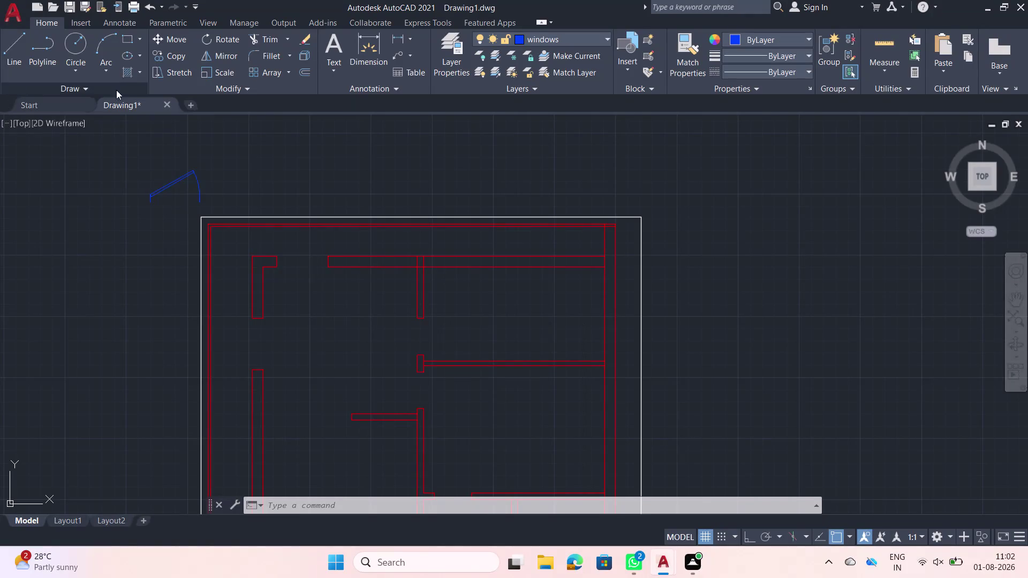
Put the door symbol on the Doors layer so it turns green.
click(229, 193)
click(133, 175)
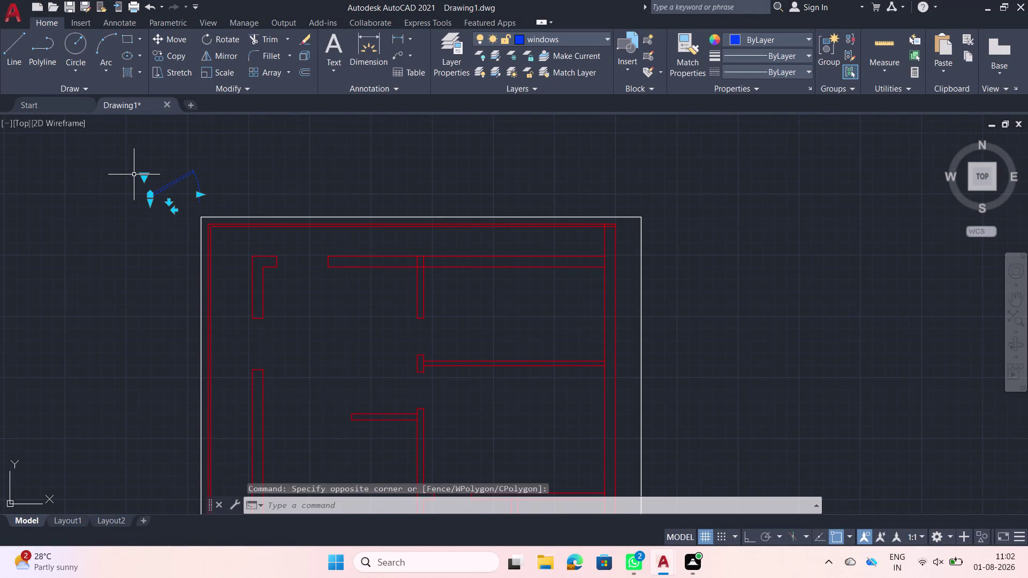
click(605, 40)
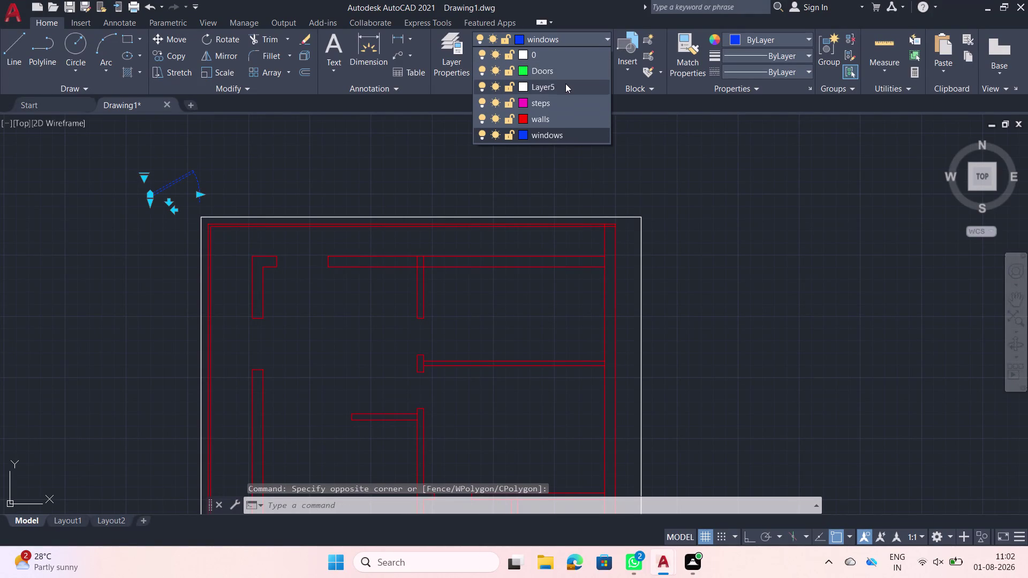
click(560, 74)
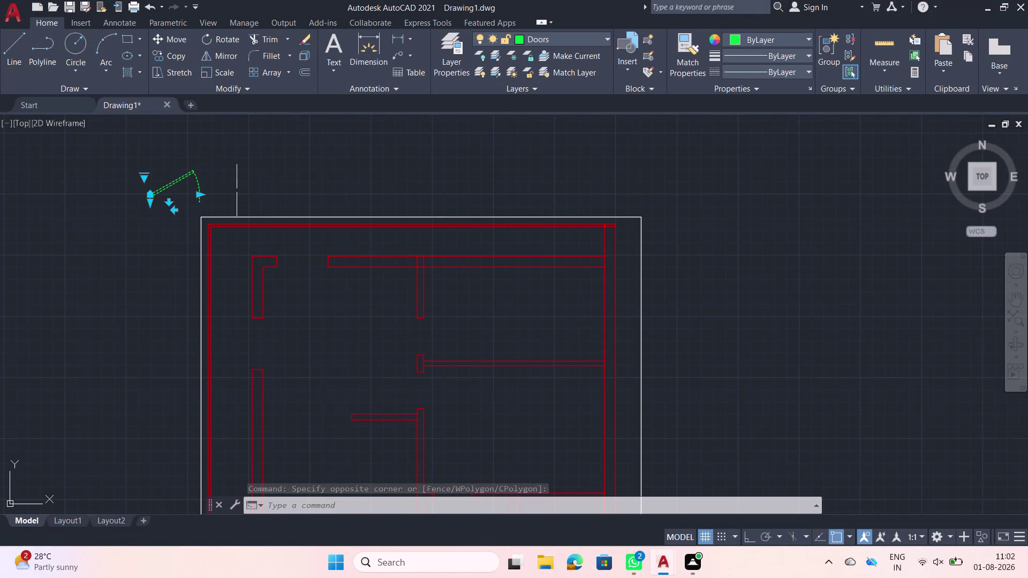
Pan toward the floor plan and cancel a stray edit on the door.
middle_drag(236, 190, 370, 180)
scroll(up, 3)
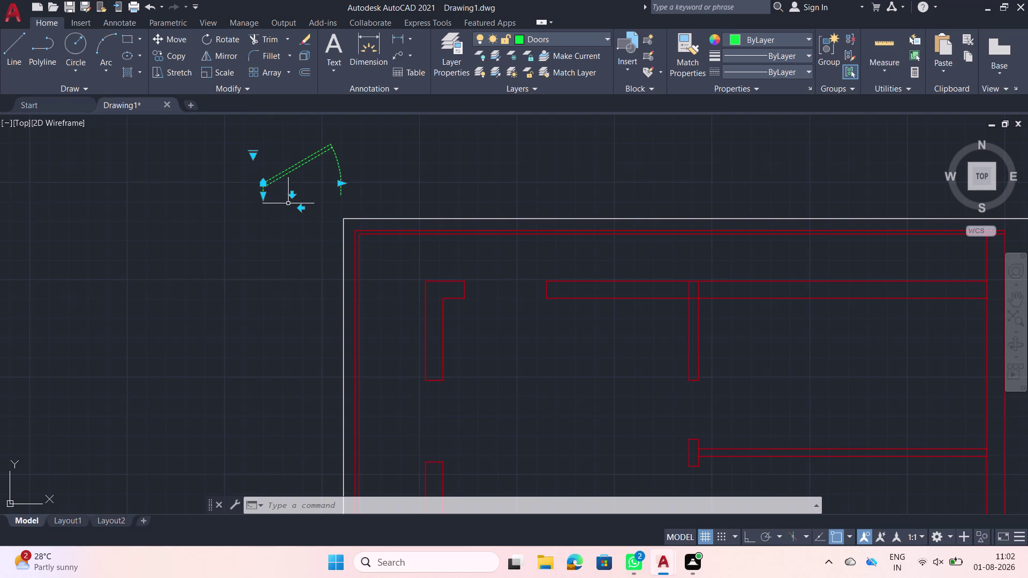
scroll(up, 3)
scroll(down, 3)
click(279, 167)
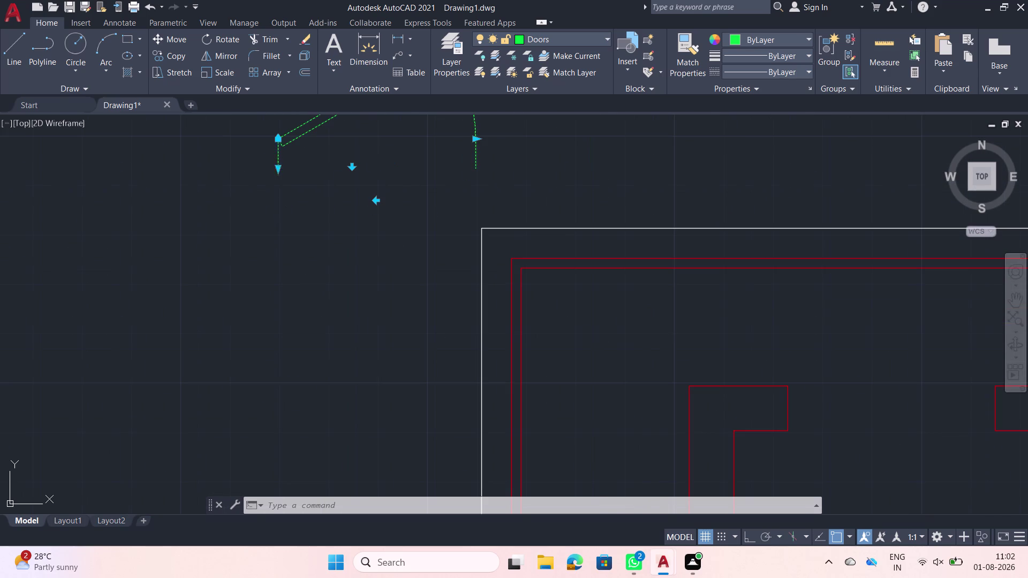
key(Escape)
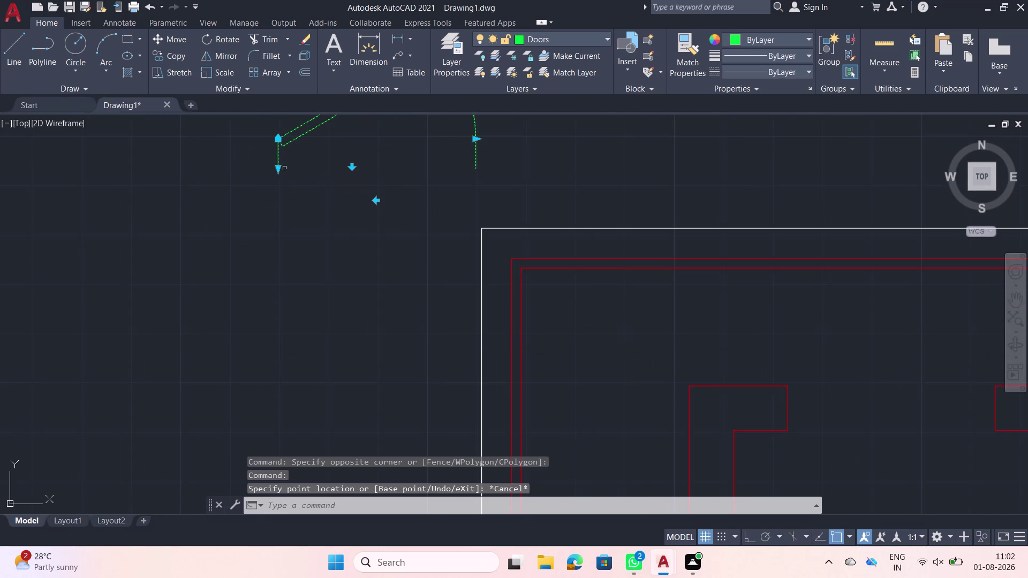
Move the door symbol with M to a spot beside the floor plan.
text(m)
key(space)
click(278, 170)
scroll(down, 3)
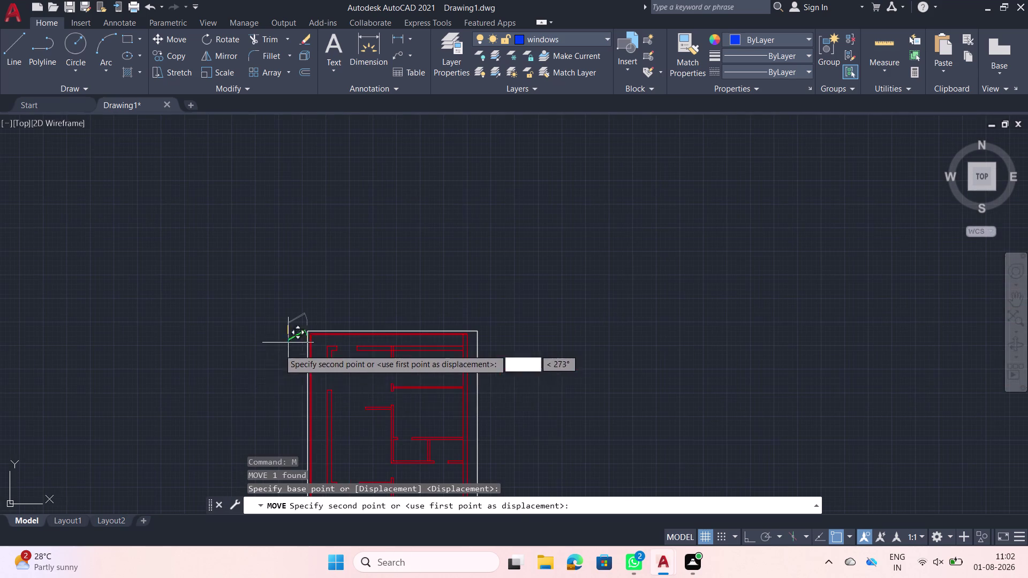
middle_drag(259, 417, 269, 326)
scroll(up, 3)
click(276, 396)
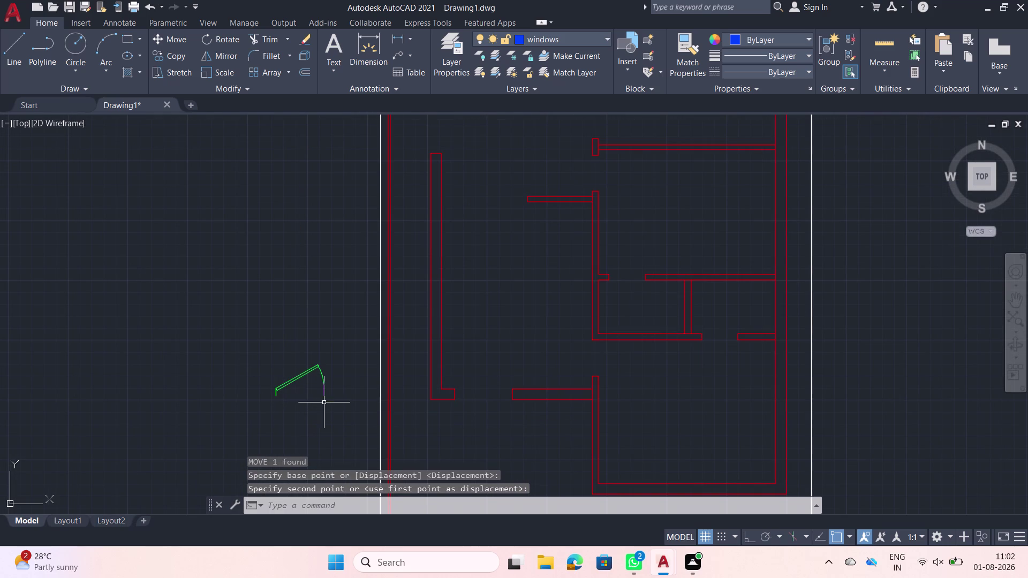
Reselect the door and begin copying it with CO.
click(331, 404)
click(258, 345)
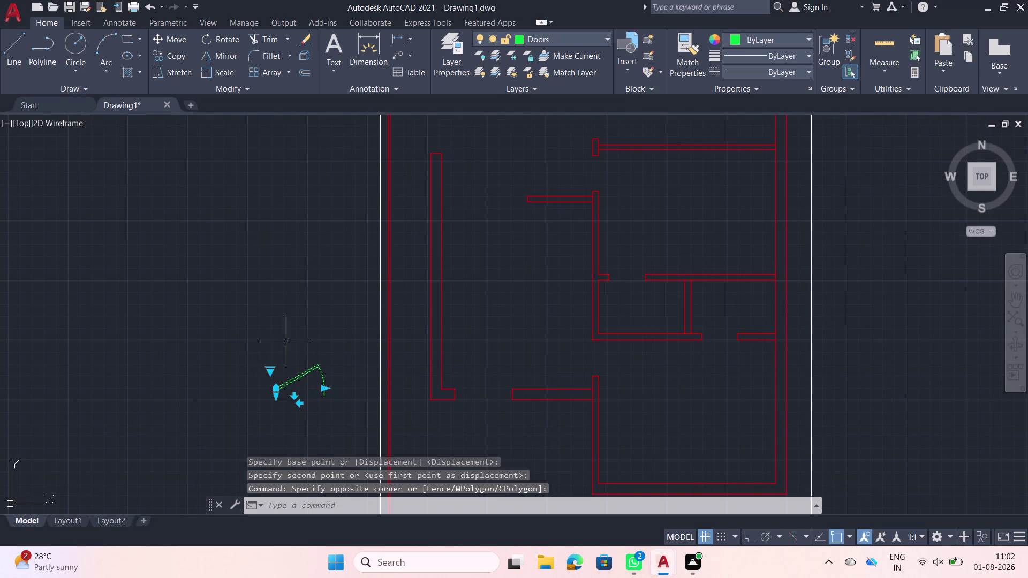
key(c)
key(o)
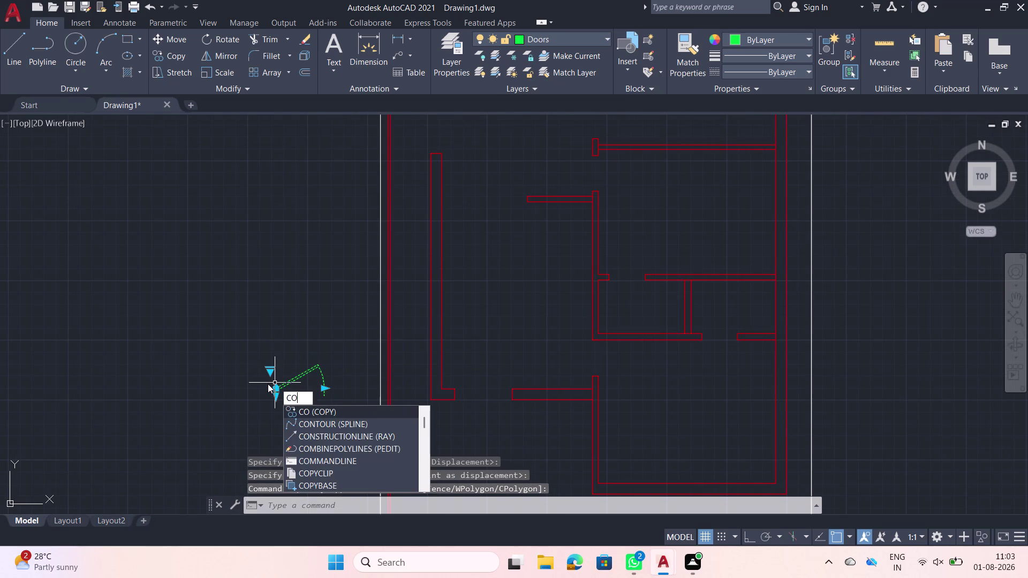
scroll(up, 3)
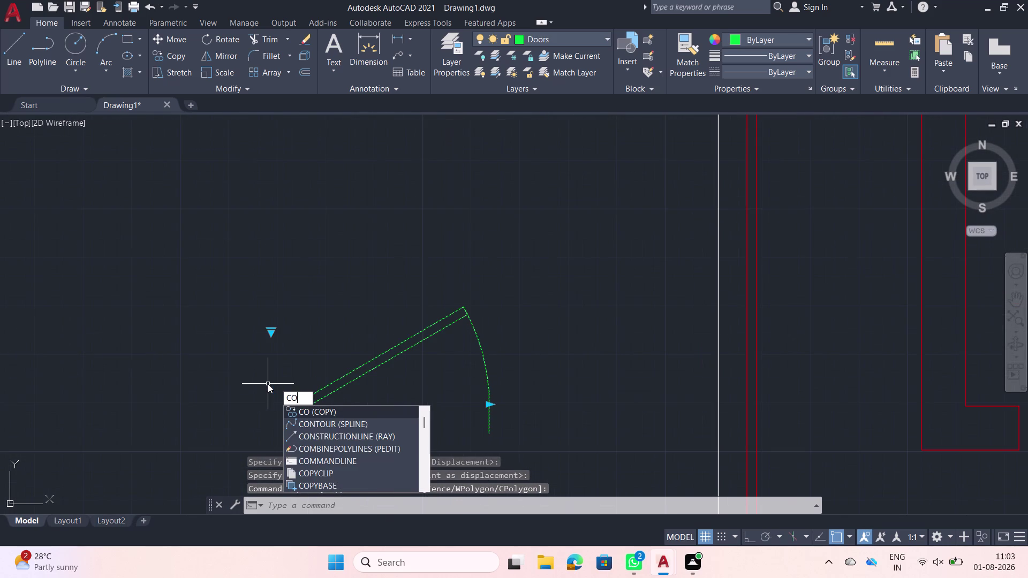
key(space)
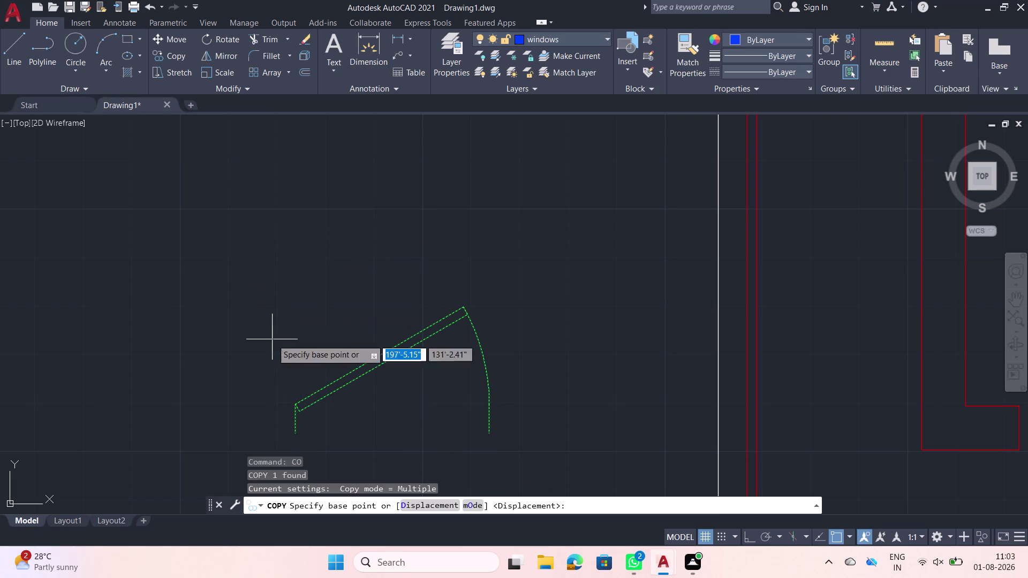
Copy the door from its hinge into the wall opening.
click(295, 432)
middle_drag(418, 417, 369, 401)
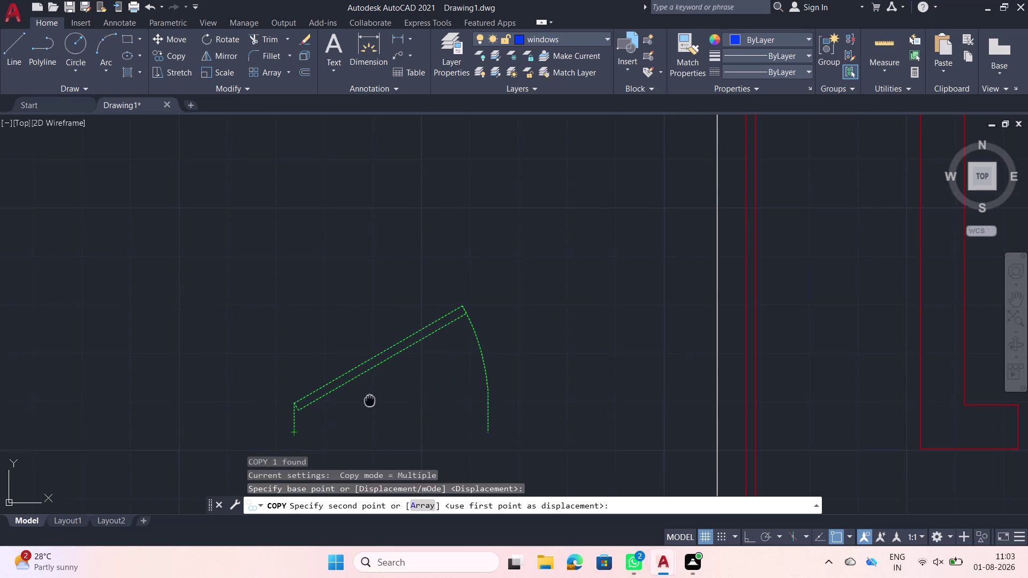
middle_drag(369, 400, 183, 344)
middle_drag(660, 377, 370, 352)
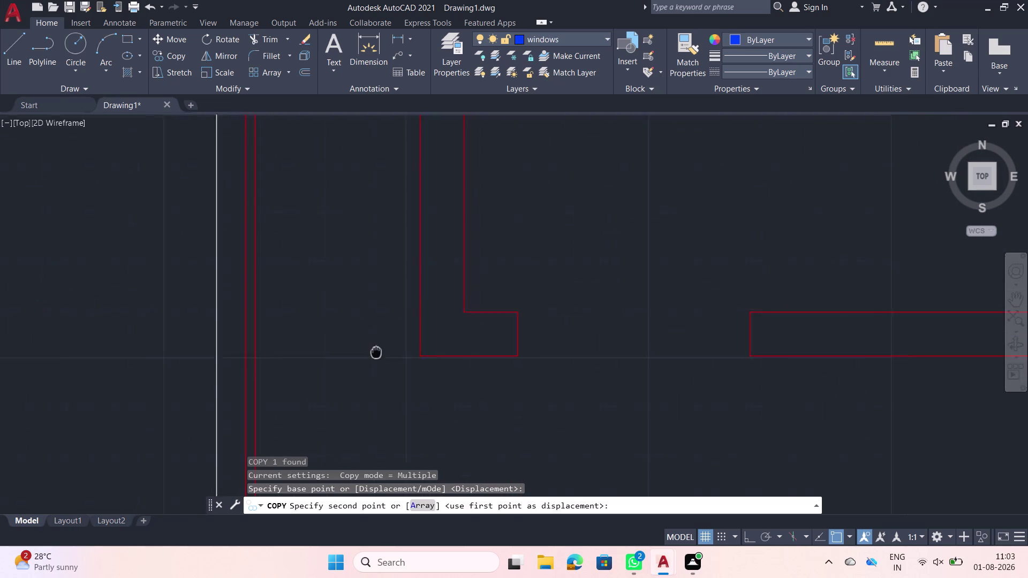
middle_drag(371, 351, 363, 349)
click(486, 346)
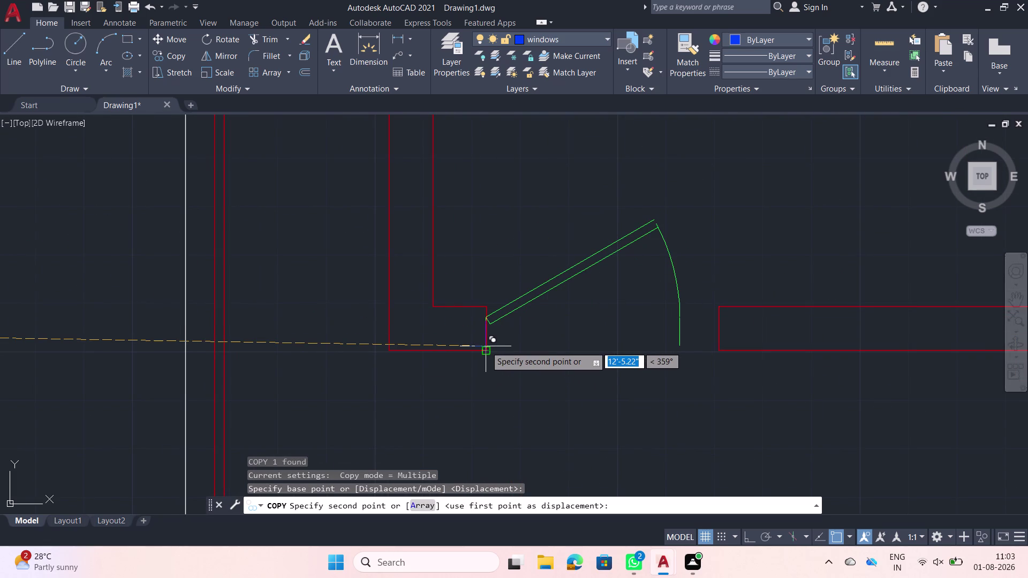
key(Escape)
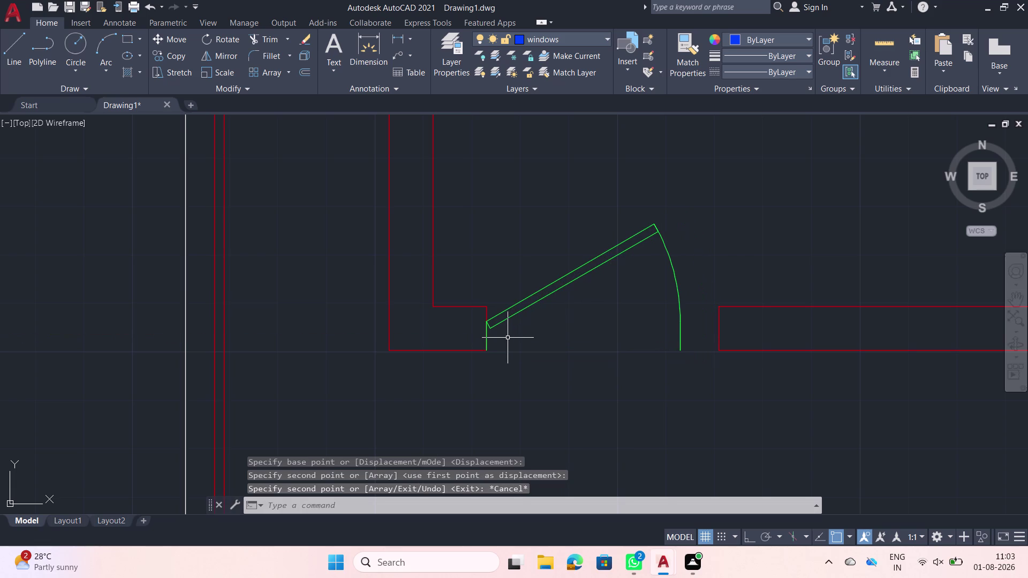
Start scaling the copied door, then abandon the attempt.
text(sc)
key(space)
click(514, 337)
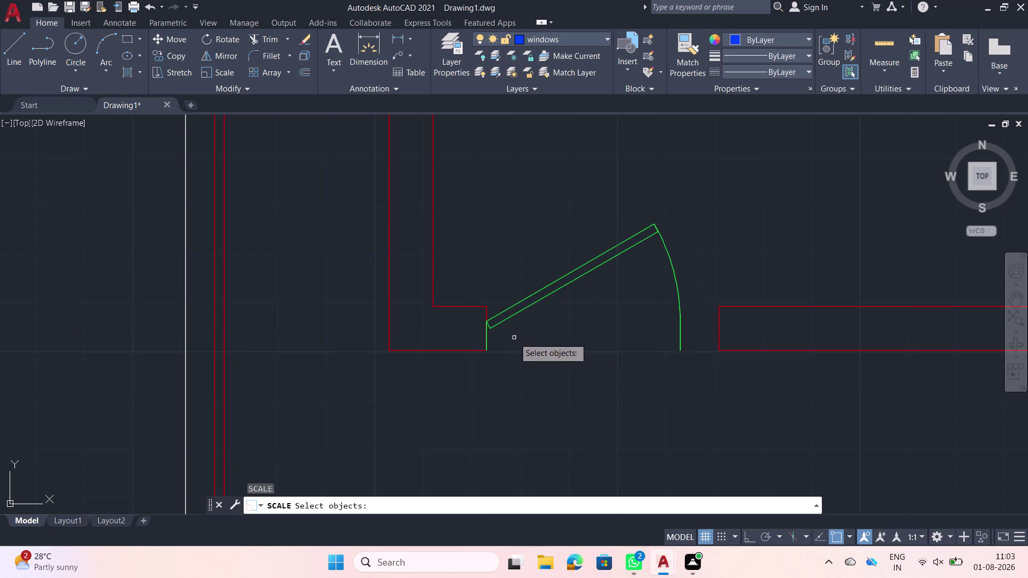
click(510, 310)
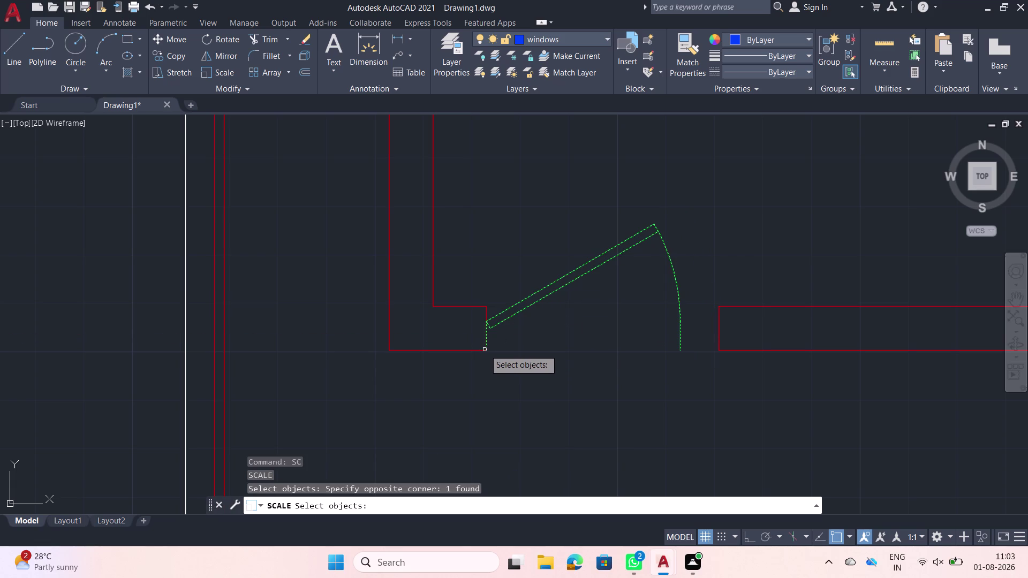
click(486, 348)
key(Escape)
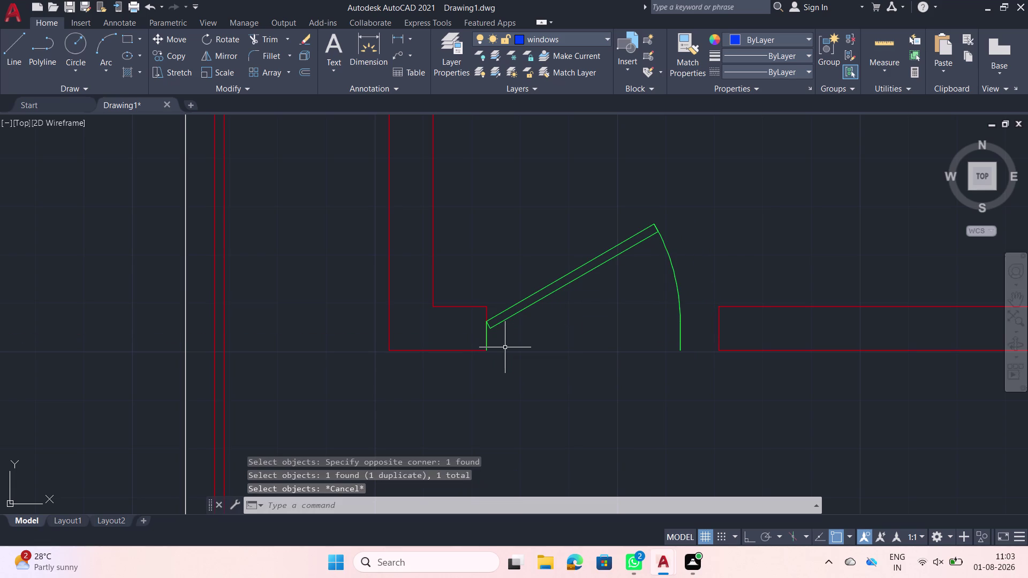
key(s)
key(Escape)
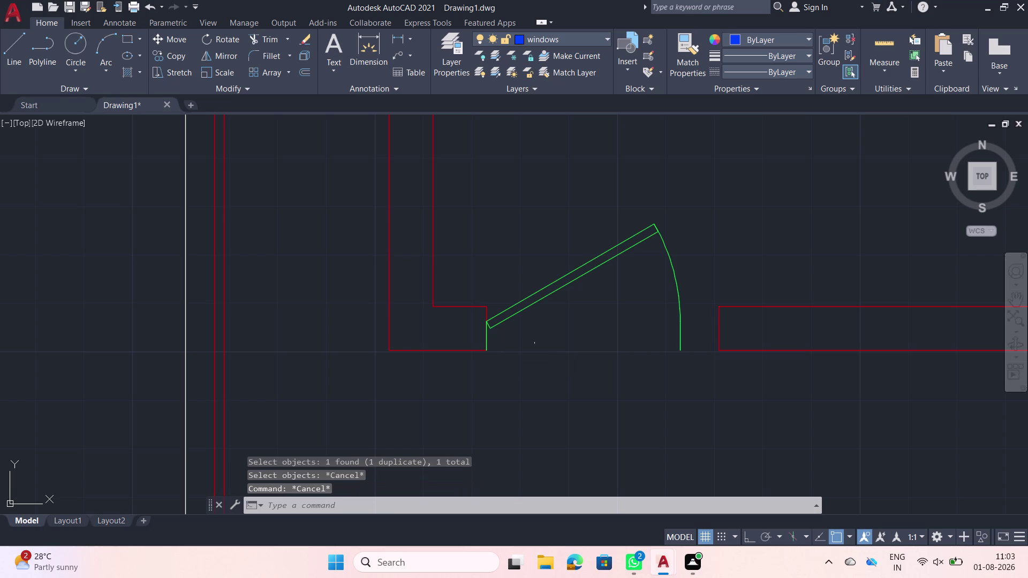
Scale the copied door by reference from its hinge to the opening's far side.
click(561, 334)
click(516, 276)
text(sc)
key(space)
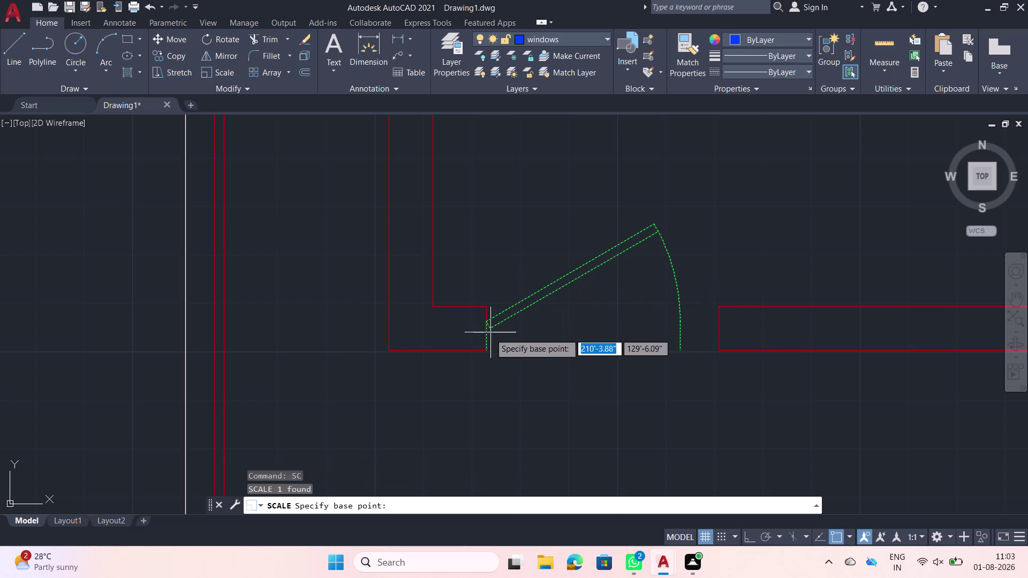
click(487, 347)
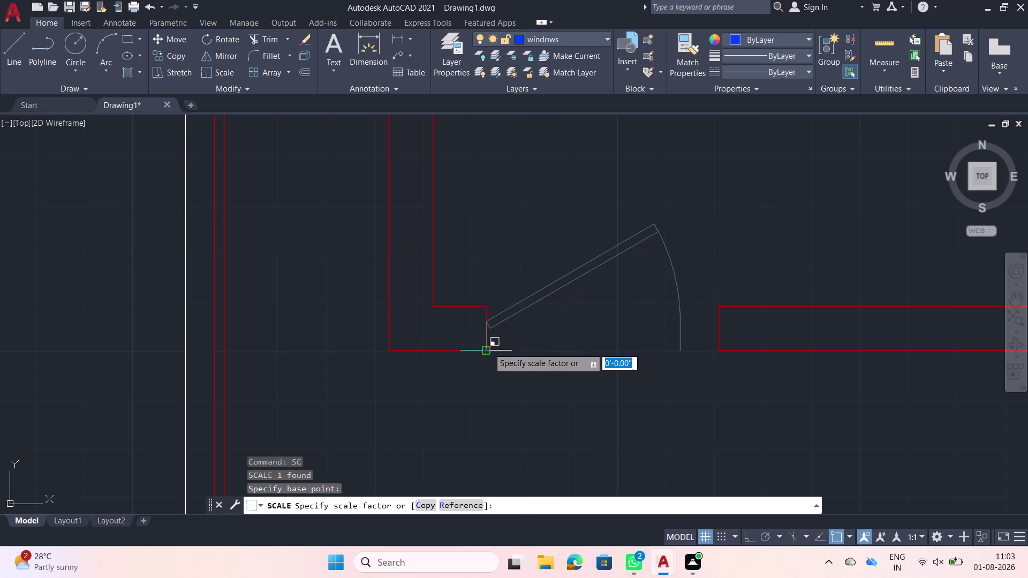
text(r)
key(space)
click(487, 349)
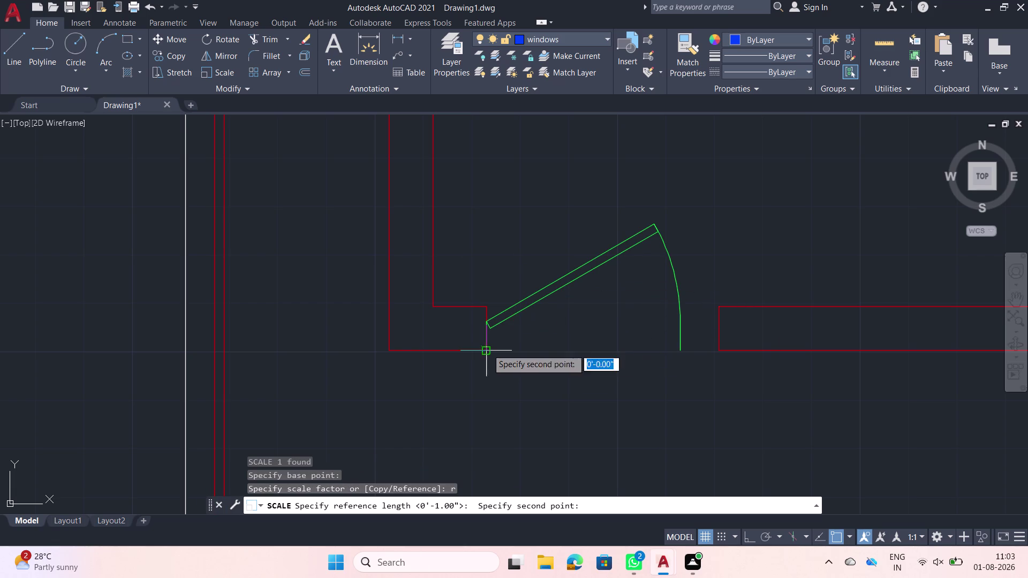
click(677, 350)
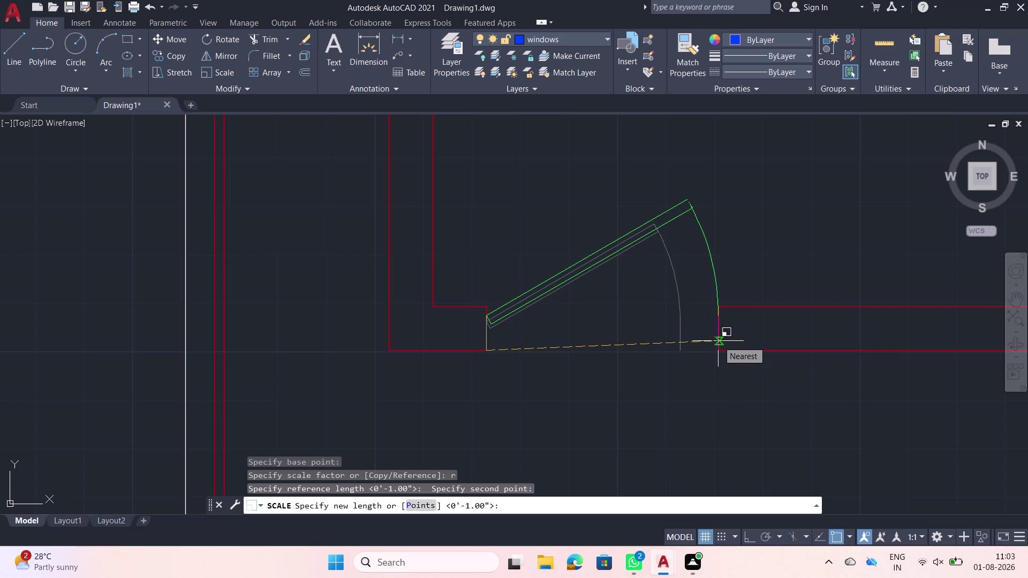
click(718, 341)
scroll(up, 3)
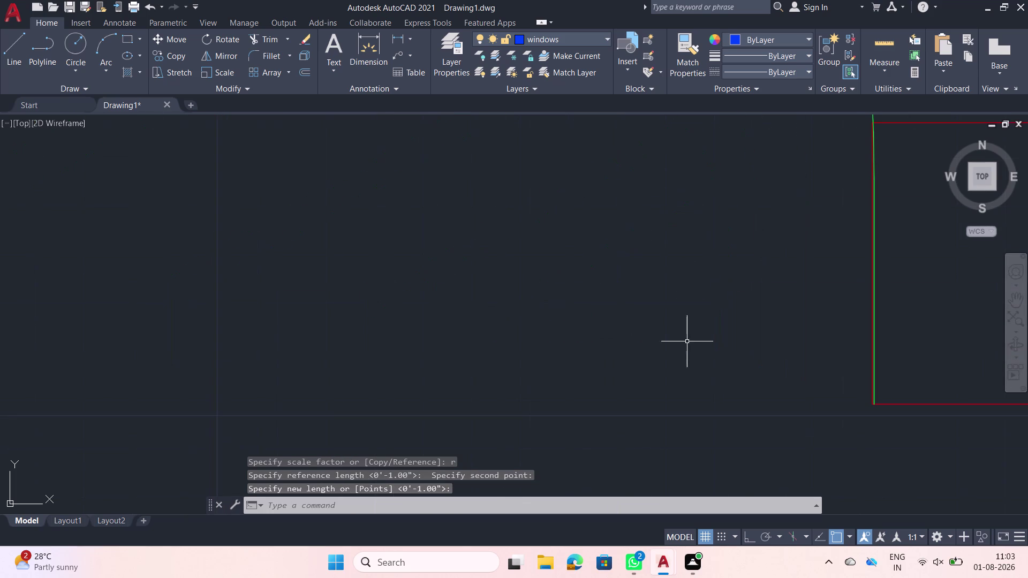
scroll(down, 3)
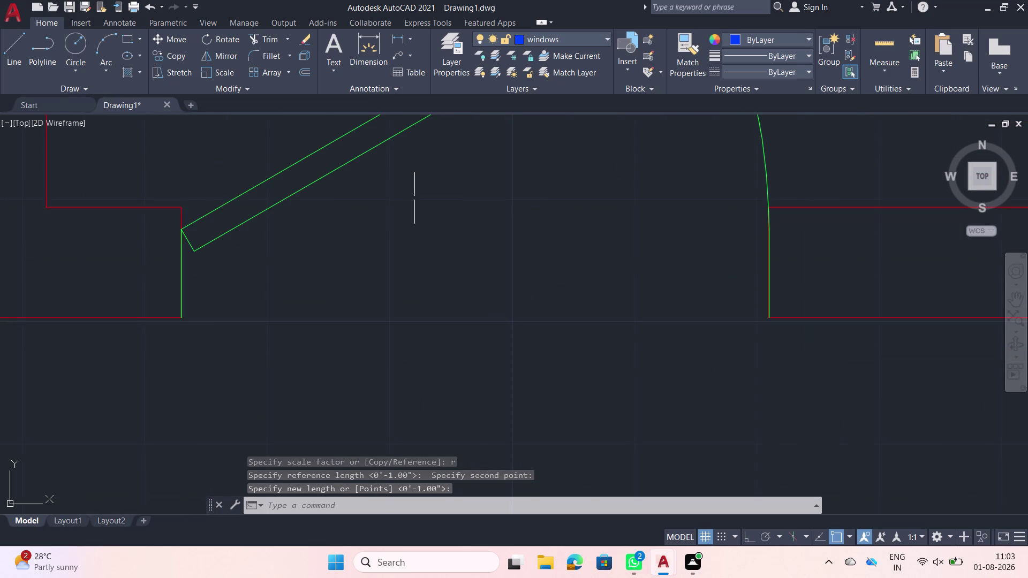
scroll(down, 3)
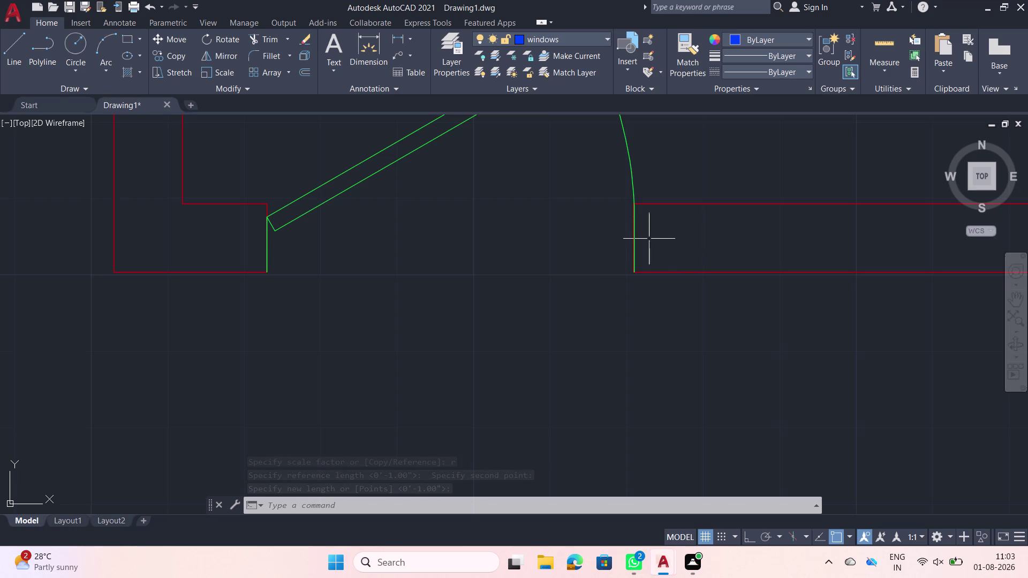
scroll(up, 3)
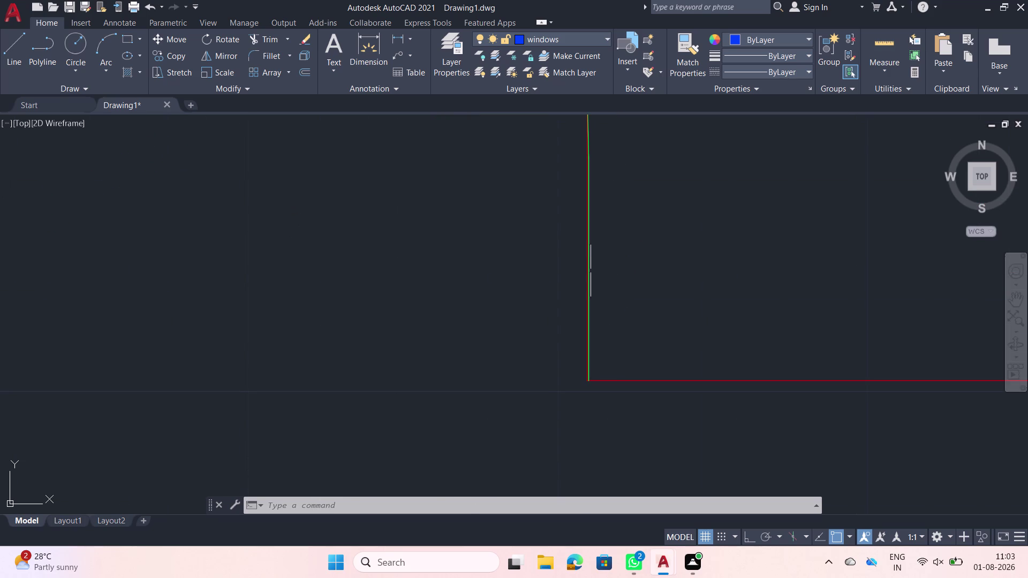
scroll(up, 3)
click(578, 267)
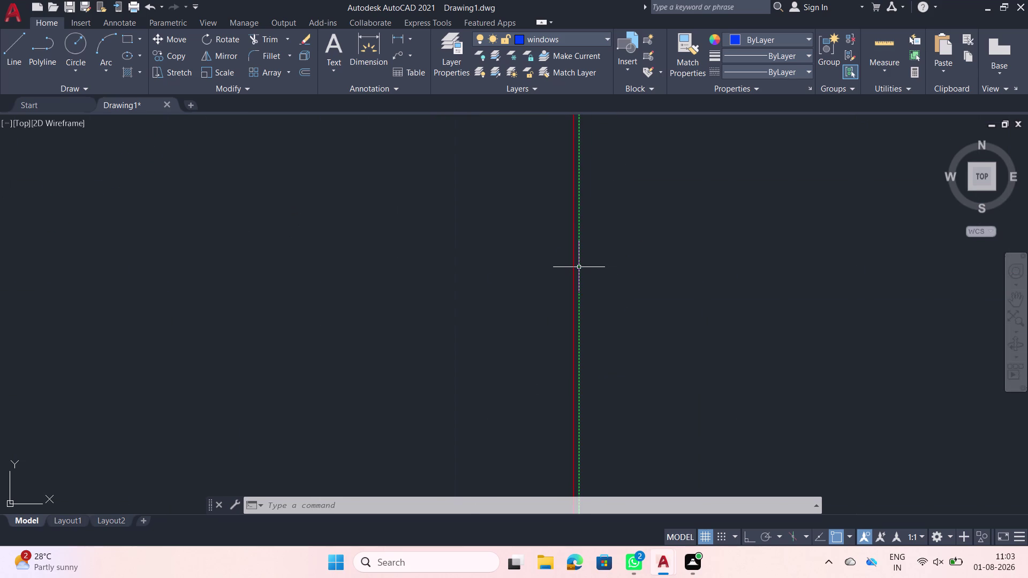
middle_drag(511, 266, 429, 137)
scroll(down, 3)
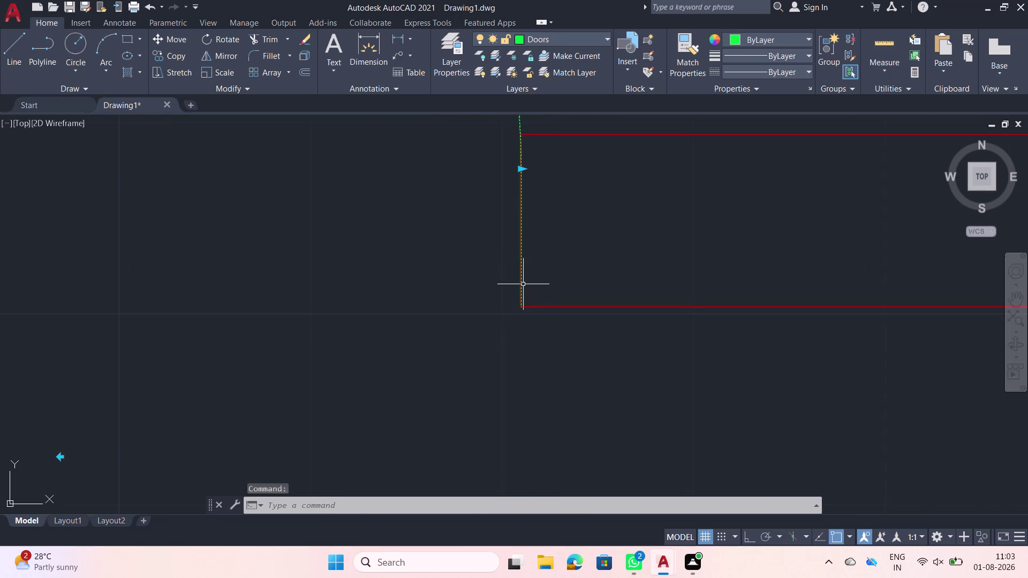
scroll(up, 3)
scroll(up, 3)
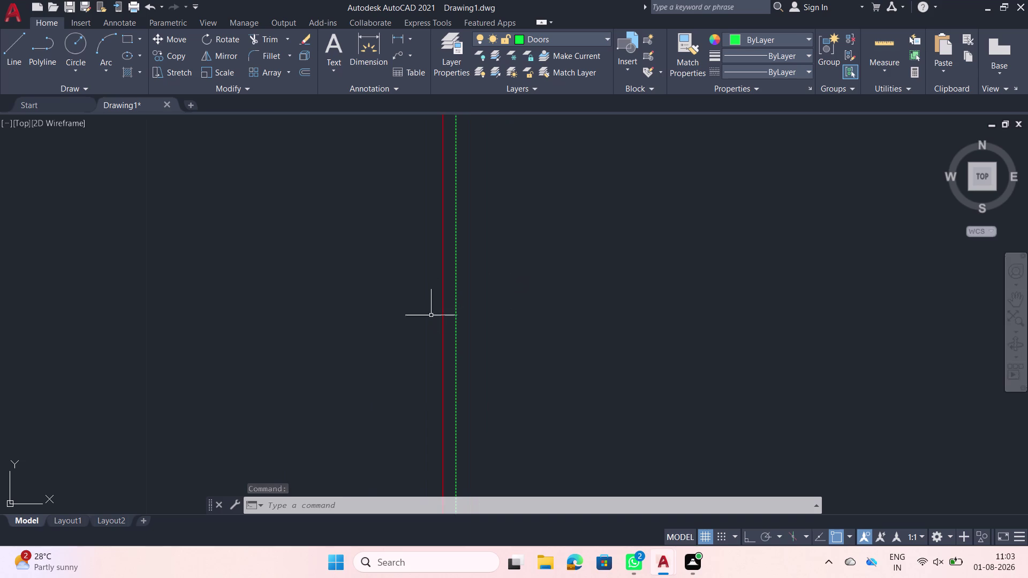
scroll(down, 3)
middle_drag(443, 352, 400, 270)
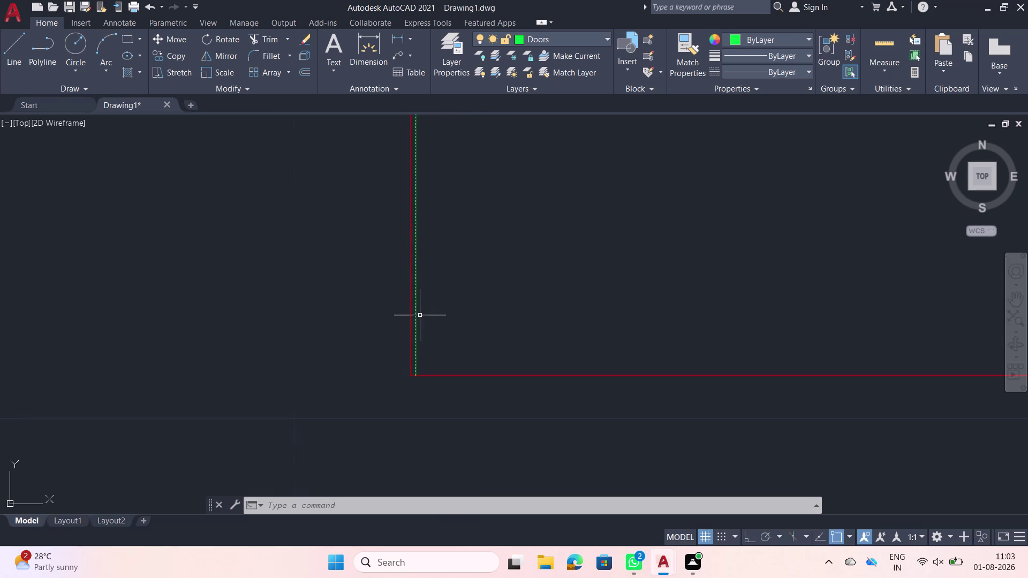
scroll(up, 3)
click(401, 337)
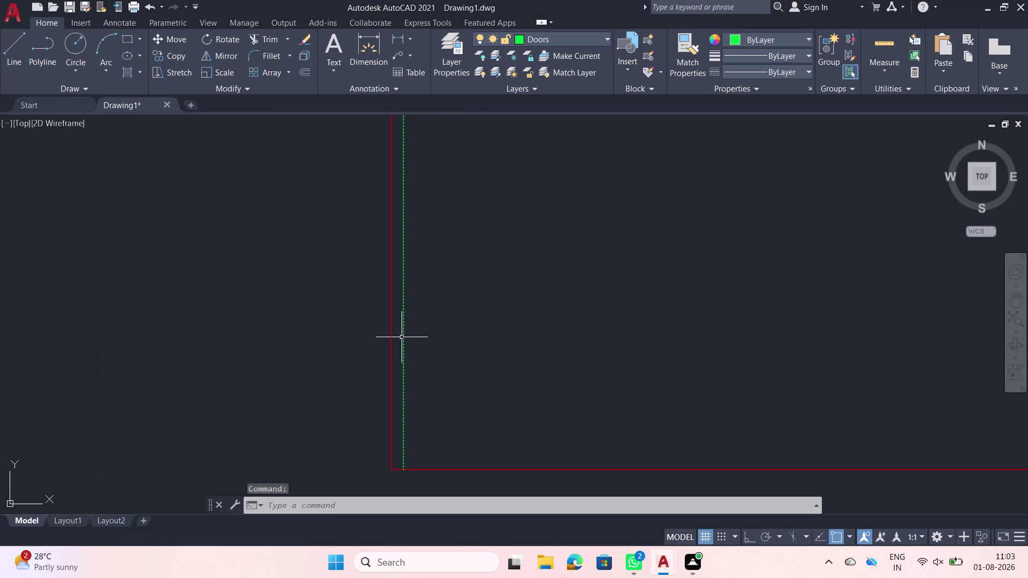
click(403, 338)
drag(402, 294, 402, 295)
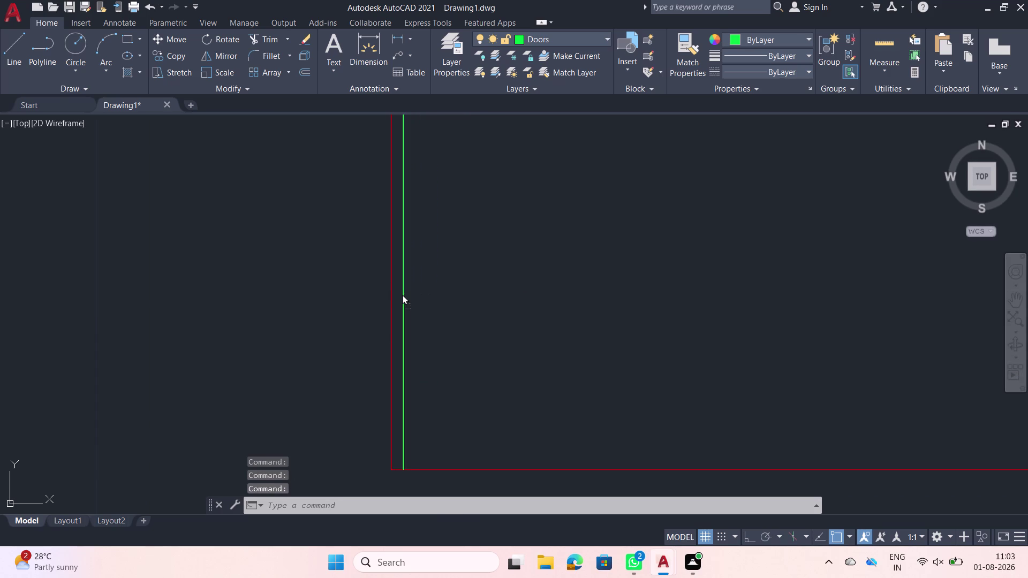
drag(402, 294, 391, 301)
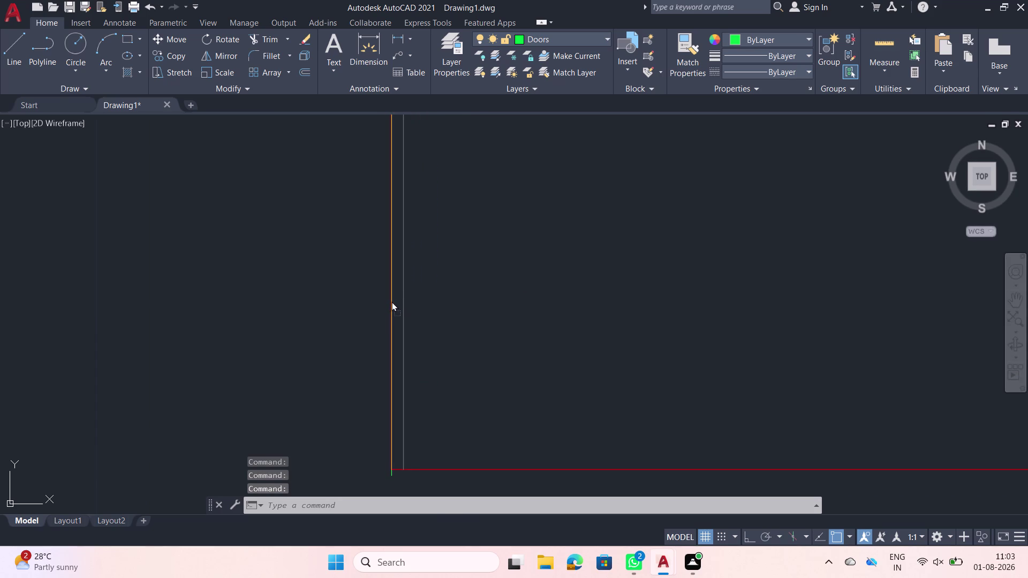
drag(391, 302, 390, 302)
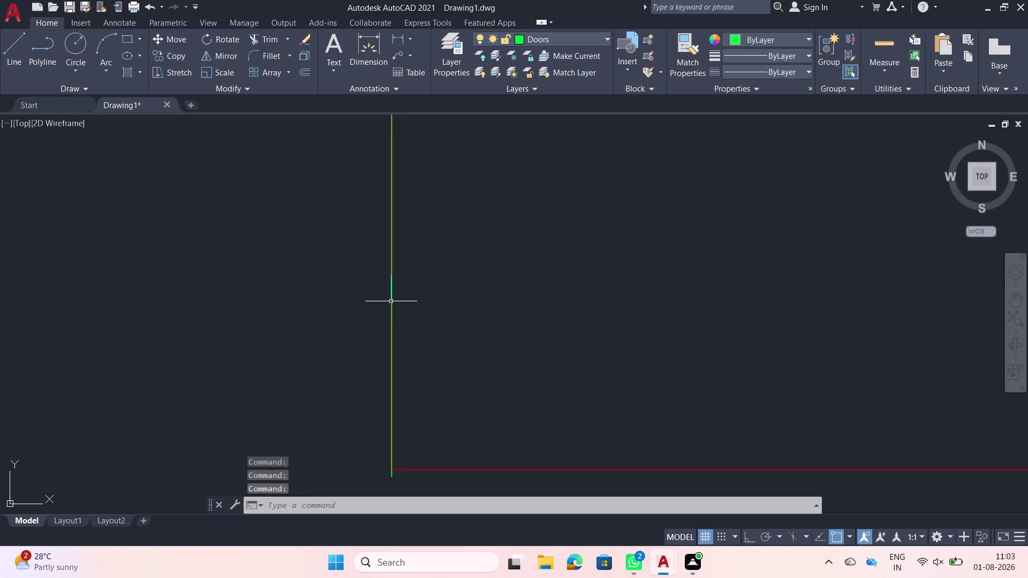
key(Escape)
scroll(up, 3)
scroll(up, 3)
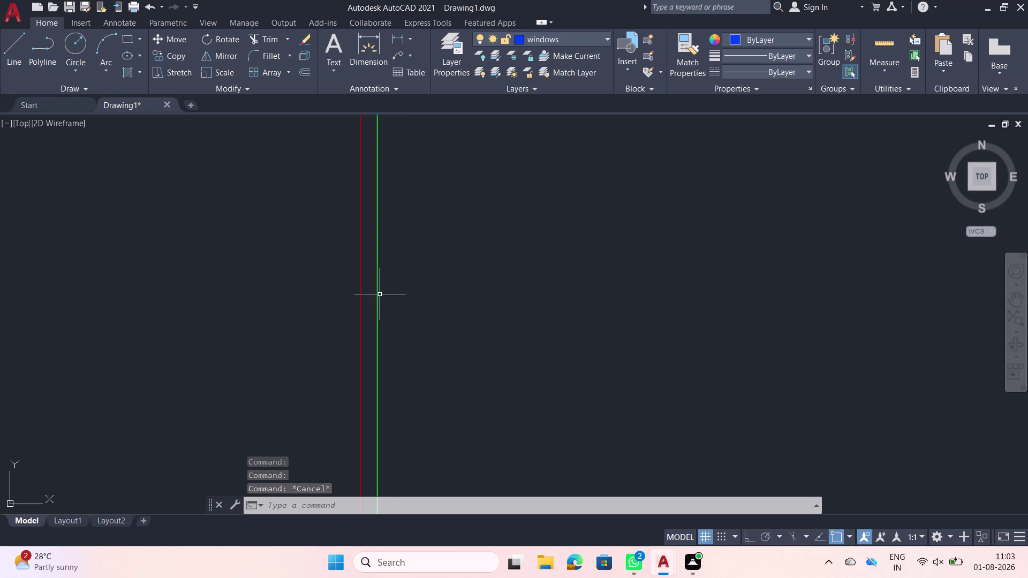
drag(376, 295, 247, 294)
scroll(down, 3)
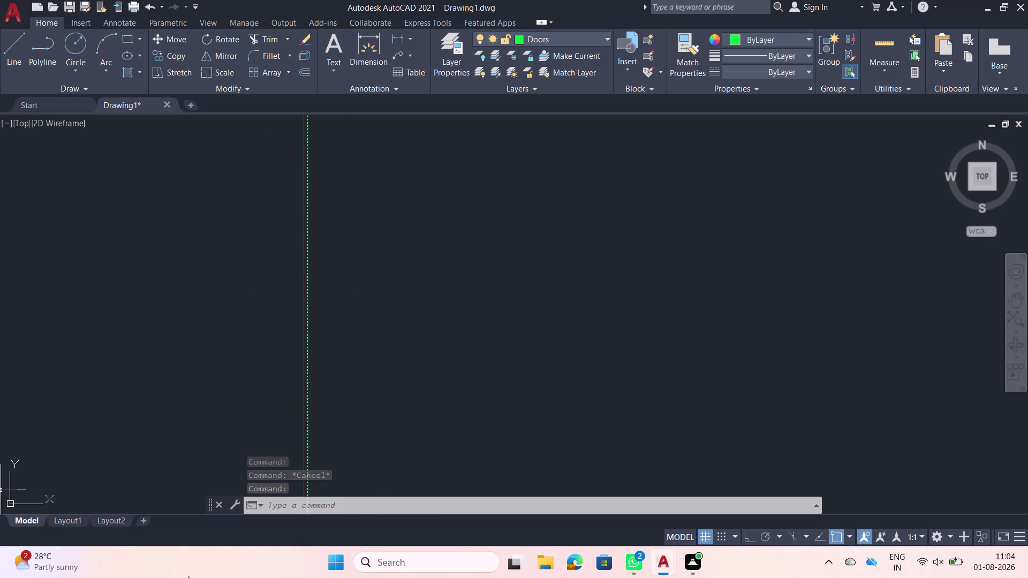
key(Escape)
scroll(down, 3)
scroll(down, 3)
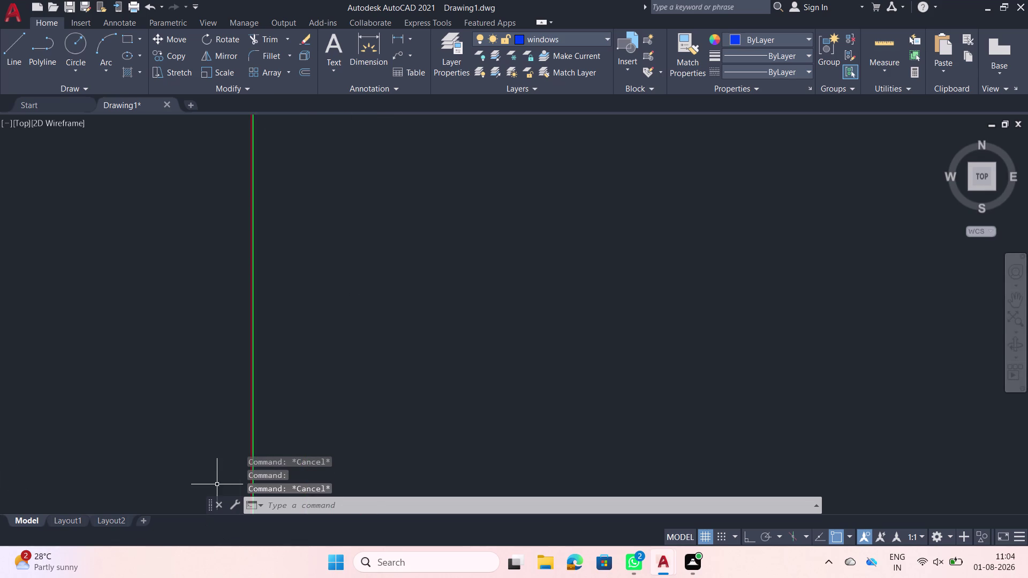
middle_drag(203, 454, 477, 431)
scroll(down, 3)
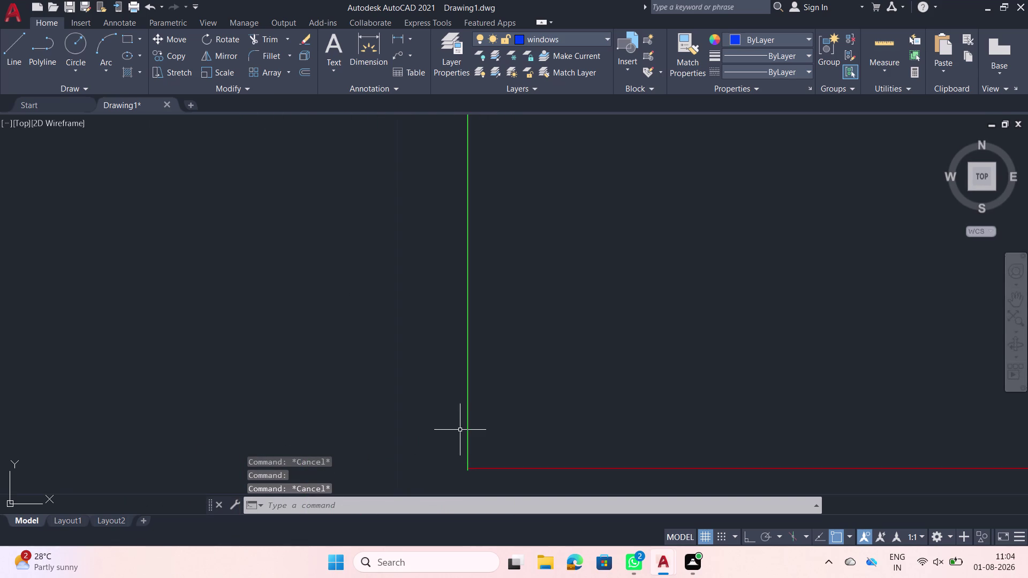
scroll(down, 3)
middle_drag(418, 424, 504, 429)
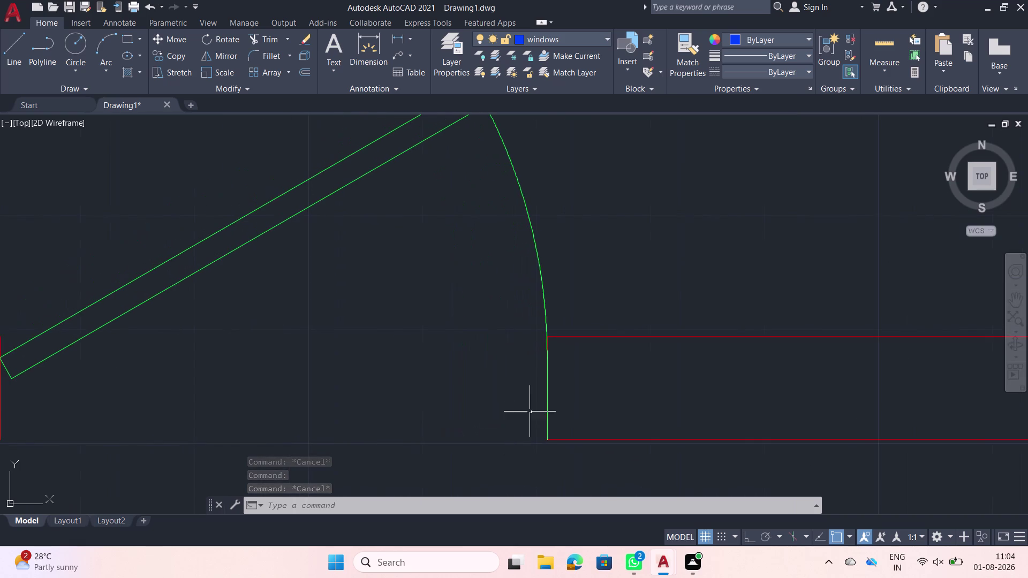
scroll(up, 3)
scroll(up, 3)
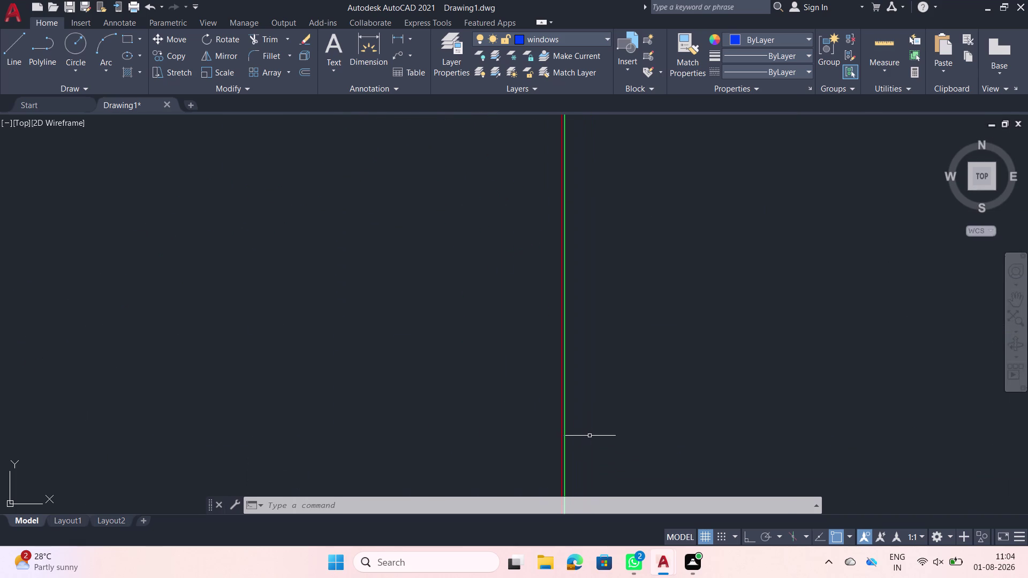
click(564, 426)
drag(564, 426, 472, 427)
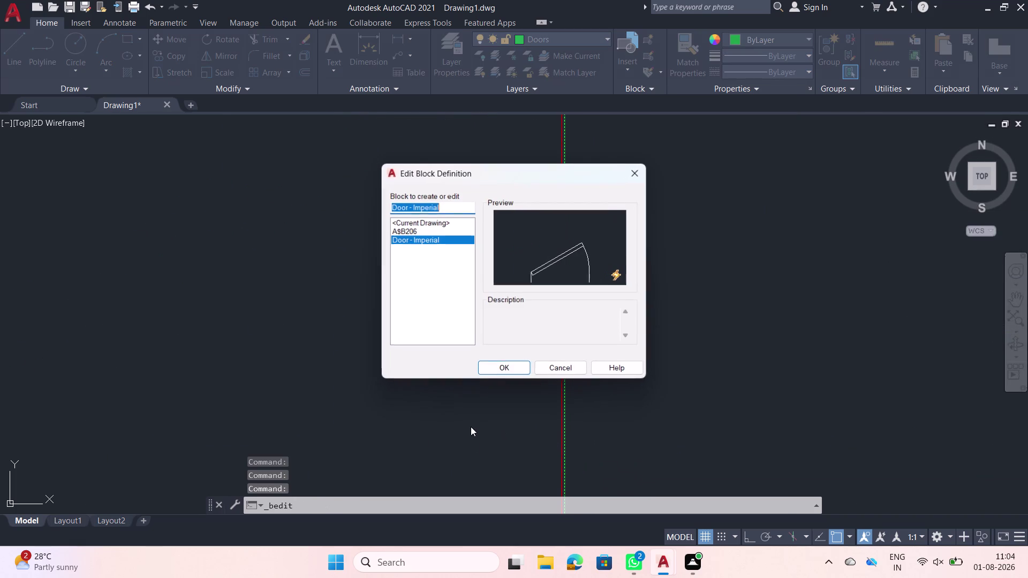
drag(472, 426, 468, 427)
click(552, 376)
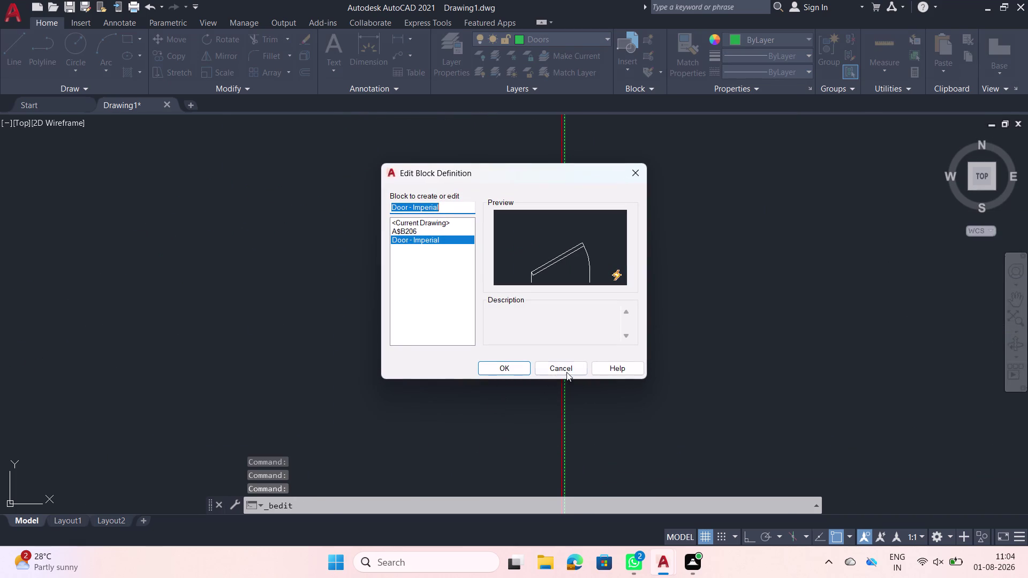
click(566, 372)
drag(565, 383, 517, 382)
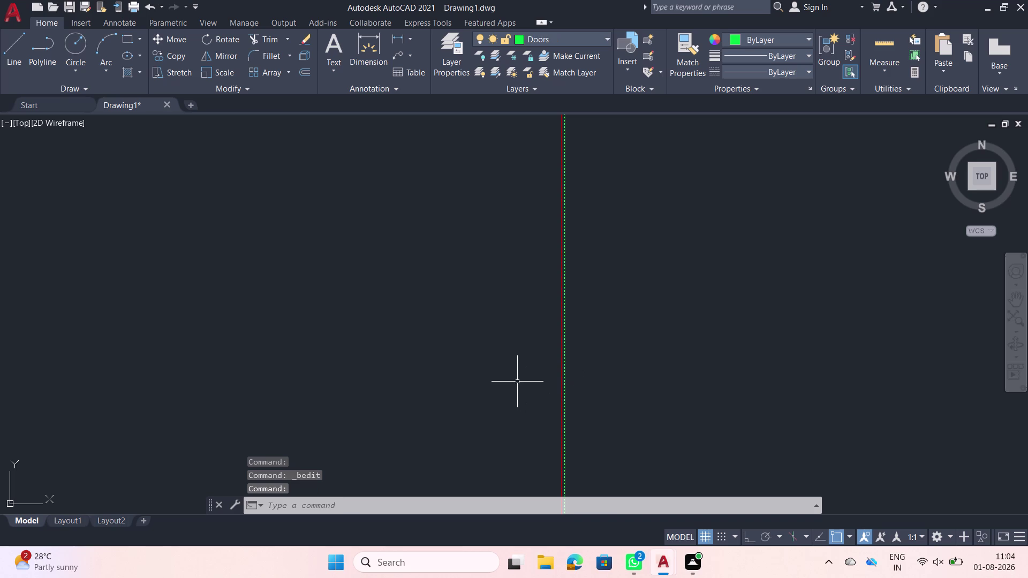
scroll(down, 3)
Pan back to the door swing and clear the door selection.
middle_drag(567, 457, 528, 389)
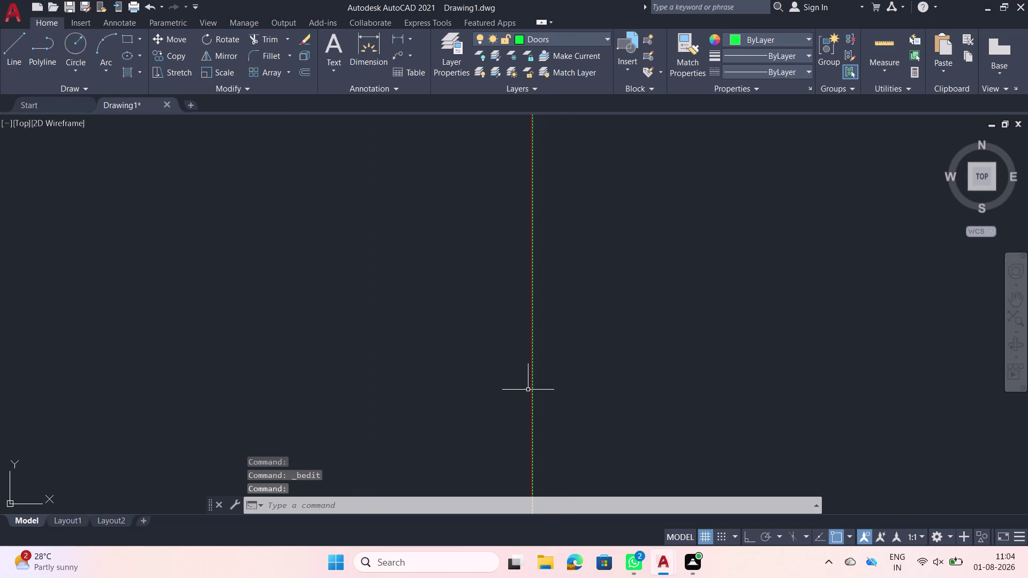
scroll(down, 3)
middle_drag(430, 380, 565, 444)
scroll(down, 3)
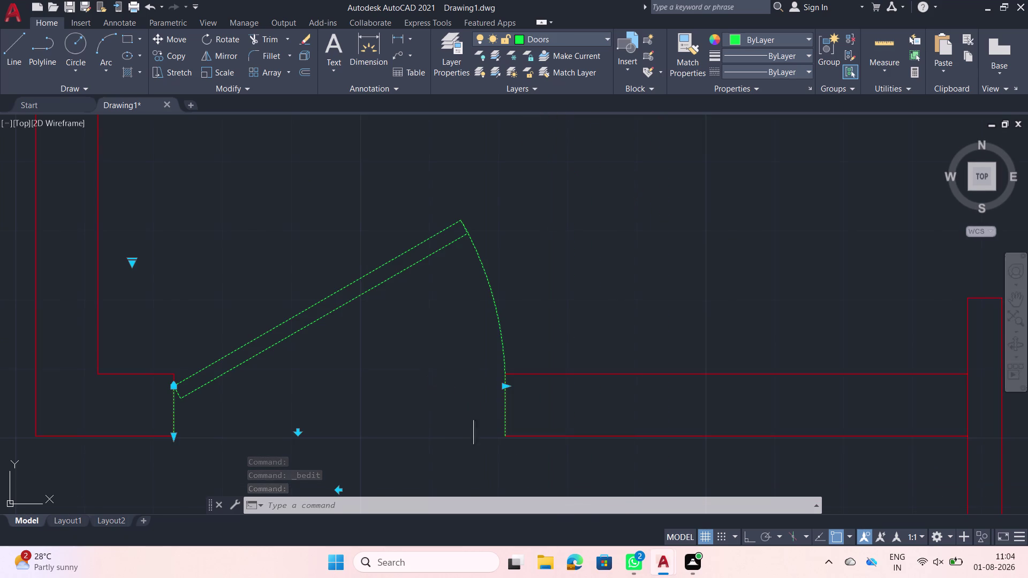
key(Escape)
Frame the door within its wall opening and select the door block.
middle_drag(263, 424, 269, 424)
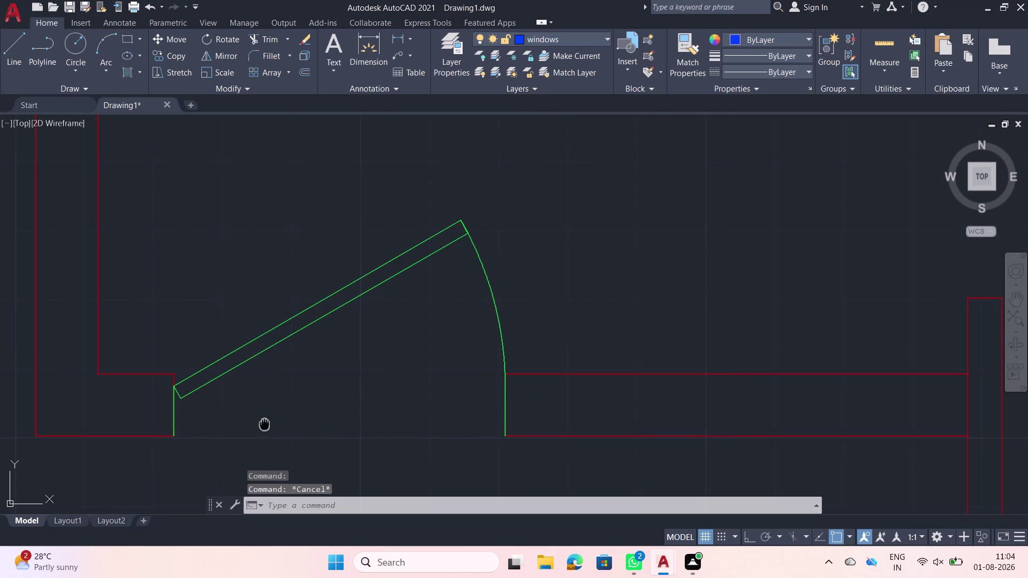
middle_drag(269, 423, 357, 427)
scroll(up, 3)
scroll(down, 3)
scroll(down, 3)
scroll(down, 3)
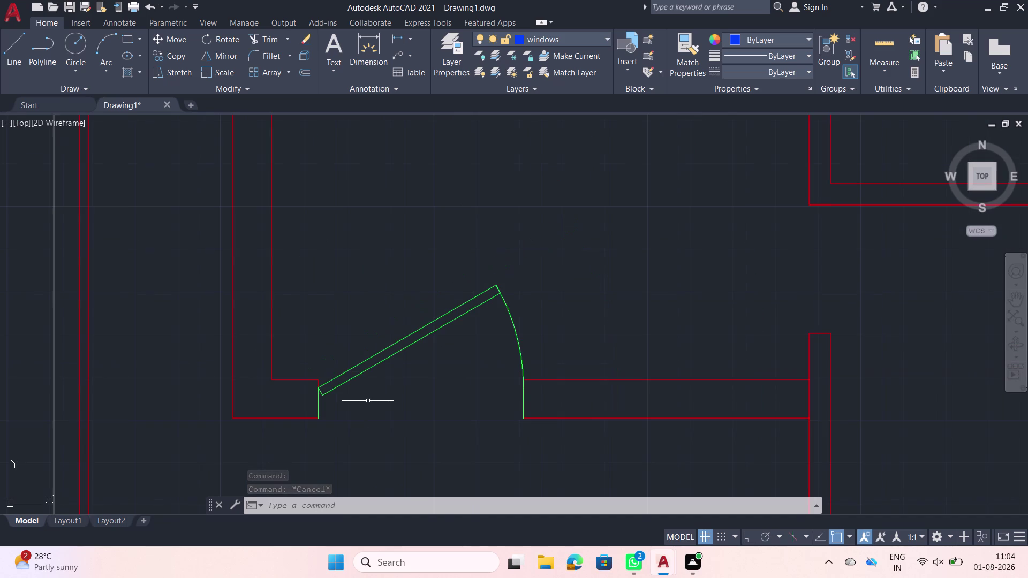
click(376, 400)
click(335, 359)
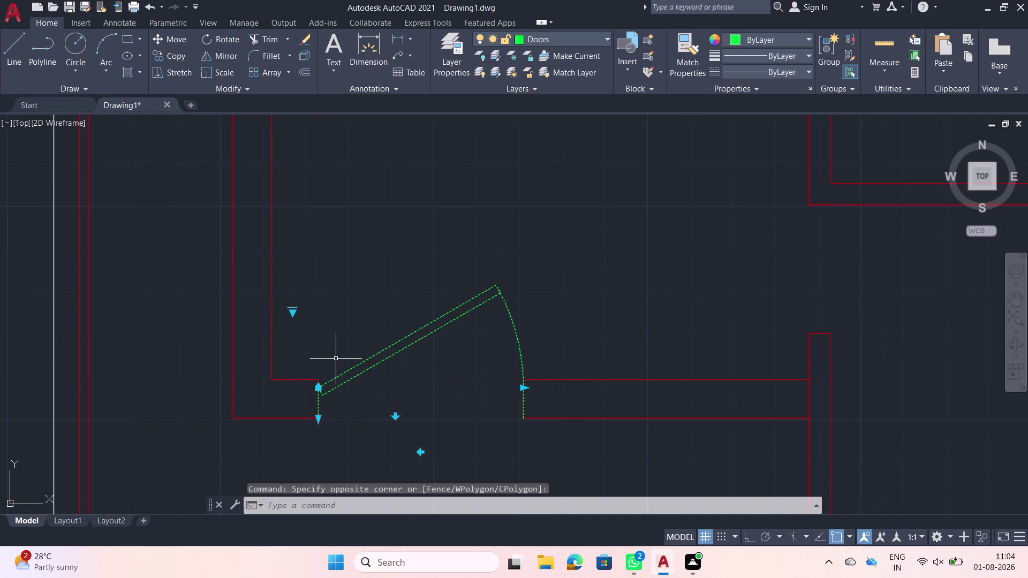
Start a reference scale on the door, based at its hinge corner.
text(sc)
key(space)
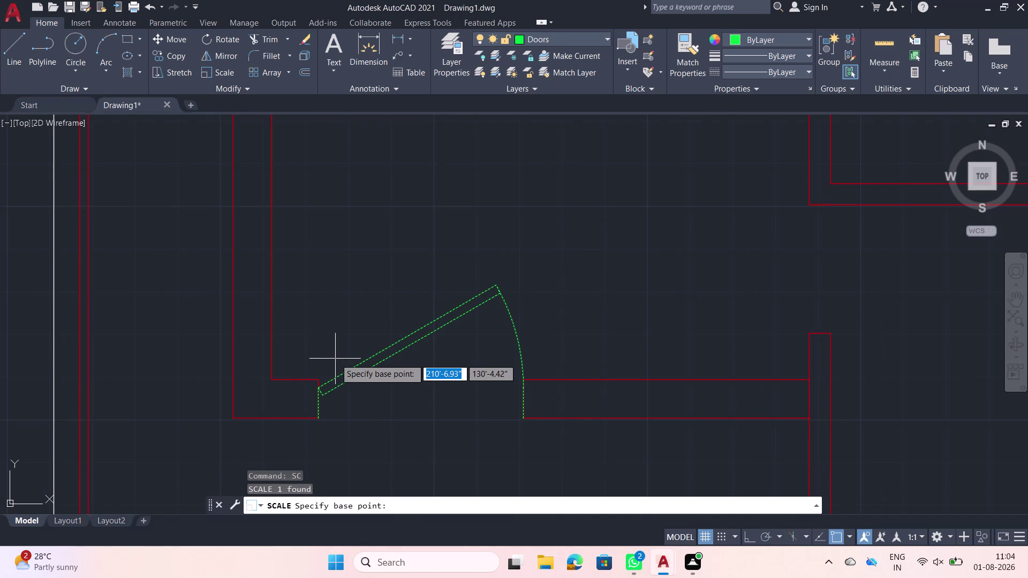
click(318, 412)
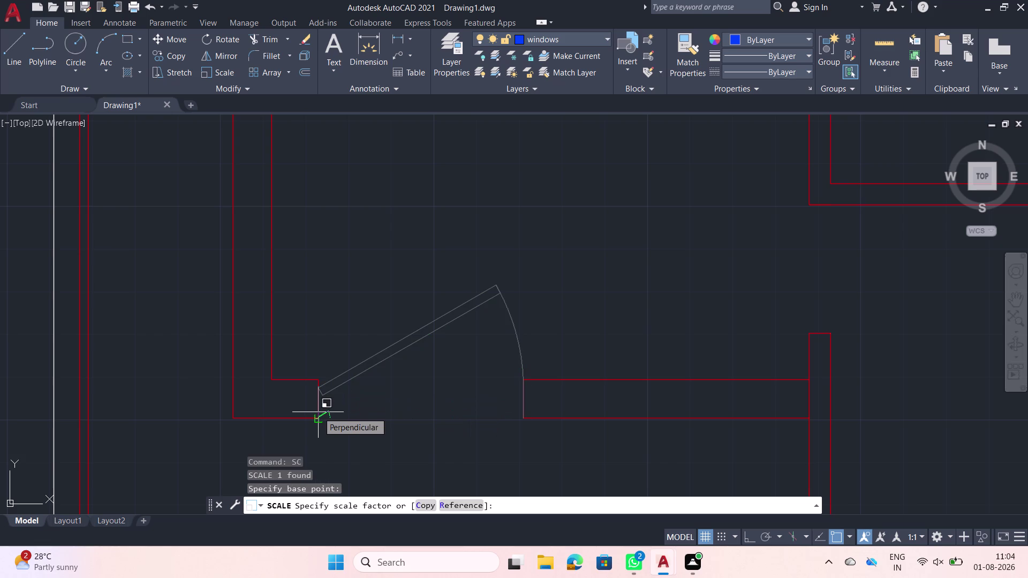
text(r)
key(space)
scroll(up, 3)
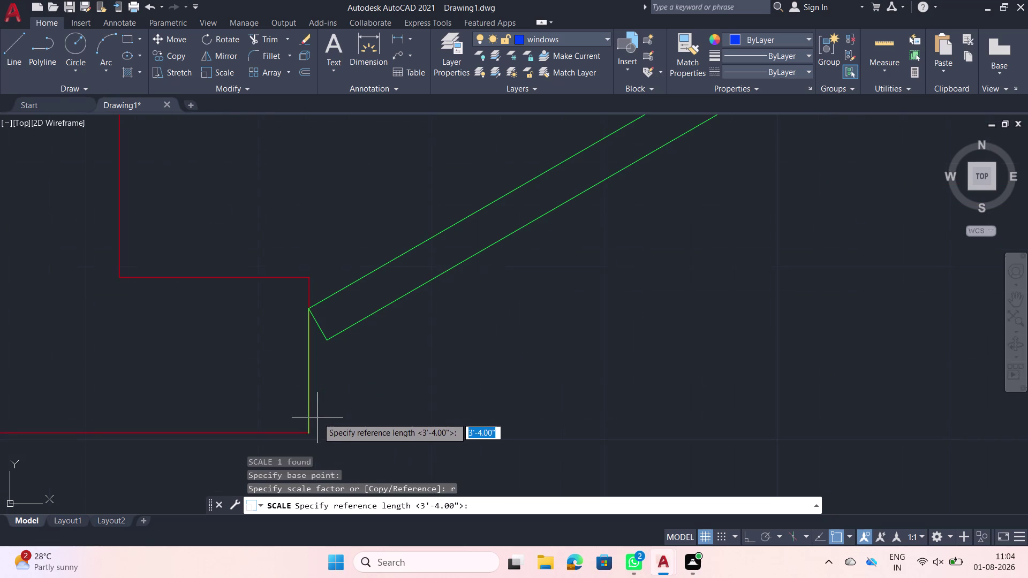
click(305, 434)
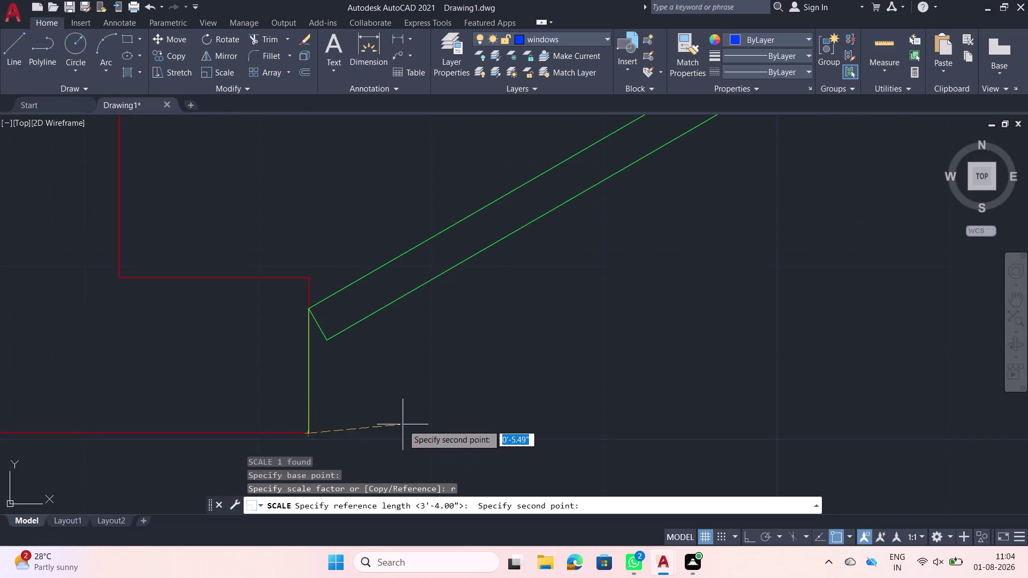
Set the reference end at the far jamb and the new length at the opening's far edge.
scroll(down, 3)
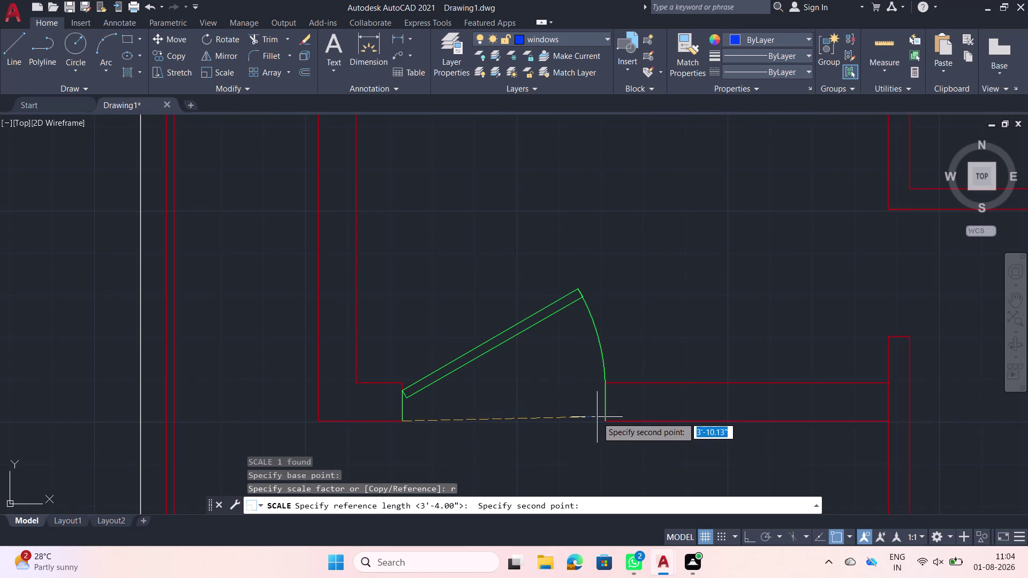
scroll(up, 3)
middle_drag(730, 437, 372, 414)
middle_drag(405, 458, 392, 393)
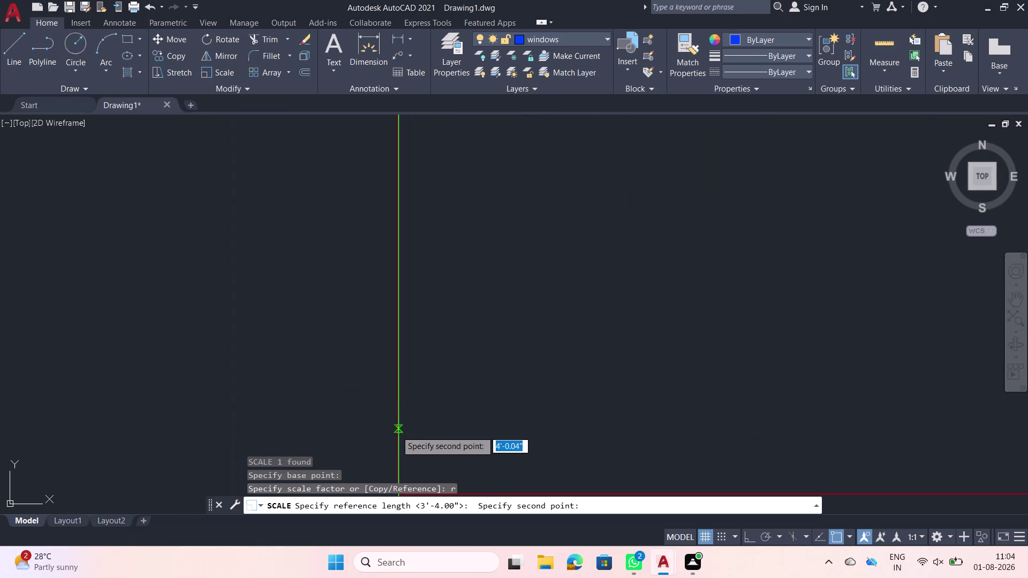
scroll(up, 3)
middle_drag(346, 447, 359, 362)
scroll(down, 3)
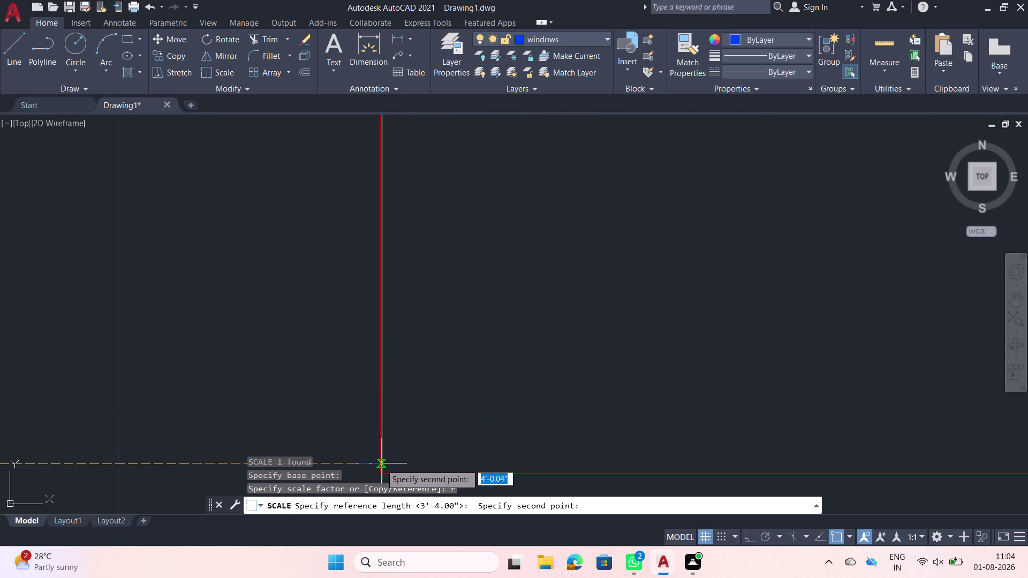
middle_drag(370, 469, 371, 410)
scroll(up, 3)
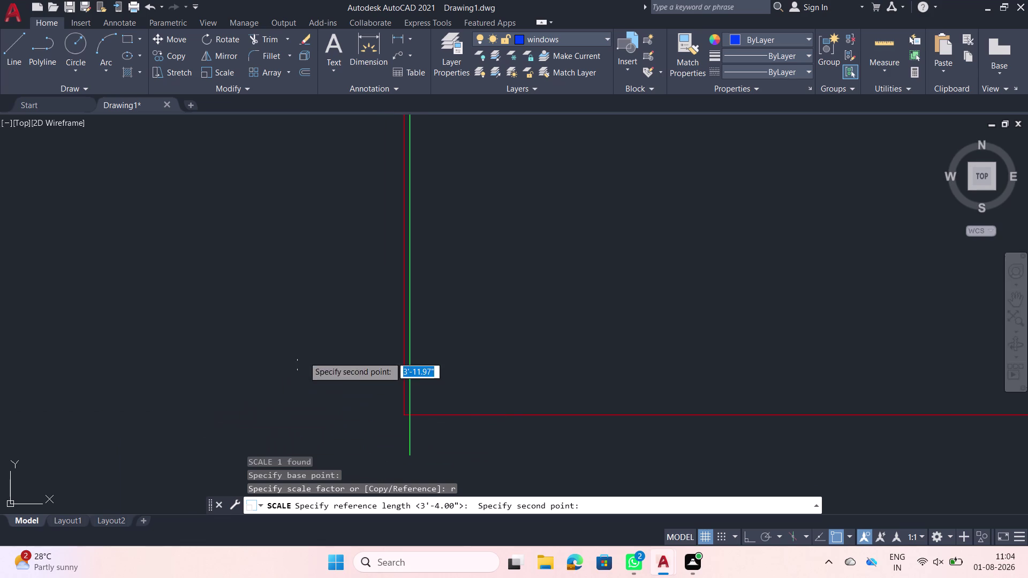
click(408, 455)
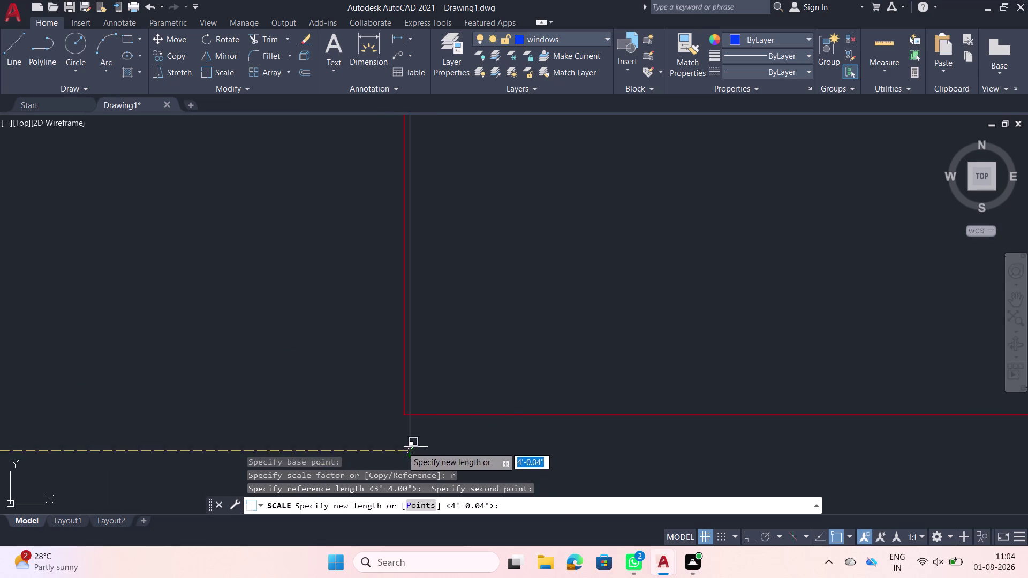
click(403, 419)
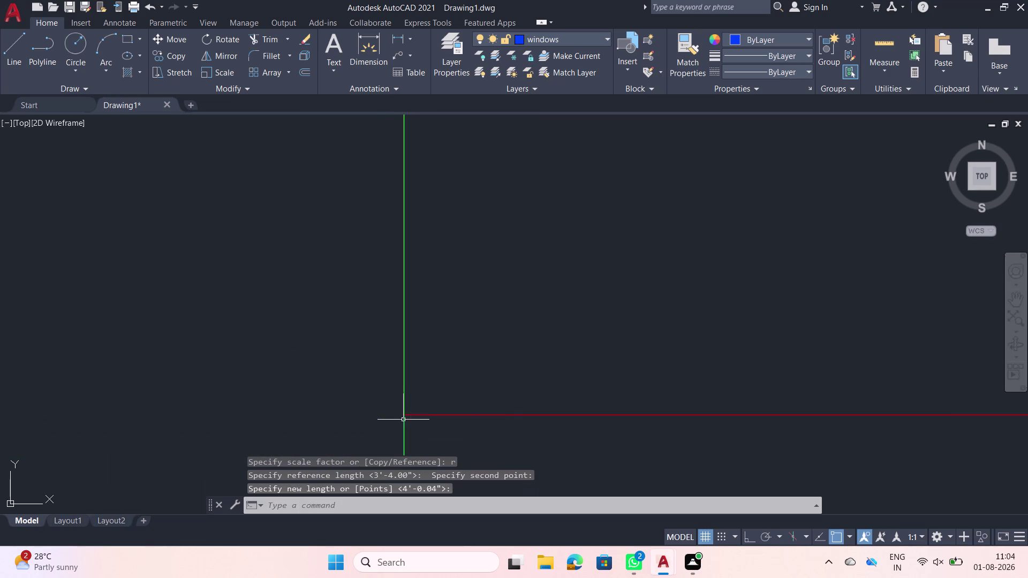
Zoom out to view the resized door and the nearby walls.
scroll(down, 3)
scroll(down, 3)
scroll(down, 3)
scroll(down, 3)
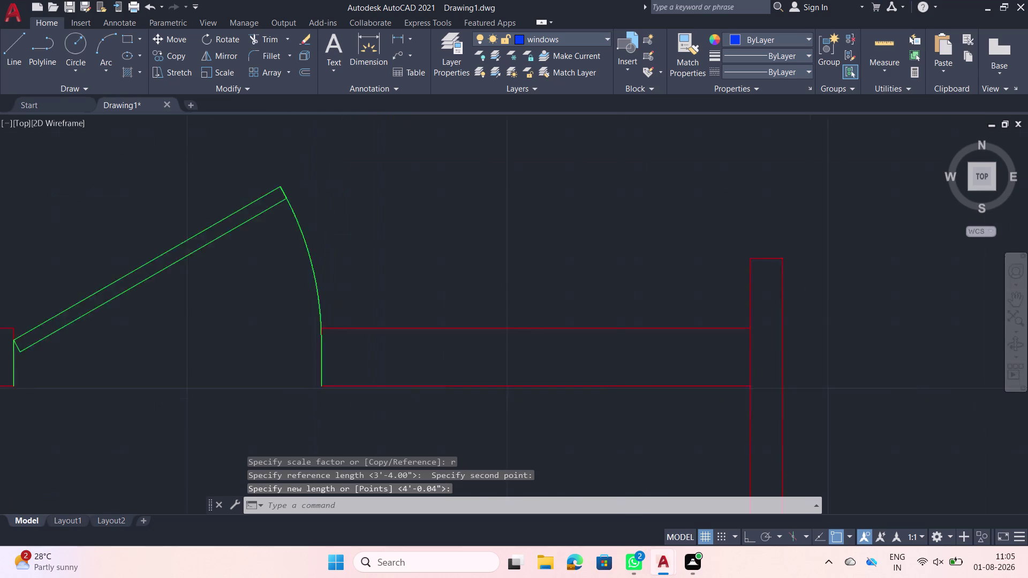
scroll(down, 3)
middle_drag(285, 374, 421, 381)
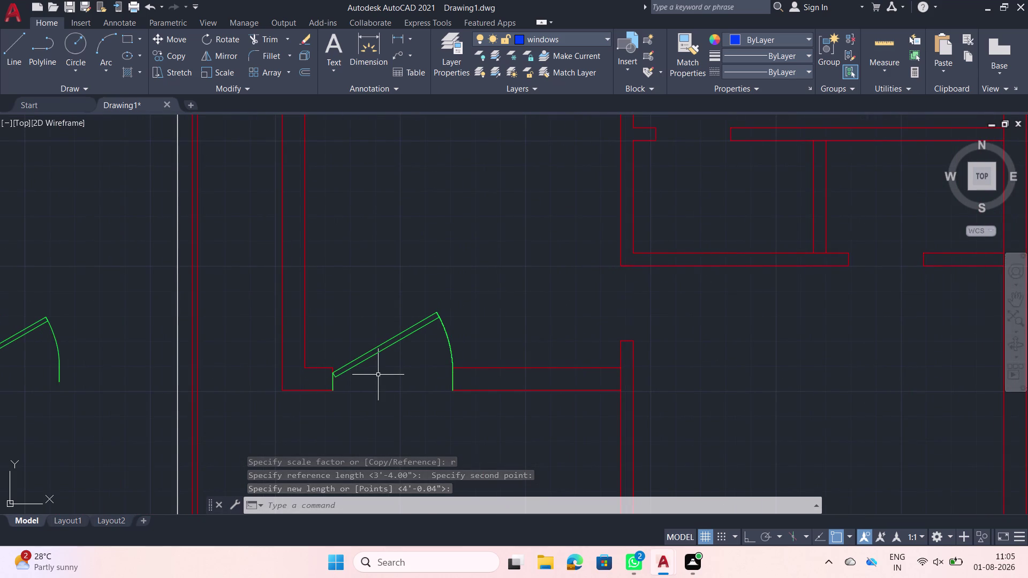
Open the resized door leaf wider, to about 60 degrees.
click(408, 358)
click(375, 329)
right_click(385, 333)
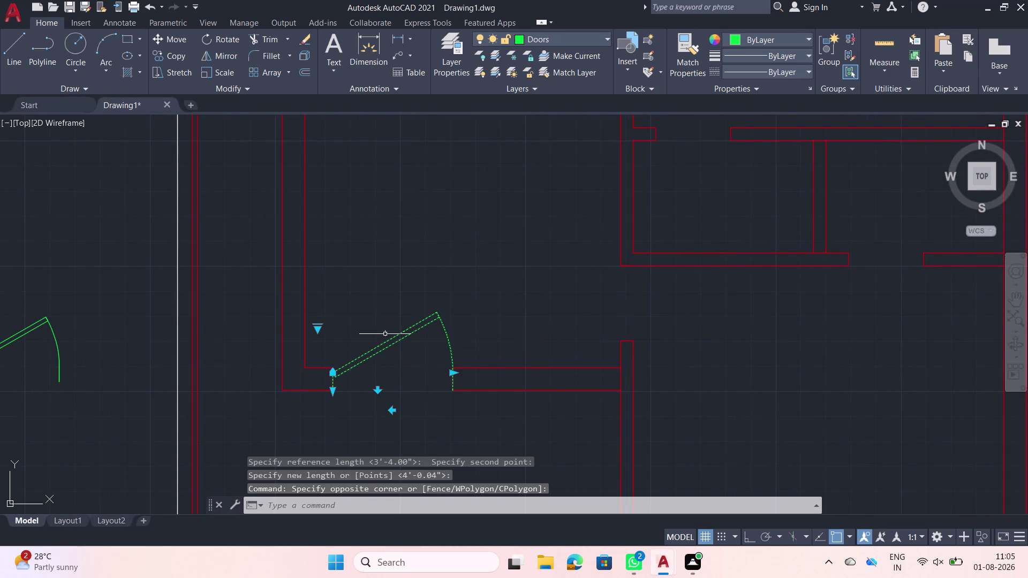
click(319, 328)
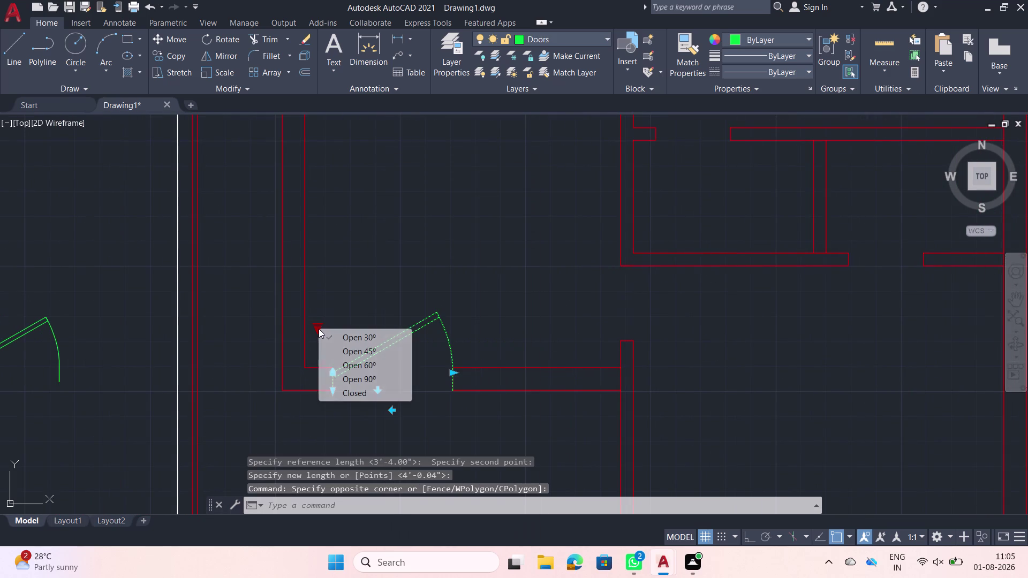
click(350, 361)
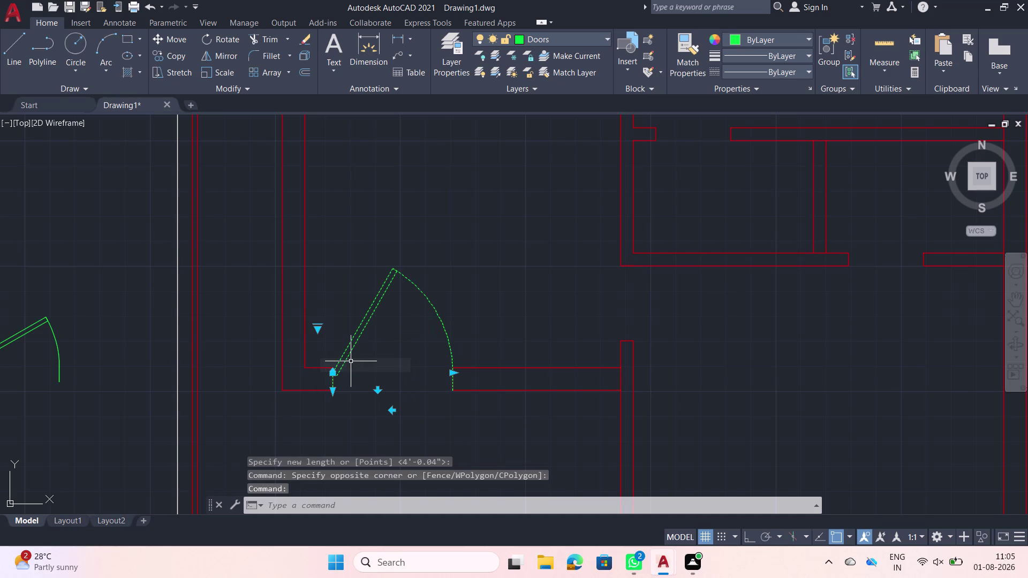
Clear the selection and begin a window selection around the door.
key(Escape)
scroll(down, 3)
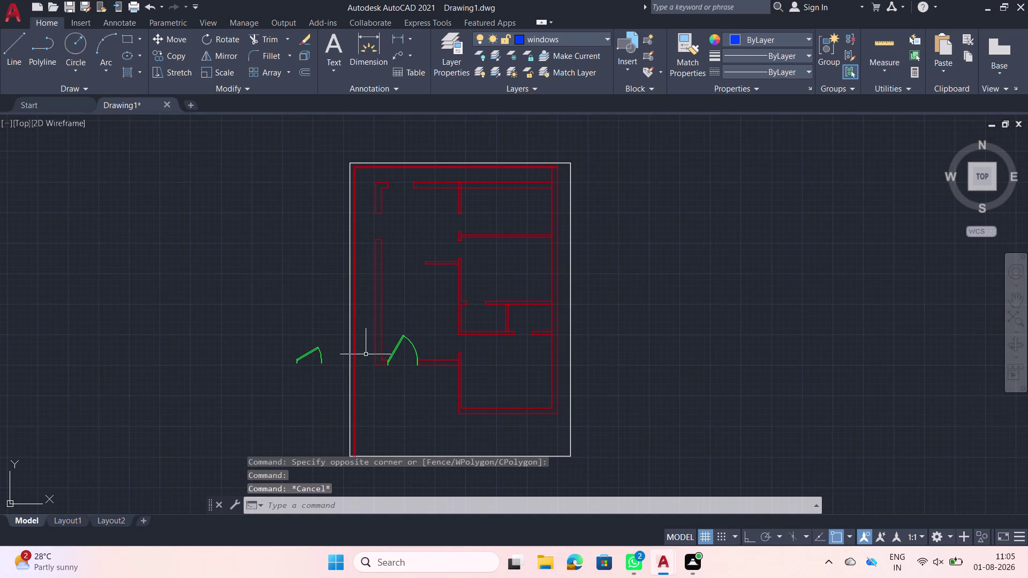
click(411, 352)
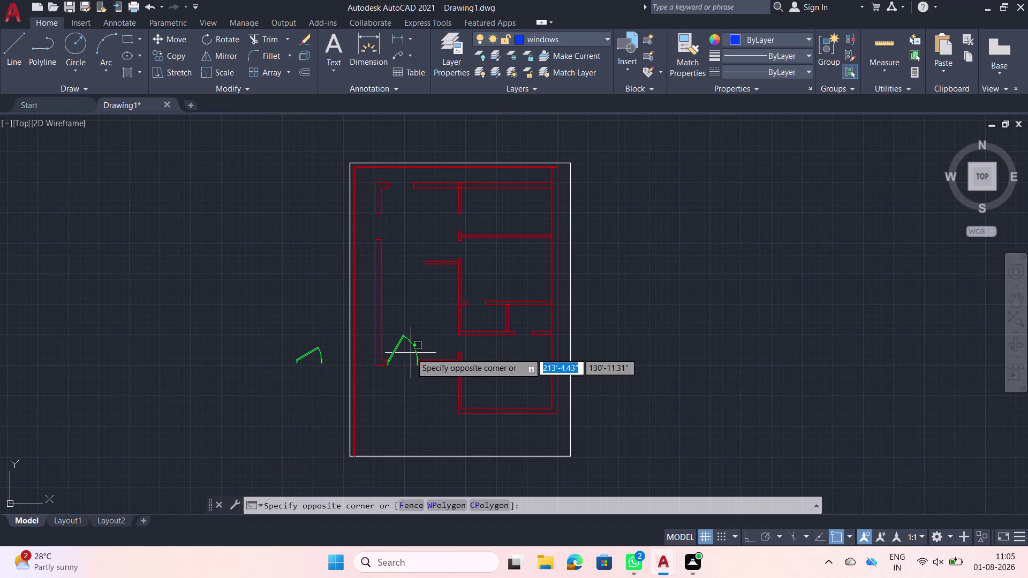
Copy the door from its hinge into the next wall opening to the right.
click(400, 335)
text(co)
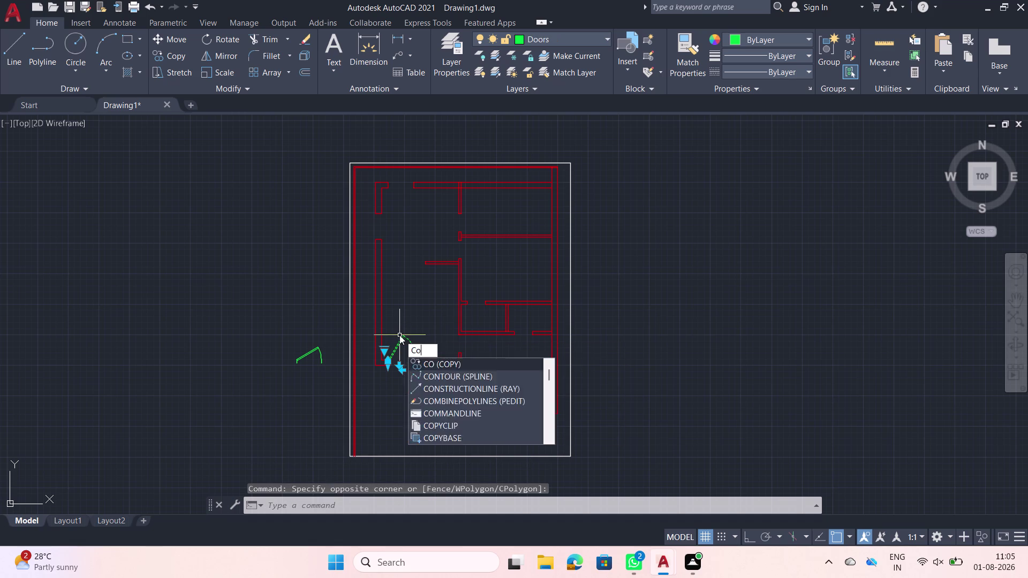
key(space)
click(386, 366)
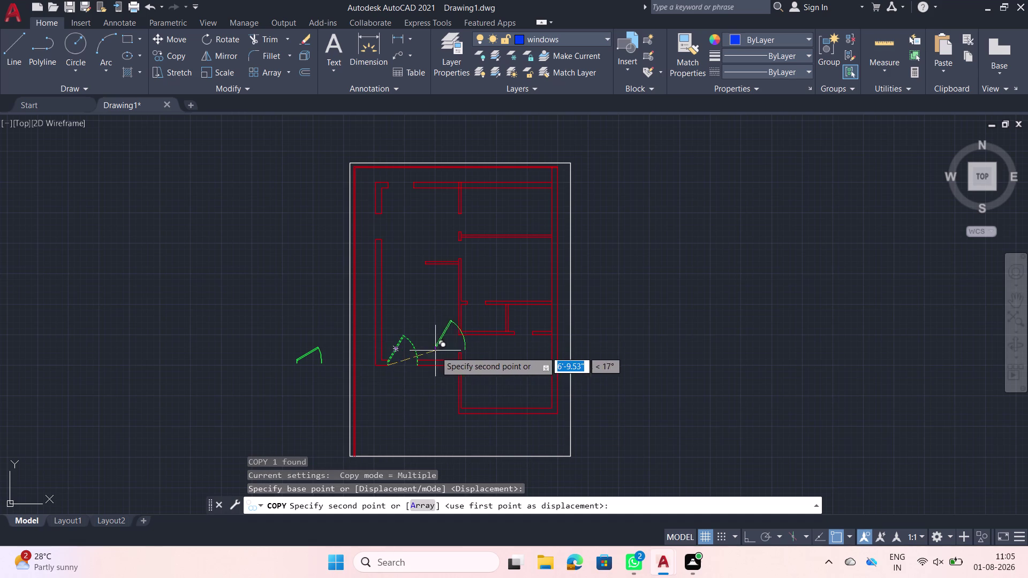
middle_drag(435, 360, 378, 340)
scroll(up, 3)
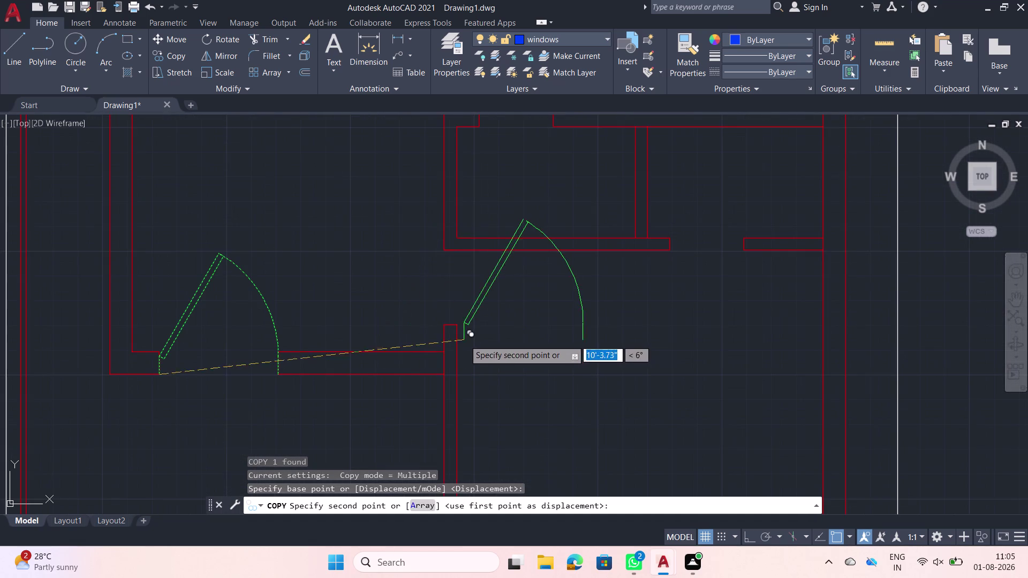
scroll(up, 3)
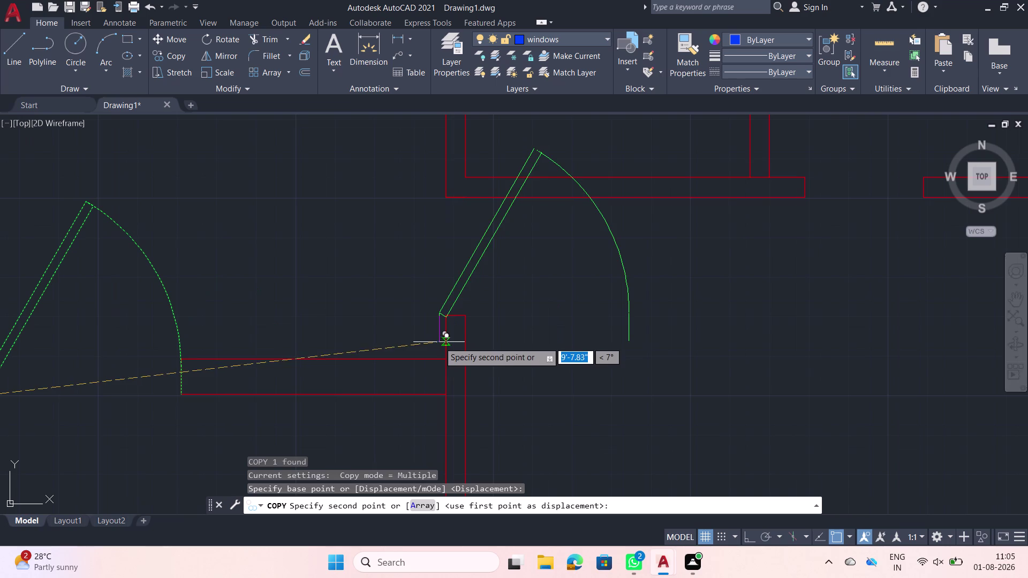
click(487, 405)
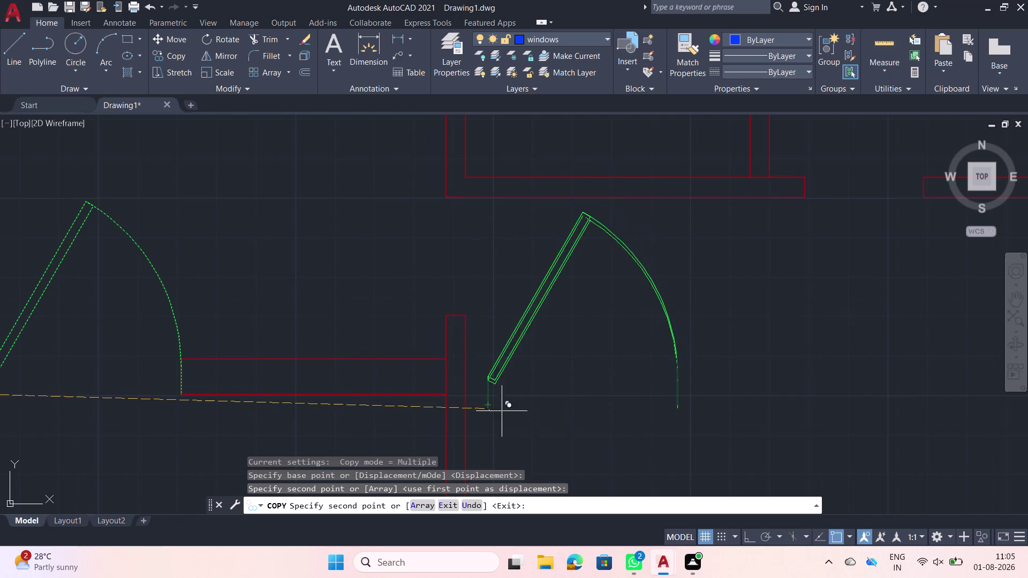
key(Escape)
Flip the copied door to swing downward and centre both doors in view.
click(487, 392)
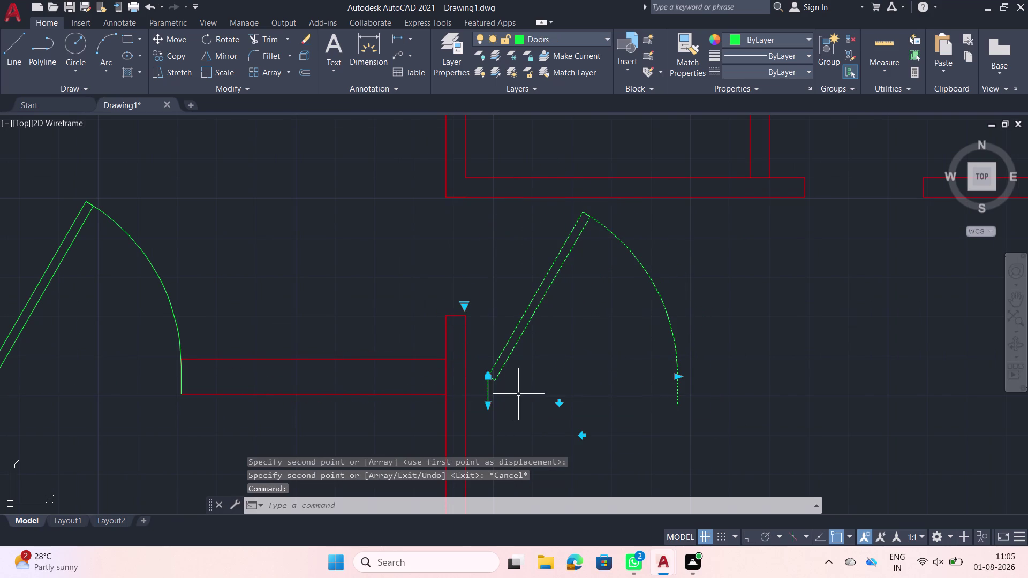
click(562, 403)
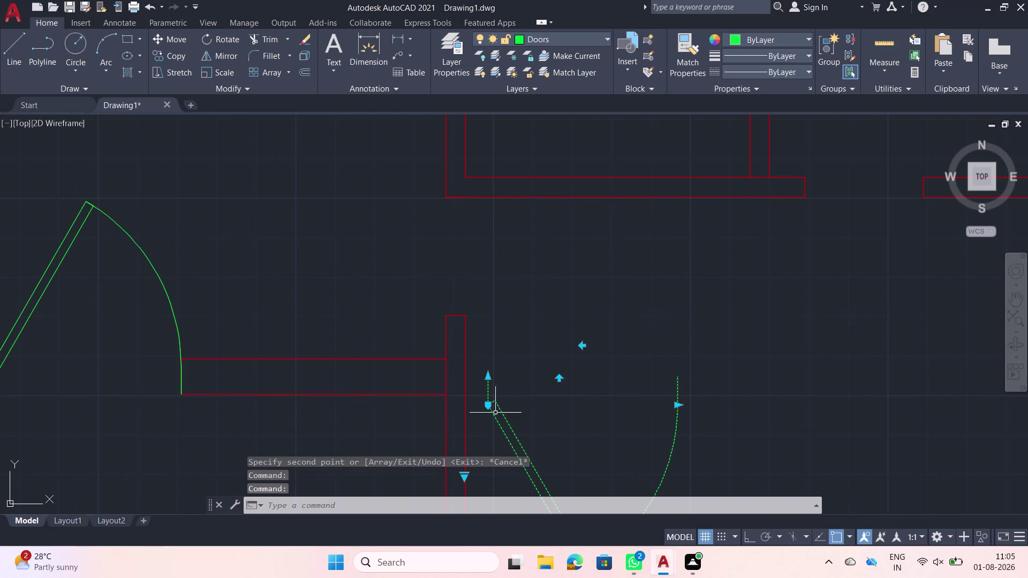
key(Escape)
scroll(down, 3)
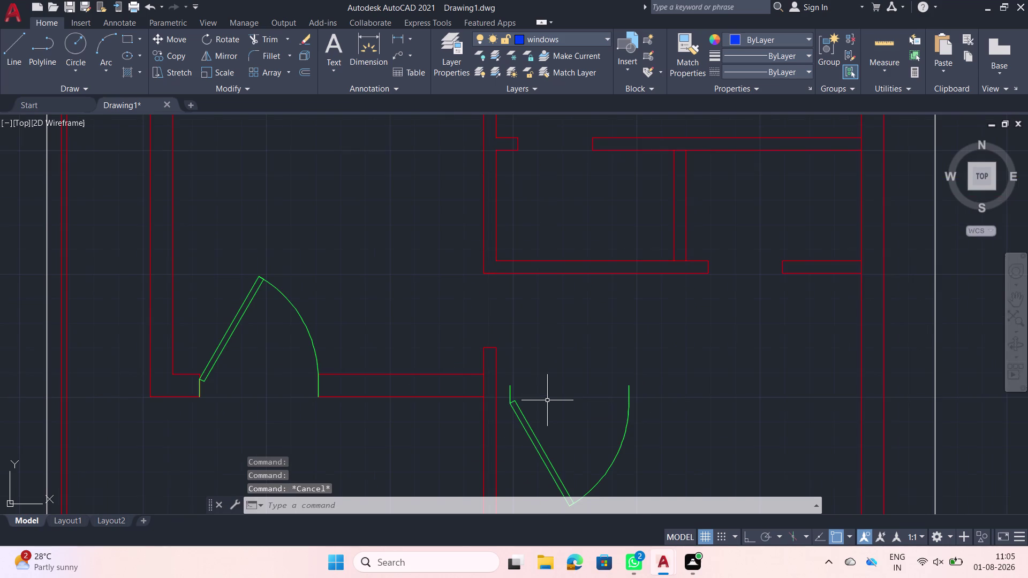
middle_drag(534, 406, 532, 339)
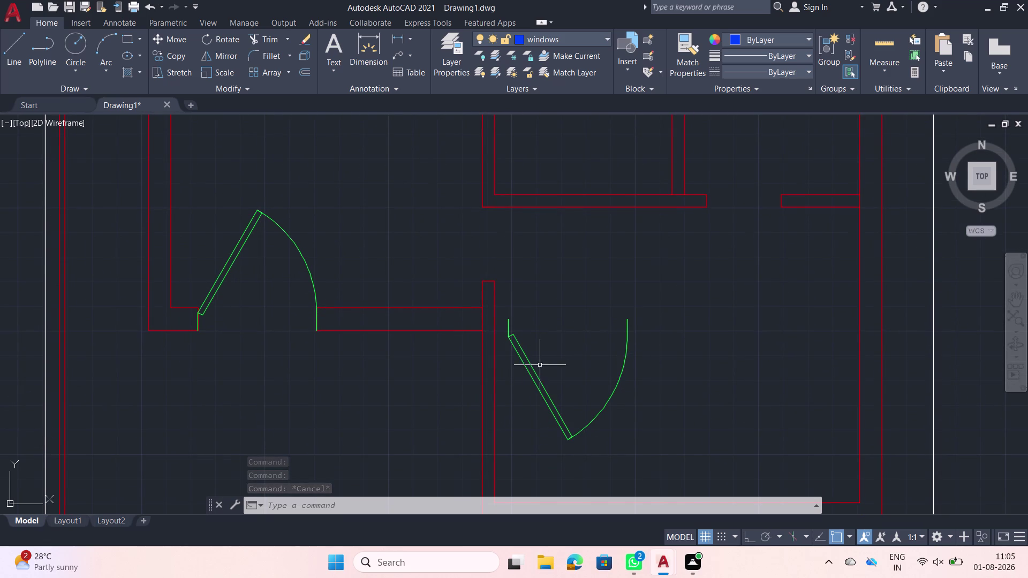
Flip the copied door so it hinges on the right and swings downward.
click(525, 359)
click(551, 321)
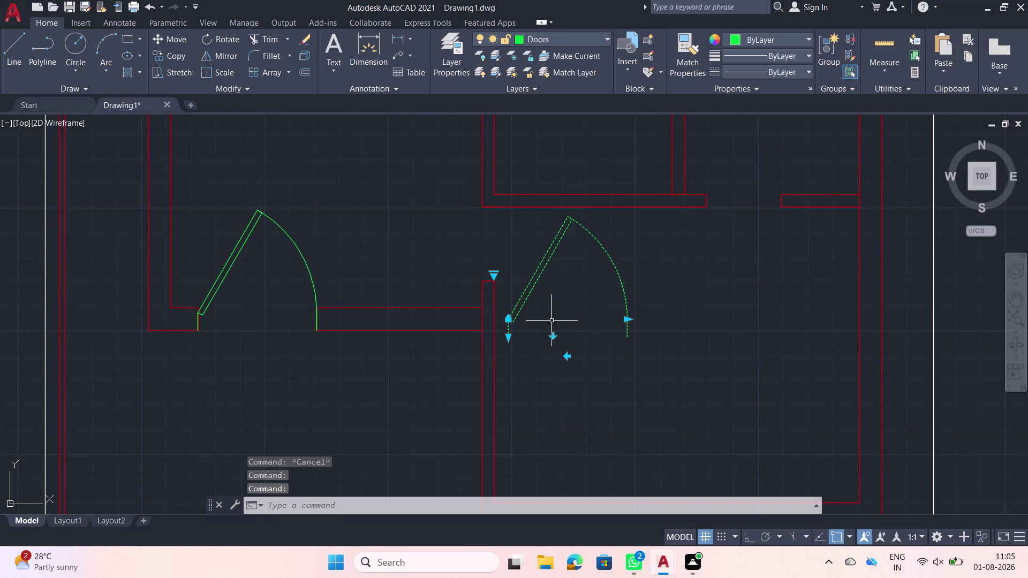
click(569, 354)
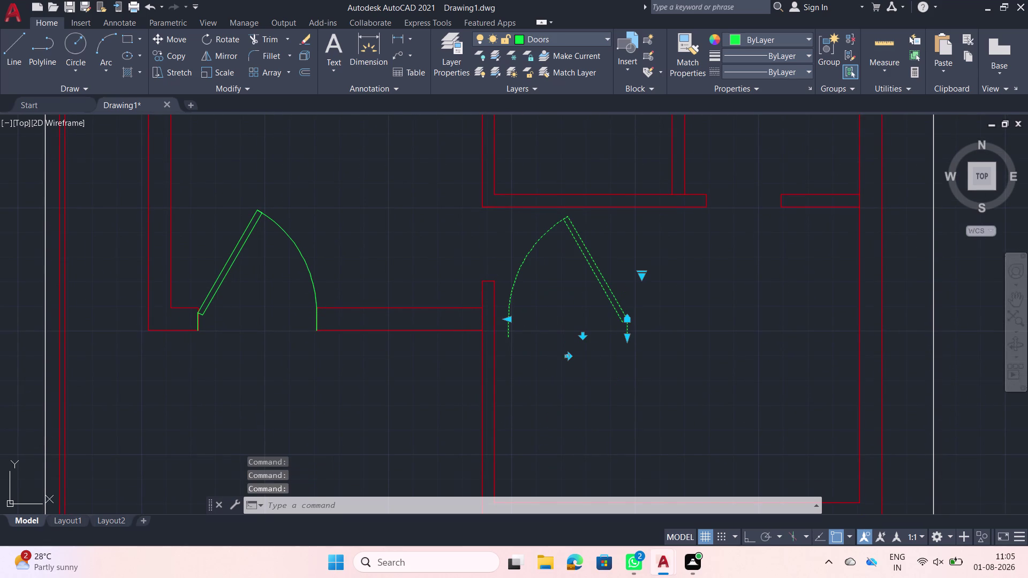
click(565, 356)
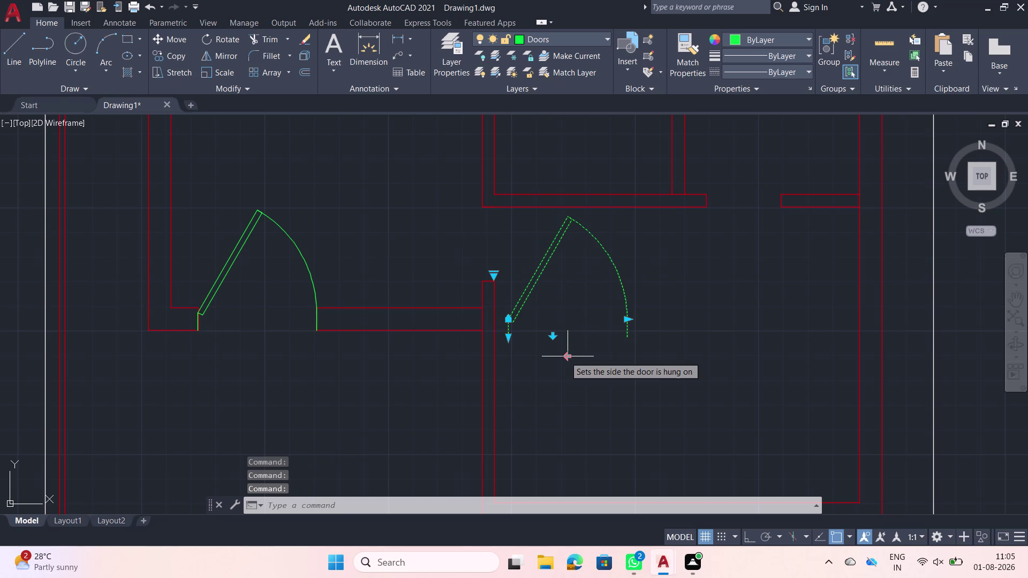
click(551, 334)
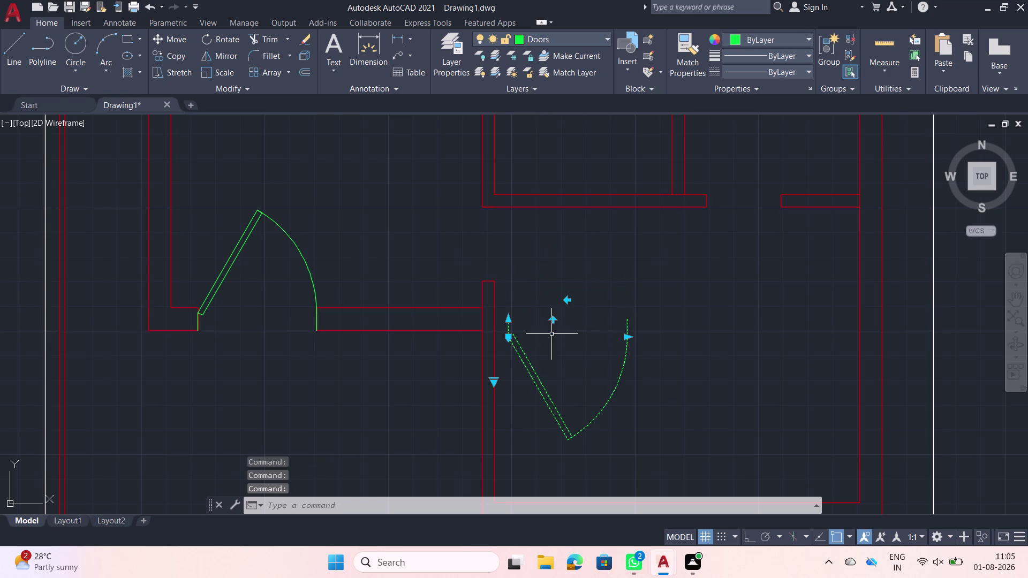
click(567, 303)
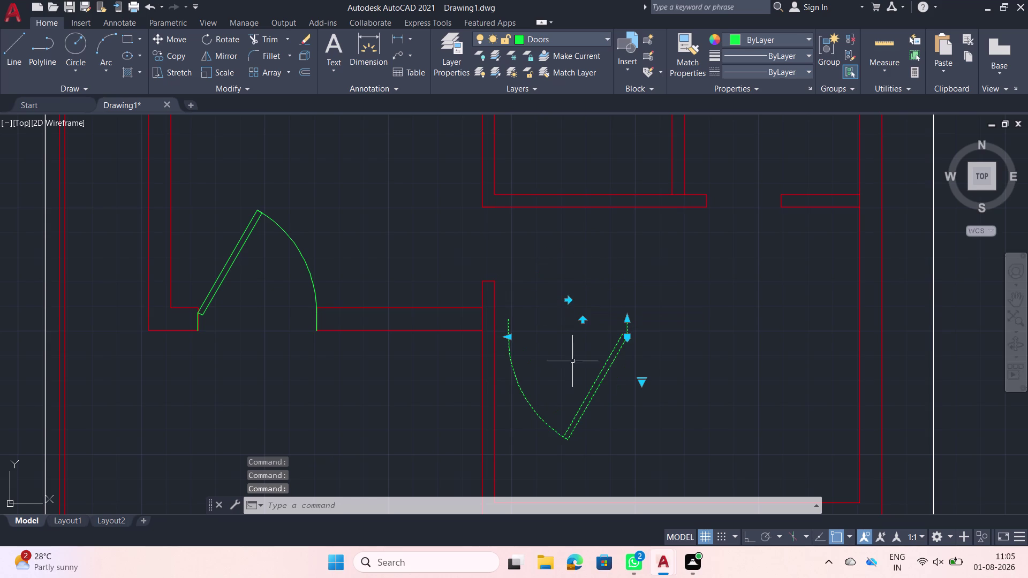
key(Escape)
Select the copied door and begin rotating it with RO.
click(666, 366)
click(608, 337)
text(r)
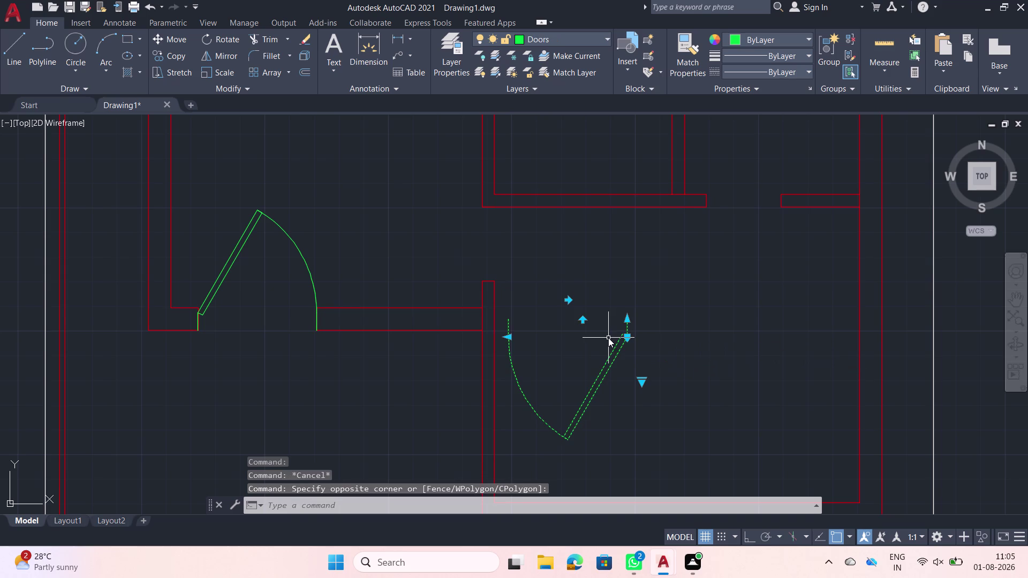
text(o)
key(space)
click(608, 338)
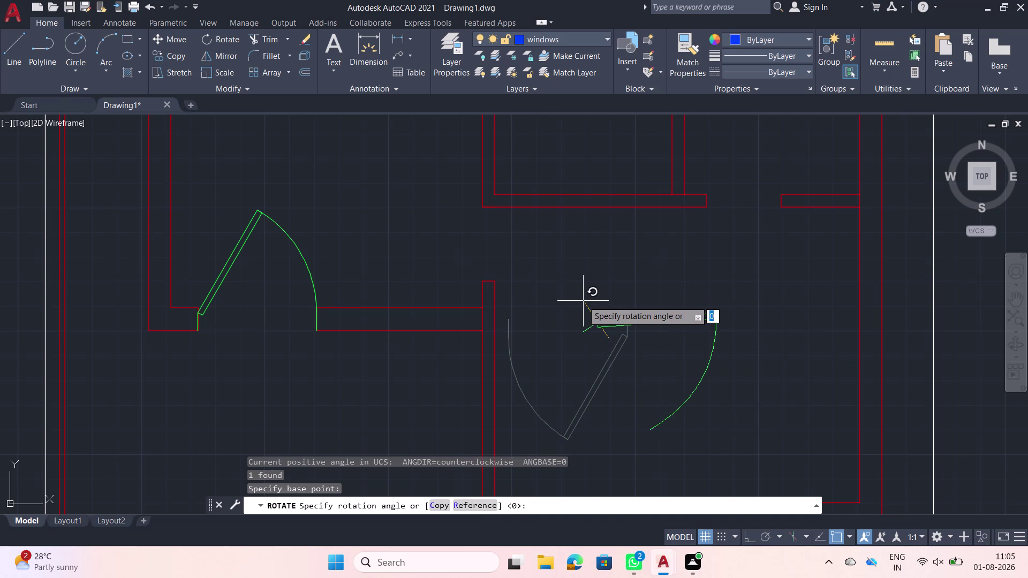
Rotate the copied door 90 degrees about its hinge corner.
key(Escape)
click(653, 359)
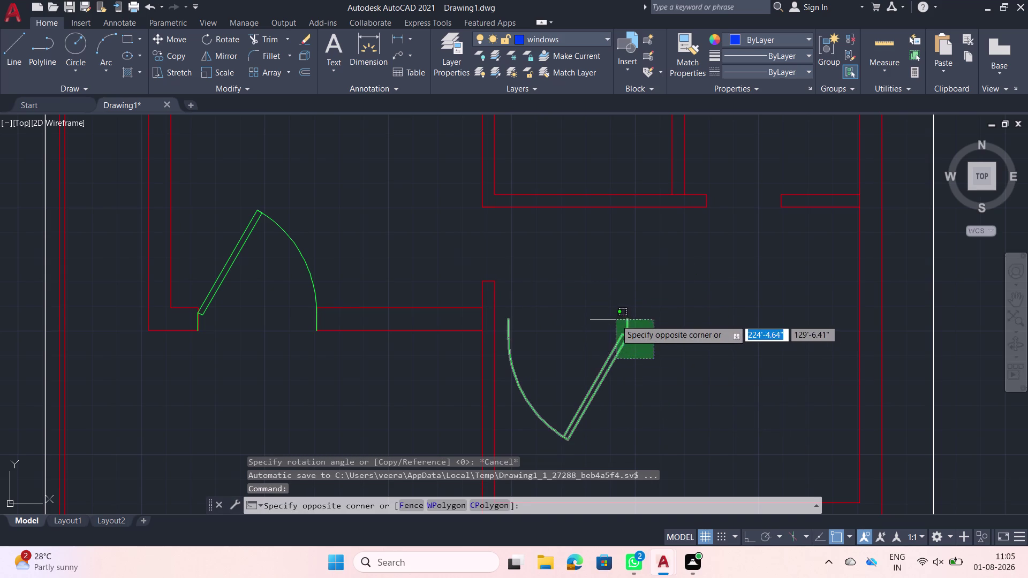
click(606, 314)
key(r)
text(o)
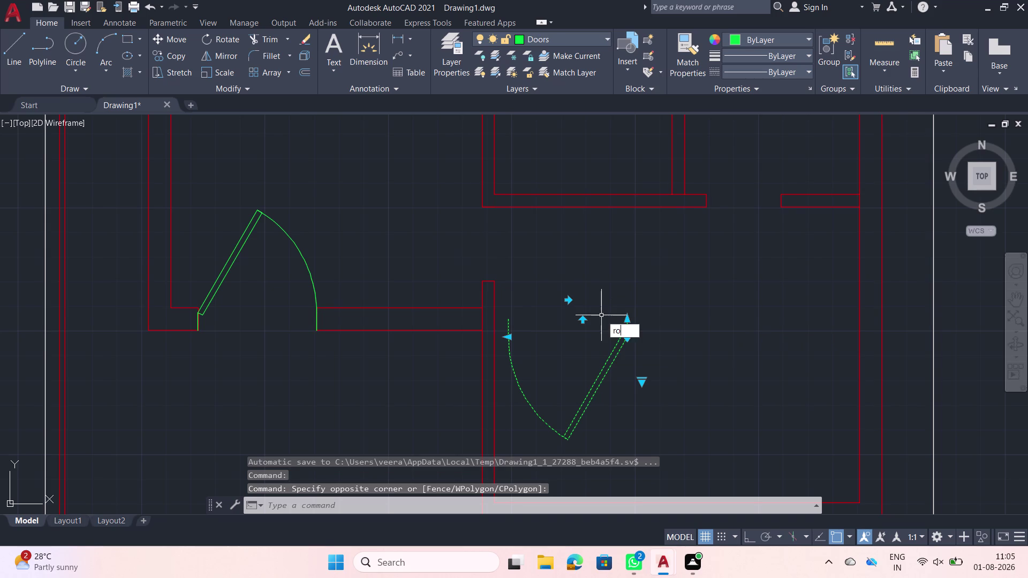
key(space)
click(629, 320)
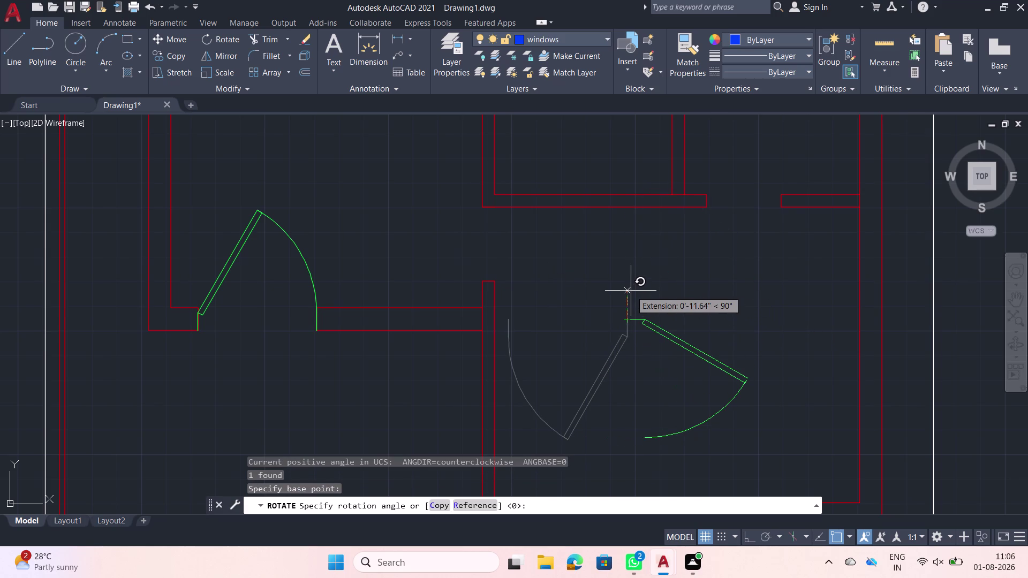
text(90)
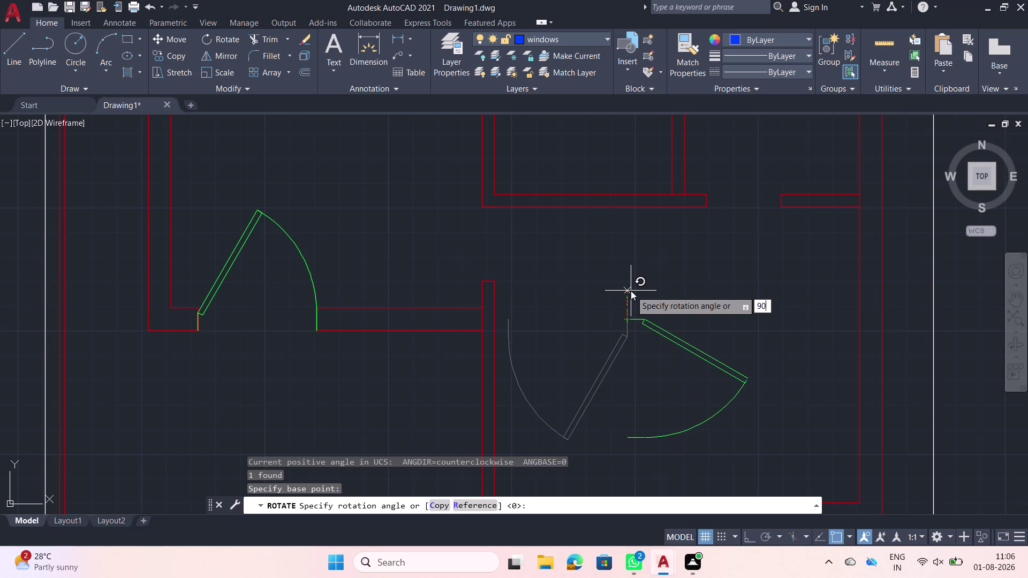
key(Return)
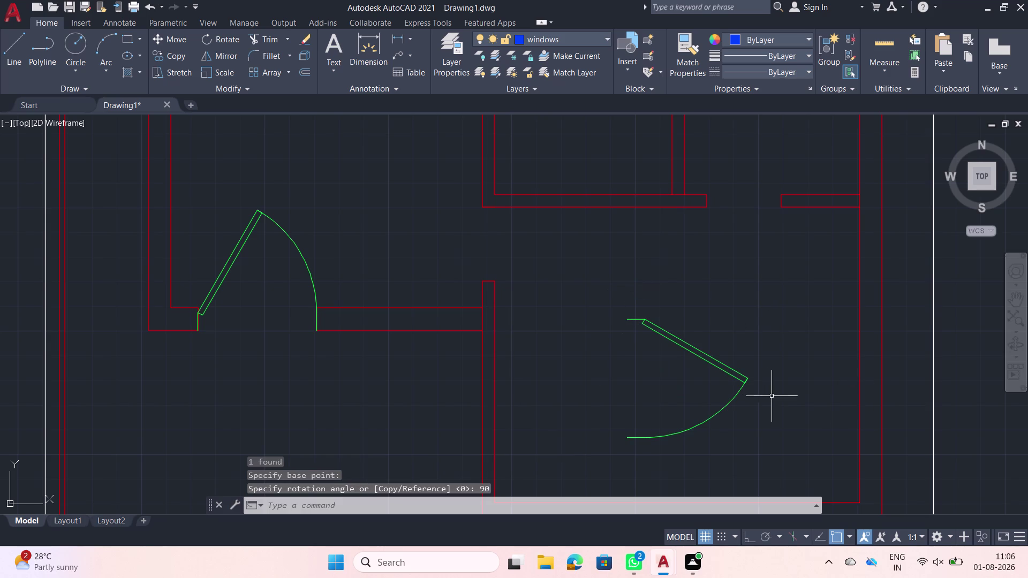
Select the rotated door and begin moving it from its hinge end.
drag(780, 401, 777, 395)
click(635, 302)
text(m)
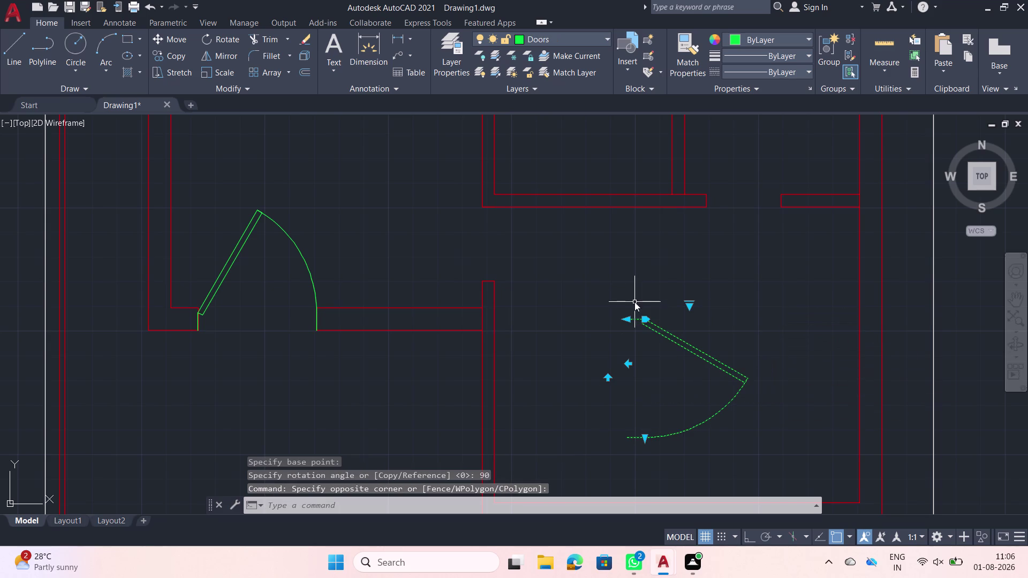
key(space)
click(625, 319)
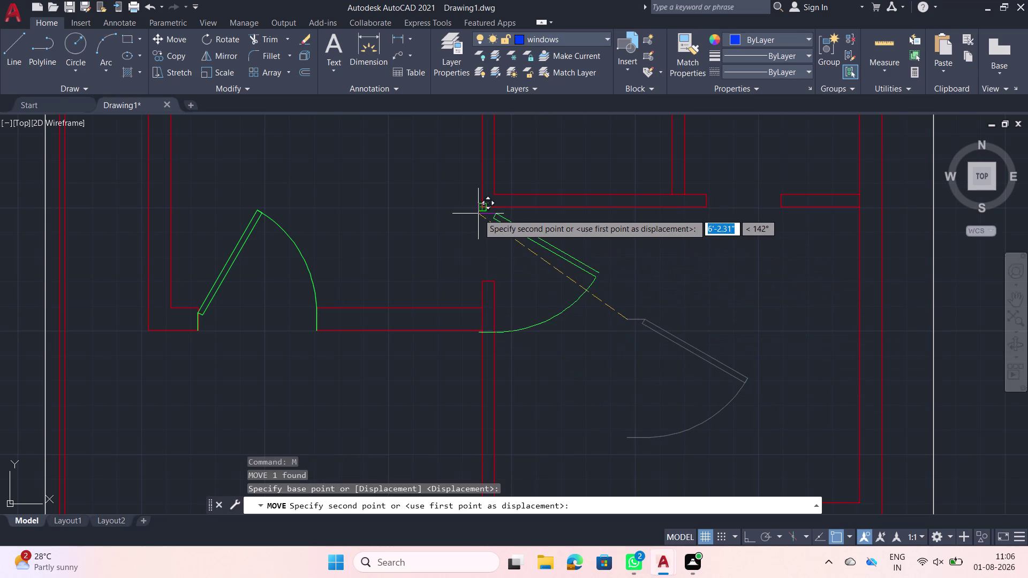
Place the rotated door's hinge on the upper horizontal wall.
scroll(up, 3)
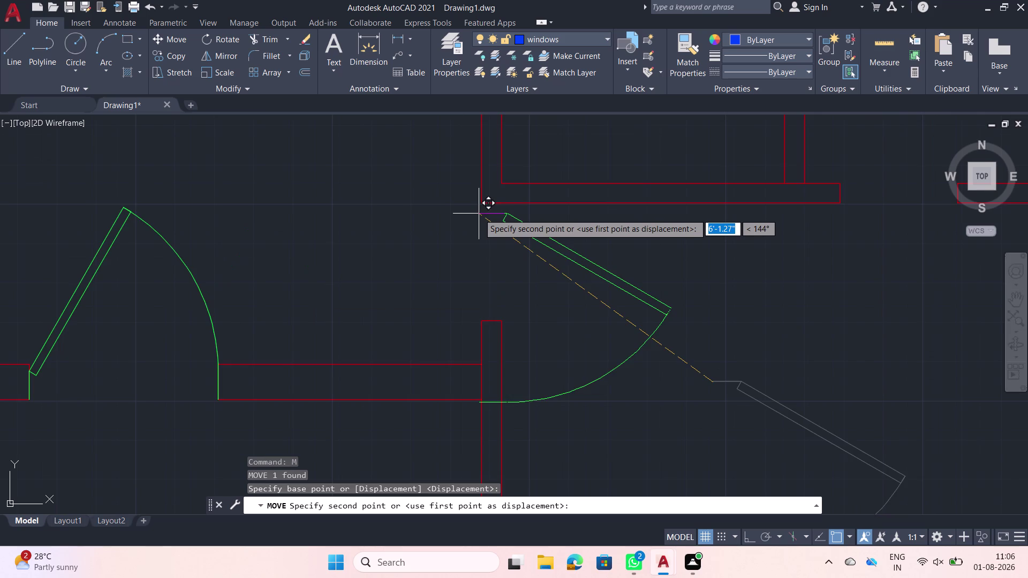
scroll(up, 3)
scroll(down, 3)
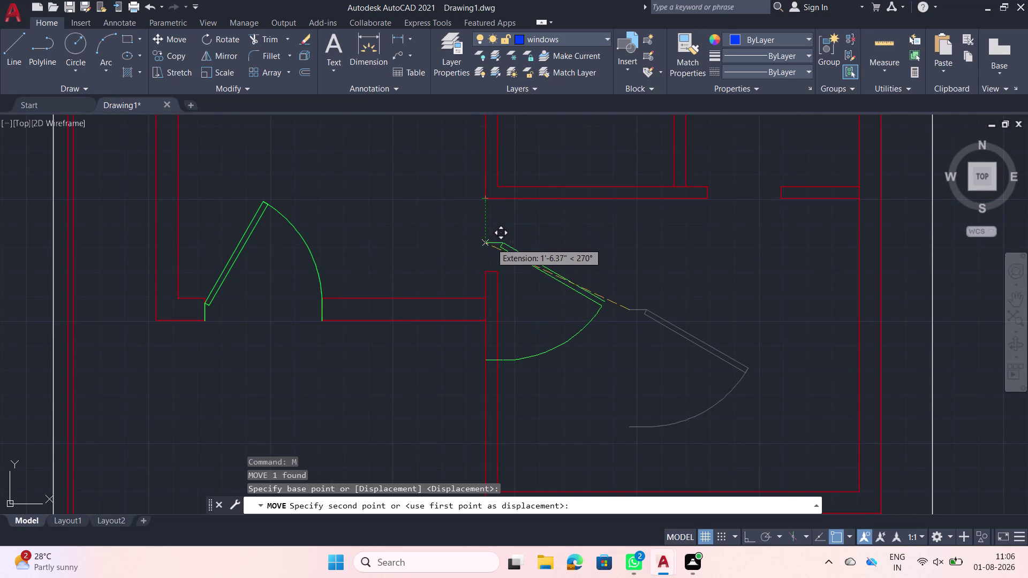
scroll(up, 3)
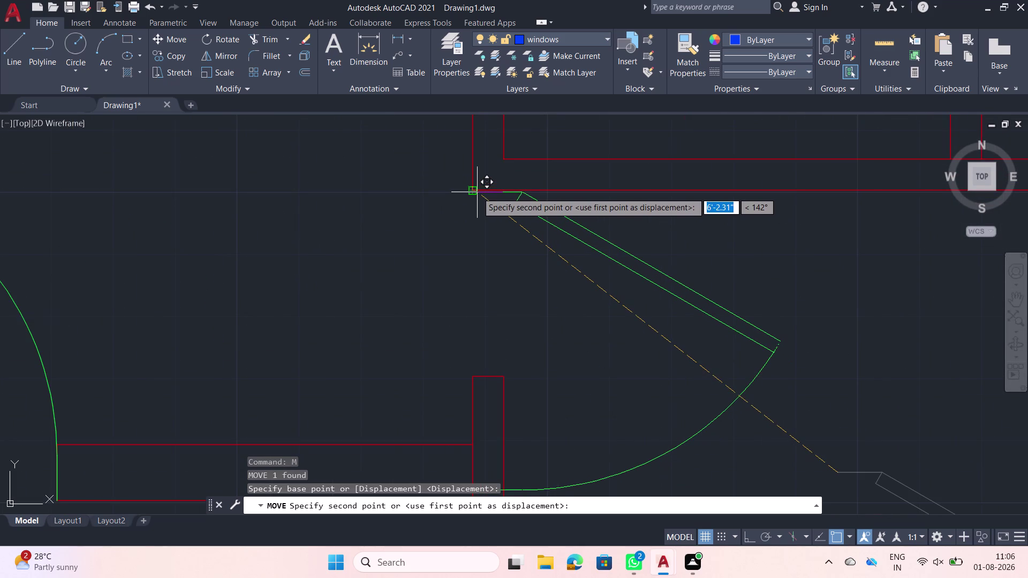
click(479, 221)
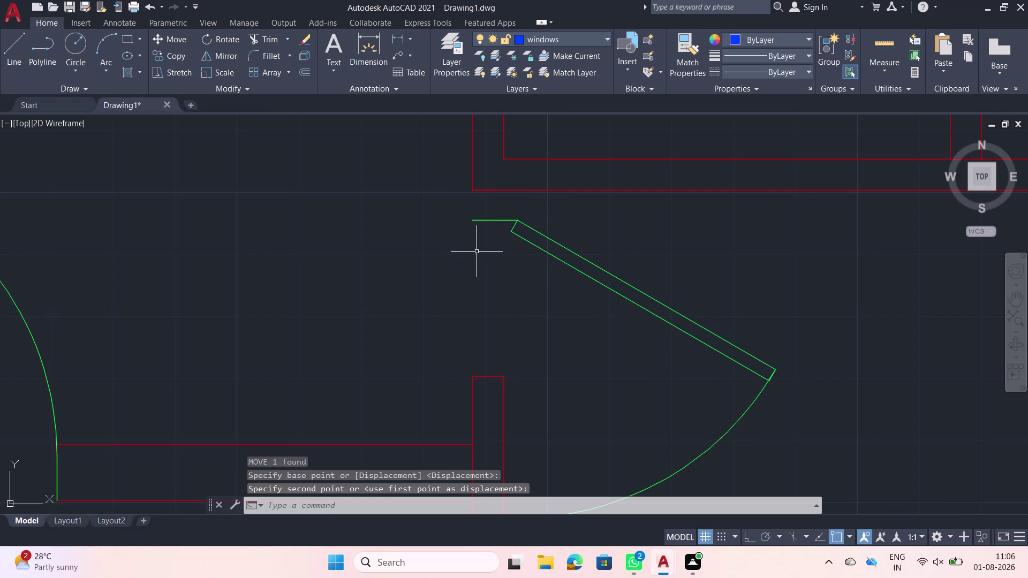
Draw a 2, 5, 2 outline at the wall end, then undo it.
key(l)
key(space)
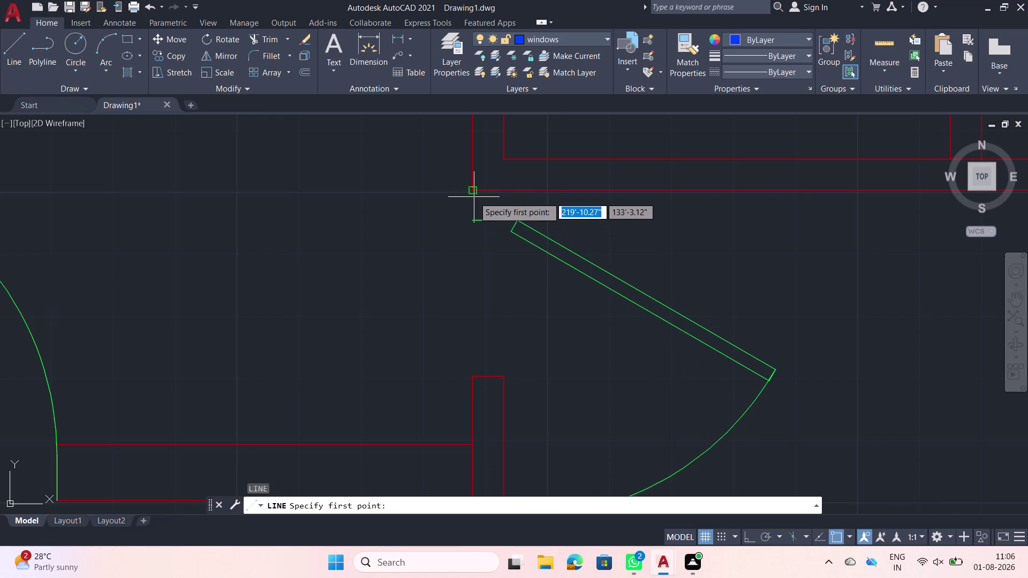
click(474, 197)
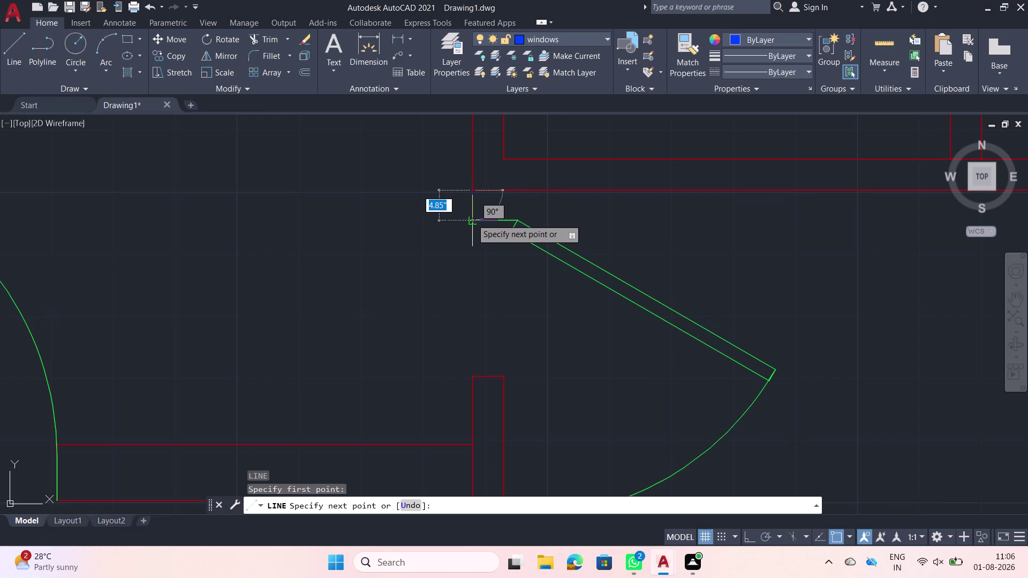
key(2)
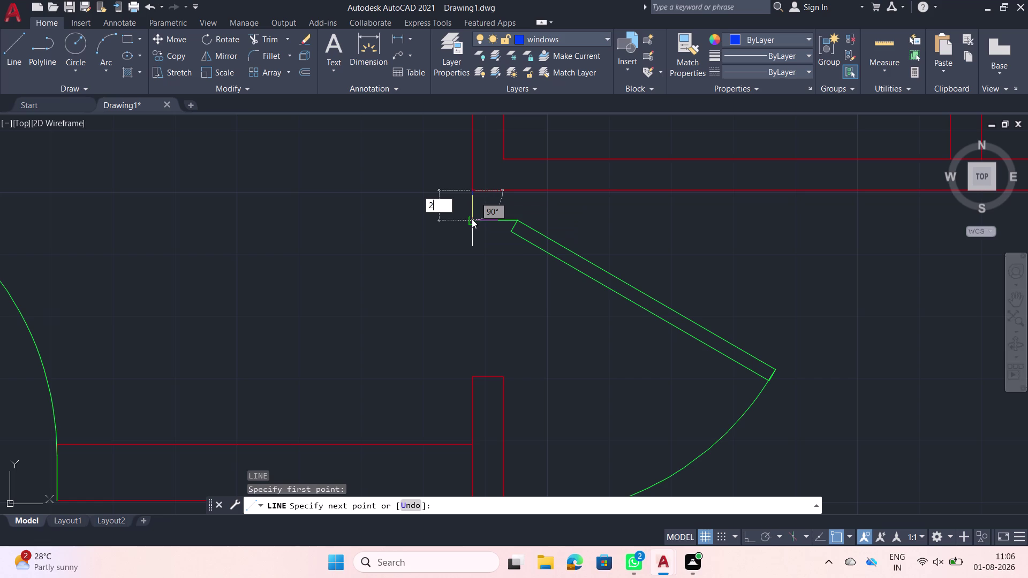
key(Return)
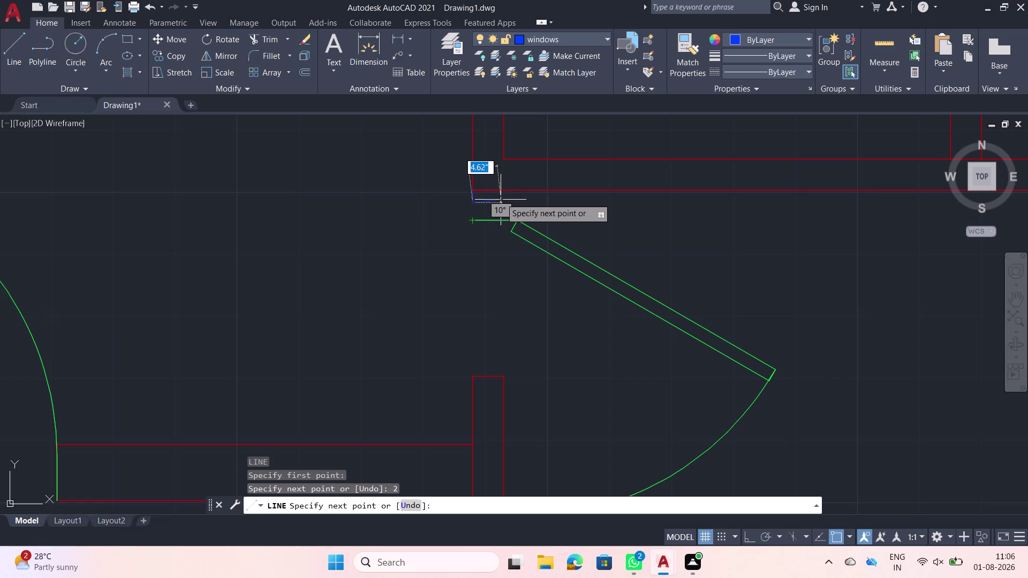
key(5)
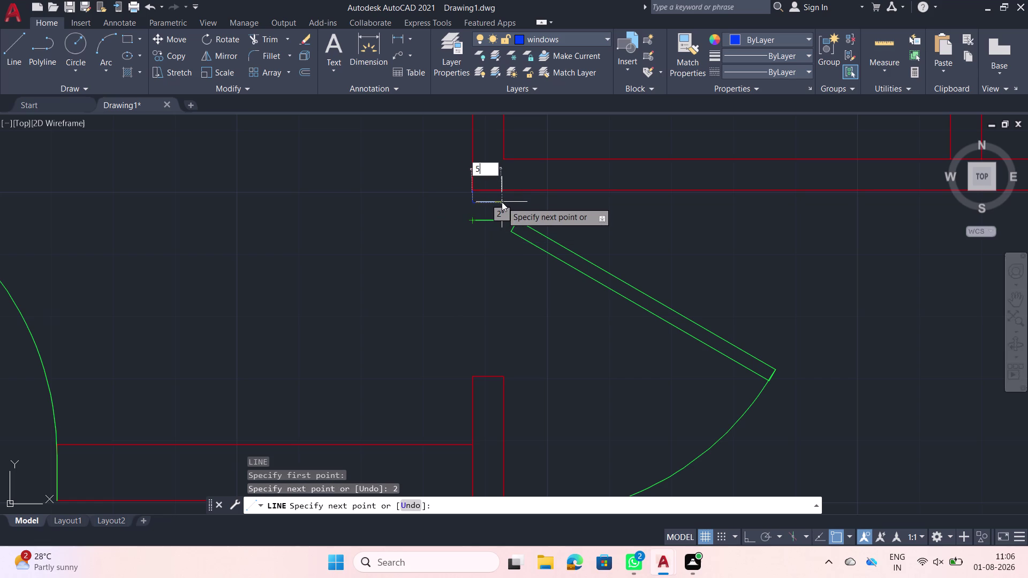
key(Return)
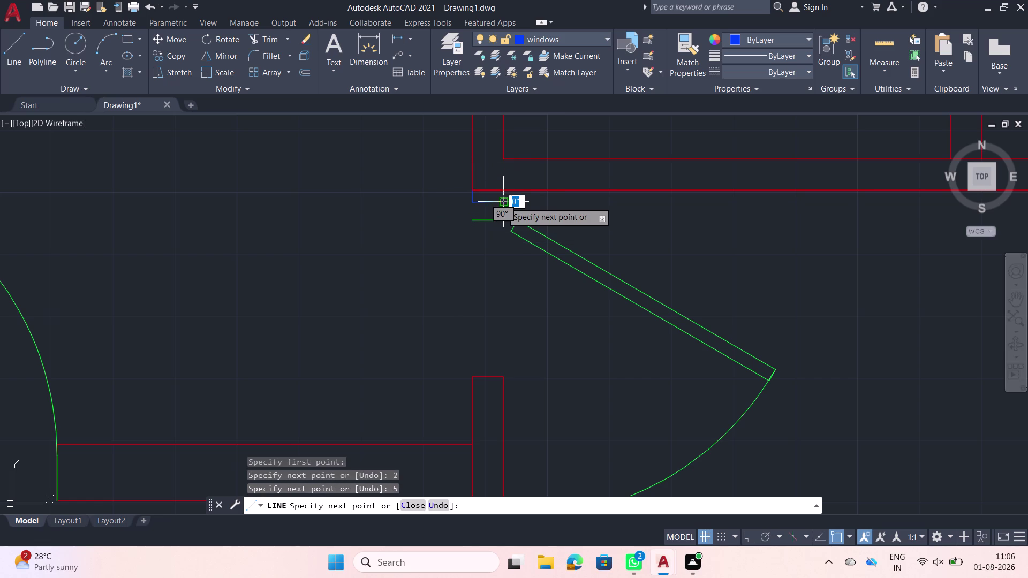
key(2)
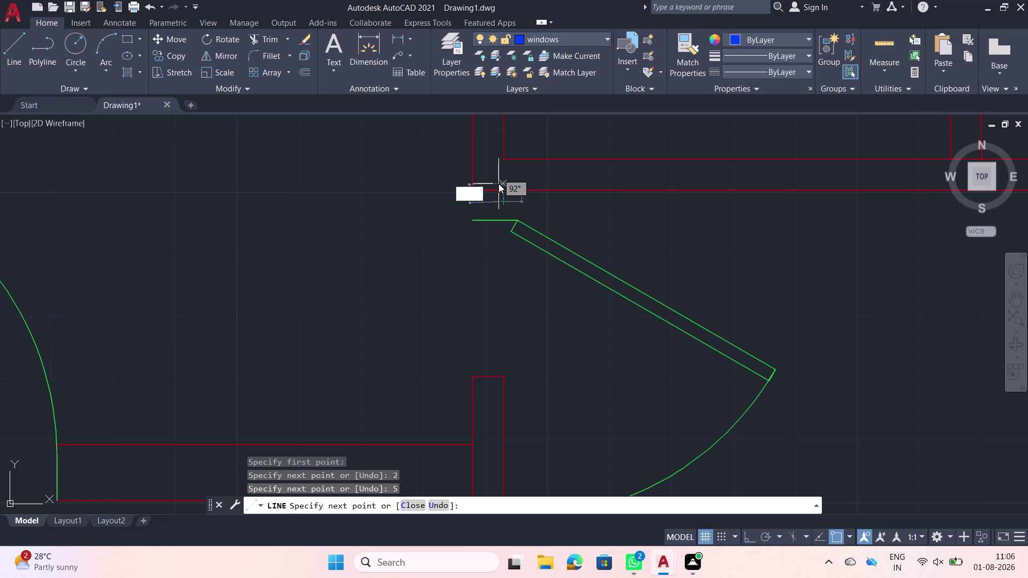
key(Return)
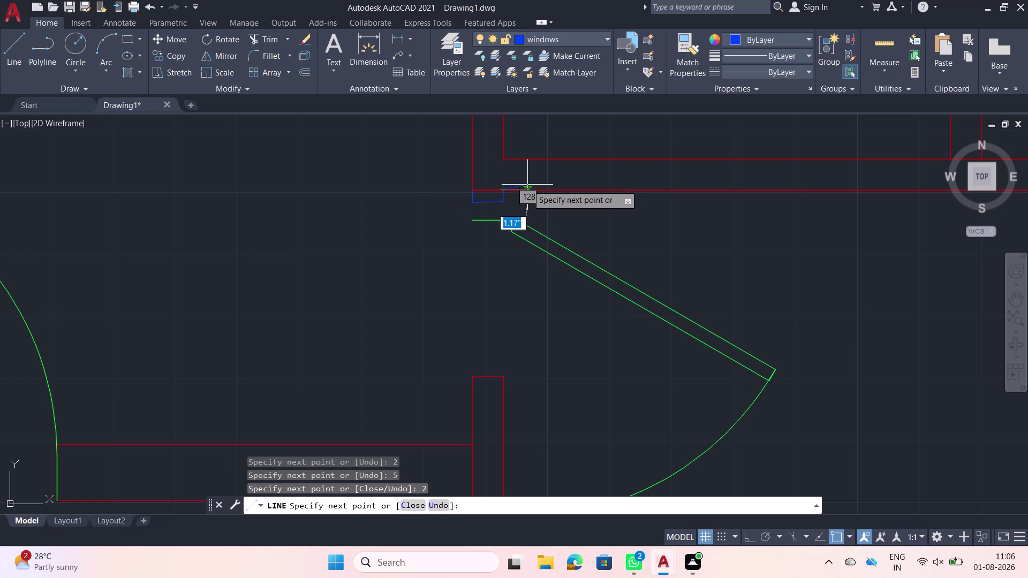
key(Escape)
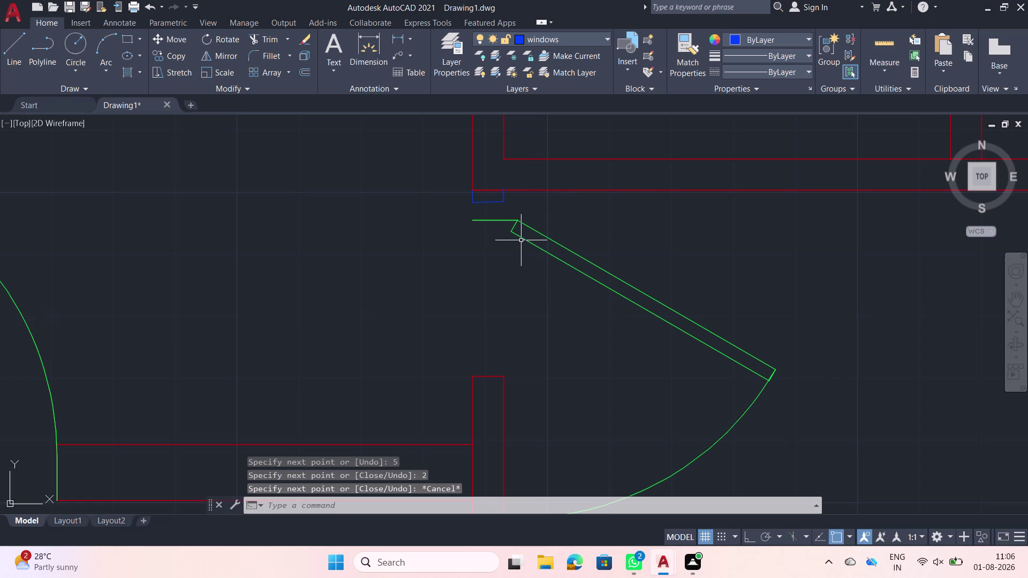
key(ctrl+z)
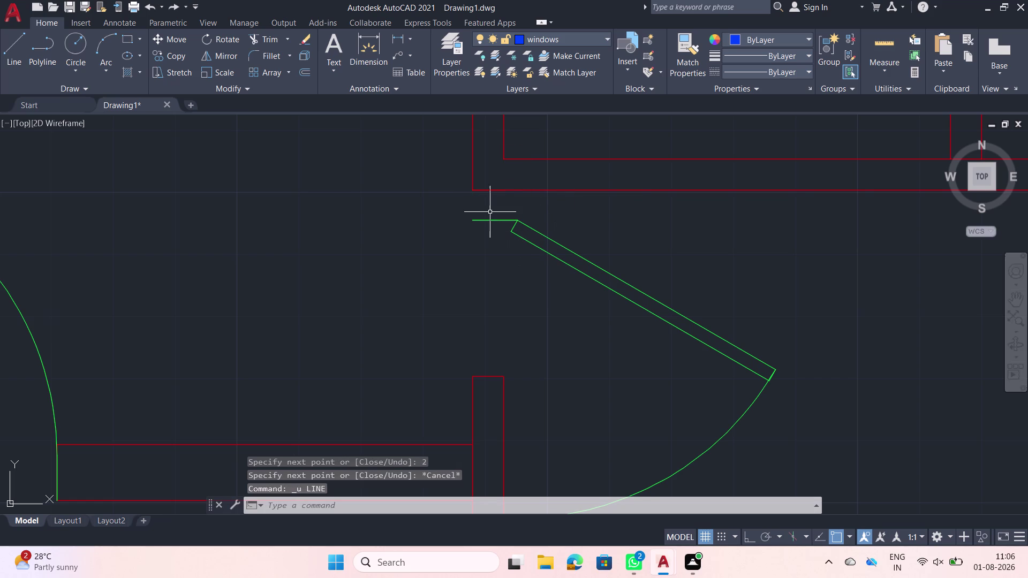
Cancel the stray command entry and turn Ortho on with F8.
key(k)
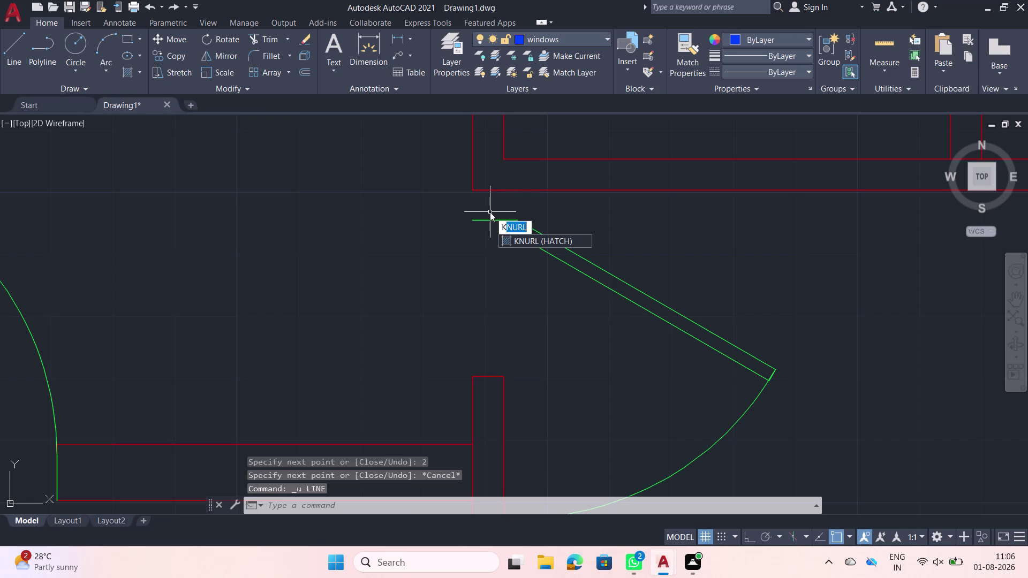
key(F8)
key(Escape)
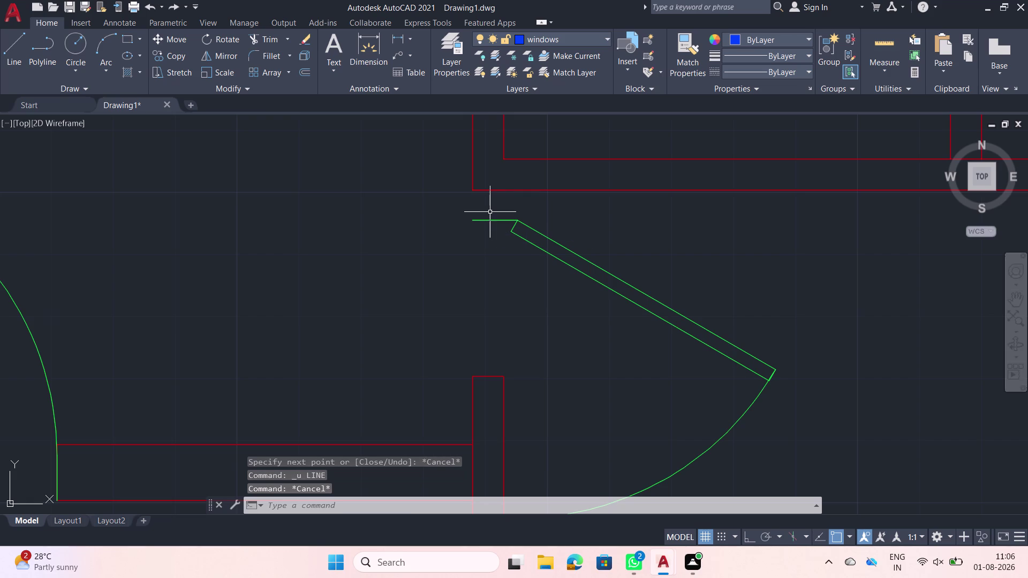
key(F8)
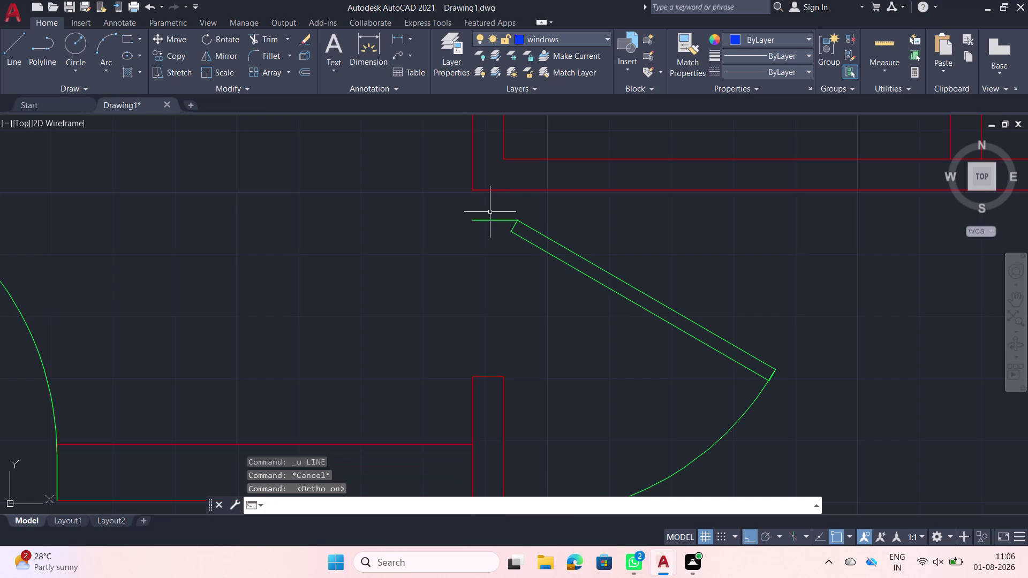
Begin a new line command and bring up the layer list.
key(k)
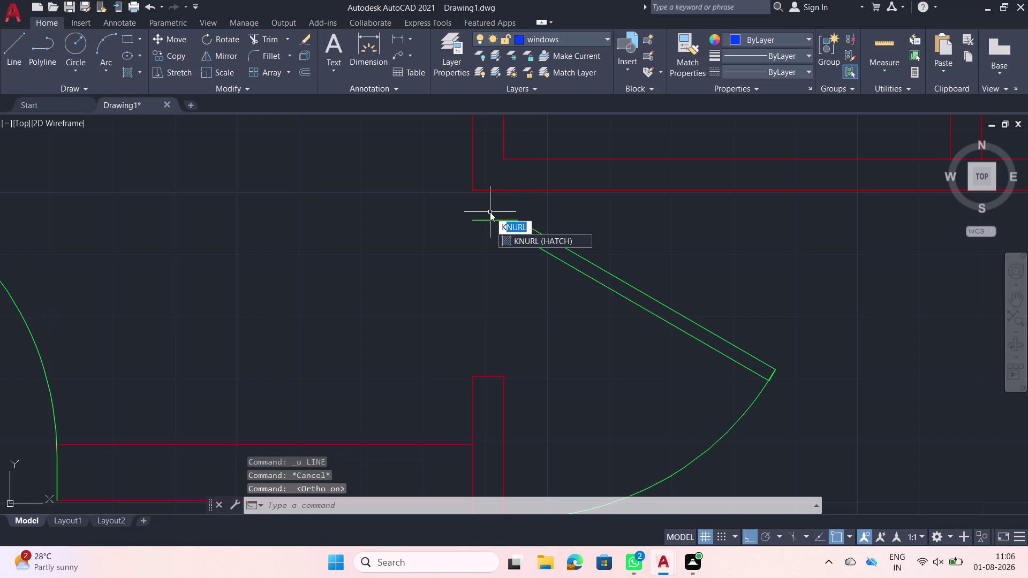
key(BackSpace)
key(l)
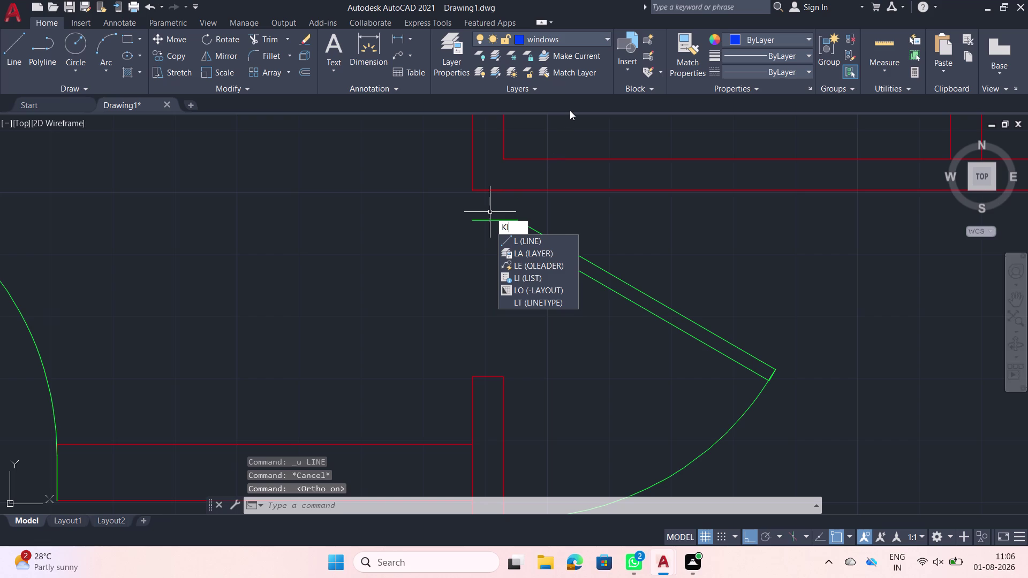
key(BackSpace)
key(BackSpace)
key(l)
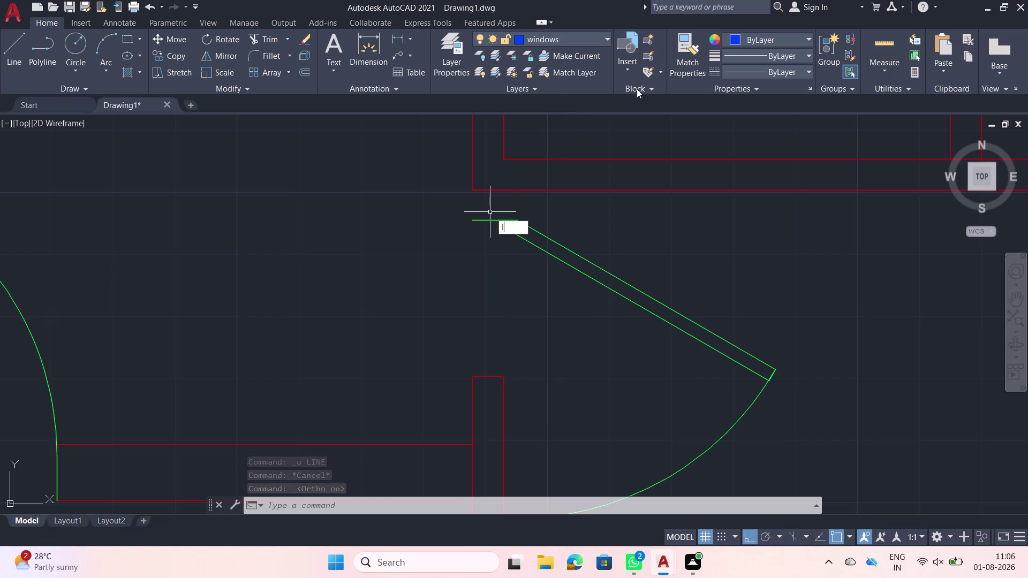
click(604, 38)
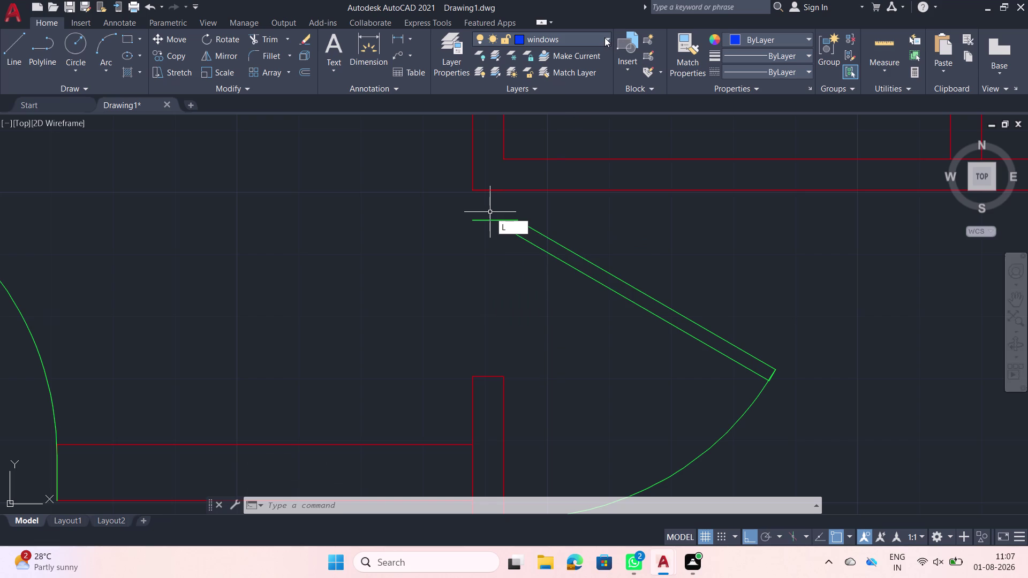
click(606, 39)
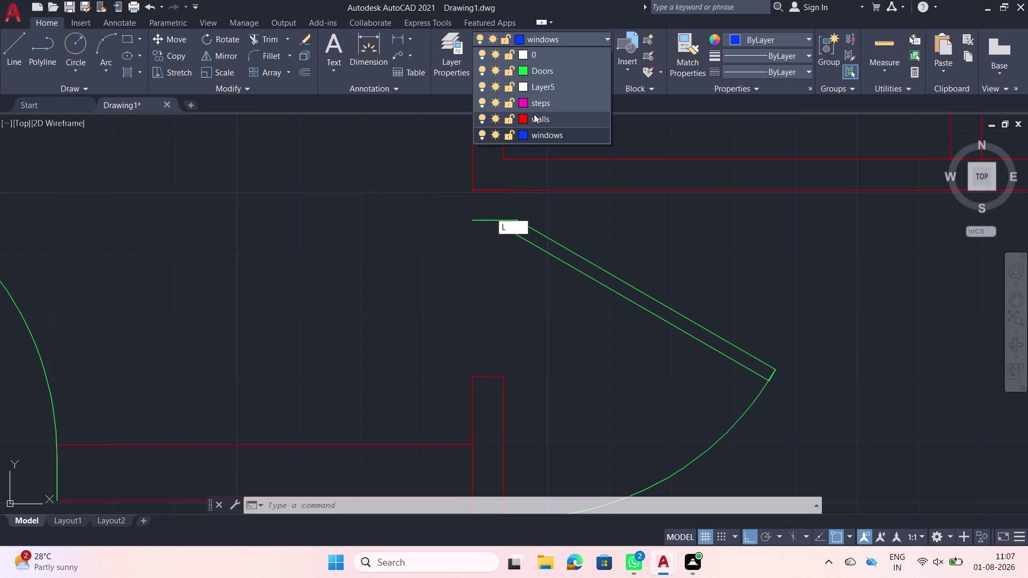
On the walls layer, draw a 2, 5, 2 wall stub at the wall end.
click(533, 114)
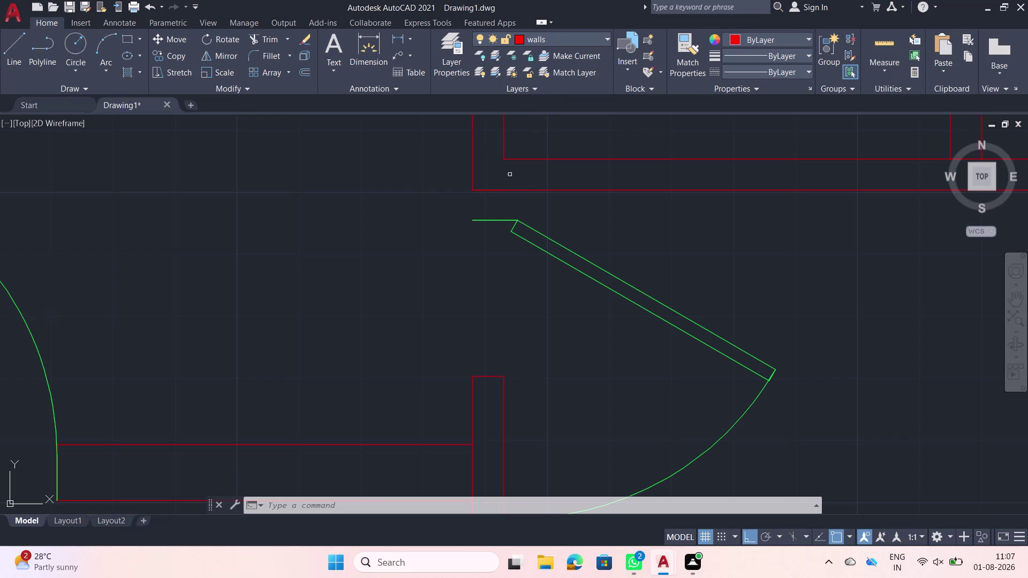
text(l)
key(space)
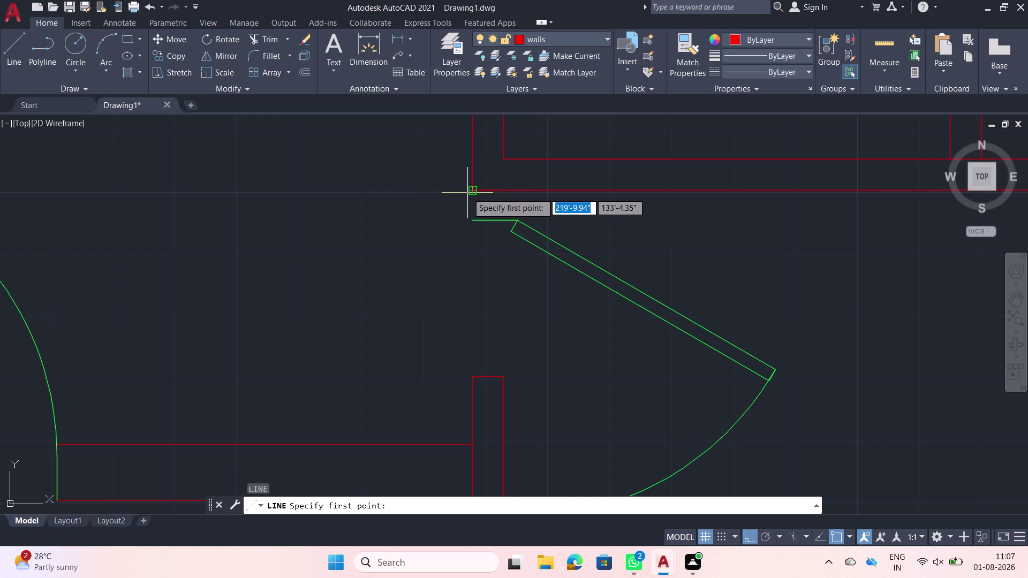
click(472, 194)
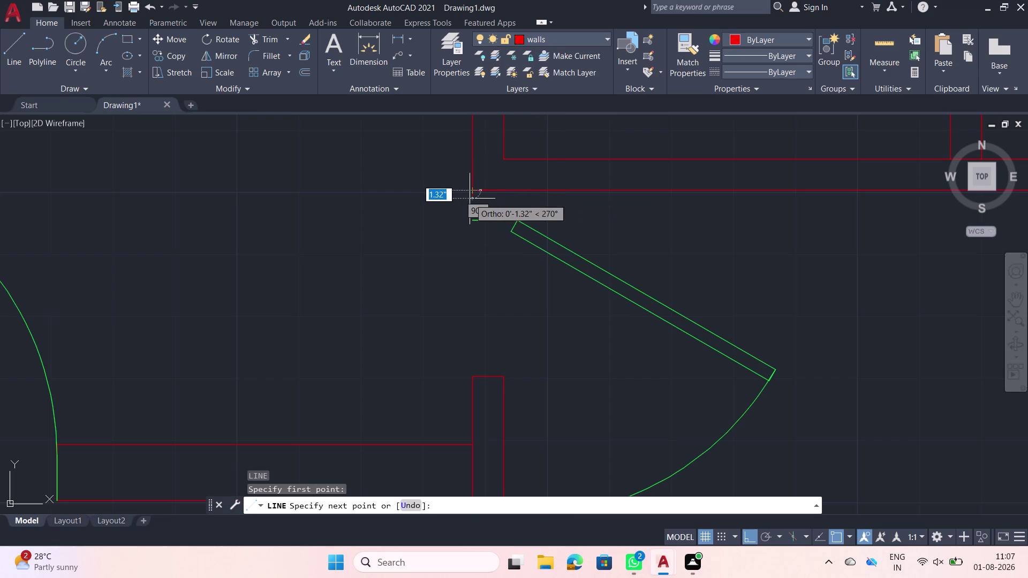
key(2)
key(Return)
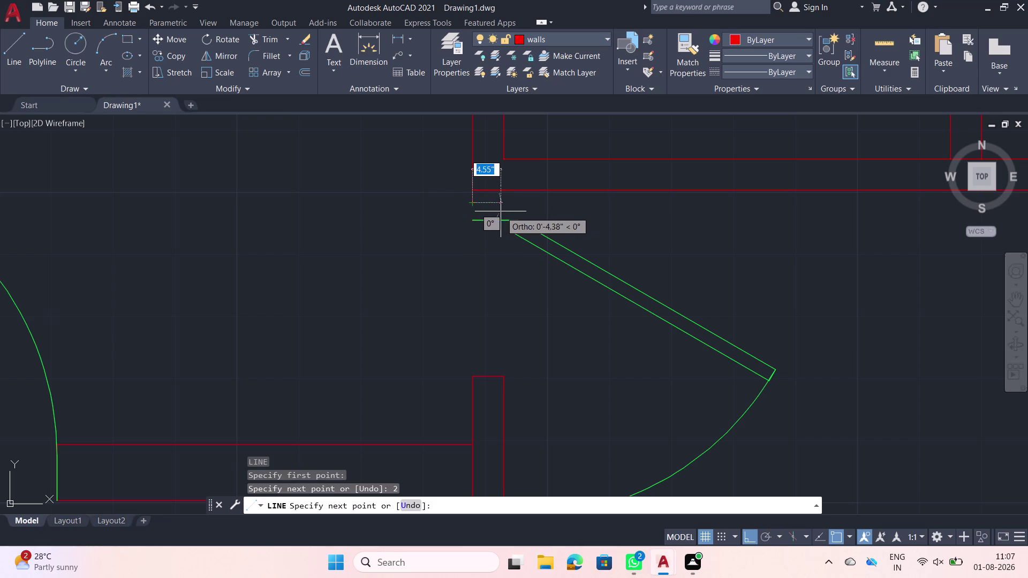
key(5)
key(Return)
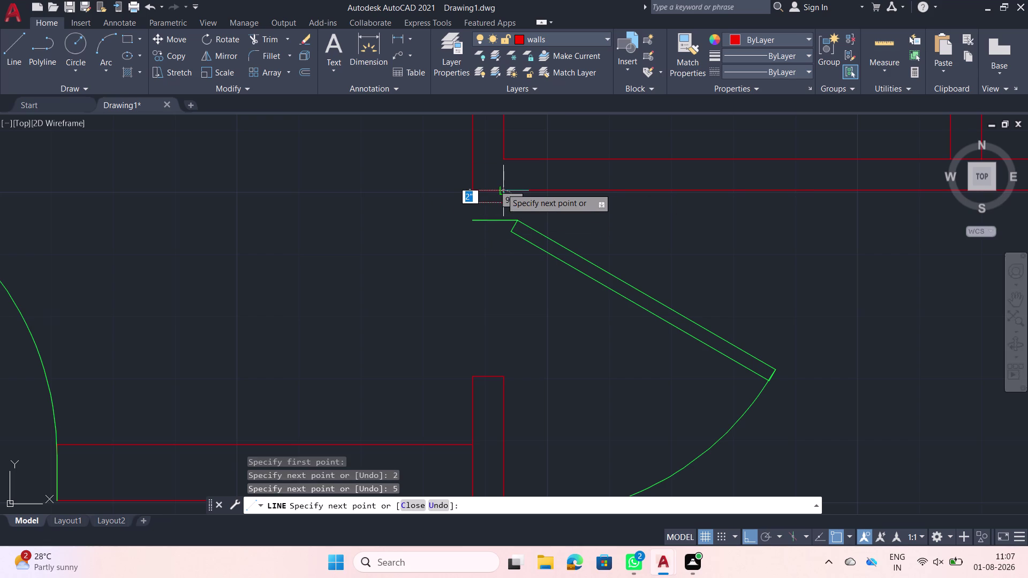
key(2)
key(Return)
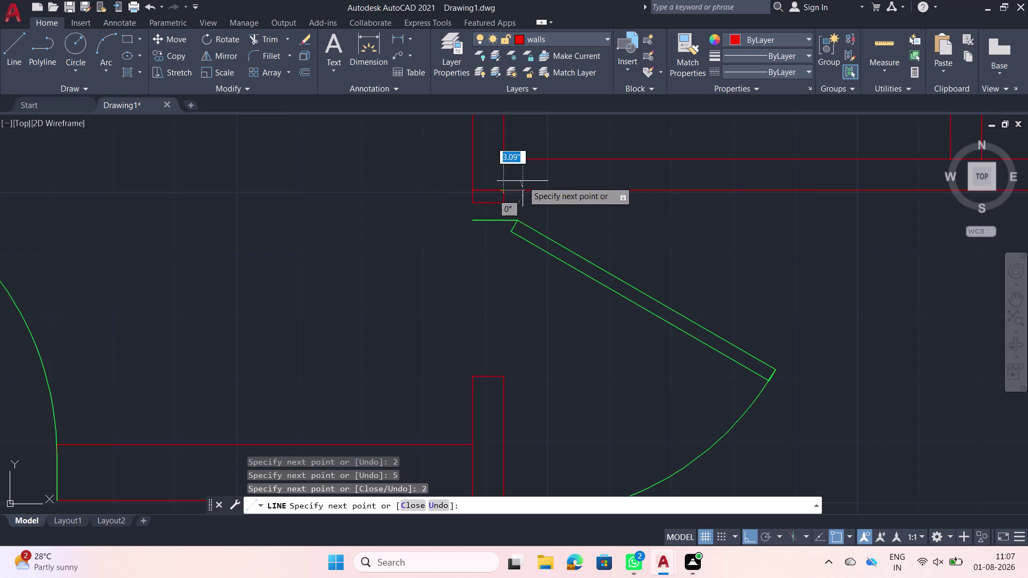
key(Escape)
Move the door so its top corner meets the new wall stub.
click(518, 232)
click(471, 213)
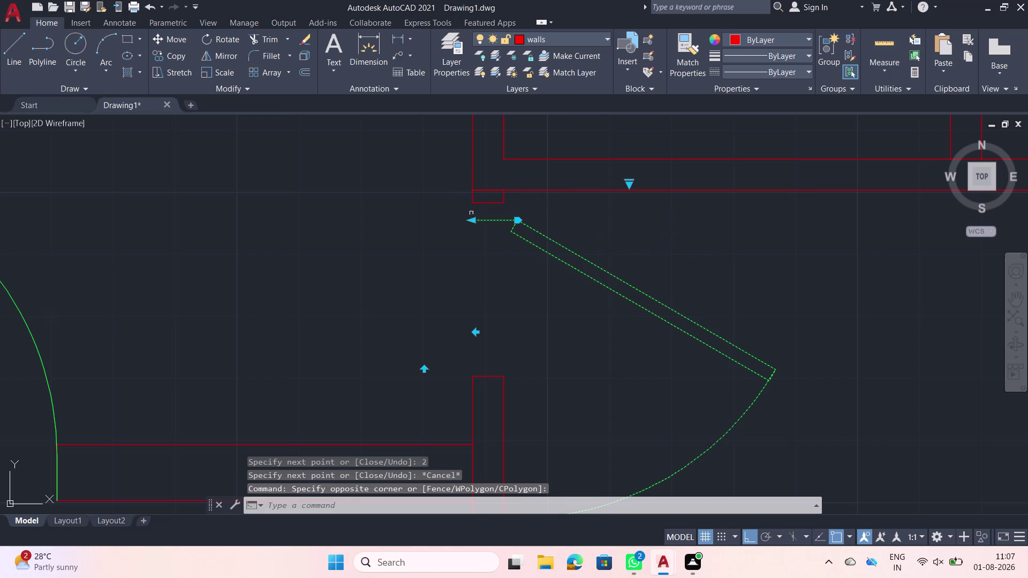
text(m)
key(space)
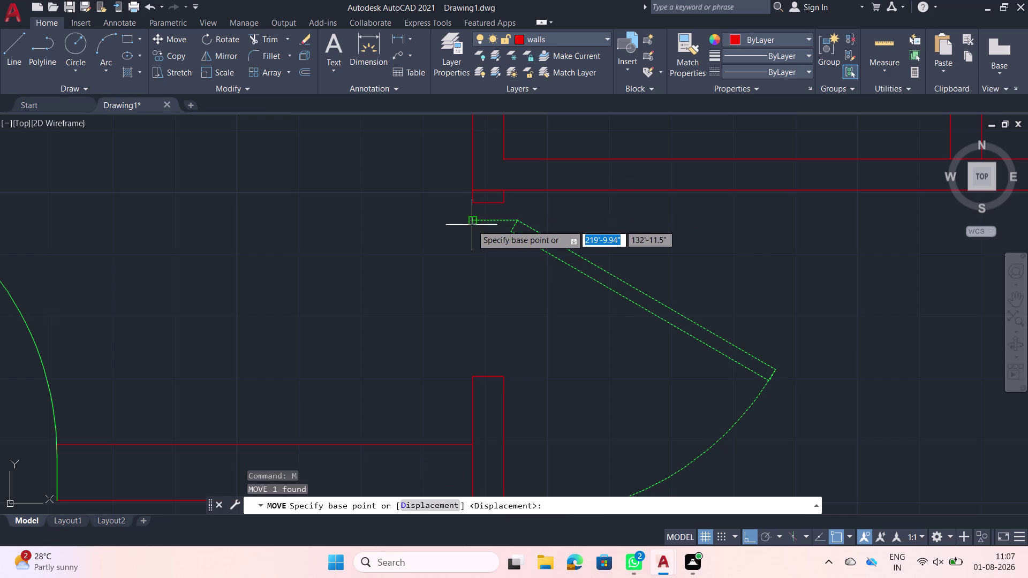
click(472, 225)
click(470, 205)
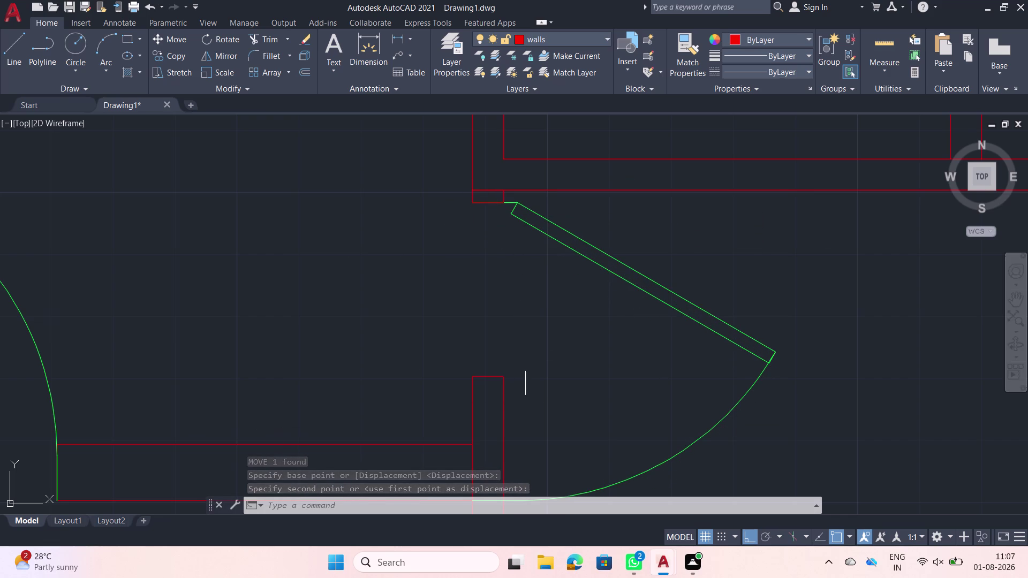
click(665, 356)
click(646, 278)
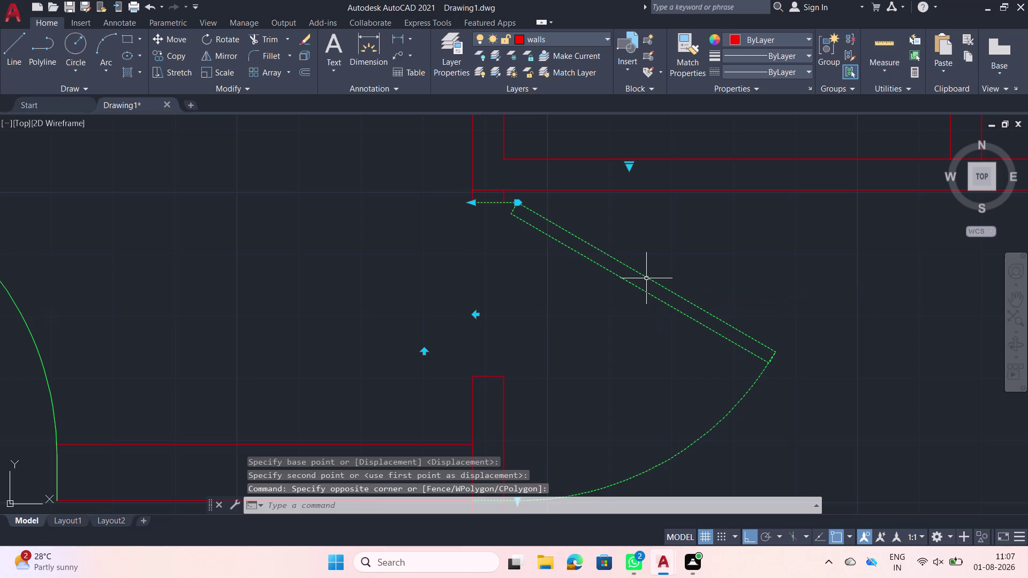
Scale the door from its hinge corner, picking the leaf length as reference.
text(sc)
key(space)
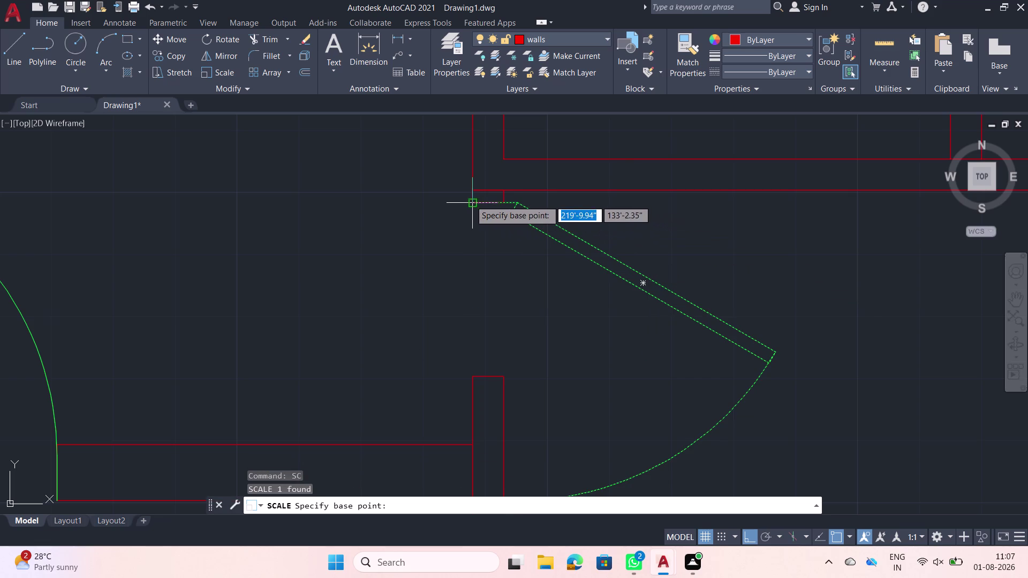
click(470, 200)
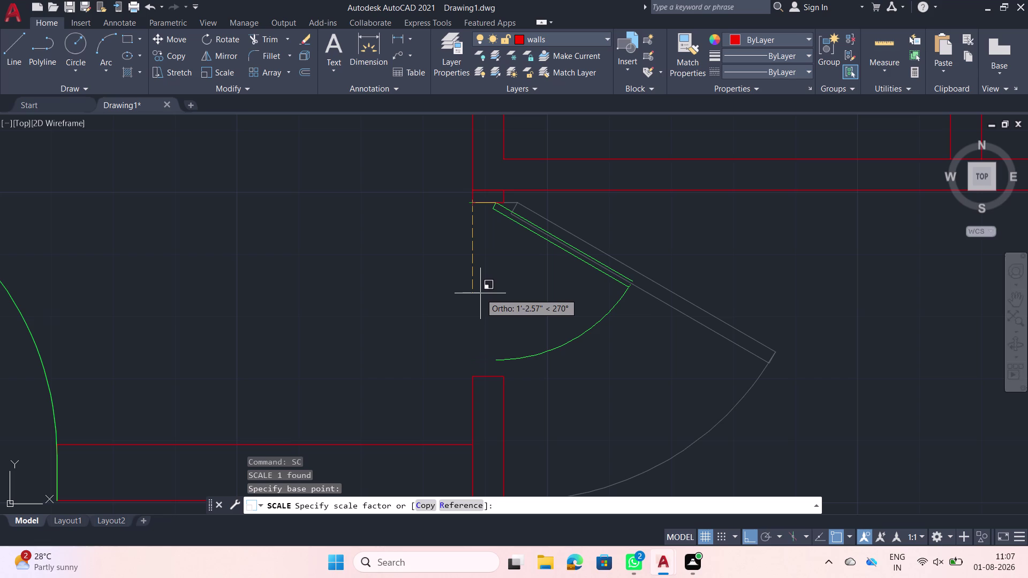
text(r)
key(space)
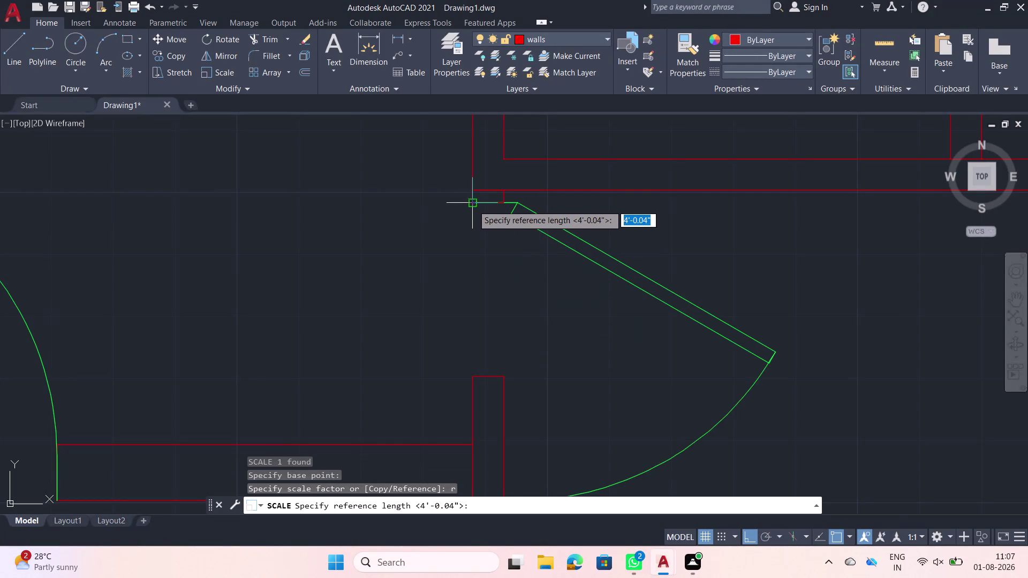
scroll(up, 3)
scroll(up, 3)
scroll(down, 3)
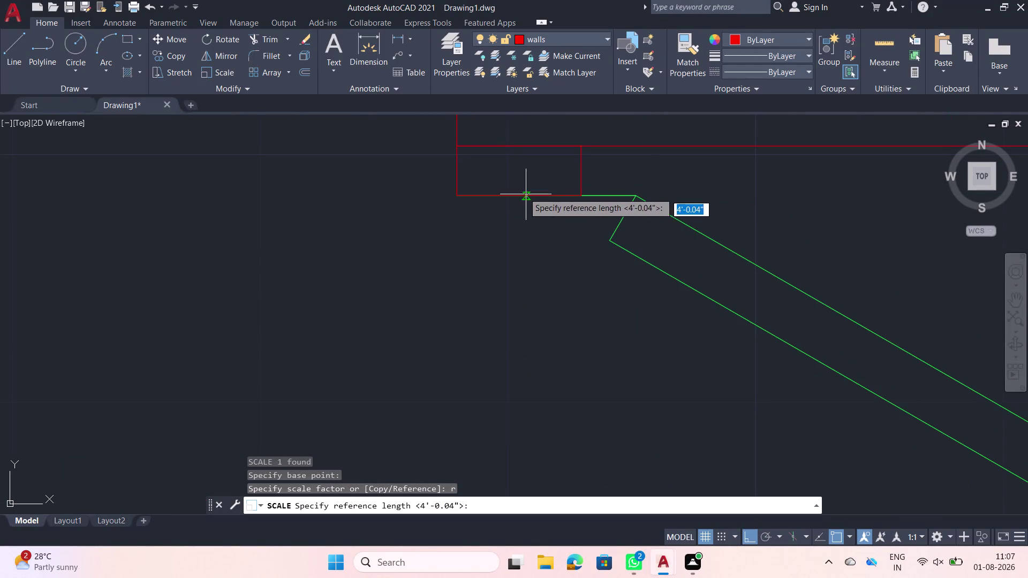
scroll(up, 3)
scroll(up, 3)
scroll(up, 3)
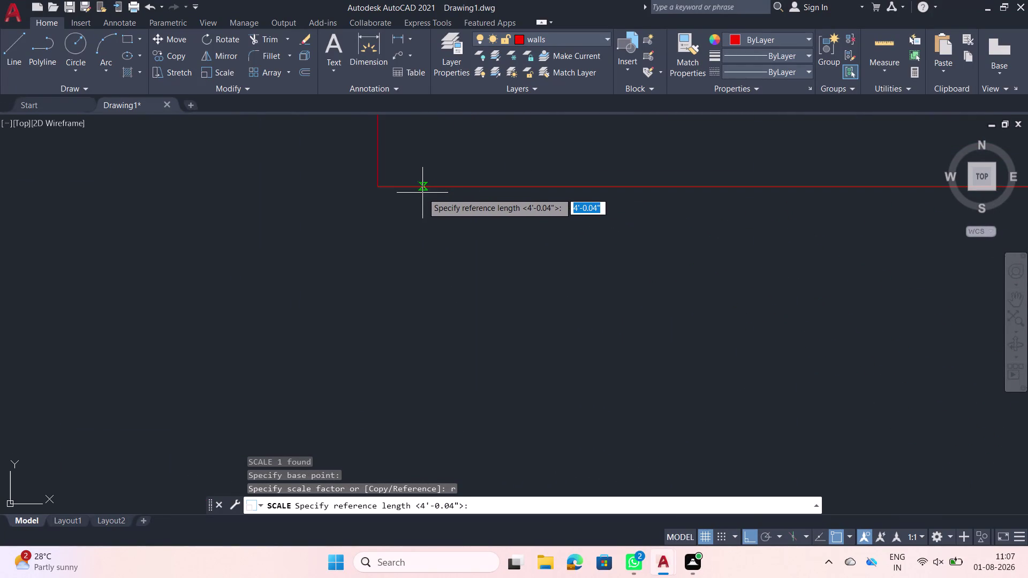
click(377, 189)
scroll(down, 3)
scroll(up, 3)
scroll(down, 3)
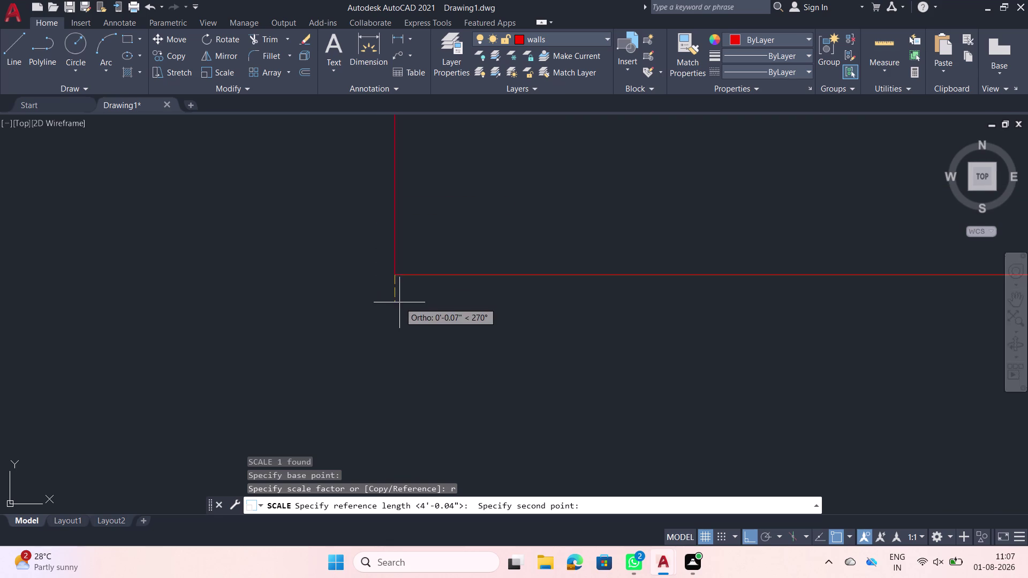
scroll(down, 3)
scroll(down, 3)
scroll(up, 3)
scroll(down, 3)
middle_drag(399, 392, 409, 285)
scroll(down, 3)
scroll(down, 3)
scroll(up, 3)
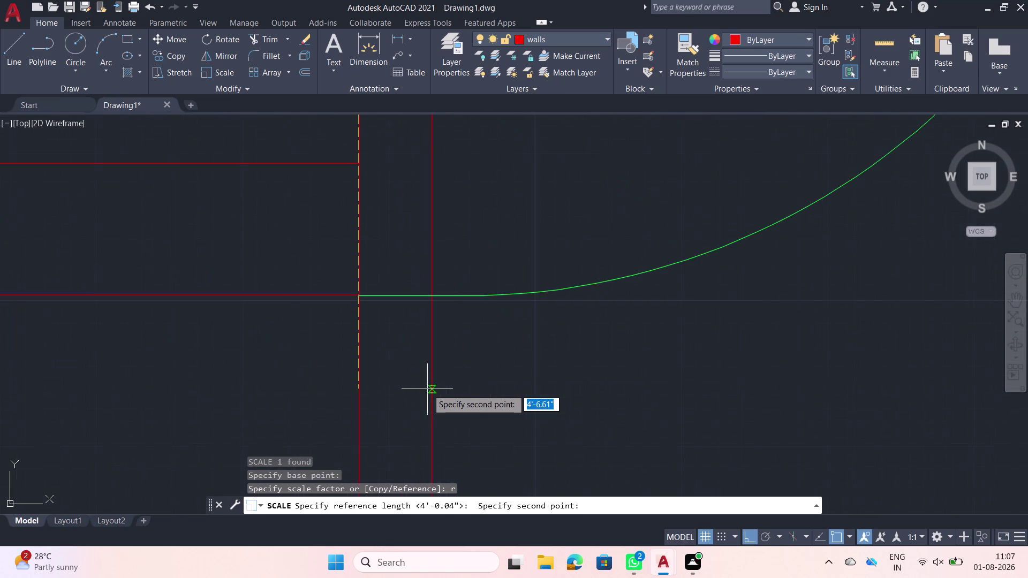
scroll(up, 3)
scroll(up, 3)
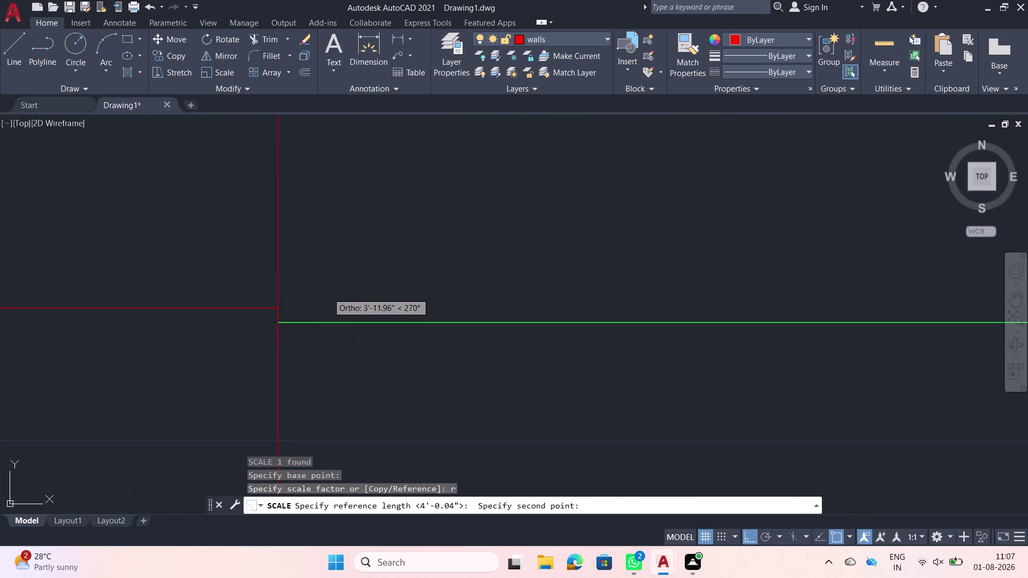
click(279, 327)
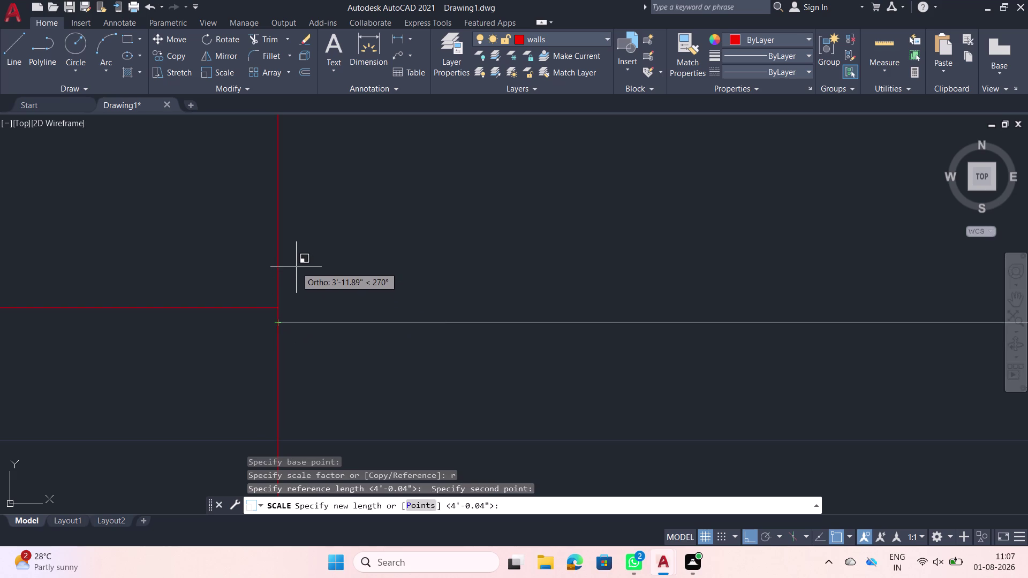
Set the new length to the doorway width and check the resized door.
scroll(down, 3)
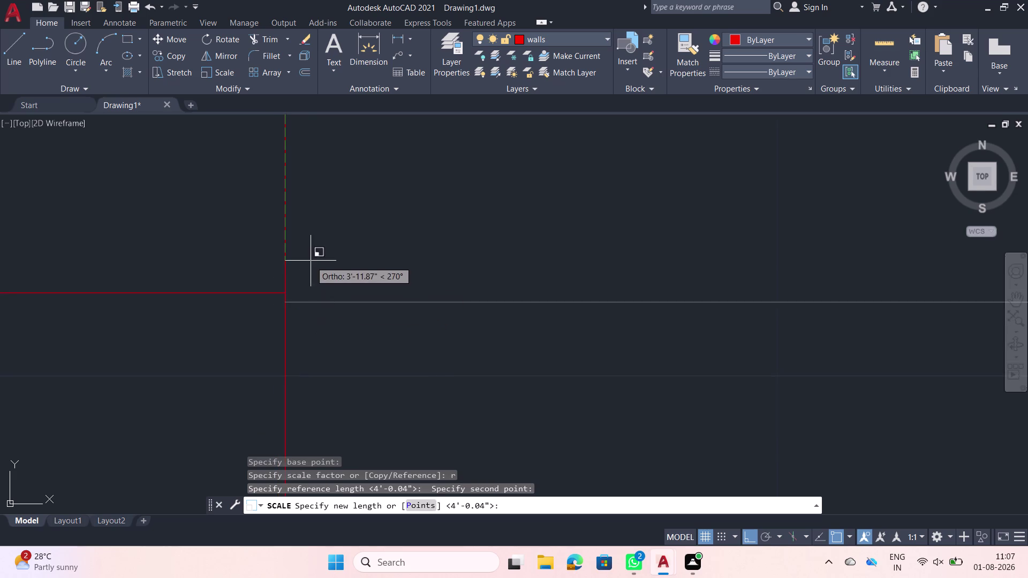
scroll(down, 3)
scroll(down, 3)
middle_drag(328, 213, 328, 218)
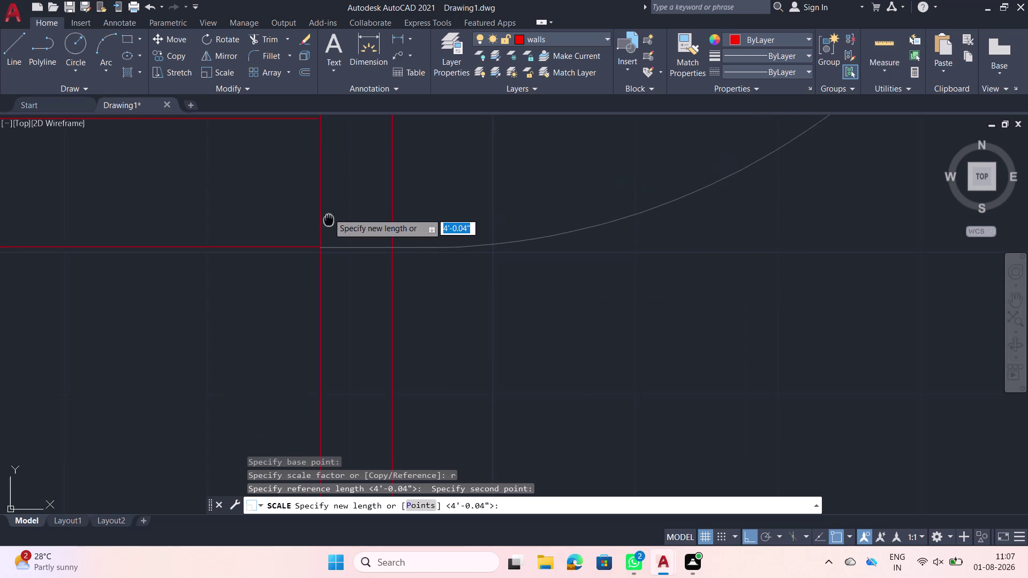
middle_drag(329, 219, 352, 406)
middle_drag(330, 150, 336, 175)
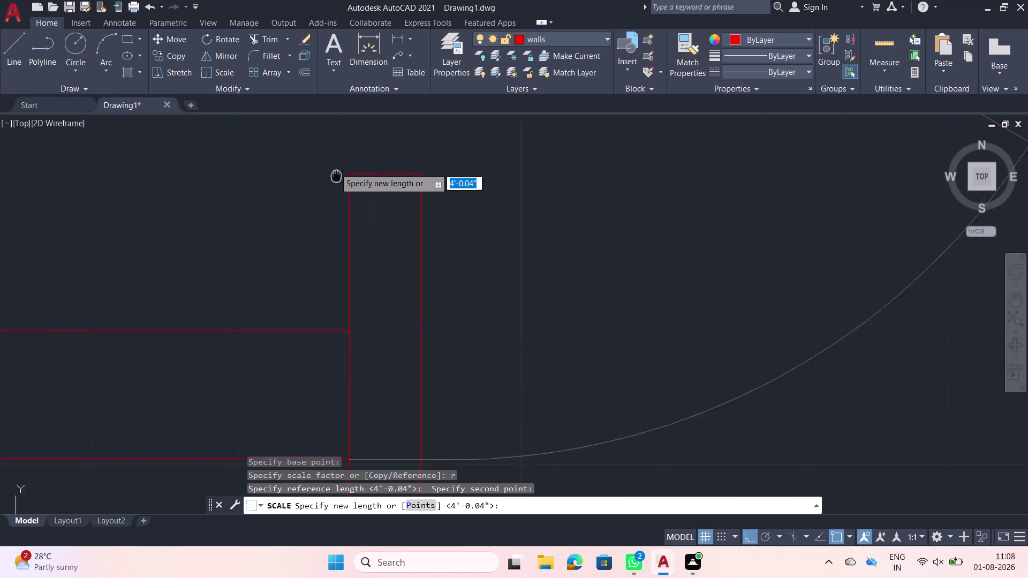
middle_drag(336, 175, 341, 226)
scroll(up, 3)
scroll(up, 3)
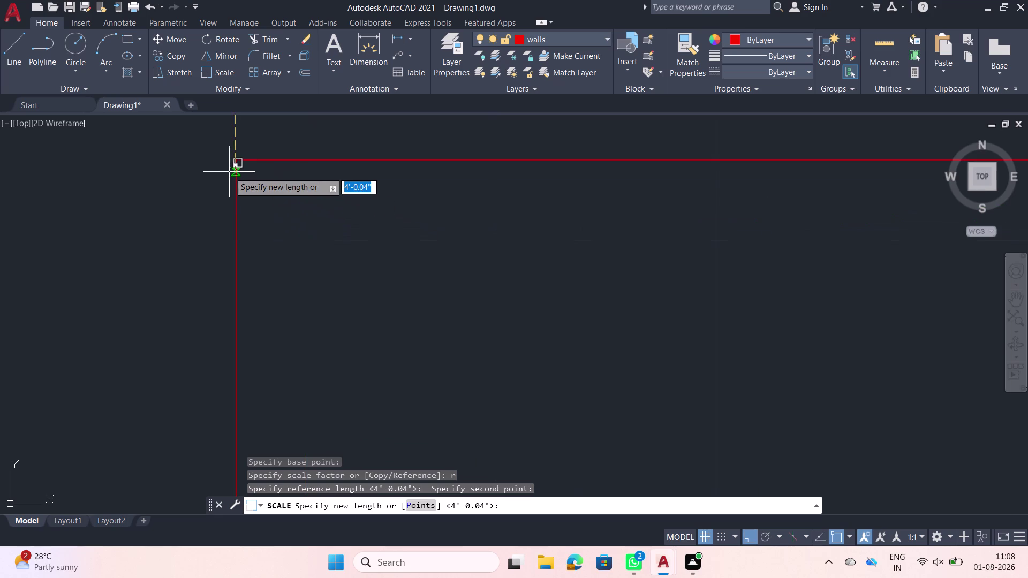
click(235, 162)
scroll(down, 3)
scroll(up, 3)
scroll(down, 3)
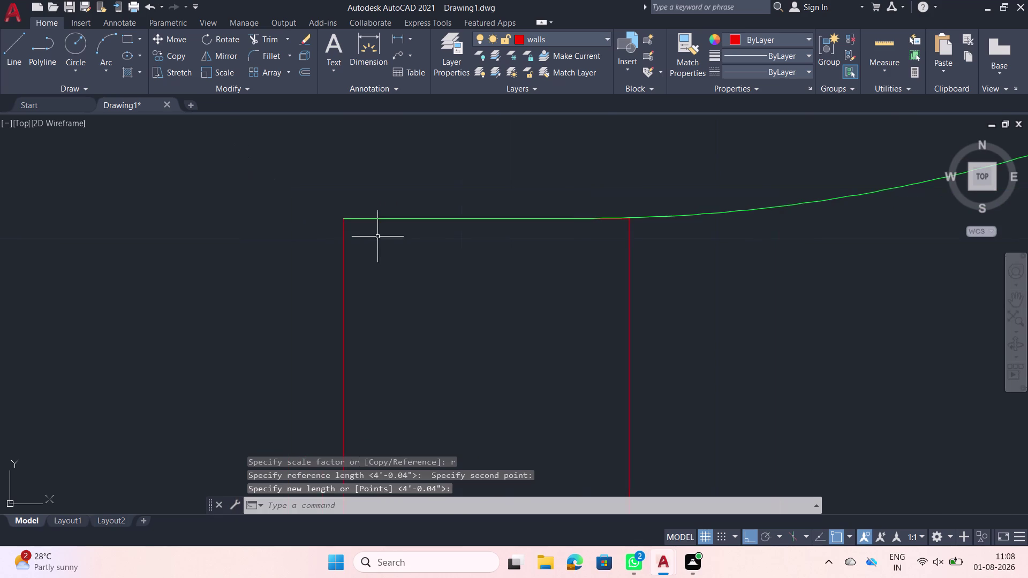
scroll(down, 3)
middle_drag(437, 181, 443, 340)
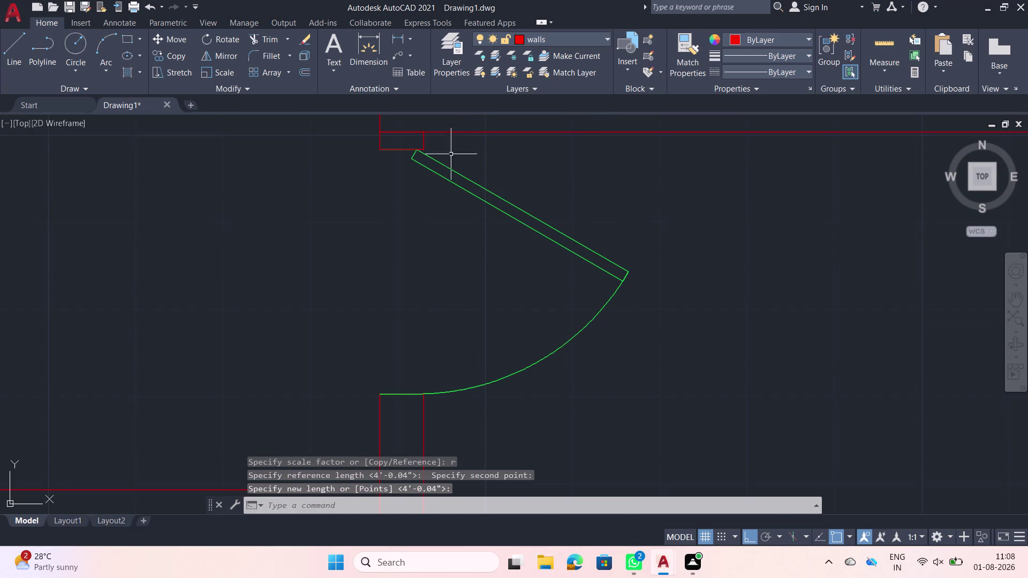
scroll(up, 3)
middle_drag(446, 149, 464, 276)
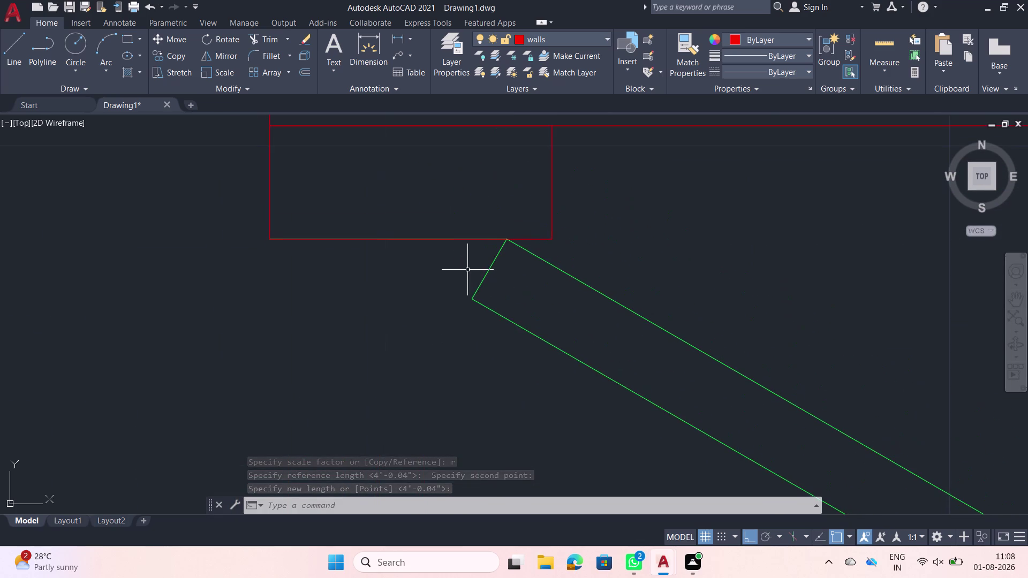
scroll(down, 3)
scroll(down, 3)
scroll(down, 3)
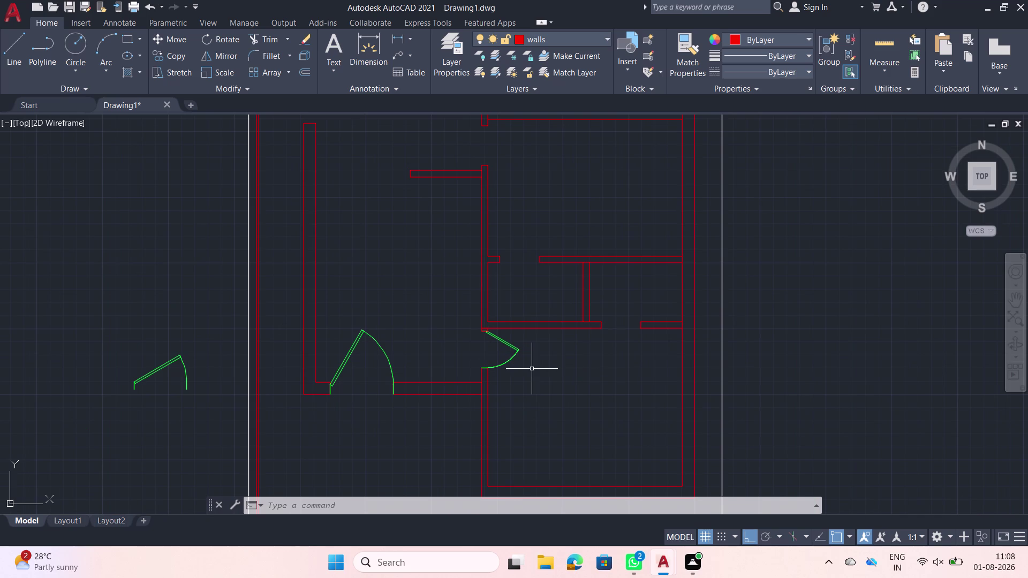
Reselect the door swing and cancel an accidental scale command.
click(532, 369)
click(500, 337)
text(sc)
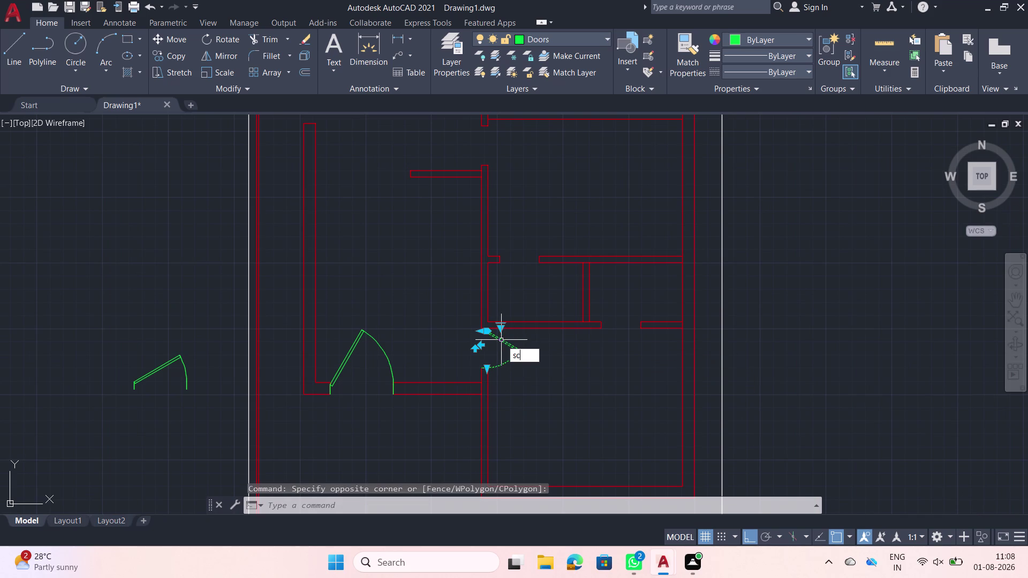
key(Escape)
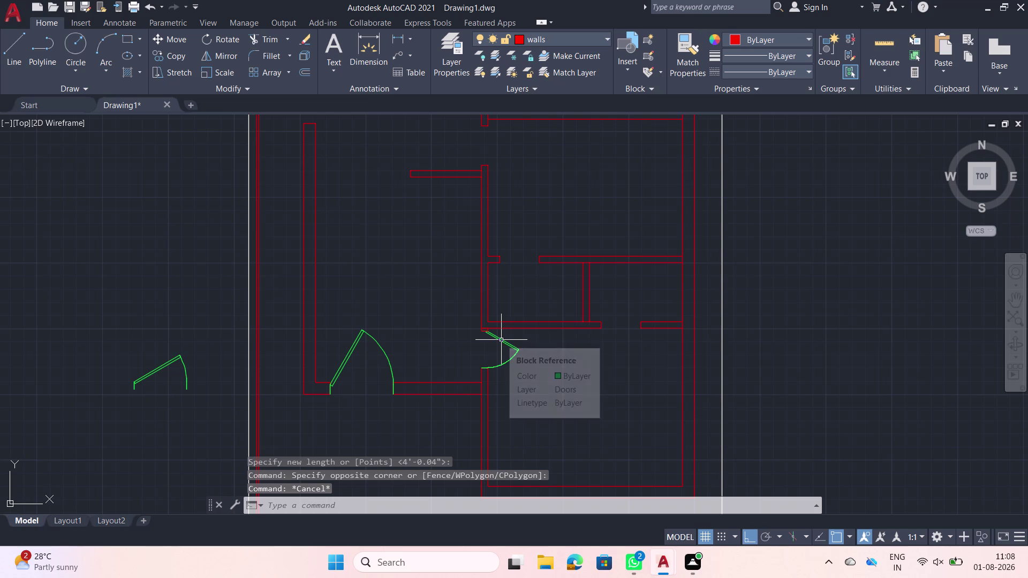
text(co)
key(space)
Select the door and copy it from its hinge corner.
scroll(up, 3)
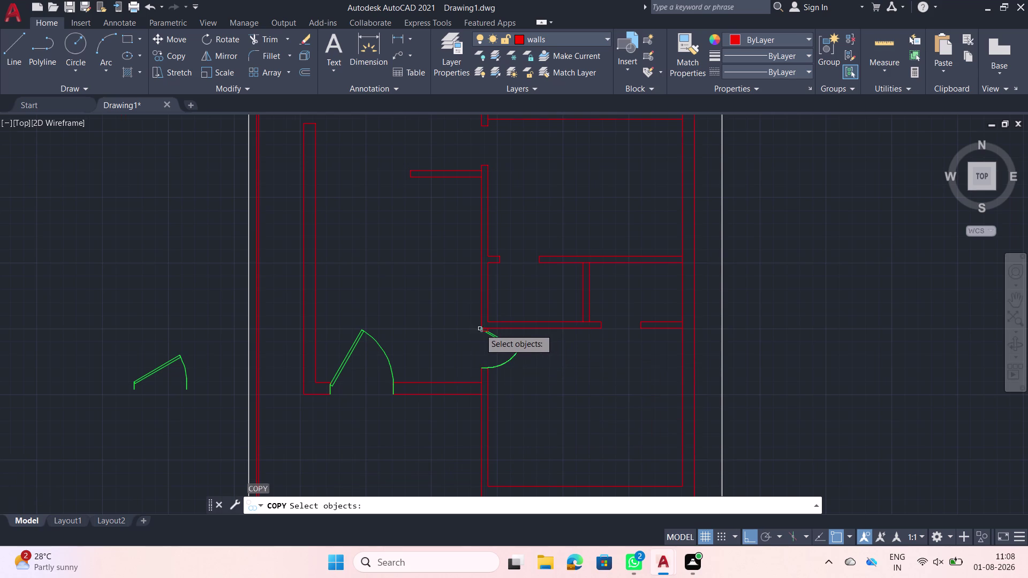
scroll(up, 3)
key(Escape)
click(571, 412)
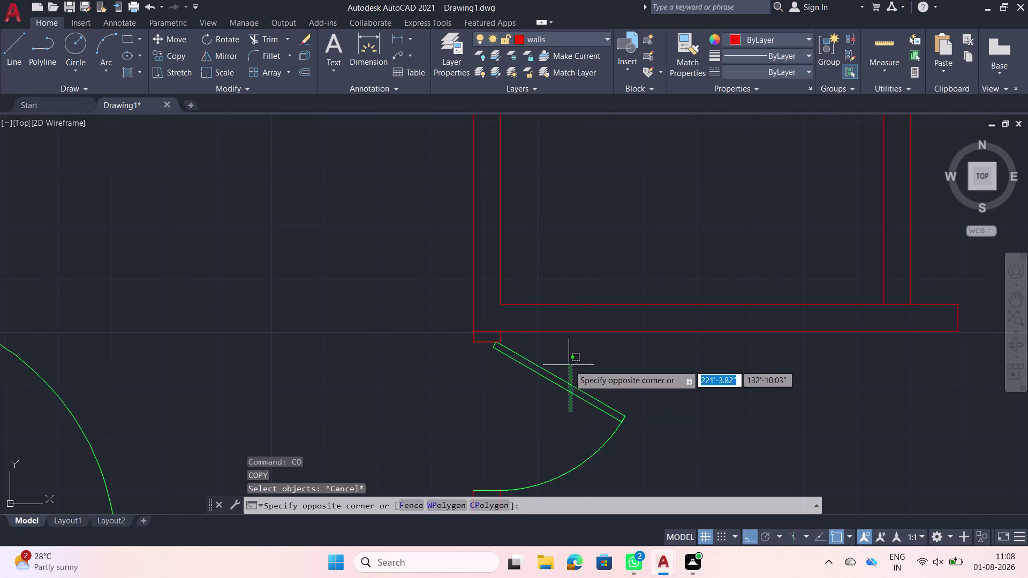
click(568, 365)
text(co)
key(space)
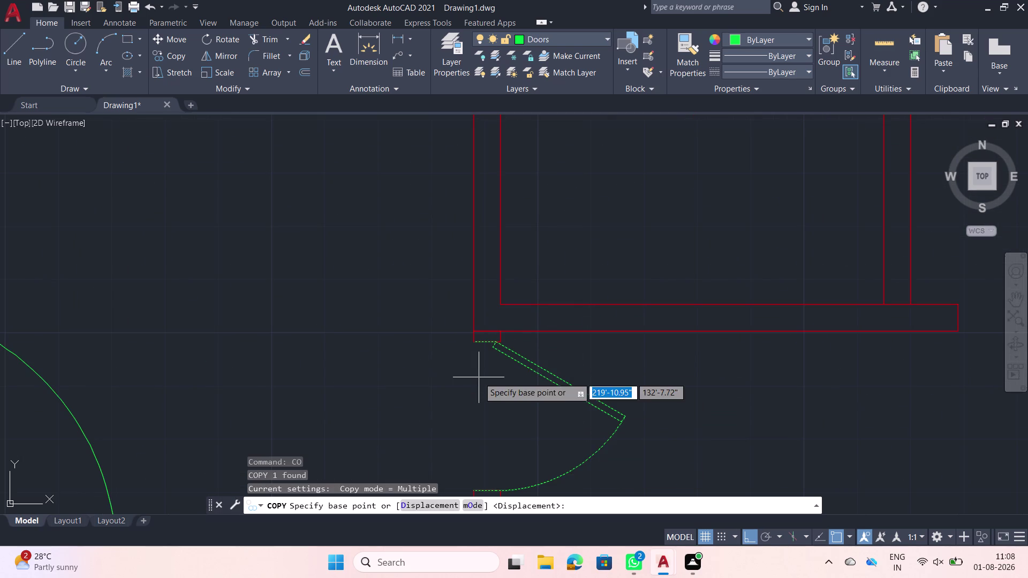
click(471, 345)
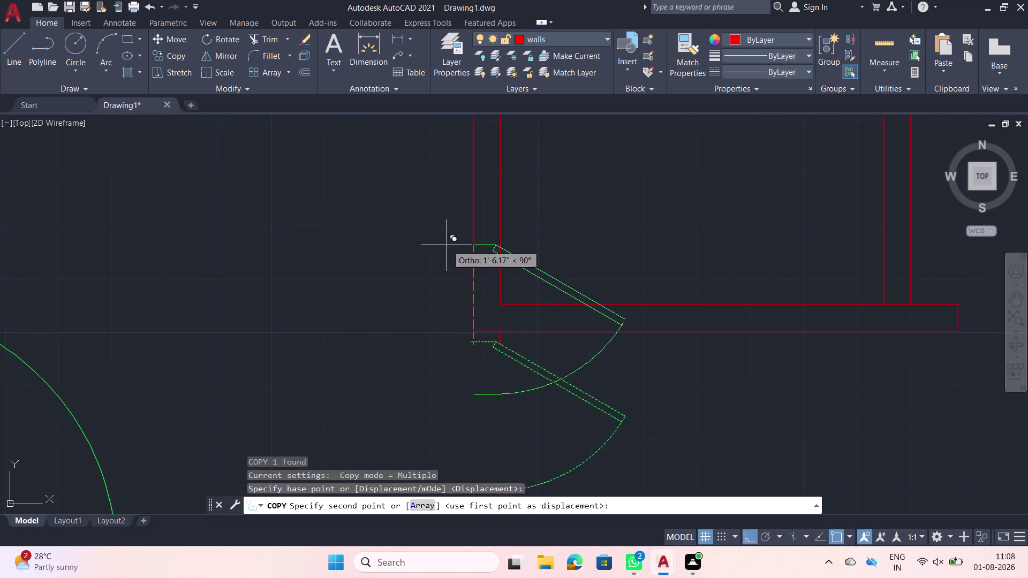
Place the copy at the upper doorway, end copying, and select it.
scroll(down, 3)
middle_drag(463, 178, 440, 354)
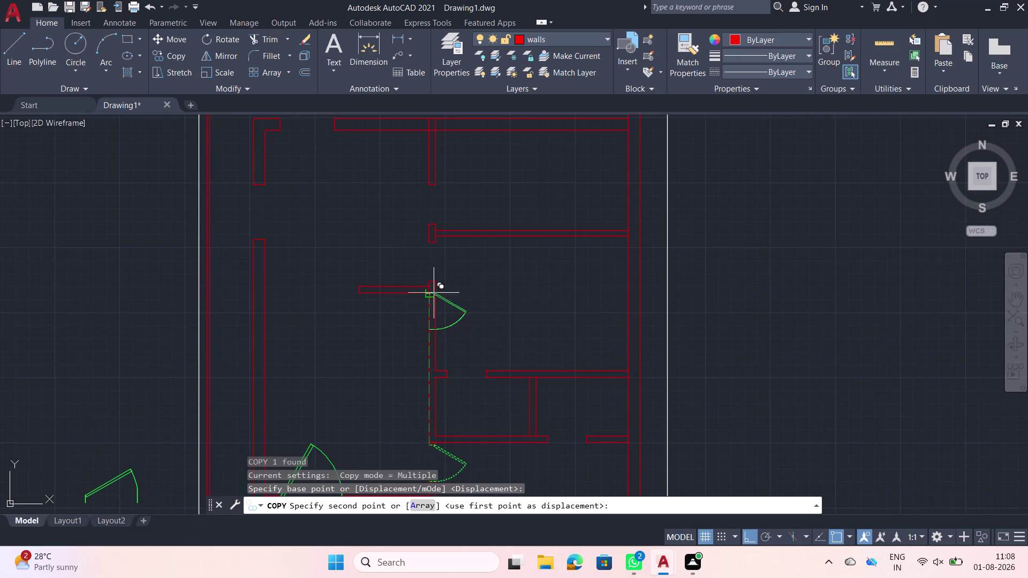
scroll(up, 3)
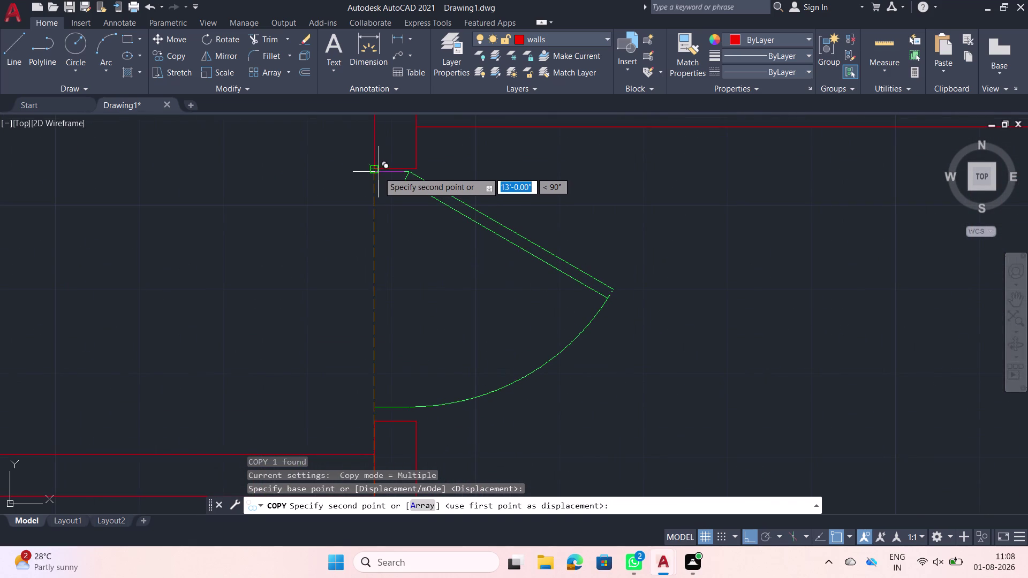
scroll(up, 3)
click(367, 161)
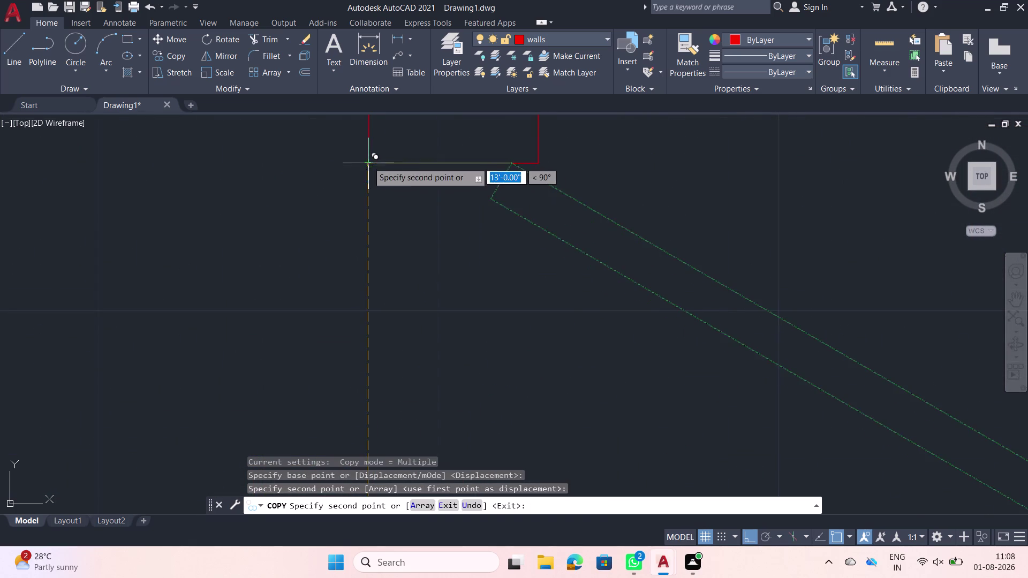
scroll(down, 3)
scroll(down, 3)
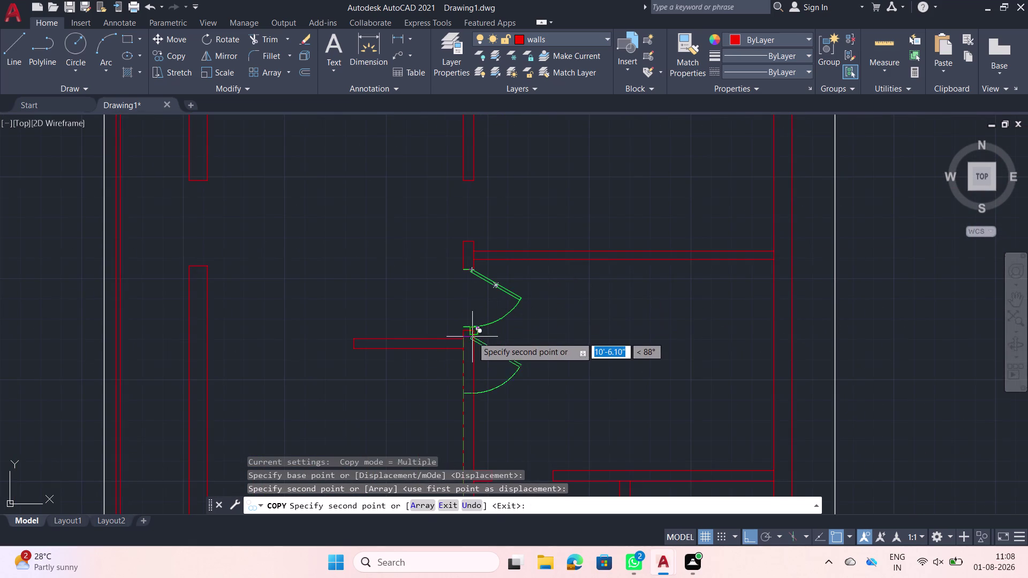
scroll(up, 3)
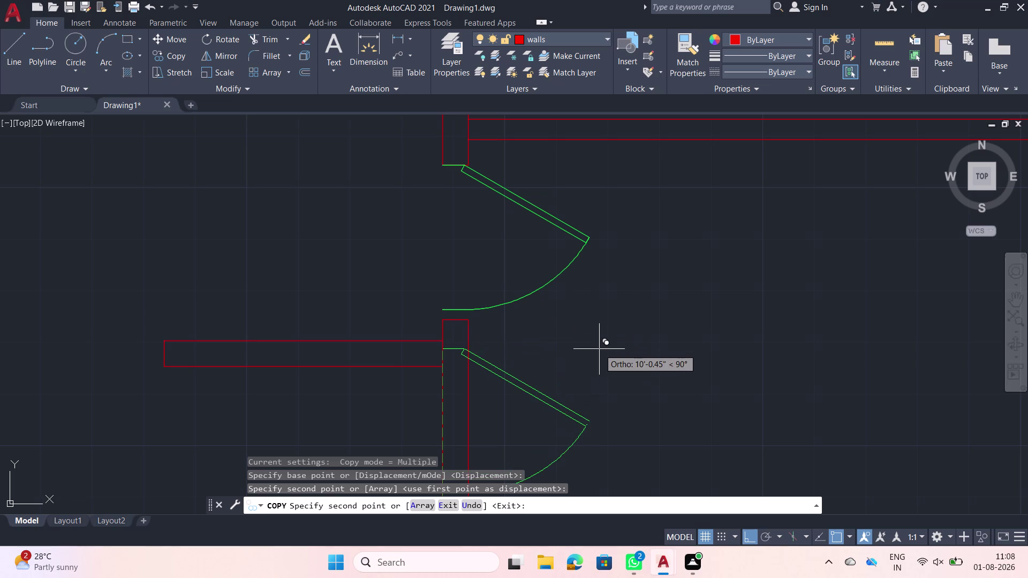
scroll(down, 3)
key(Escape)
scroll(up, 3)
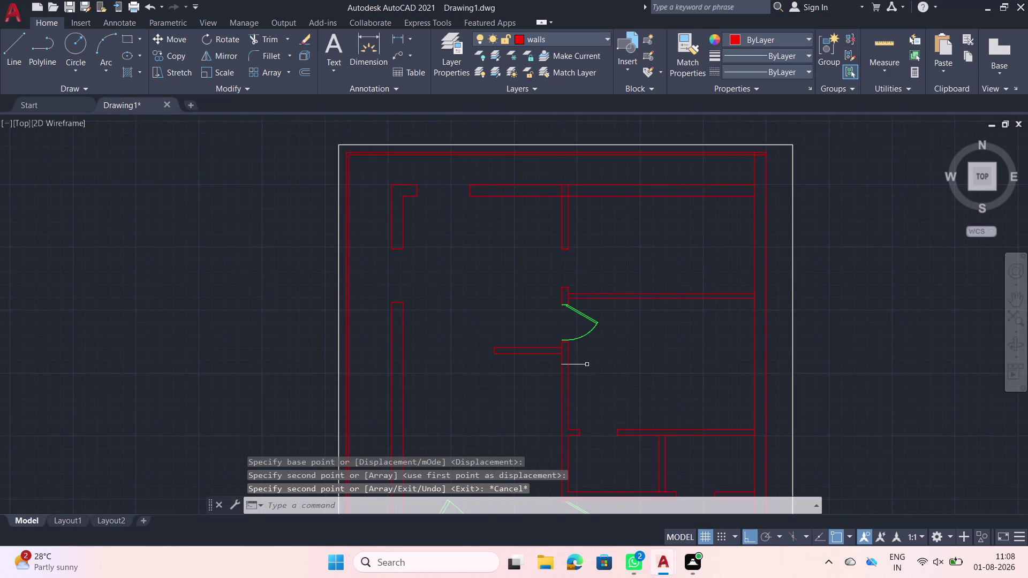
click(602, 312)
click(560, 241)
Scale the upper door copy about its hinge corner using the Reference option.
text(s)
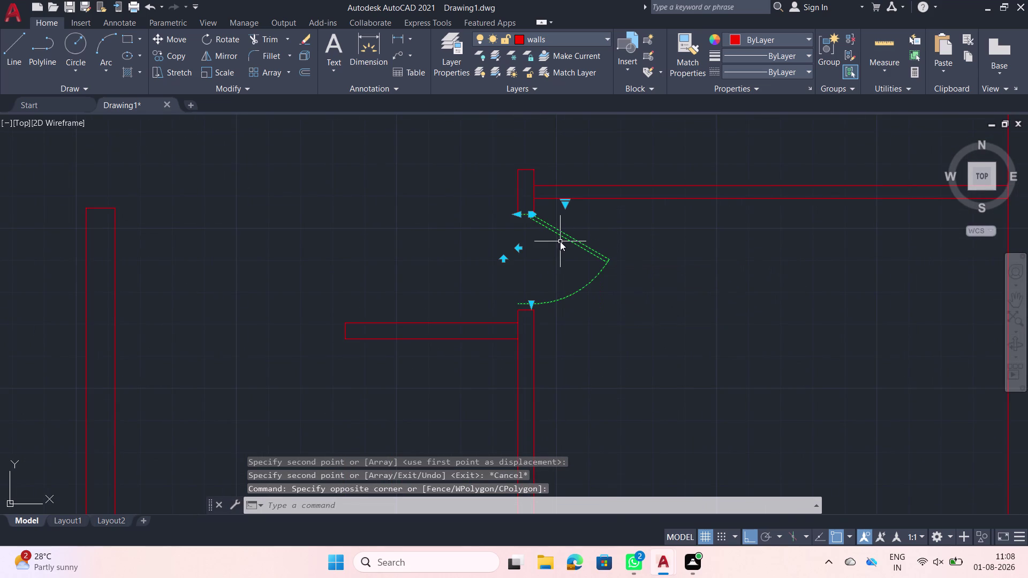
text(c)
key(space)
scroll(up, 3)
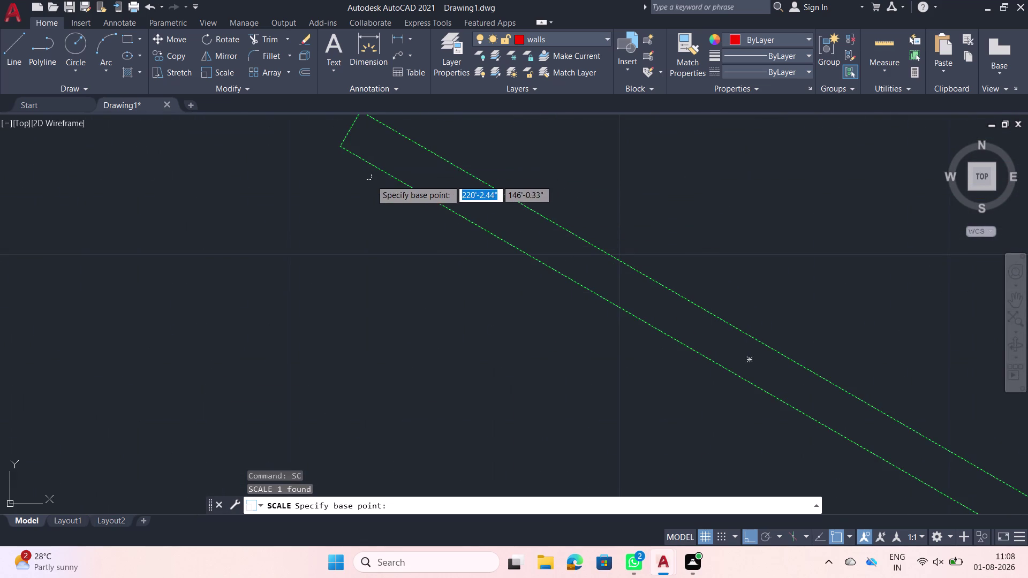
scroll(down, 3)
middle_drag(321, 195, 399, 253)
scroll(up, 3)
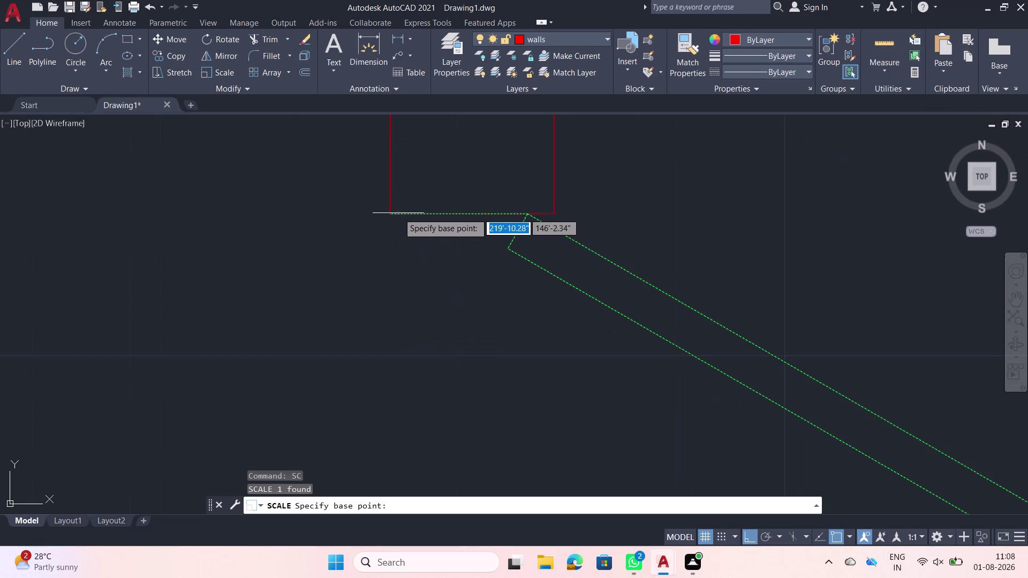
click(391, 213)
scroll(down, 3)
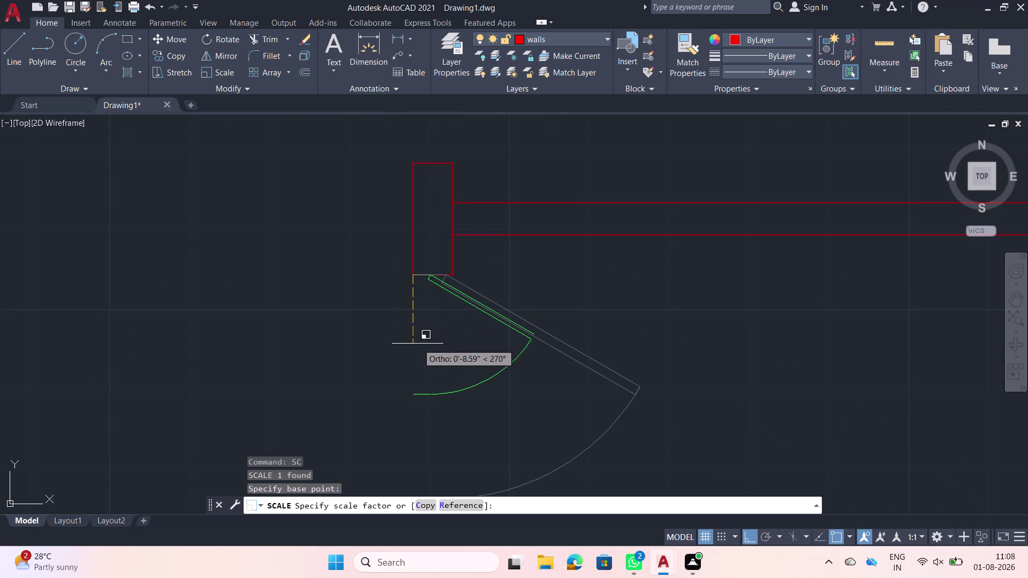
text(r)
key(space)
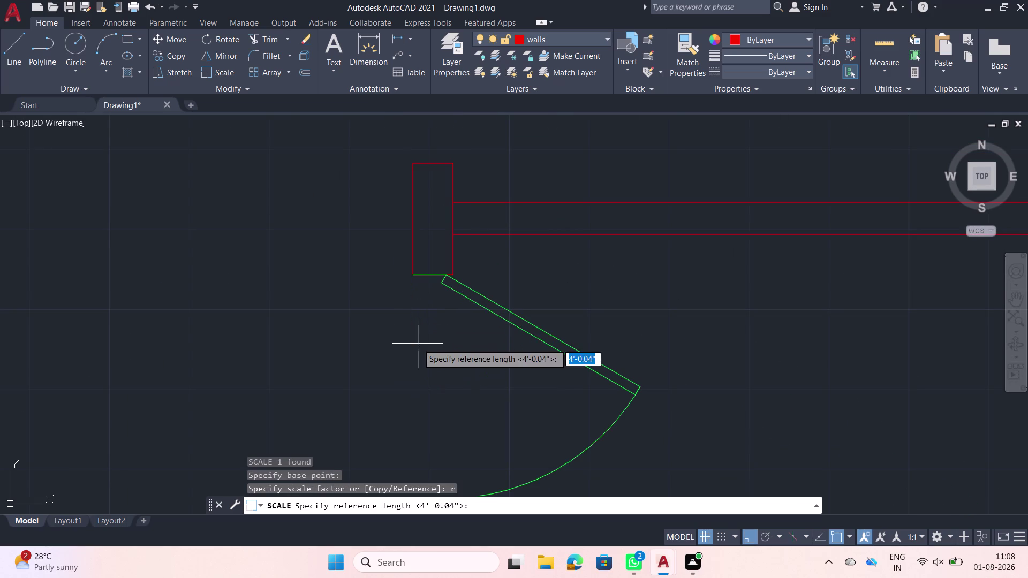
Use the door leaf as reference length and the doorway end as new length.
click(415, 273)
scroll(down, 3)
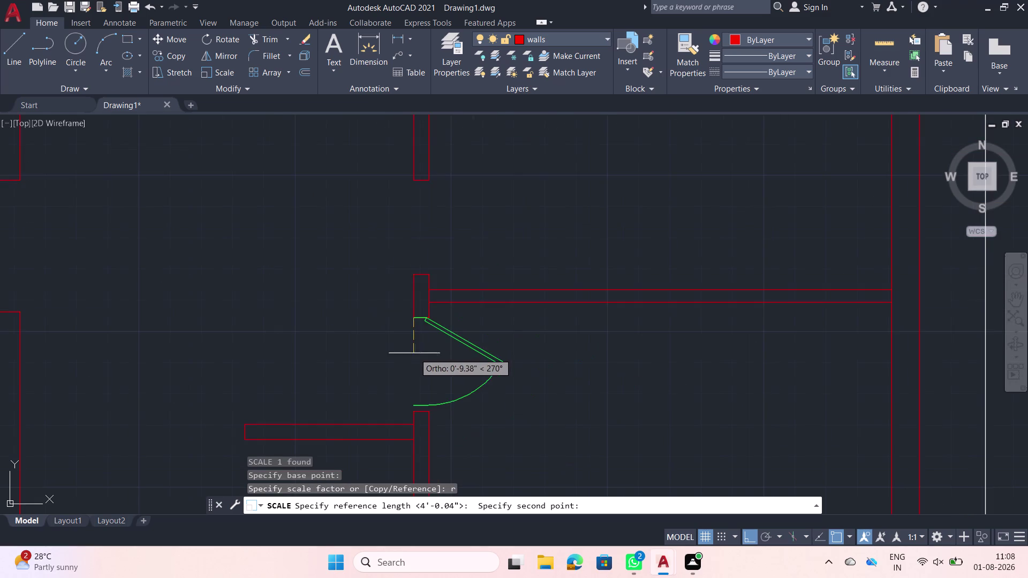
middle_drag(414, 360, 431, 270)
scroll(up, 3)
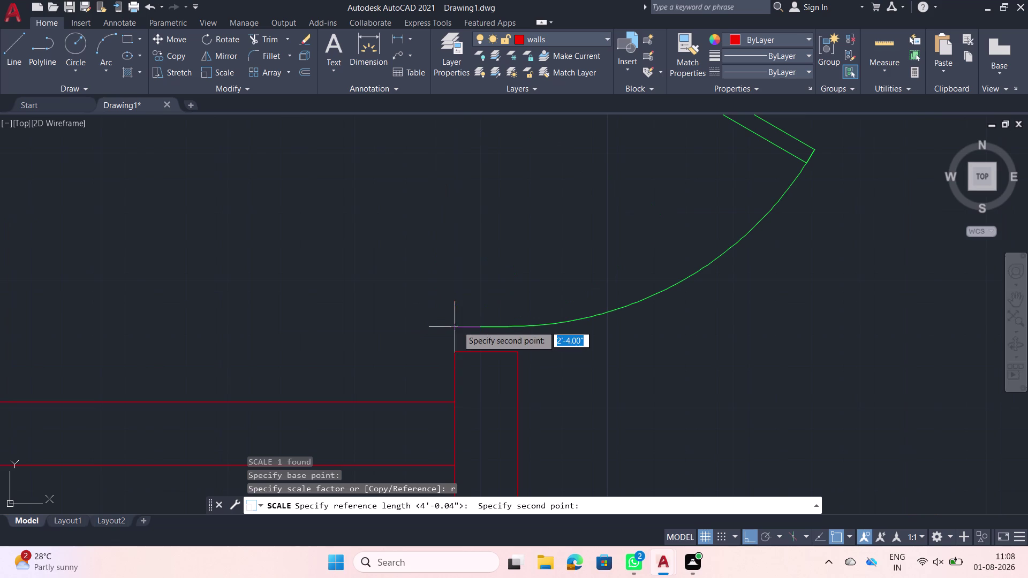
click(457, 326)
scroll(up, 3)
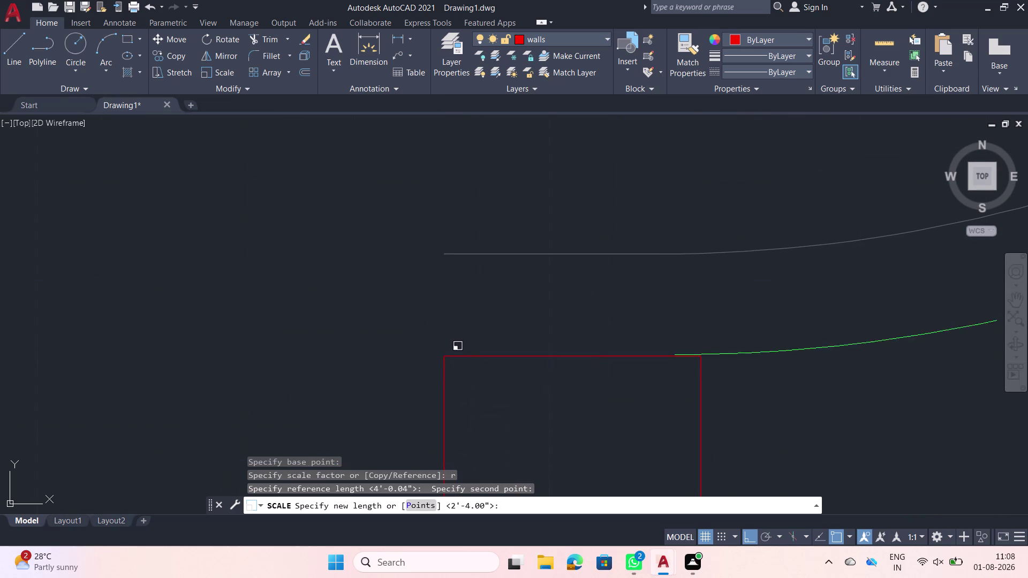
click(446, 355)
scroll(down, 3)
scroll(down, 3)
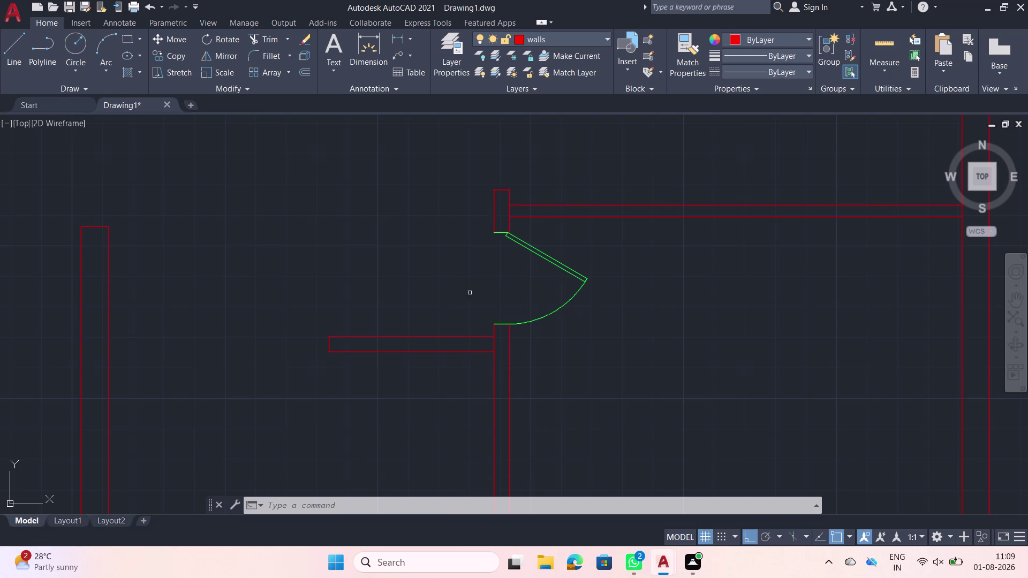
Select the door swing and start copying it from its hinge point.
click(613, 315)
click(560, 273)
text(c)
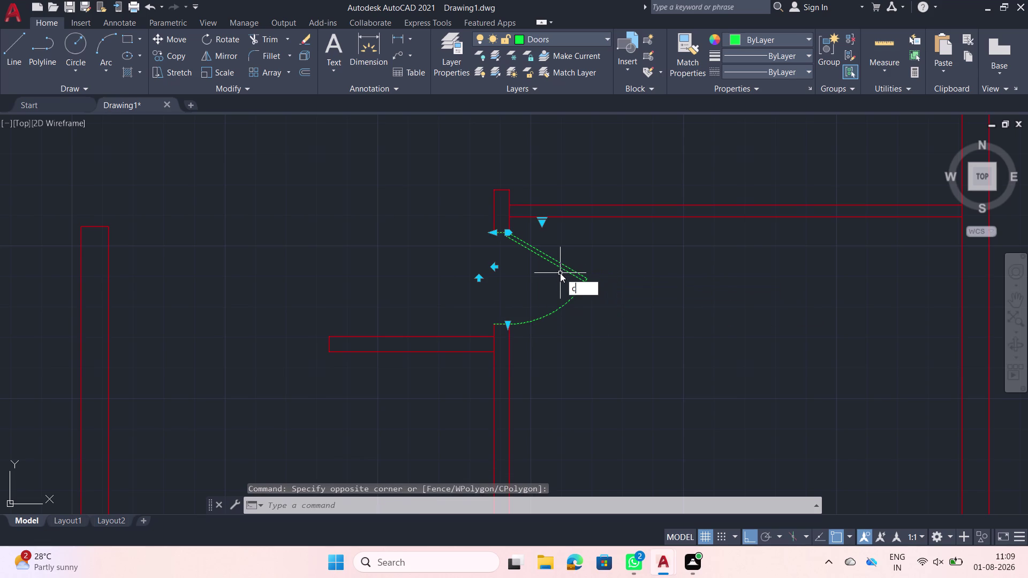
text(o)
key(space)
click(495, 236)
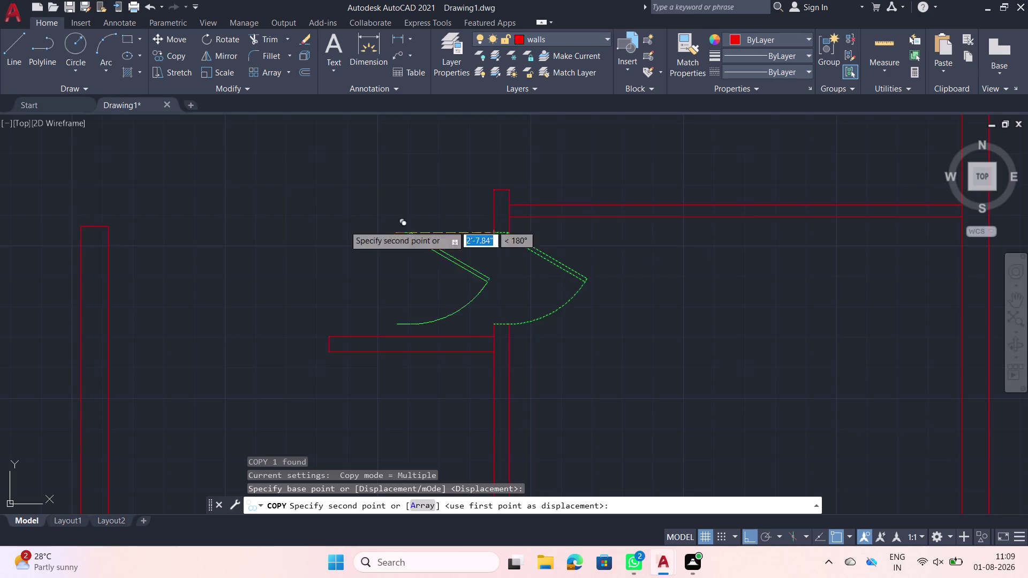
scroll(down, 3)
middle_drag(245, 208, 362, 299)
scroll(up, 3)
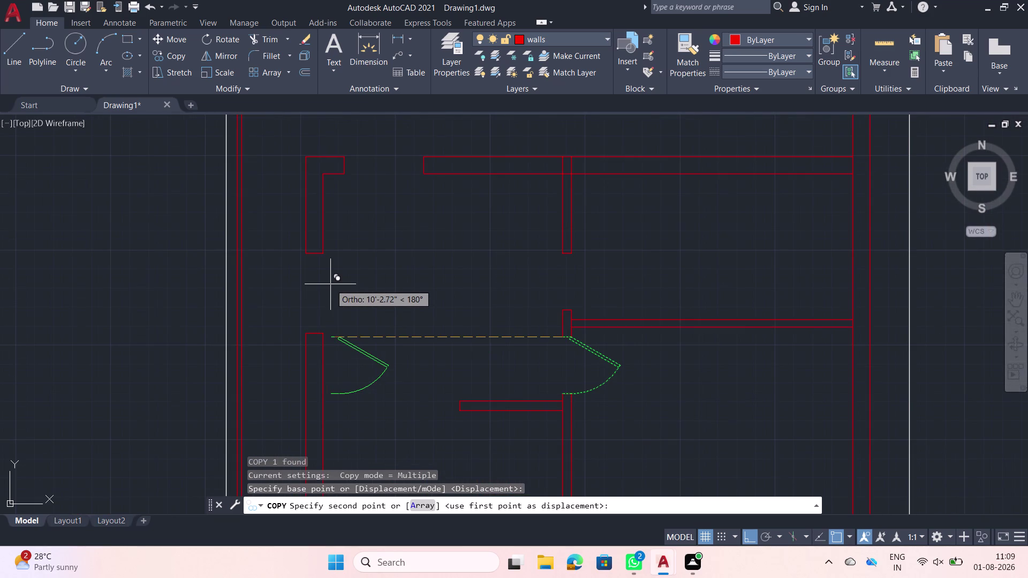
With Ortho off, place door copies in the left opening and near the top wall.
key(F8)
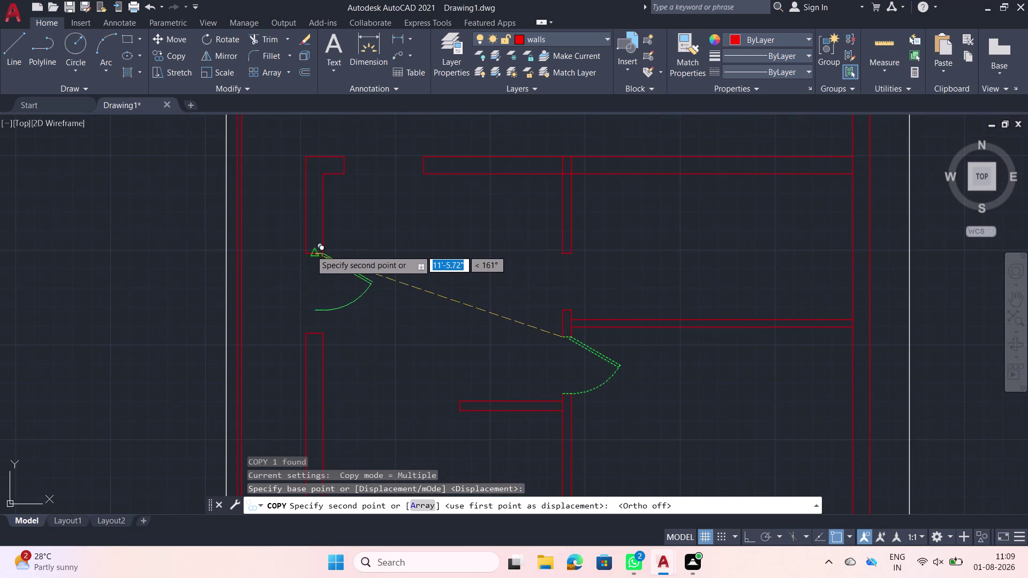
scroll(up, 3)
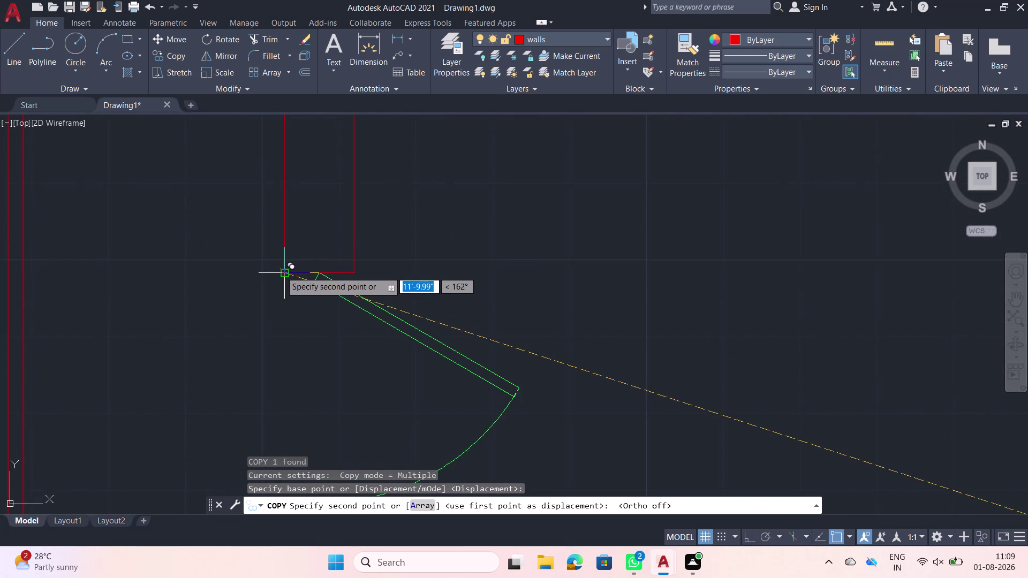
click(280, 272)
scroll(down, 3)
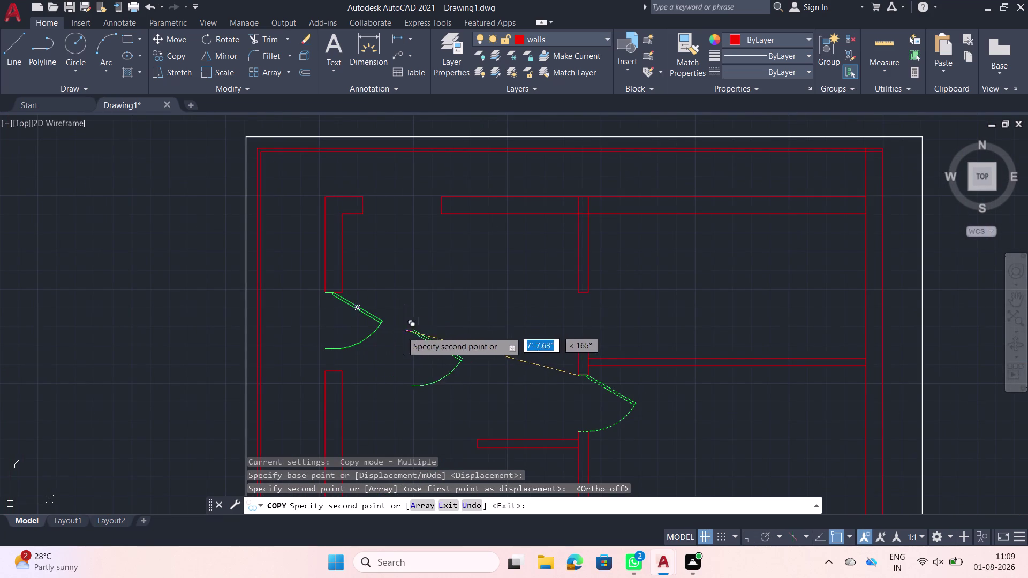
scroll(down, 3)
click(403, 268)
key(Escape)
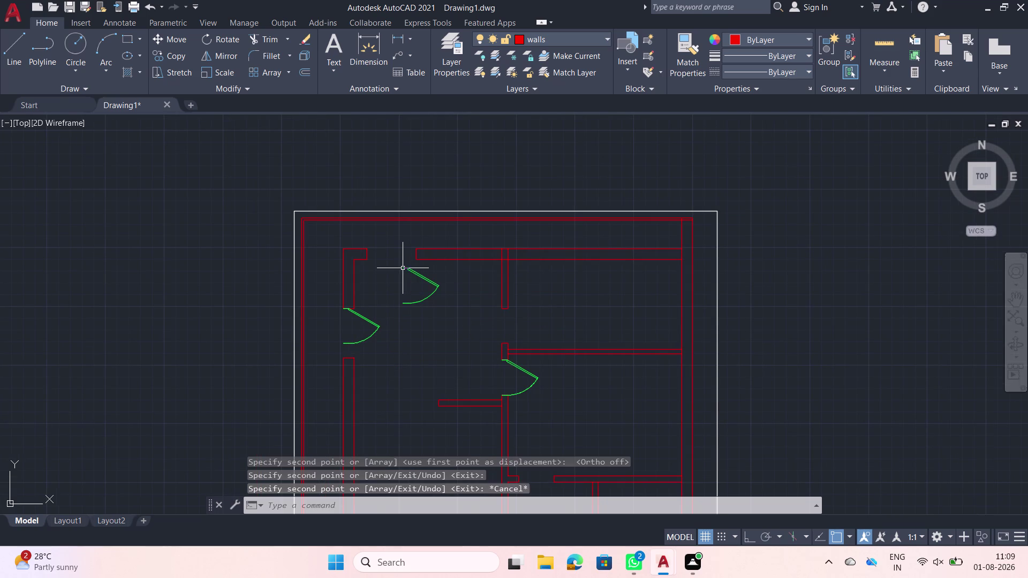
scroll(up, 3)
click(381, 340)
Scale the left door by reference from its hinge so its width reaches the wall end.
click(341, 265)
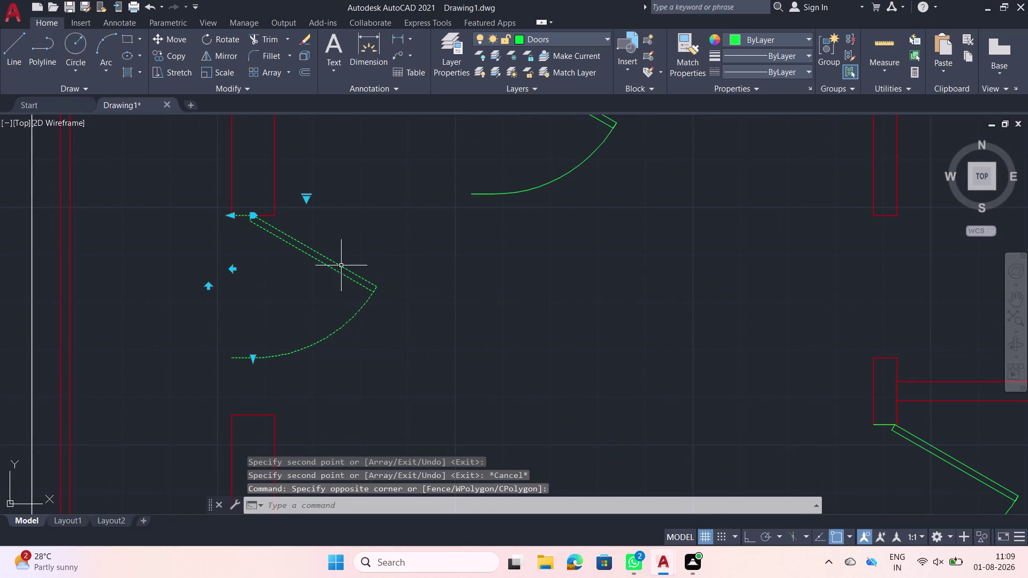
text(sc)
key(space)
click(229, 219)
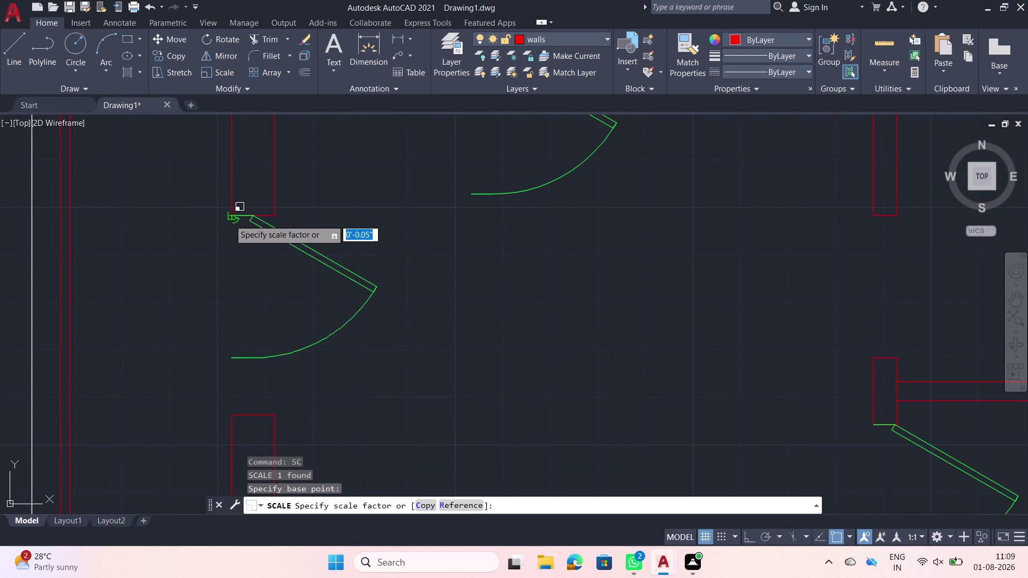
text(r)
key(space)
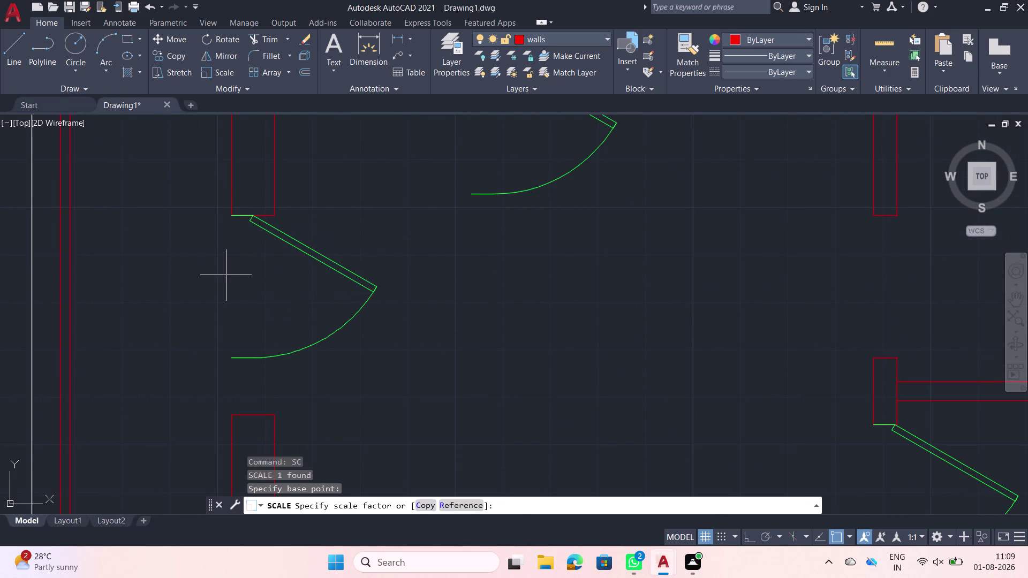
click(230, 218)
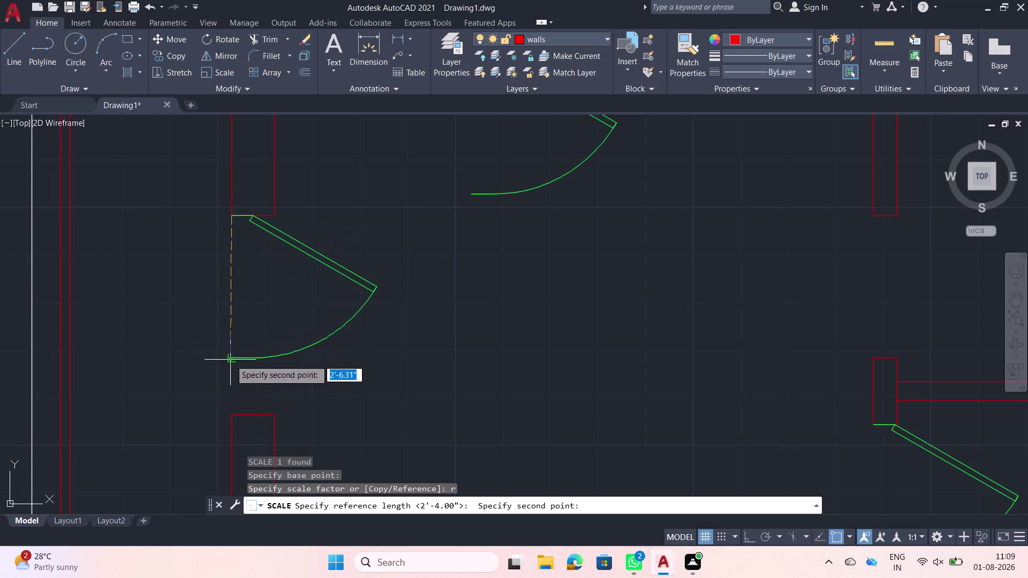
click(231, 357)
scroll(up, 3)
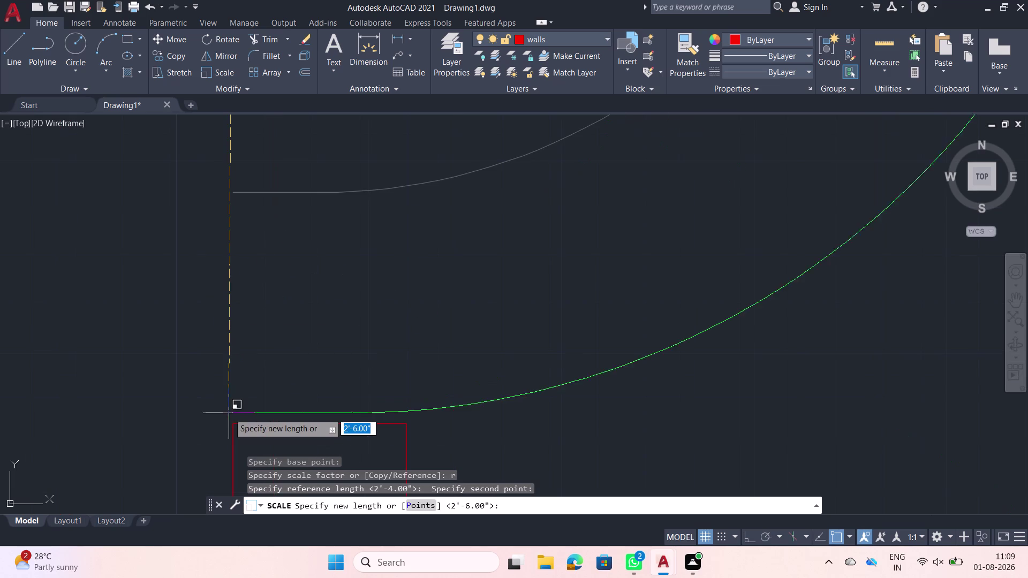
click(232, 424)
Pan over to the upper copied door and begin selecting it.
scroll(down, 3)
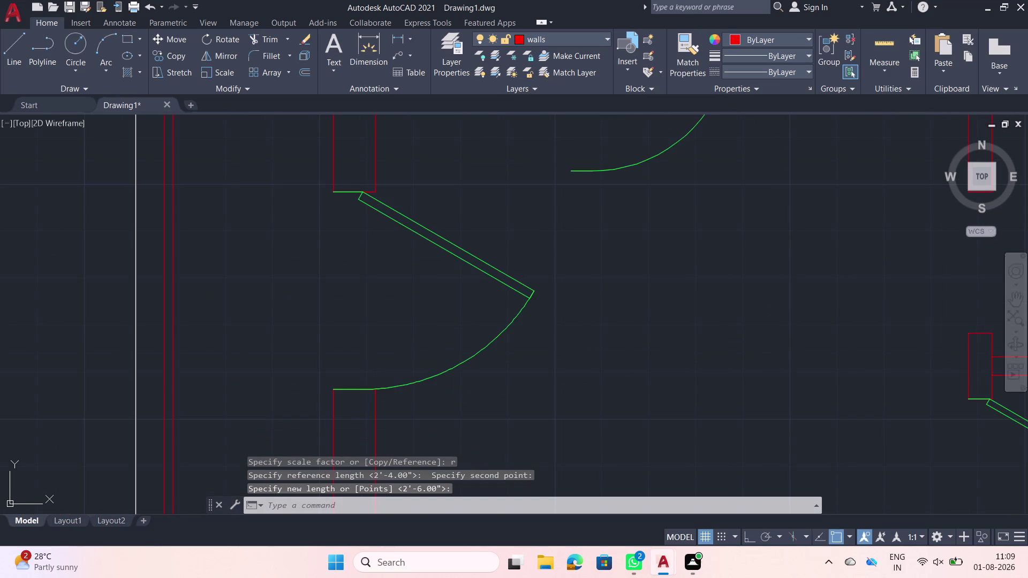
middle_drag(525, 291, 451, 451)
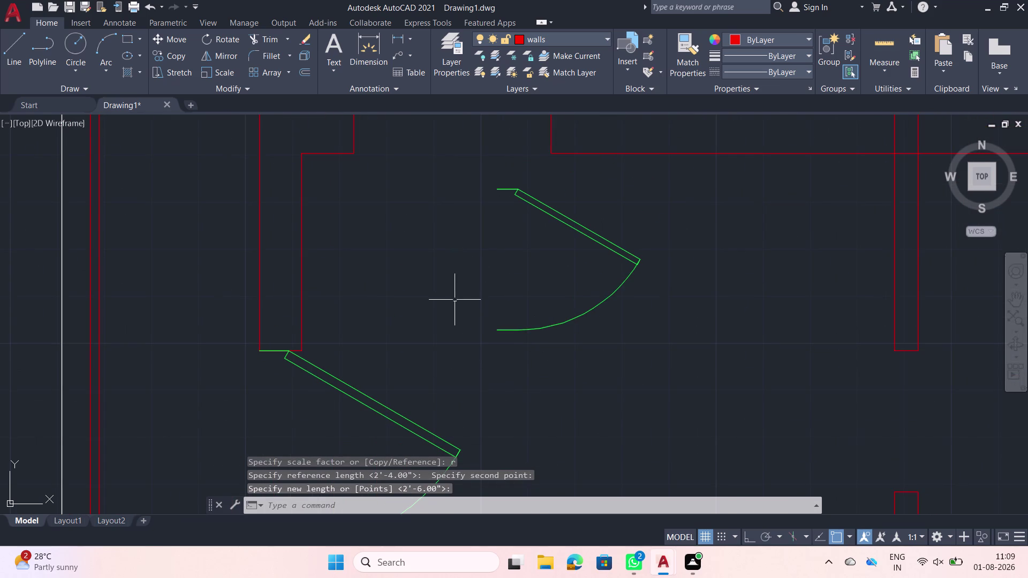
middle_drag(452, 299, 450, 344)
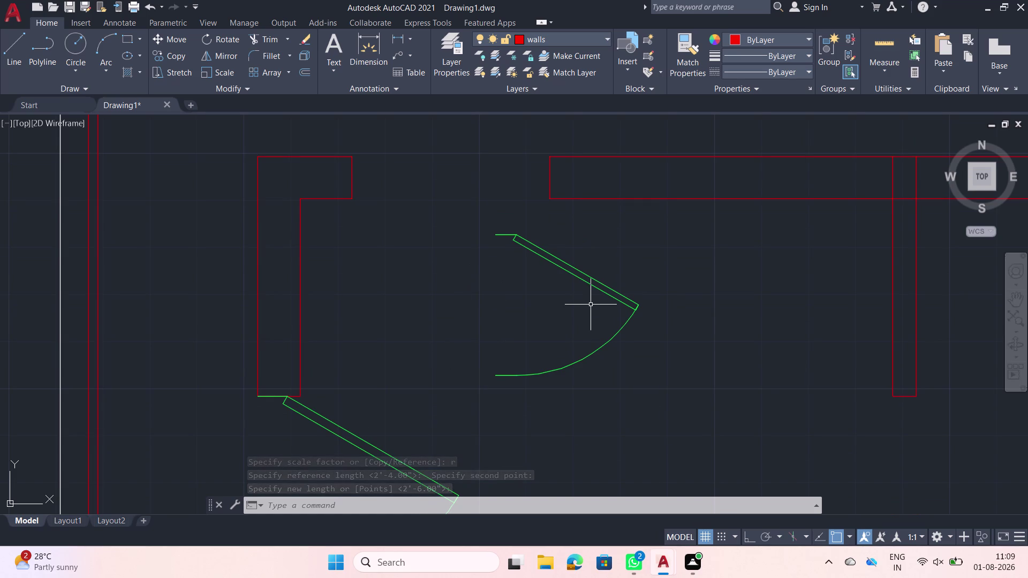
click(586, 293)
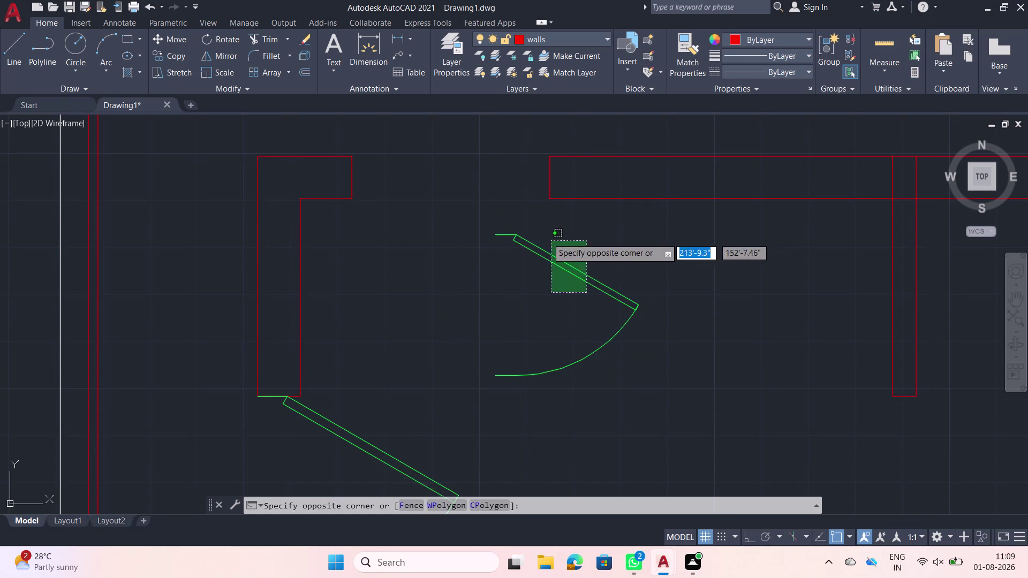
Rotate the upper copied door 90° about its hinge.
click(545, 237)
text(ro)
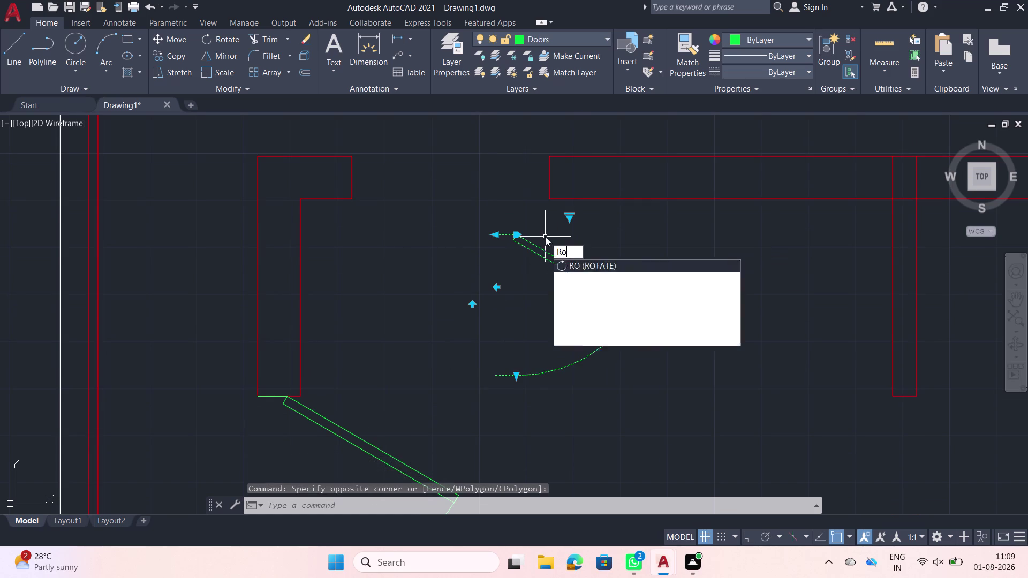
key(space)
click(498, 234)
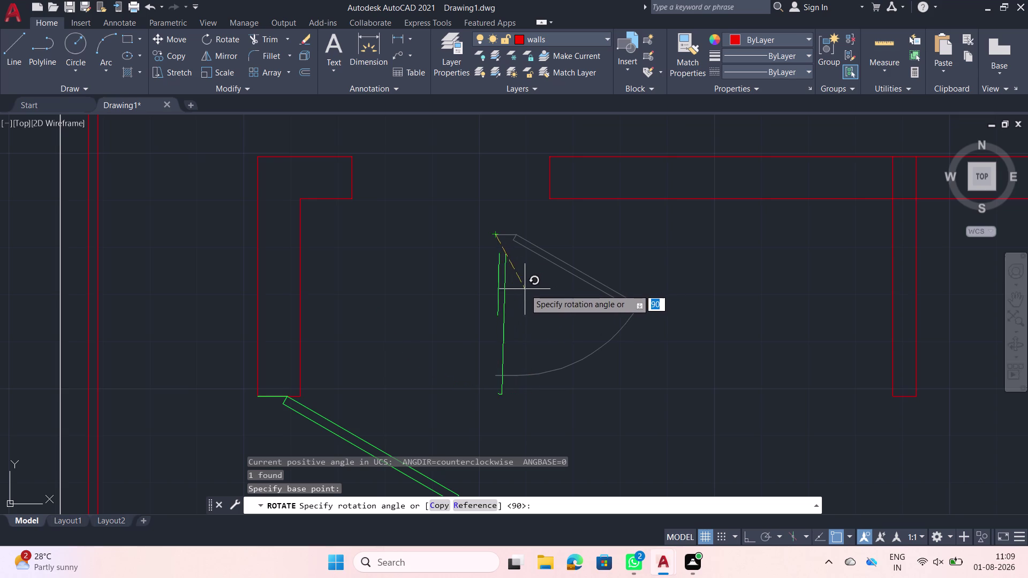
text(90)
key(Return)
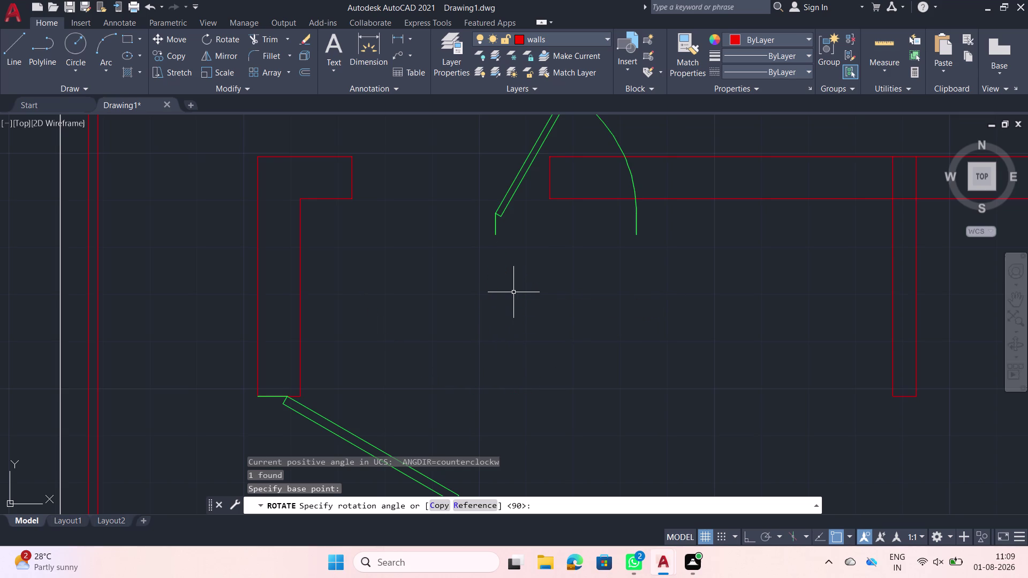
Flip the rotated door's swing with its block flip grips so it swings down.
scroll(down, 3)
click(534, 253)
click(507, 235)
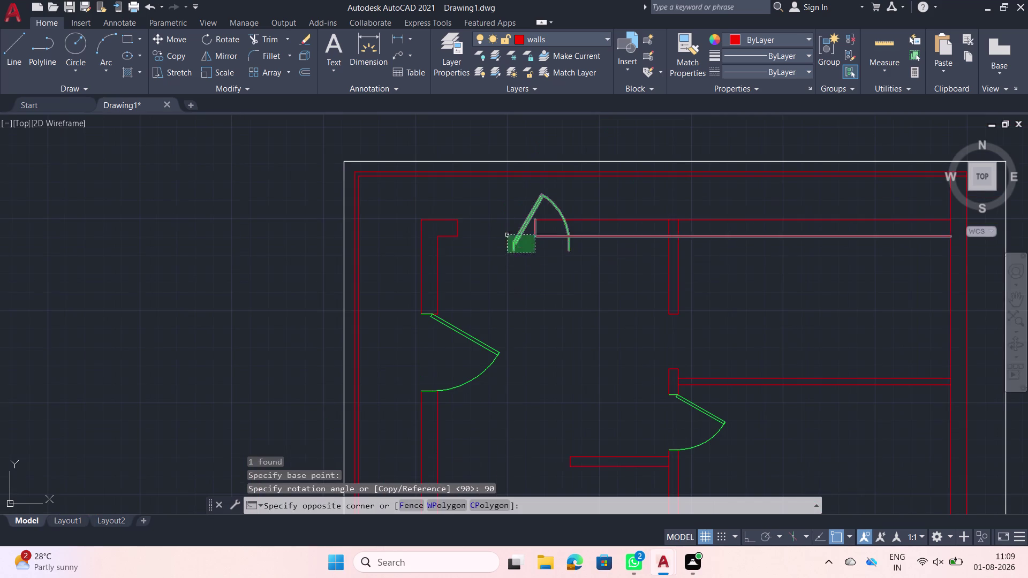
click(541, 260)
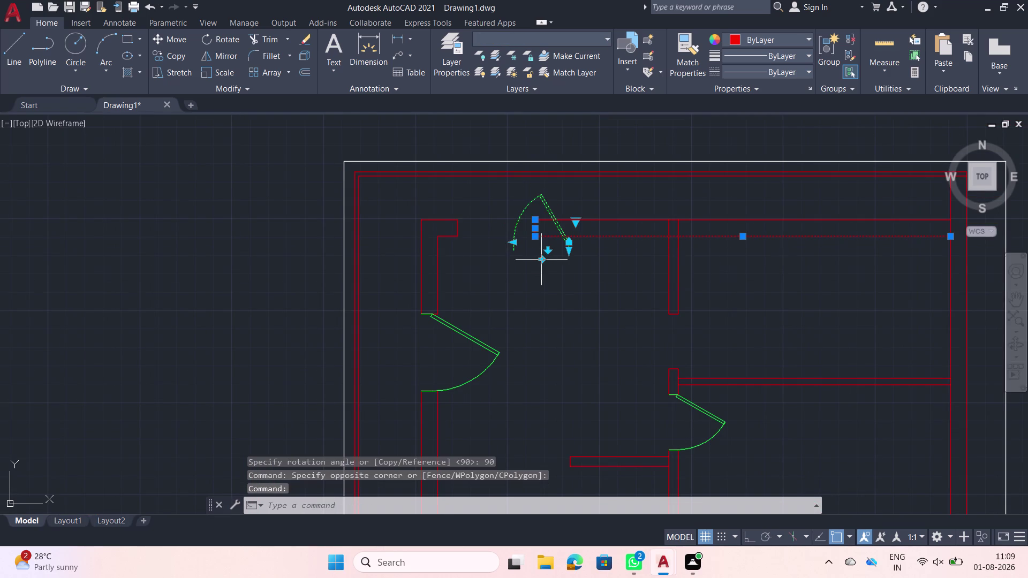
click(548, 252)
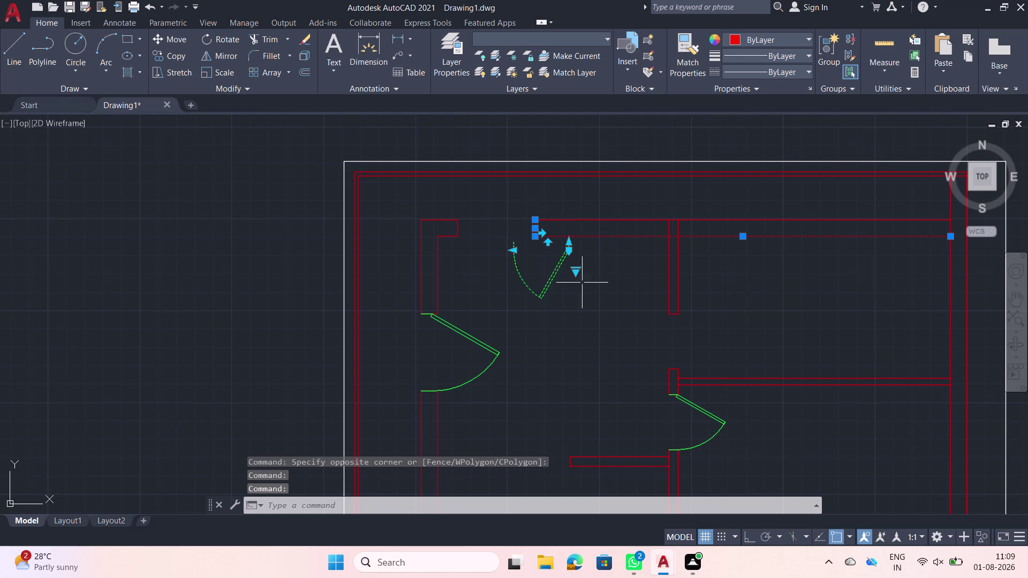
scroll(down, 3)
scroll(up, 3)
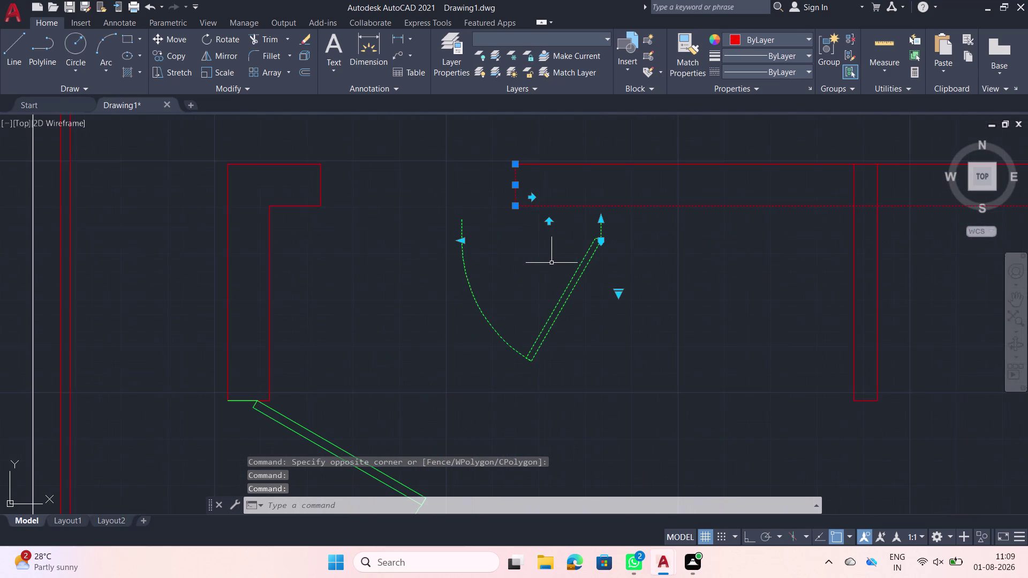
click(532, 197)
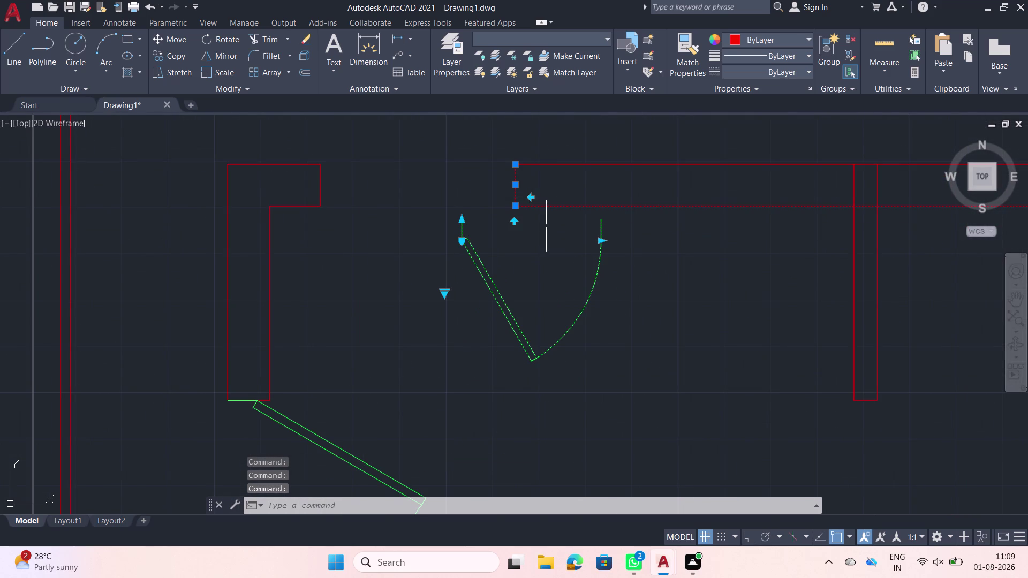
Start scaling the upper door from a base point, then cancel the scale.
key(Escape)
click(503, 247)
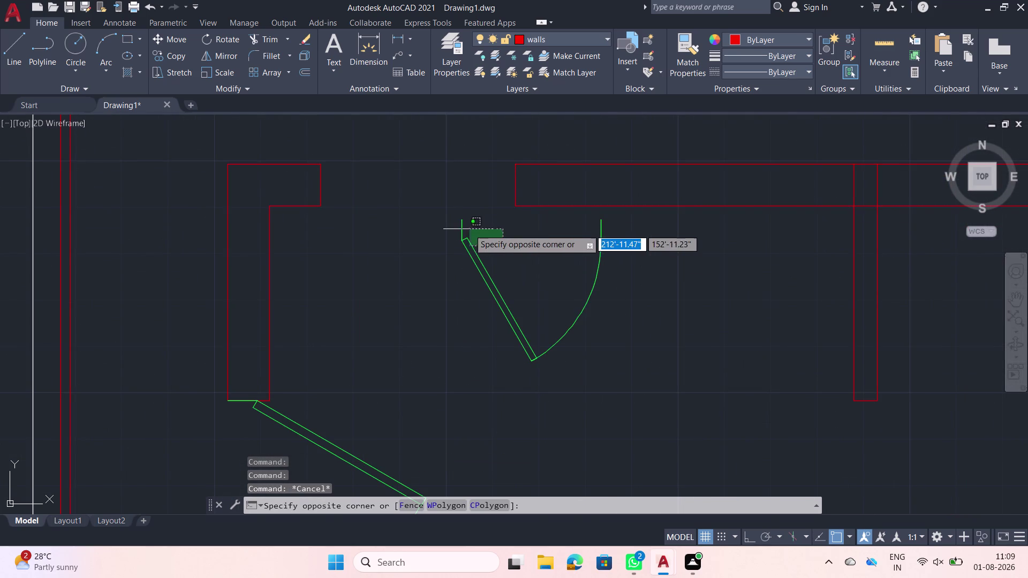
click(434, 219)
text(s)
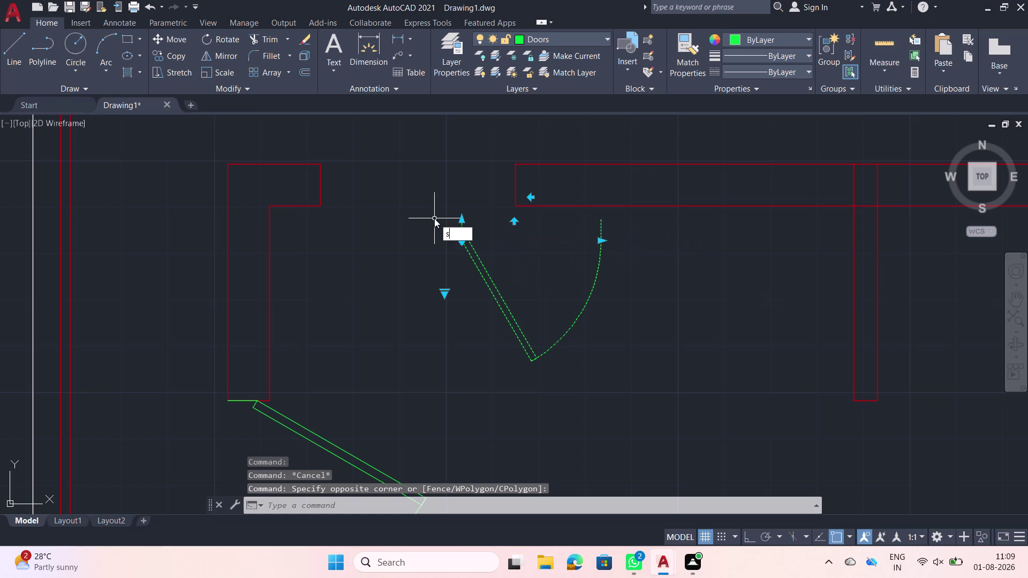
text(c)
key(space)
click(461, 224)
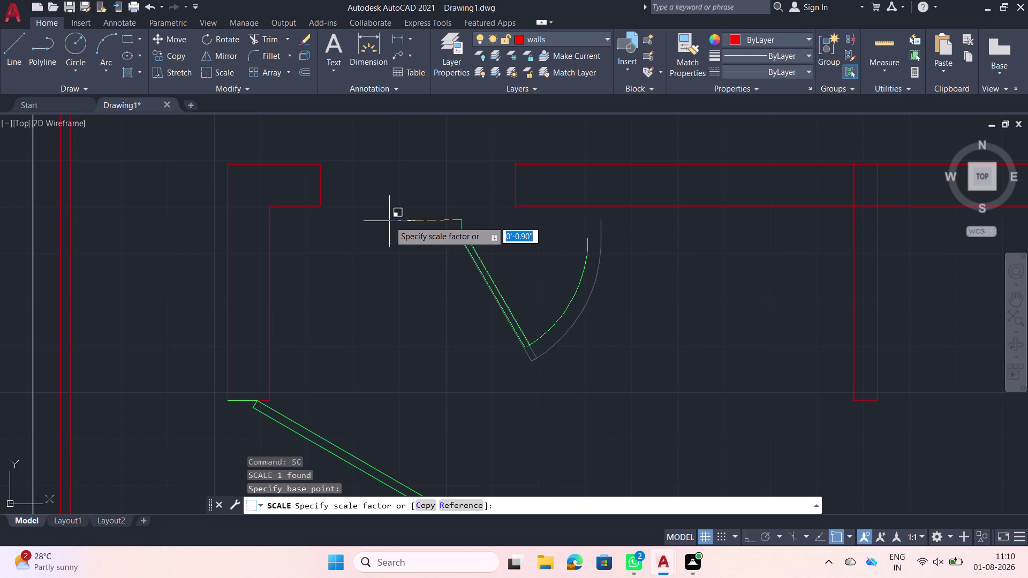
key(Escape)
Move the upper door so its hinge sits on the red wall's endpoint.
click(553, 275)
click(426, 256)
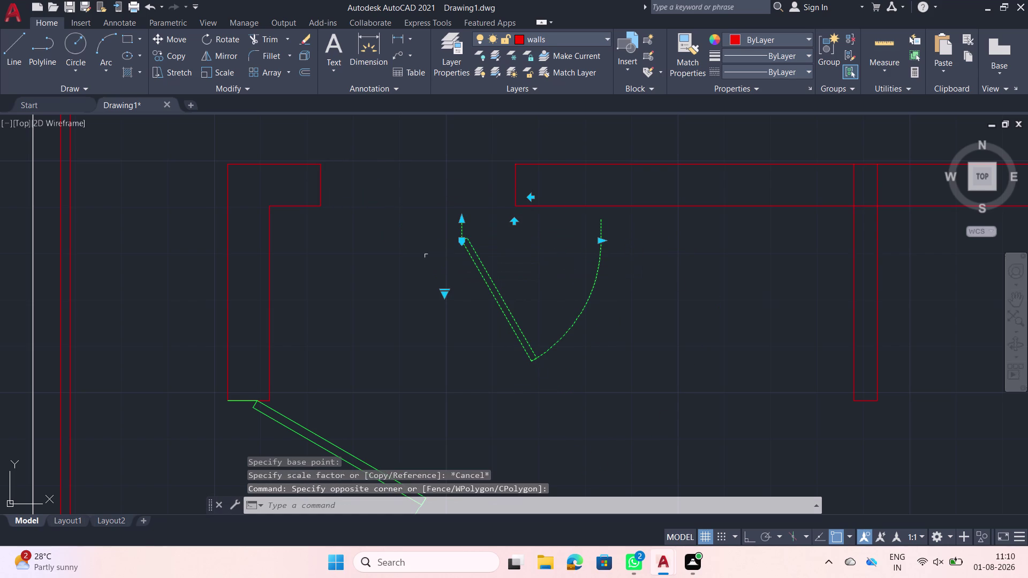
text(m)
key(space)
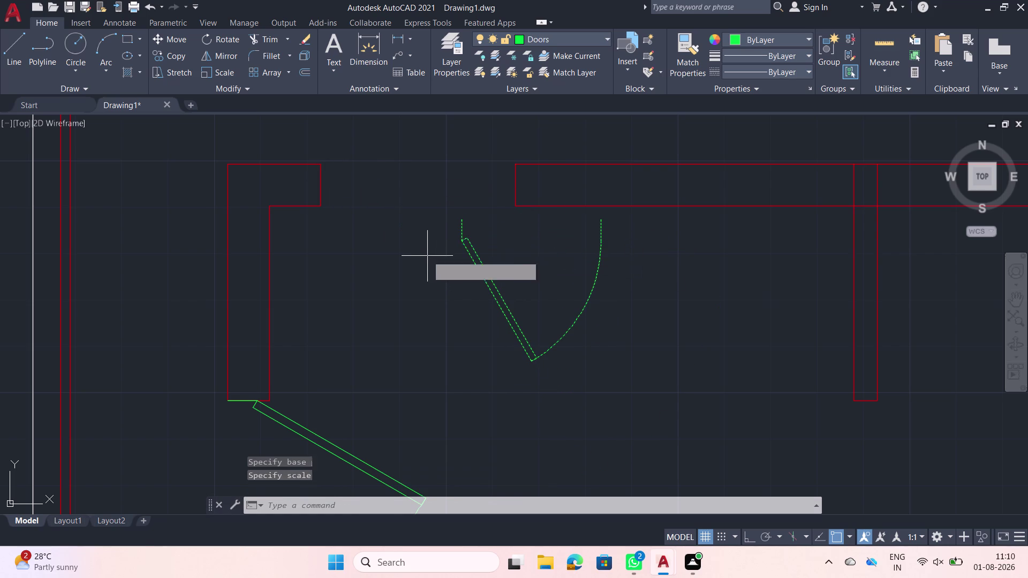
click(462, 219)
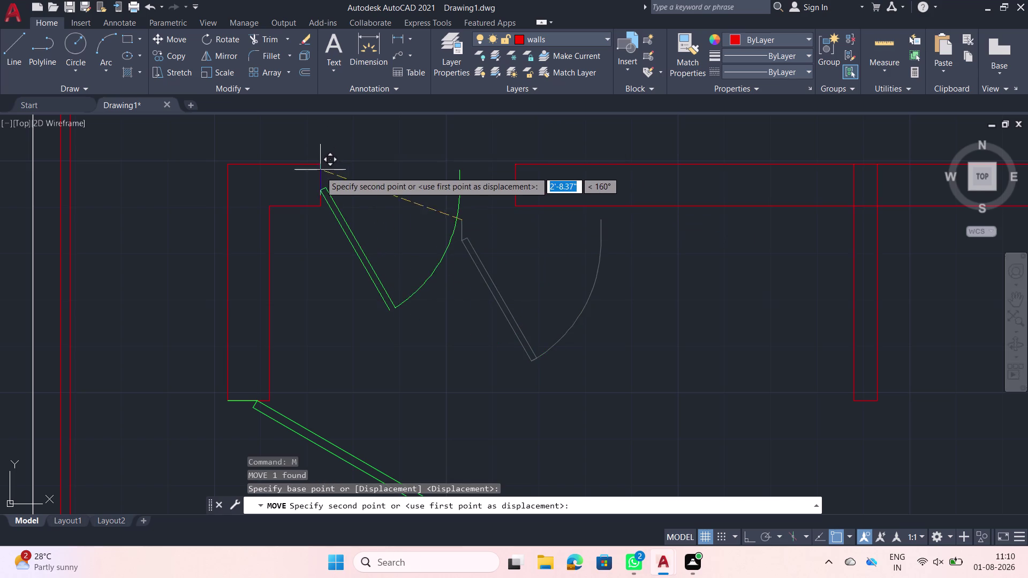
scroll(up, 3)
middle_drag(301, 147, 303, 189)
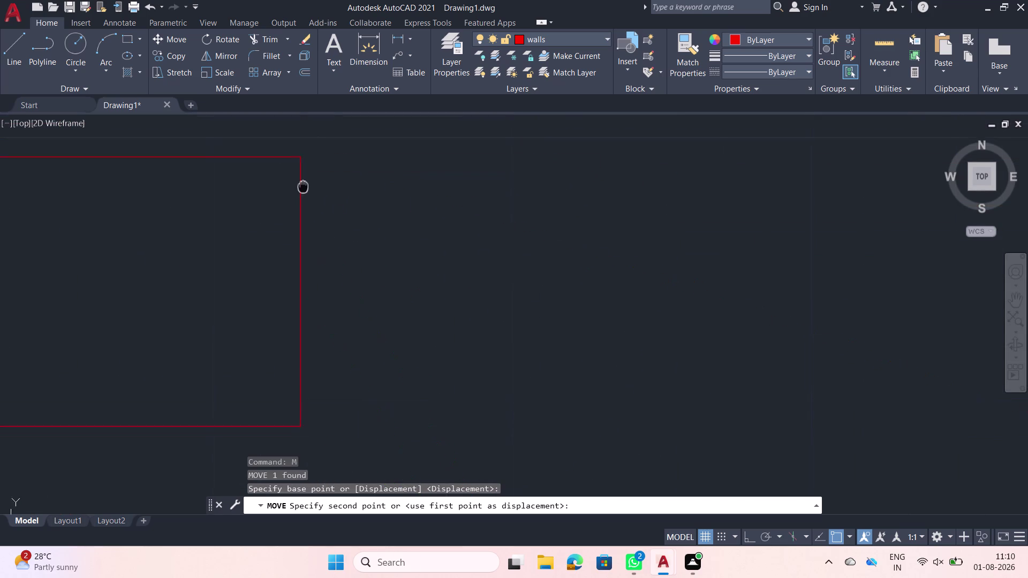
middle_drag(303, 189, 302, 197)
scroll(up, 3)
click(298, 168)
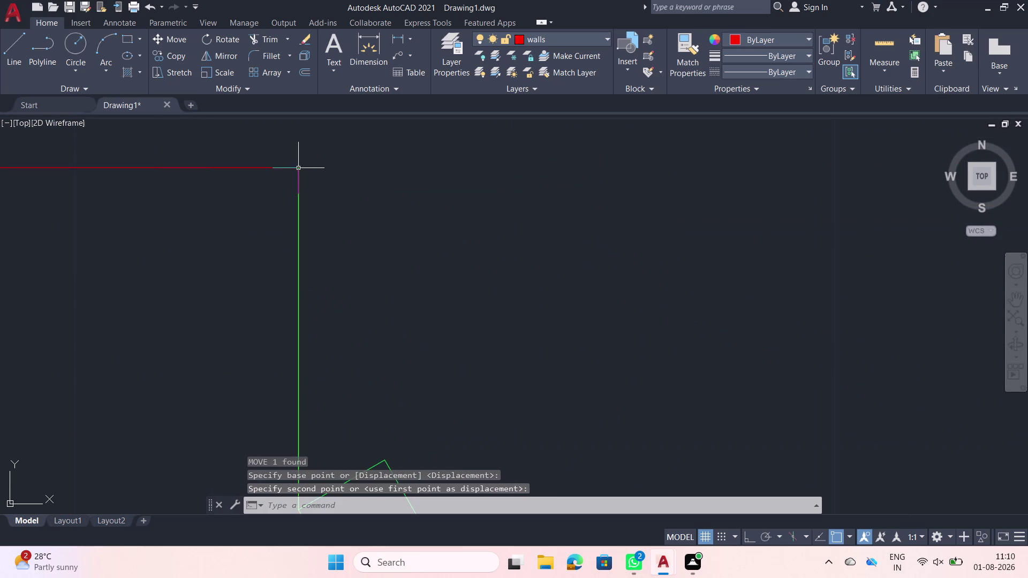
scroll(down, 3)
click(480, 275)
Window-select the upper door and start a reference scale anchored at its hinge.
click(415, 300)
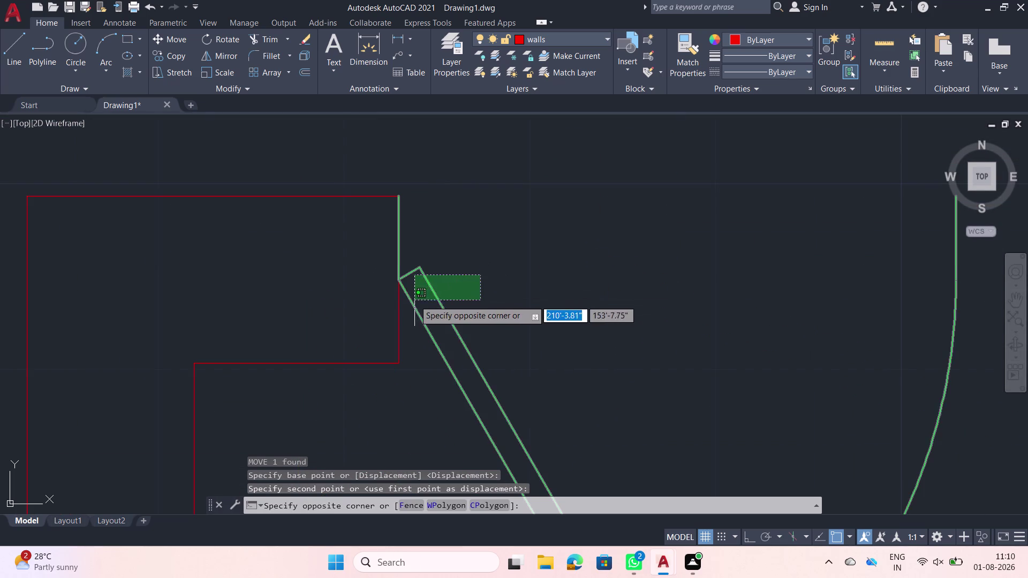
key(s)
text(c)
key(space)
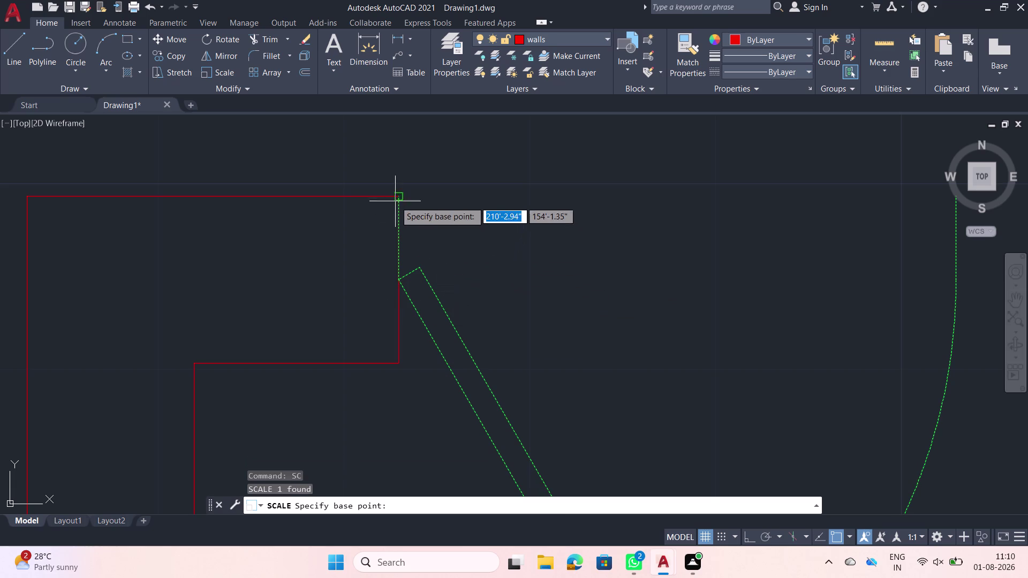
click(398, 198)
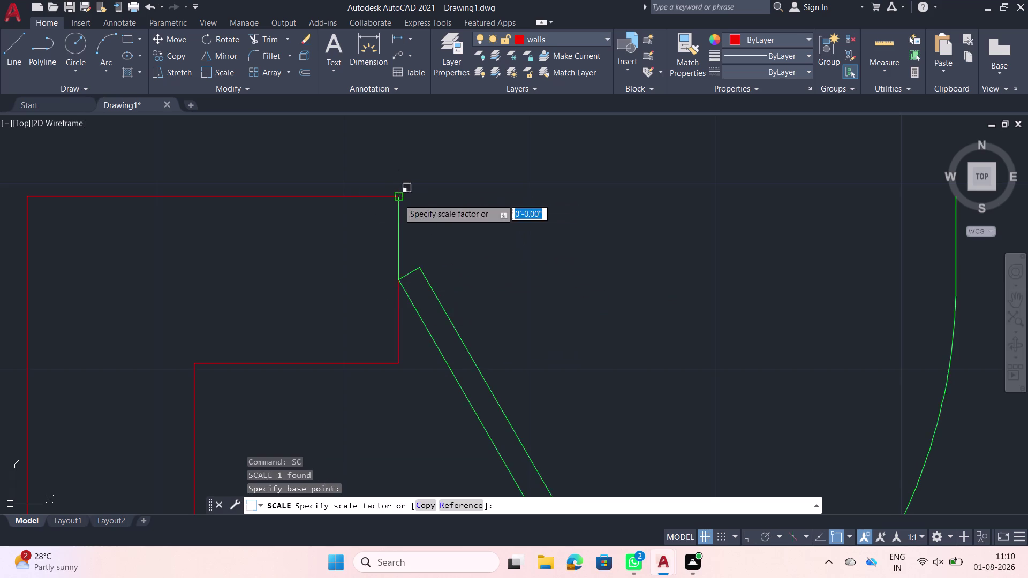
text(r)
key(space)
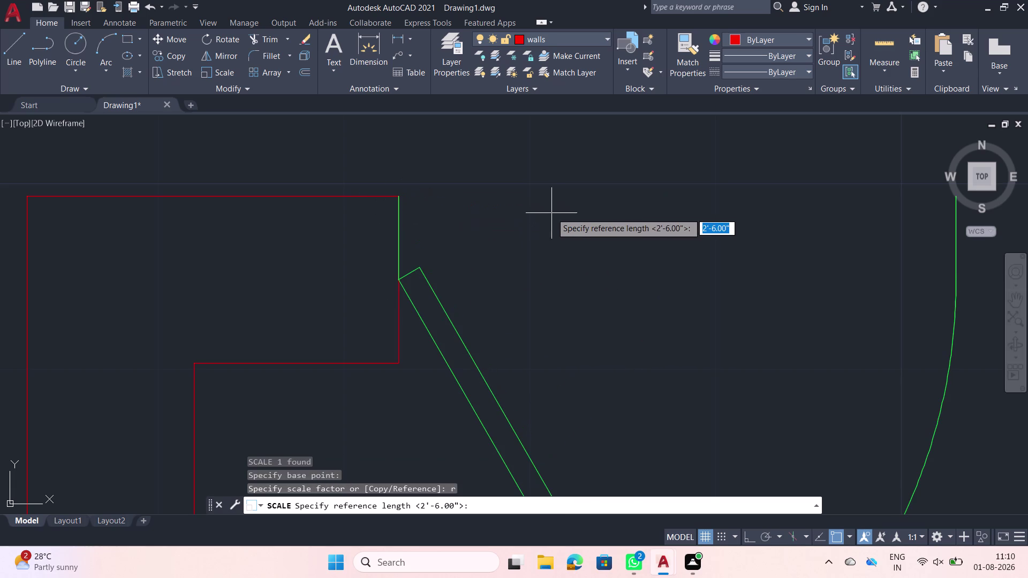
Use the door width as the reference length and stretch it to the far wall end.
click(399, 200)
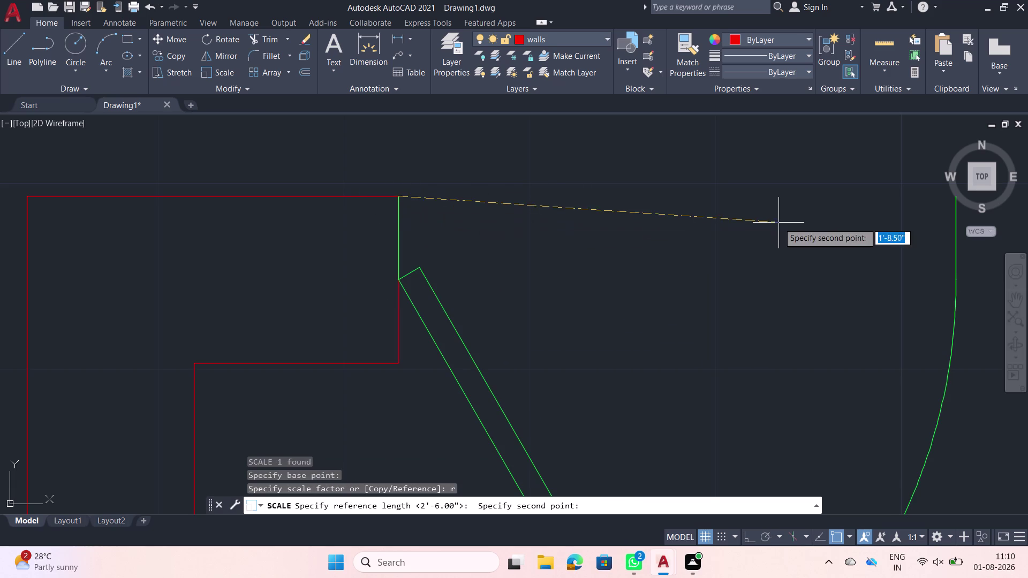
middle_drag(779, 223, 532, 234)
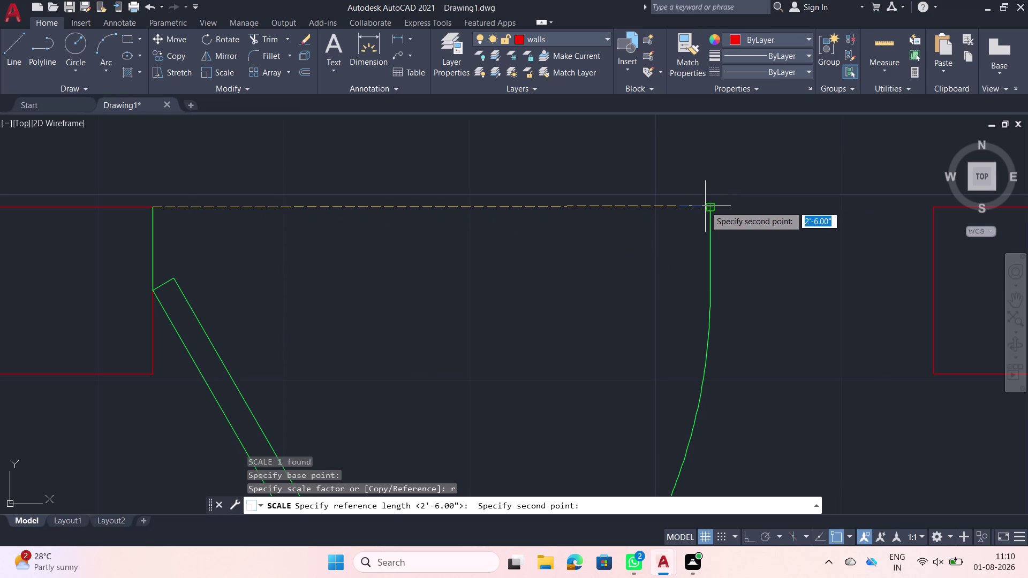
click(705, 206)
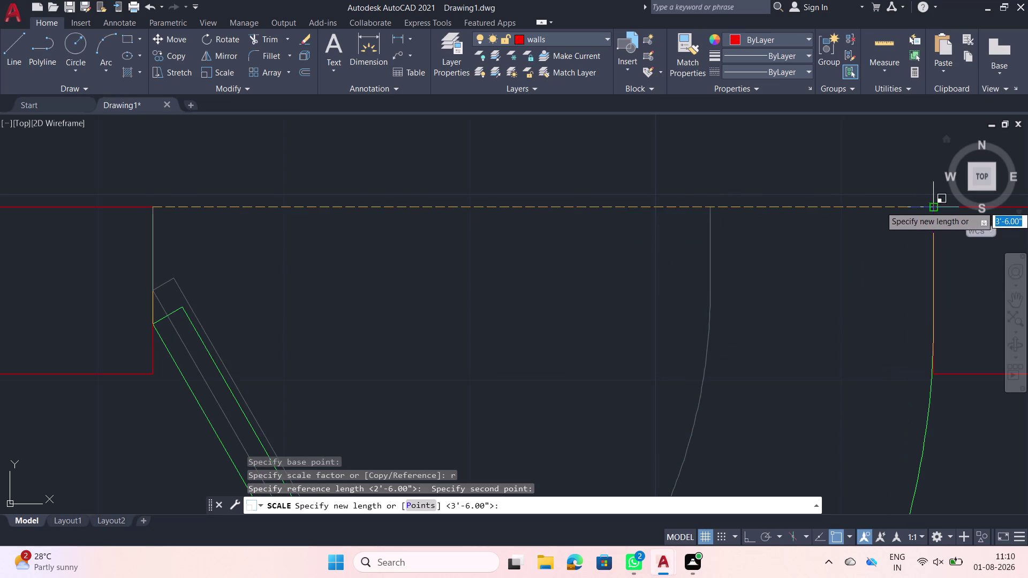
click(933, 206)
scroll(down, 3)
scroll(down, 3)
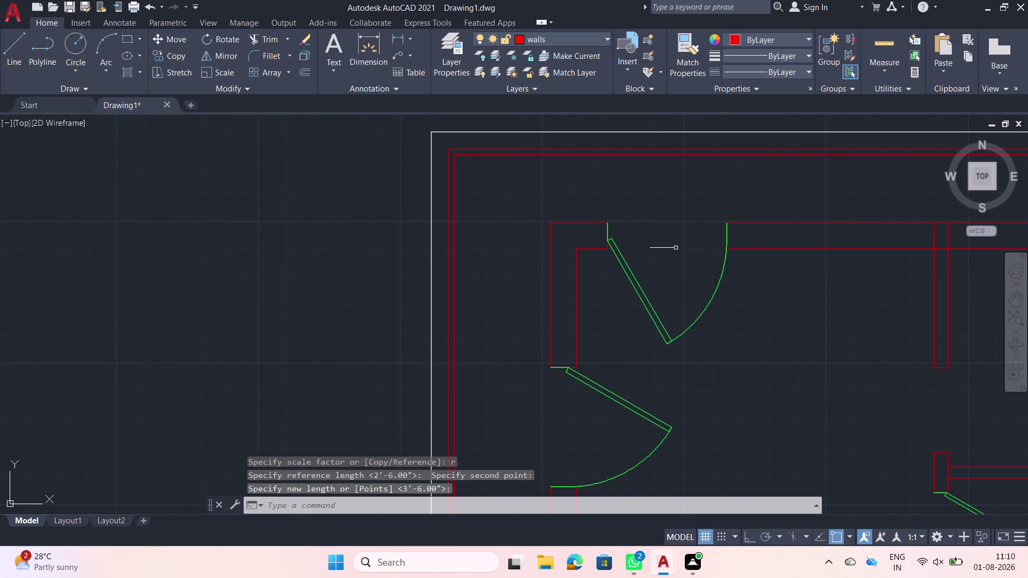
scroll(down, 3)
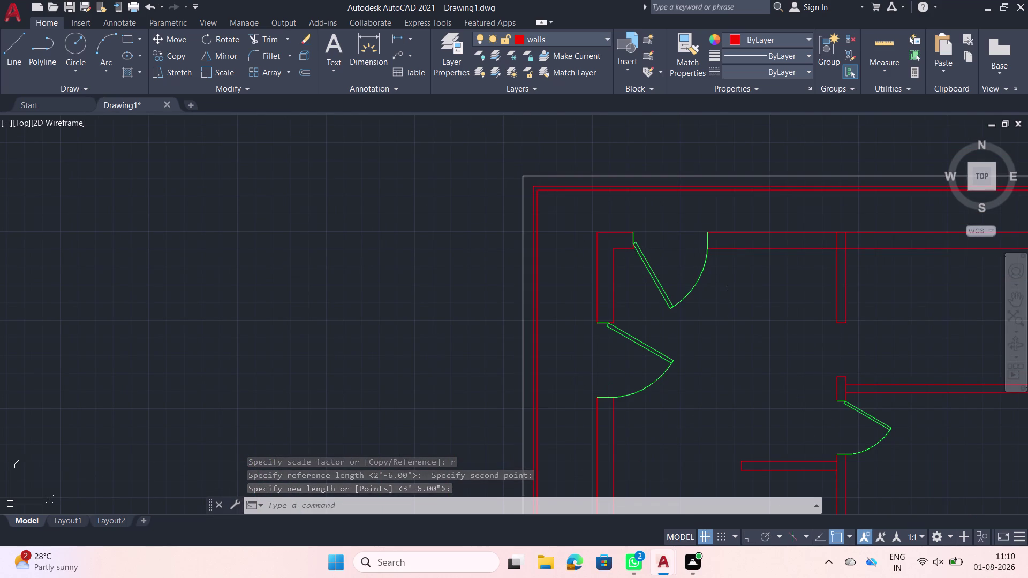
Select the upper-left door swing and start copying it from its hinge.
middle_drag(771, 314, 659, 284)
middle_drag(781, 358, 558, 195)
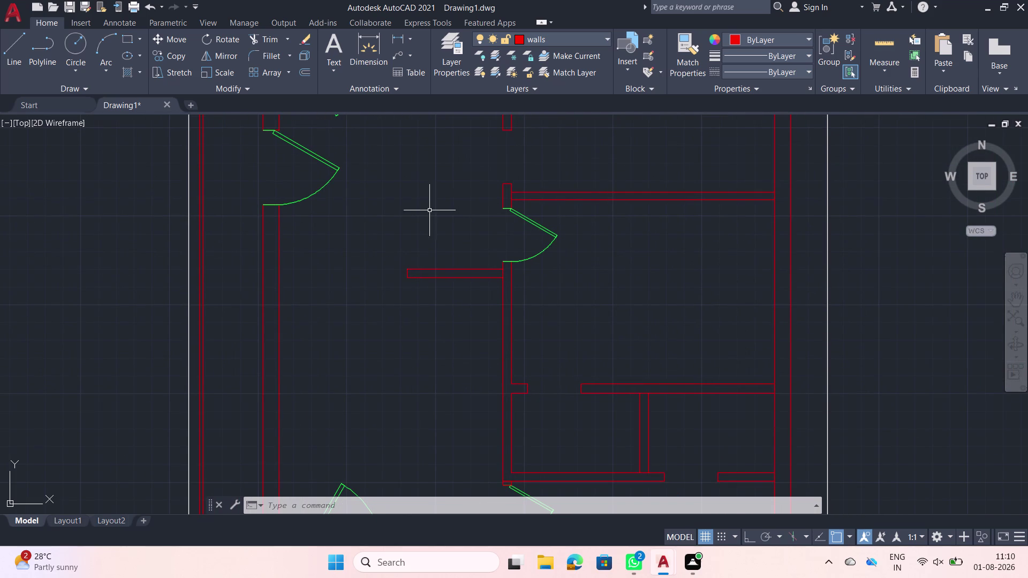
middle_drag(355, 168, 358, 268)
click(394, 217)
click(300, 183)
text(c)
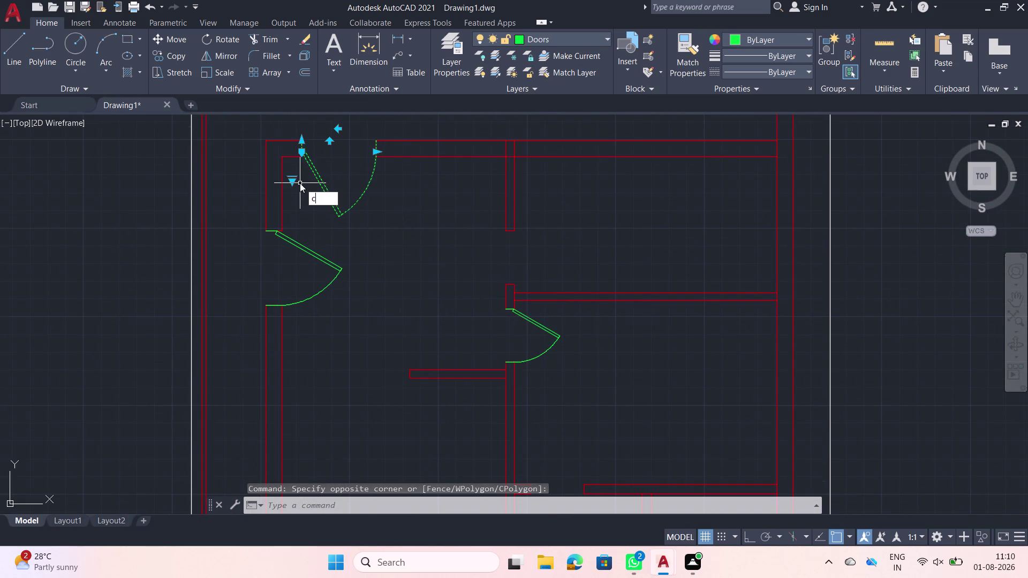
text(o)
key(space)
click(304, 137)
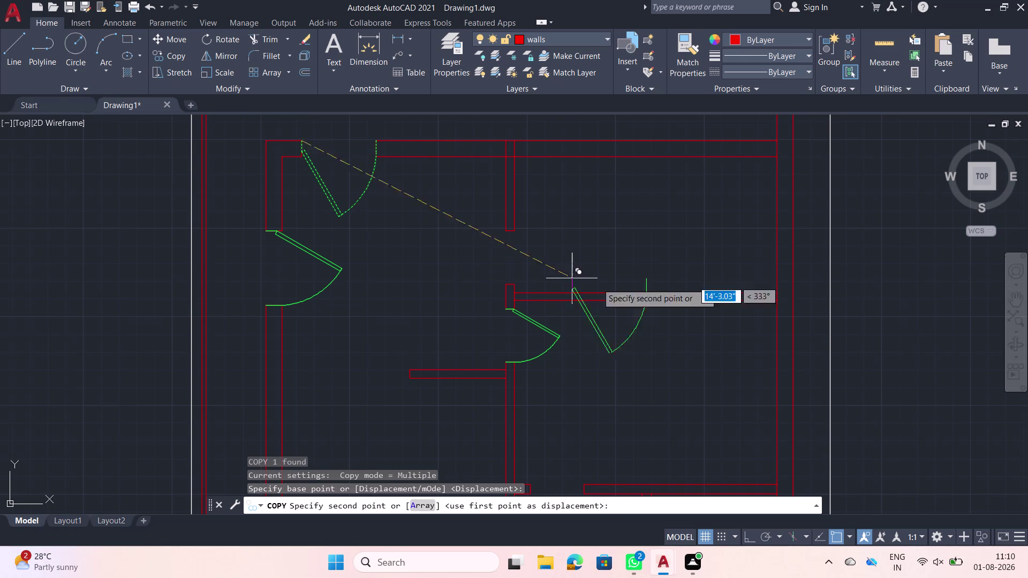
Place the door copy at the target opening's hinge point.
middle_drag(628, 311, 538, 193)
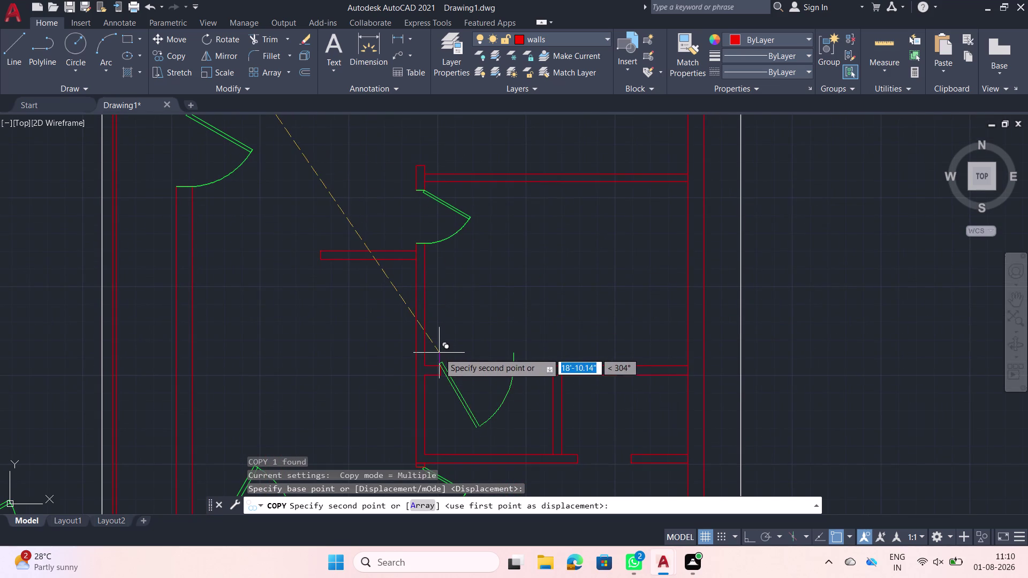
middle_drag(439, 353, 449, 249)
scroll(up, 3)
scroll(down, 3)
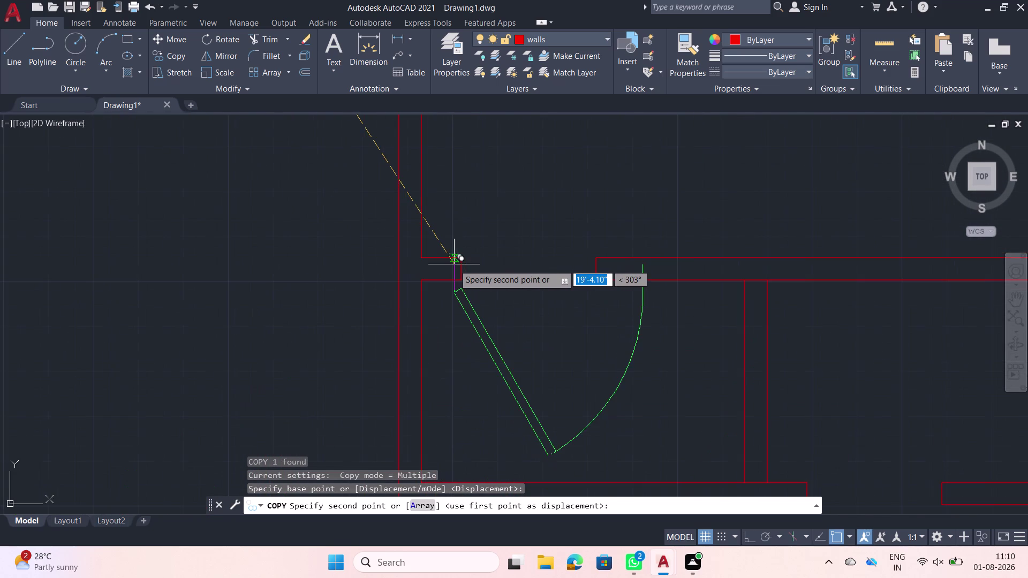
scroll(up, 3)
click(464, 254)
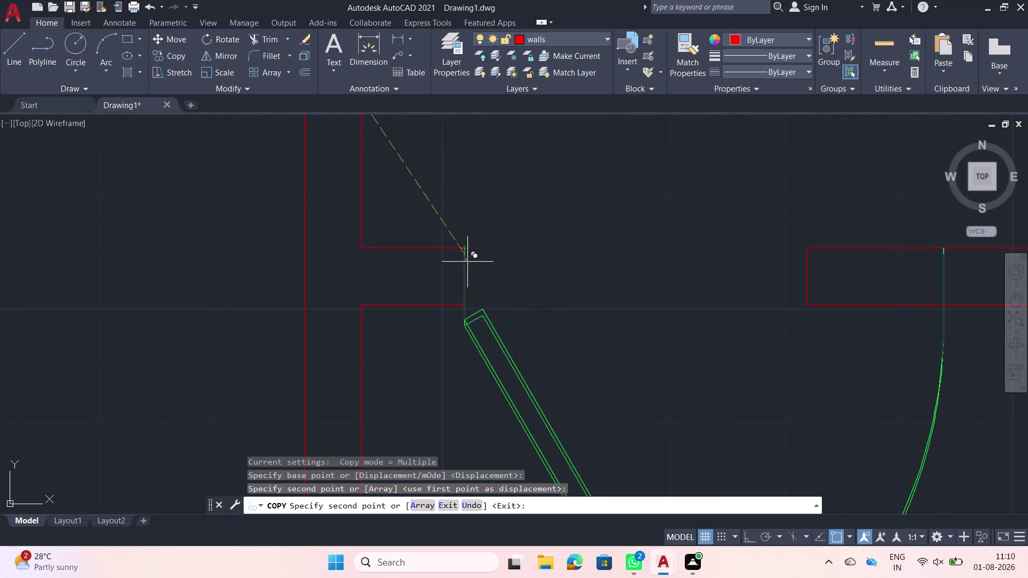
key(Escape)
Scale the copied door by reference from its hinge so it reaches the far wall end.
scroll(down, 3)
middle_drag(556, 302, 503, 210)
click(510, 248)
click(416, 253)
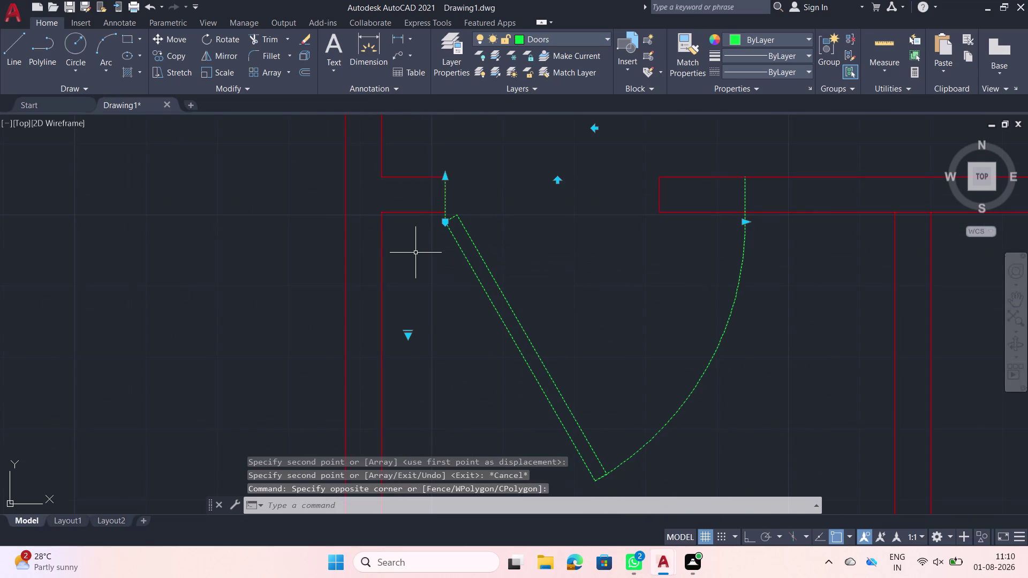
text(sc)
key(space)
click(443, 178)
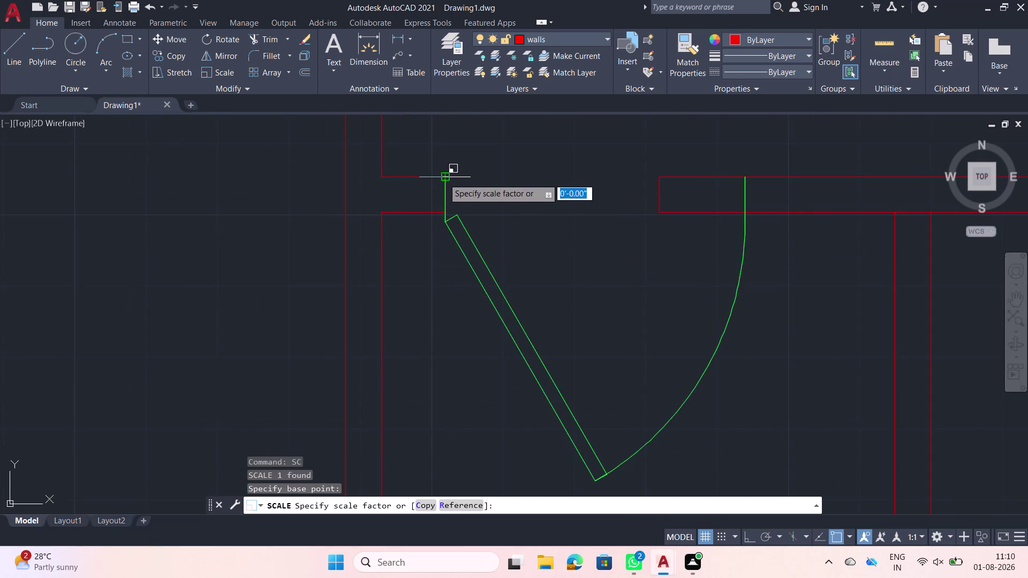
key(r)
key(space)
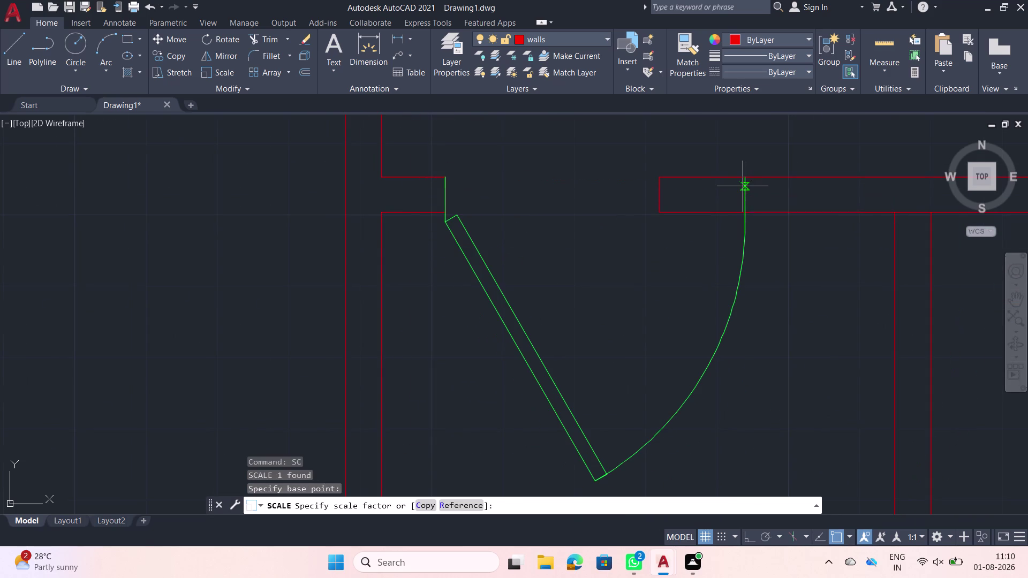
click(443, 179)
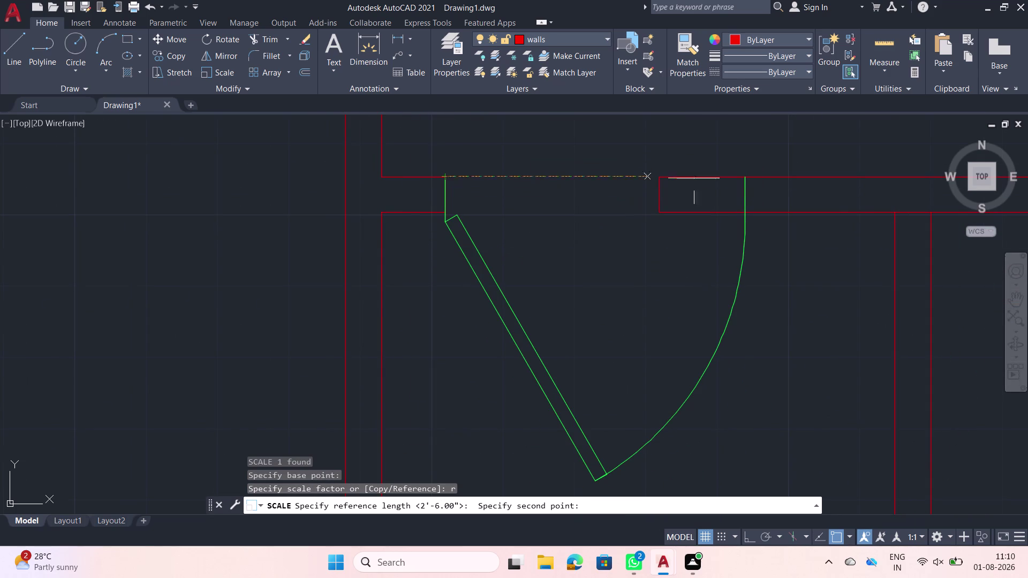
click(743, 186)
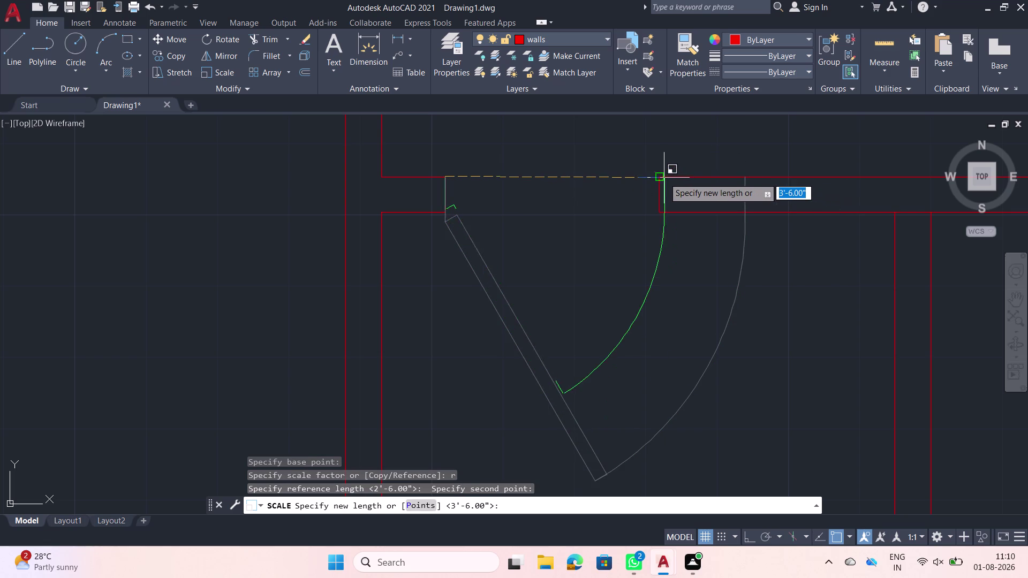
scroll(up, 3)
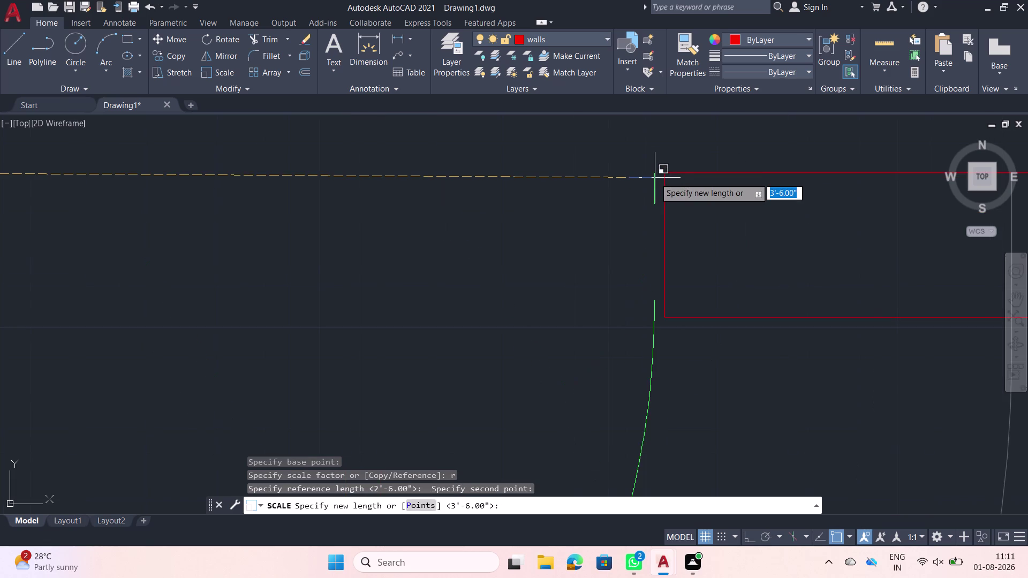
click(664, 177)
Pan to the next door swing and select it.
scroll(down, 3)
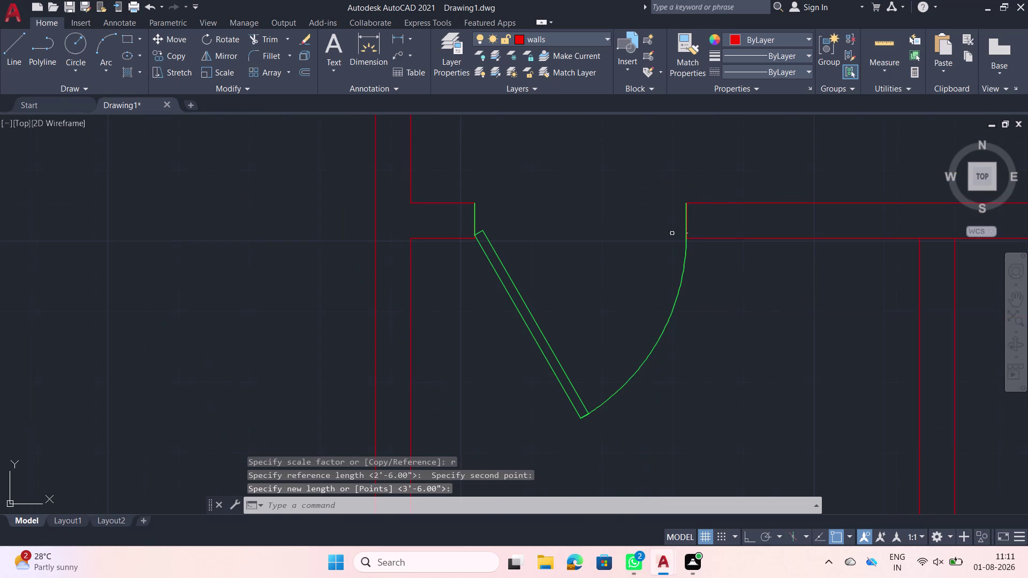
middle_drag(620, 240, 610, 165)
scroll(down, 3)
click(642, 264)
click(554, 245)
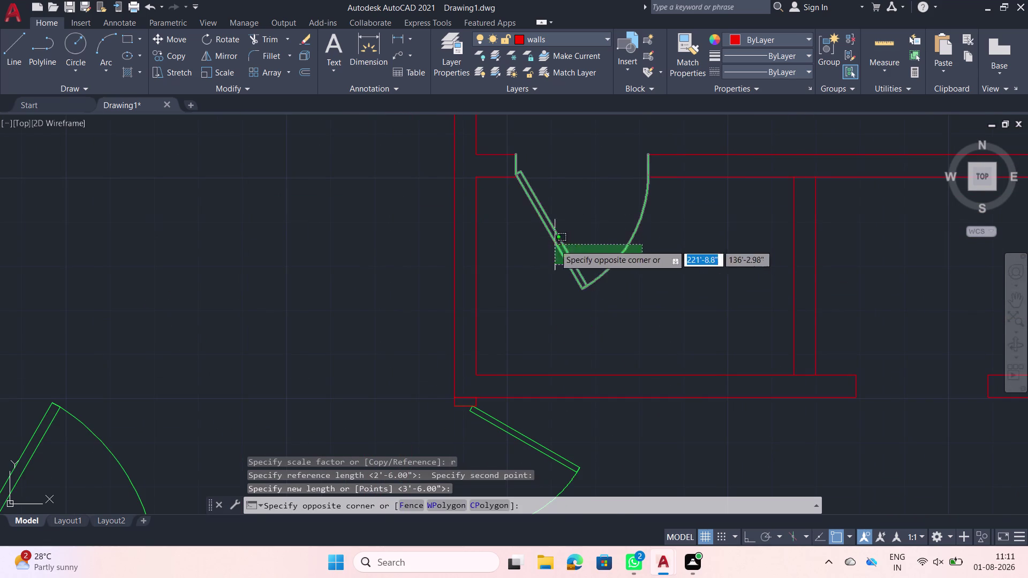
Copy the selected door from its hinge to the next wall end.
text(co)
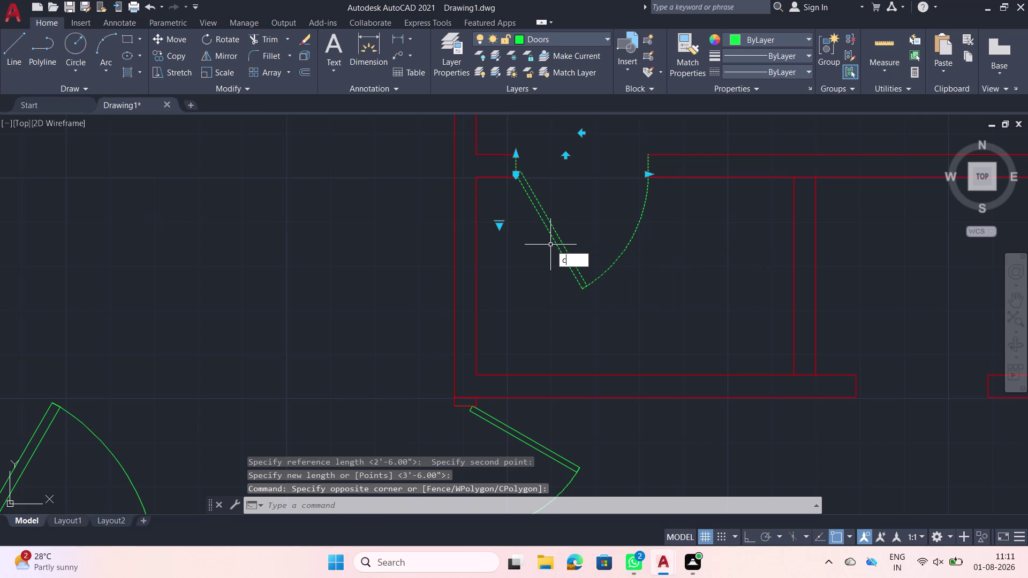
key(space)
click(518, 153)
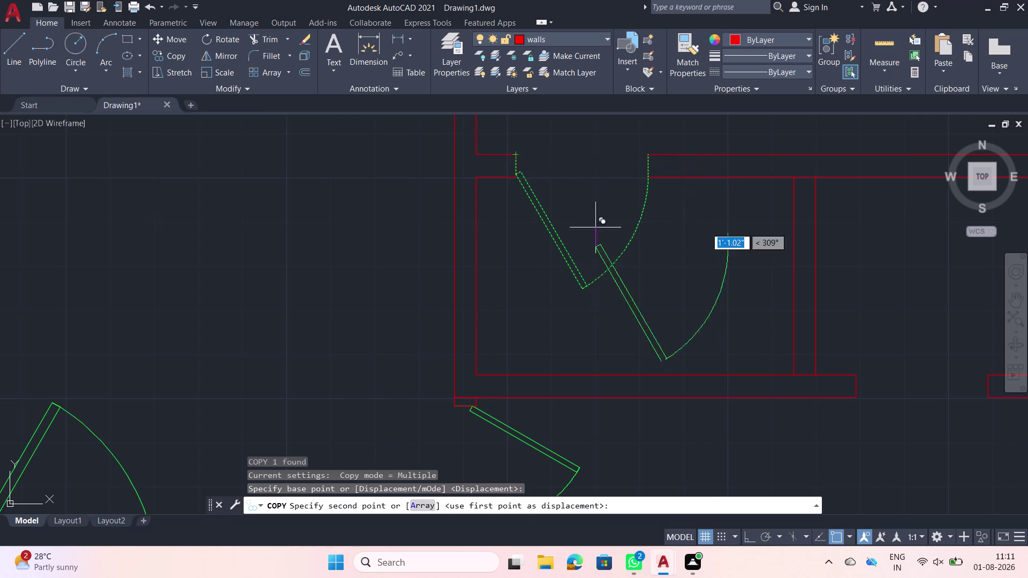
middle_drag(844, 298, 747, 202)
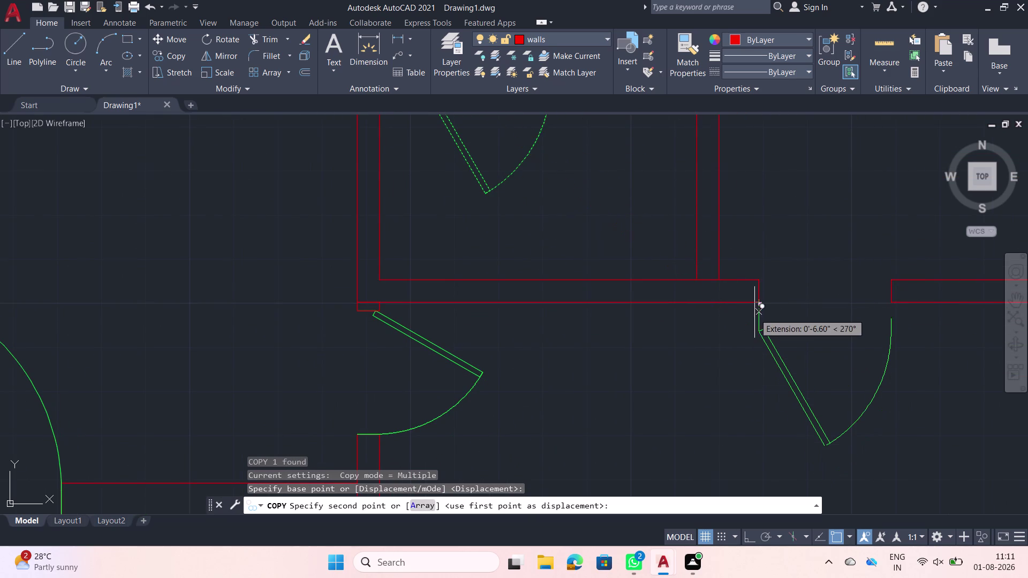
scroll(up, 3)
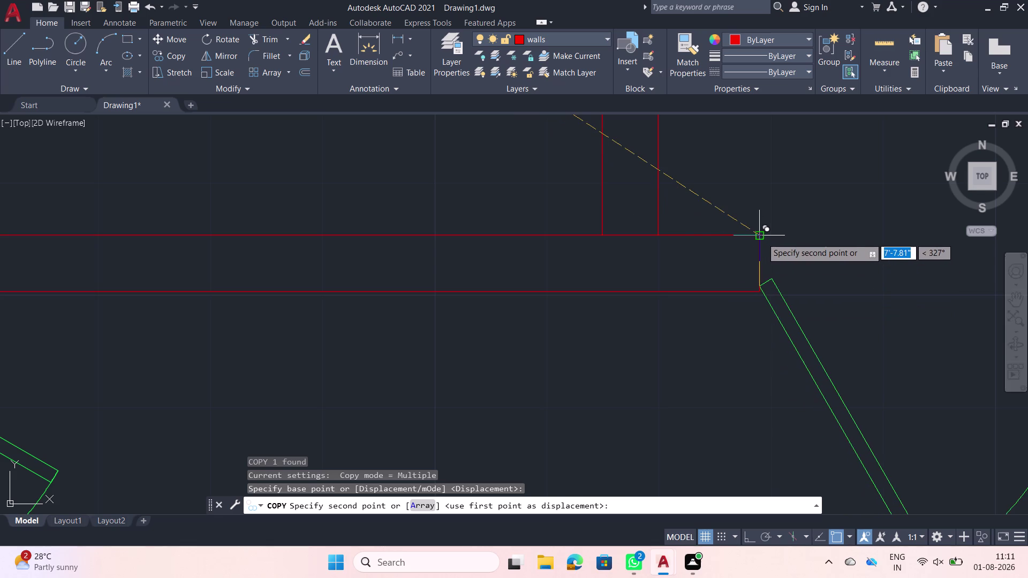
click(761, 237)
key(Escape)
Flip the new door copy so it swings upward, then clear the selection.
middle_drag(825, 307, 724, 223)
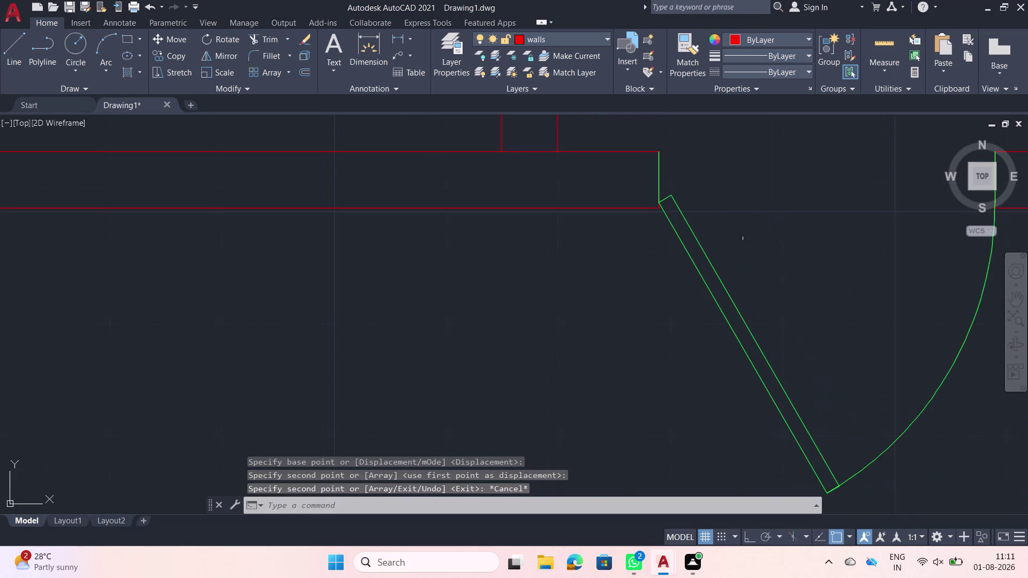
scroll(down, 3)
click(810, 310)
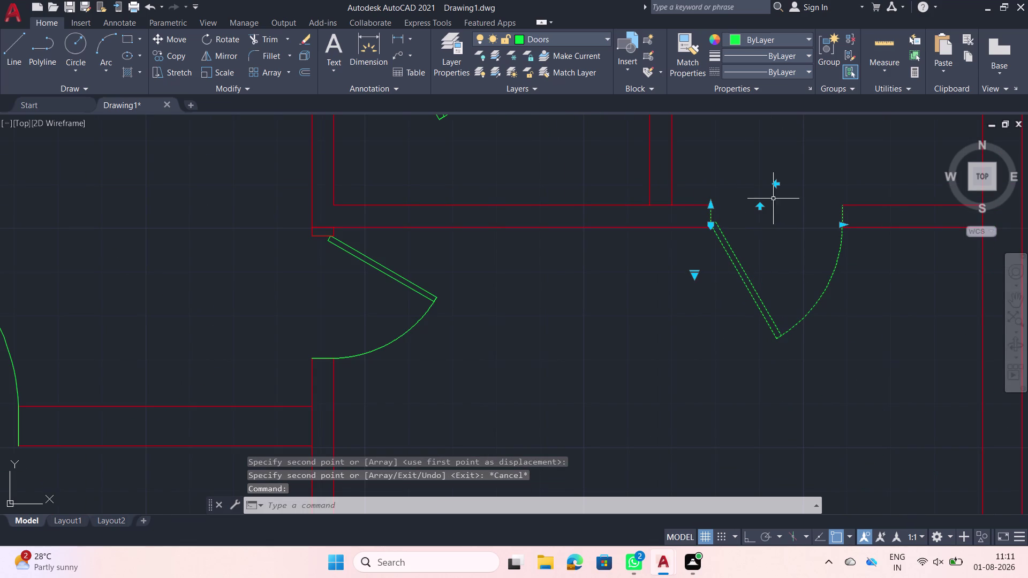
click(759, 207)
scroll(down, 3)
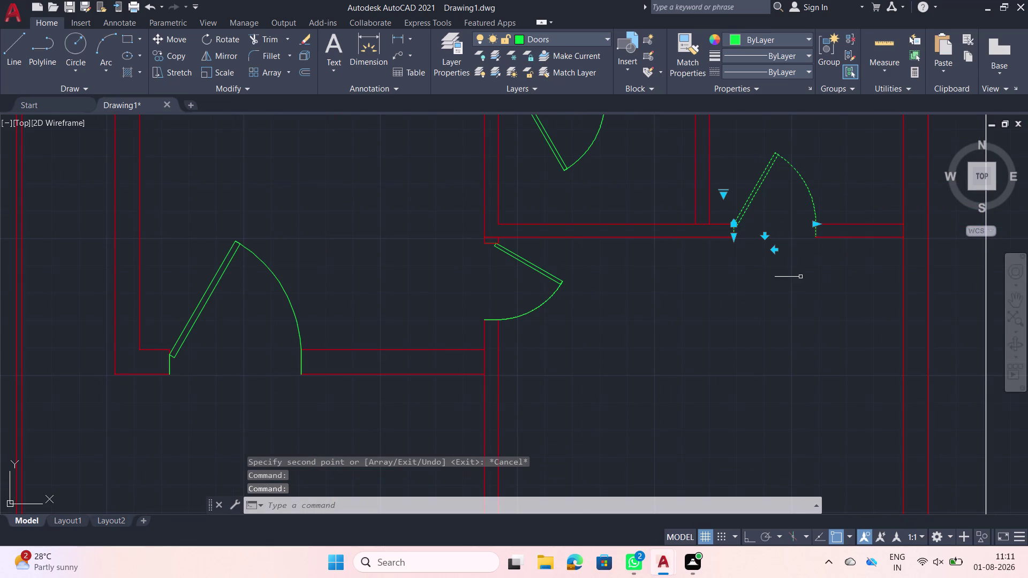
scroll(down, 3)
key(Escape)
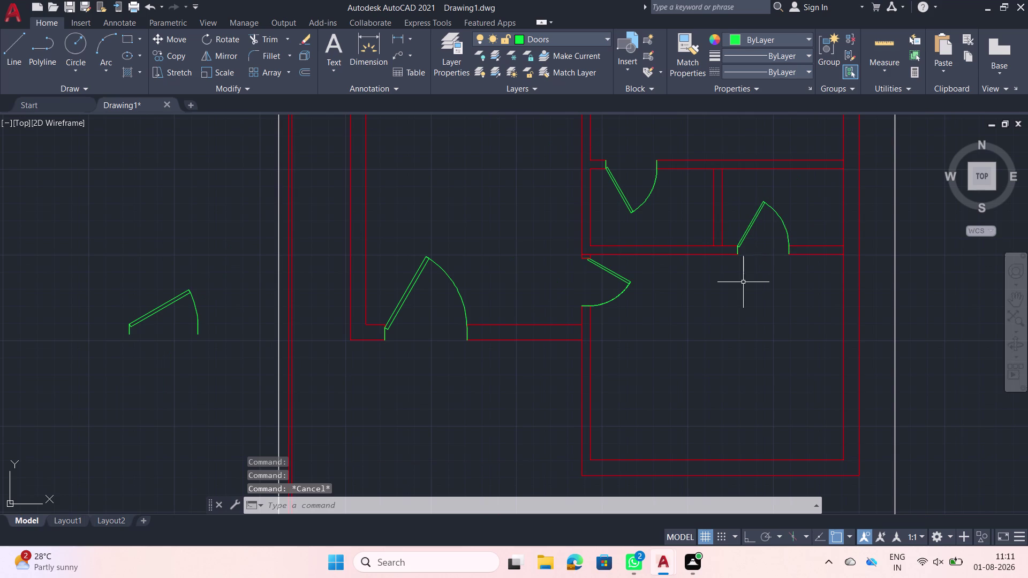
Pan to centre the whole floor plan and show the layer list.
scroll(down, 3)
middle_drag(711, 282, 709, 326)
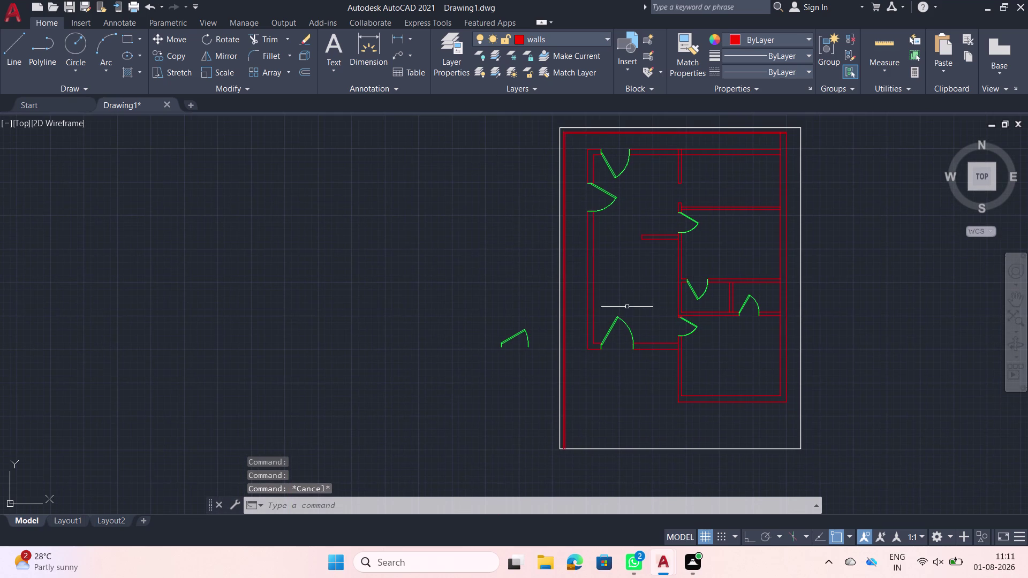
middle_drag(650, 292, 586, 323)
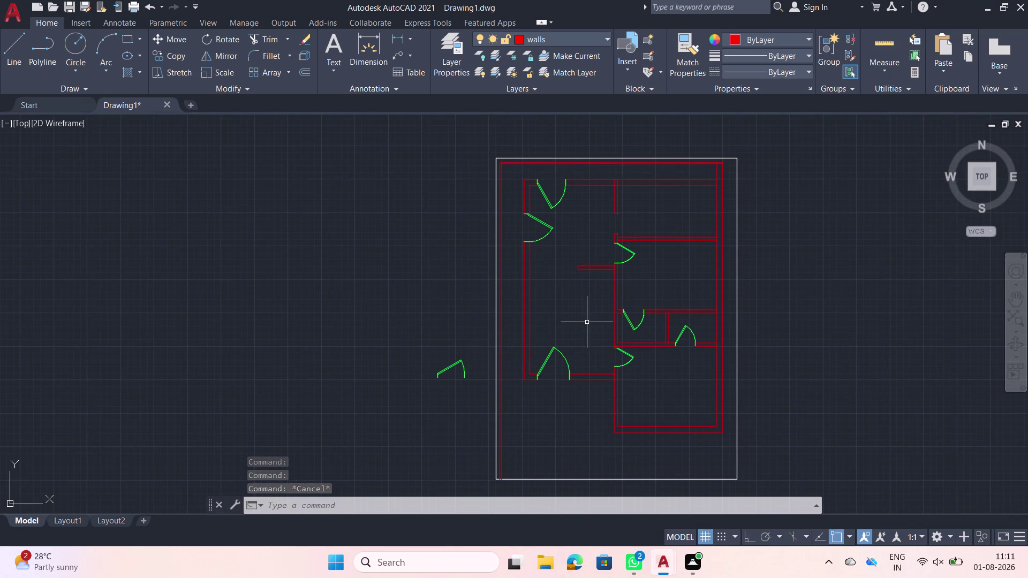
middle_drag(707, 298, 641, 317)
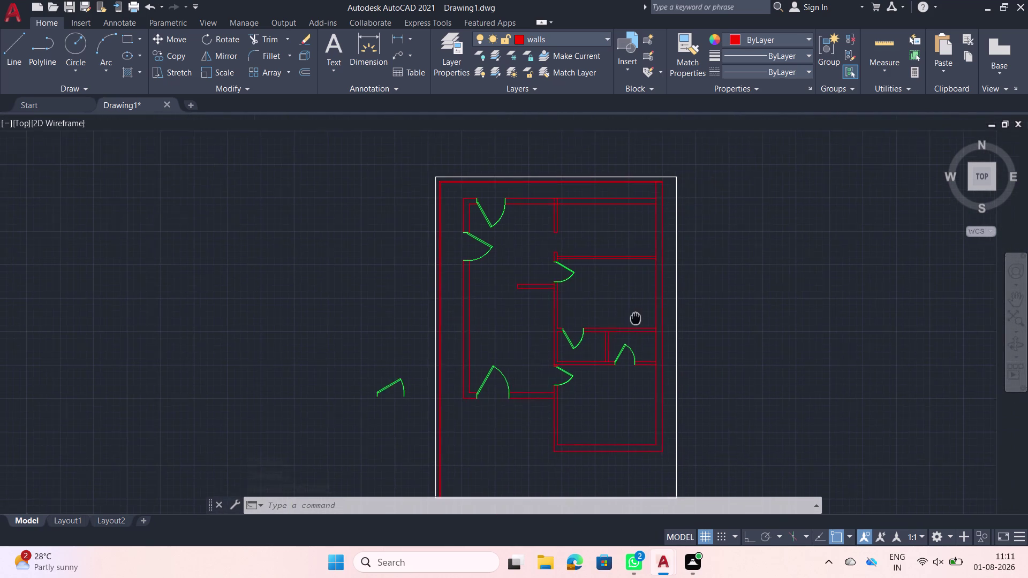
middle_drag(641, 317, 605, 327)
click(605, 41)
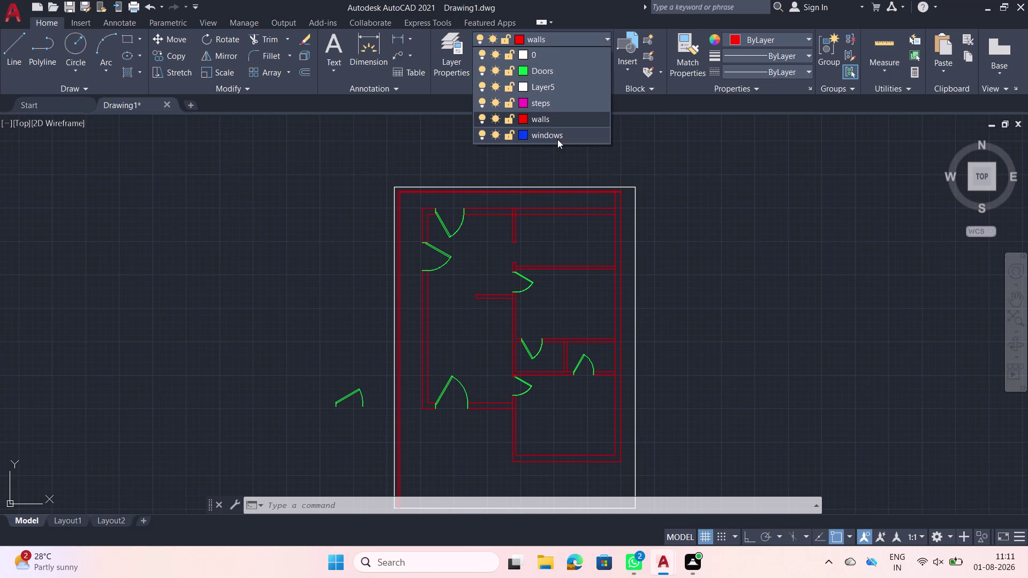
Make windows the current layer and try a 4' by 9" rectangle beside the plan.
click(556, 139)
key(r)
key(e)
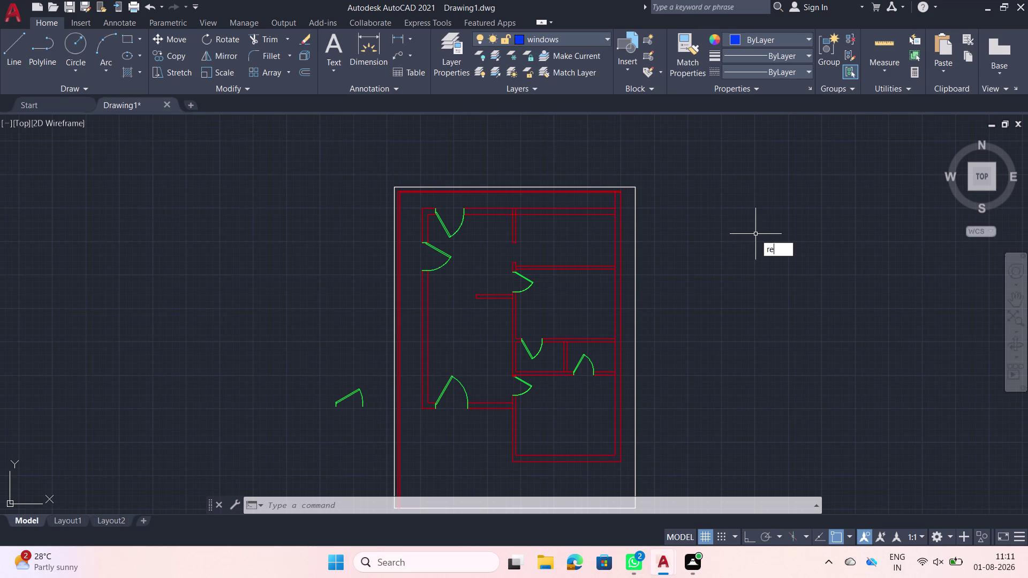
key(c)
key(space)
click(718, 236)
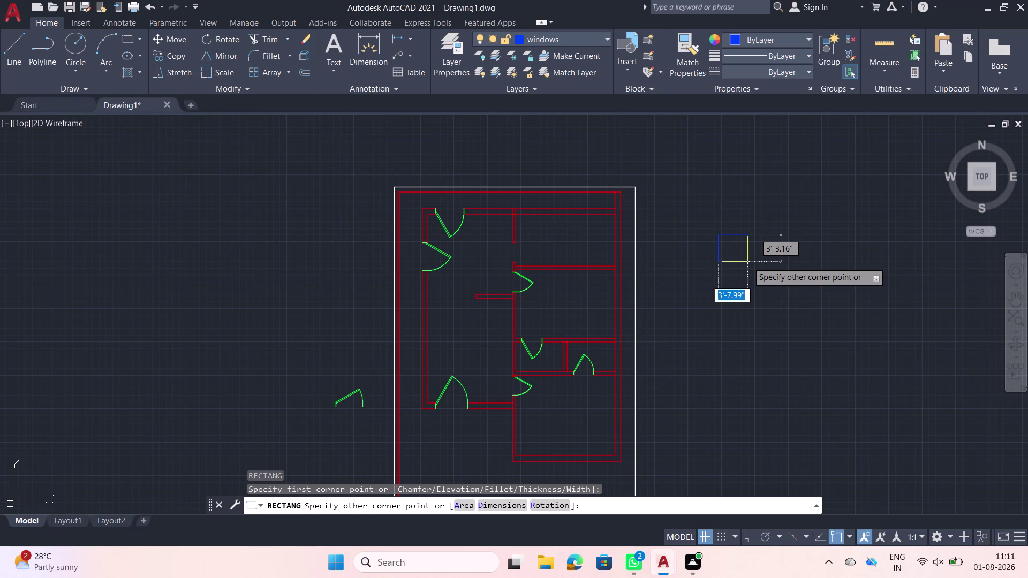
key(4)
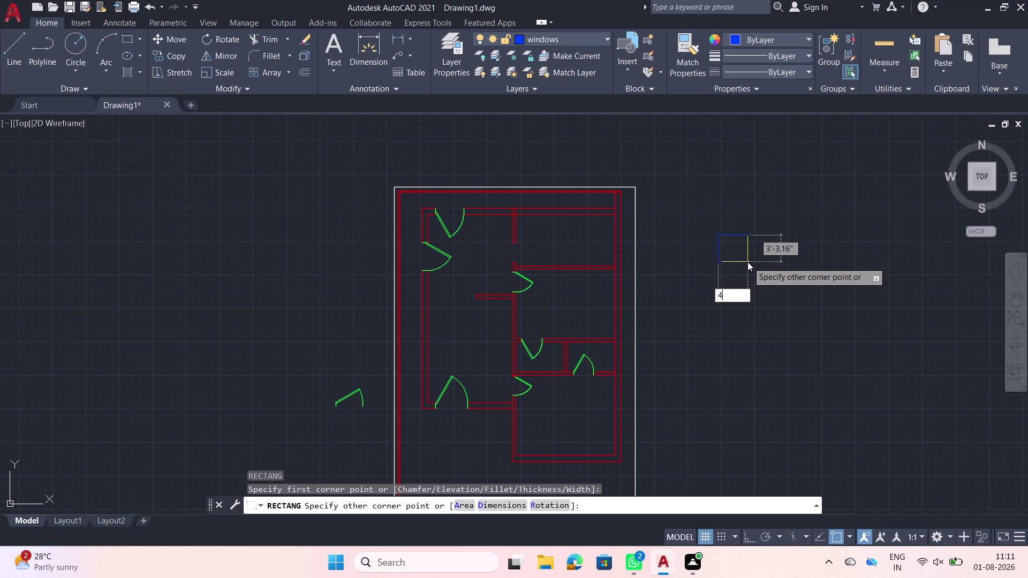
key(apostrophe)
key(Return)
key(9)
key(Return)
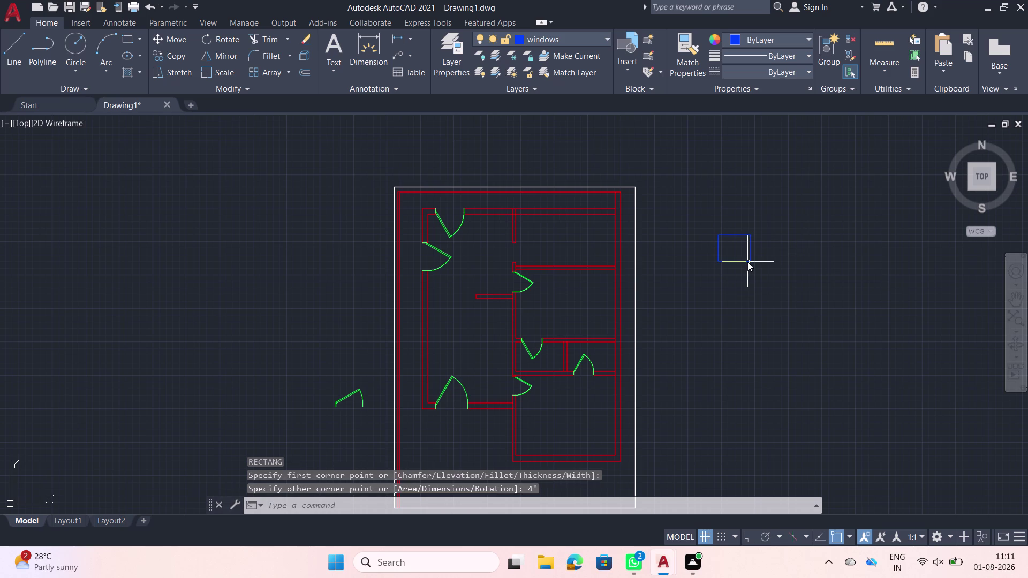
key(Escape)
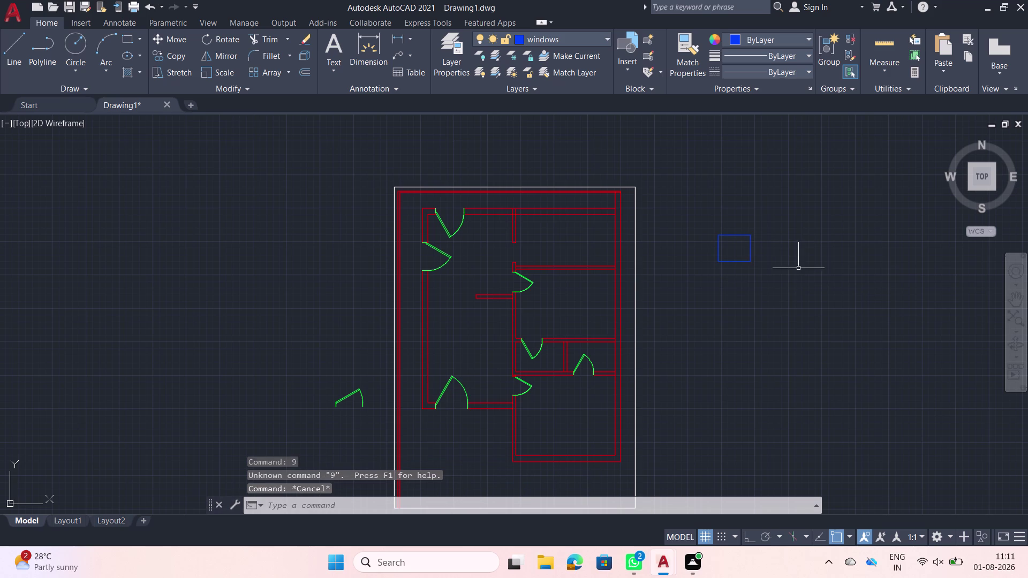
Delete the misdrawn rectangle.
click(798, 268)
click(715, 227)
key(Delete)
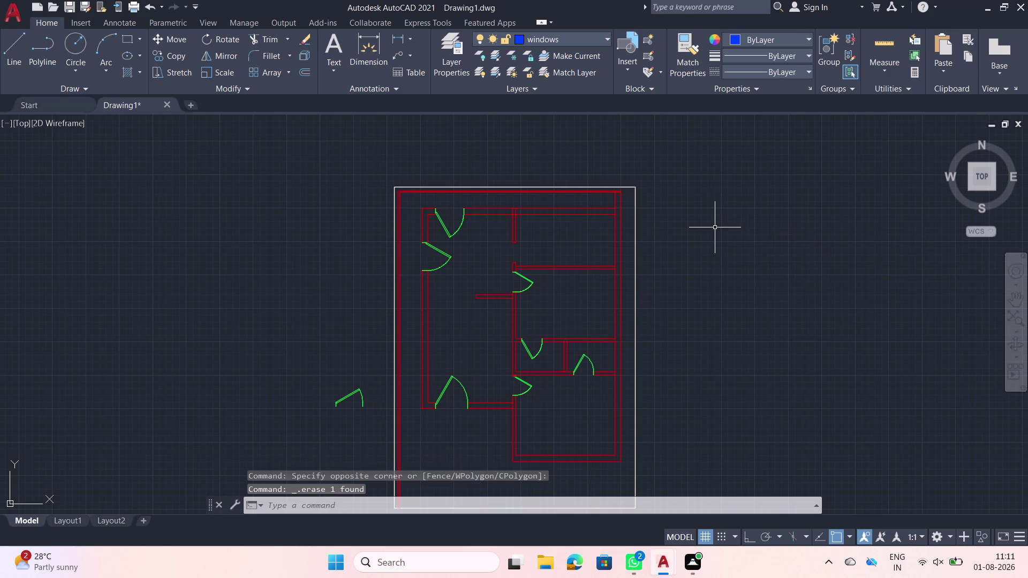
Retry the rectangle with Dimensions 4' by 9", then cancel and undo the attempt.
text(rec)
key(space)
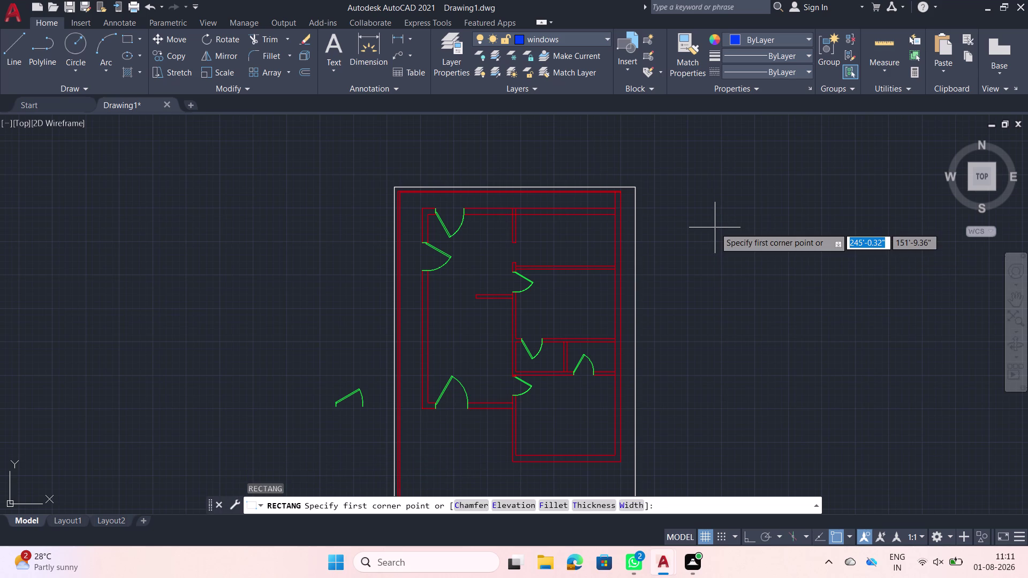
click(714, 227)
text(d)
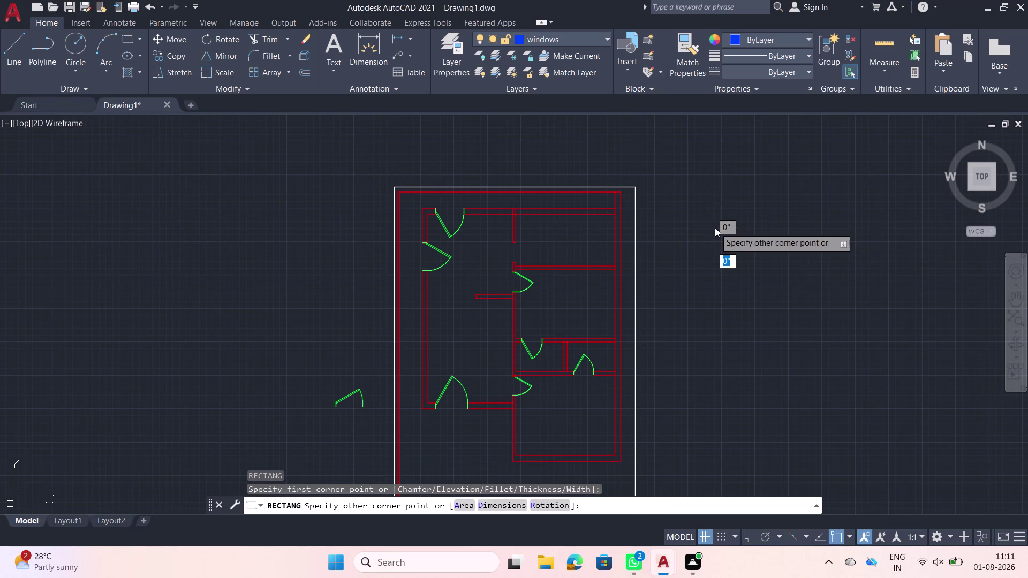
key(space)
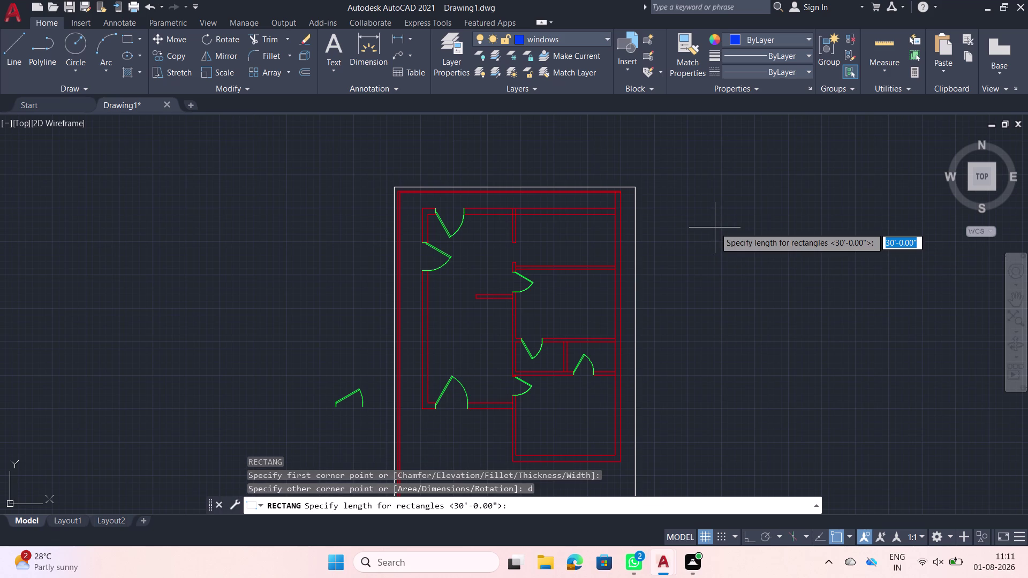
text(4')
key(Return)
key(9)
key(Return)
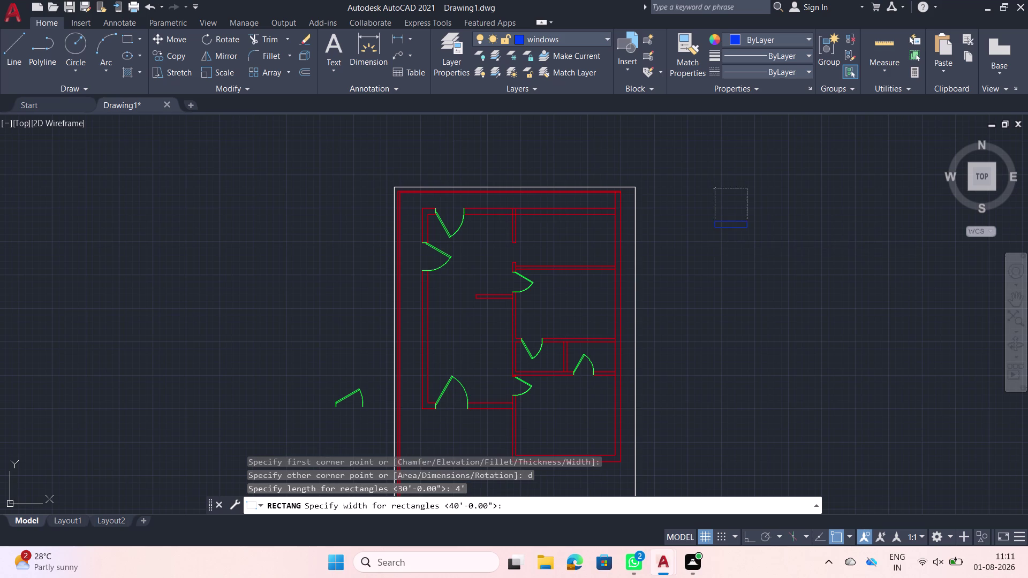
key(Escape)
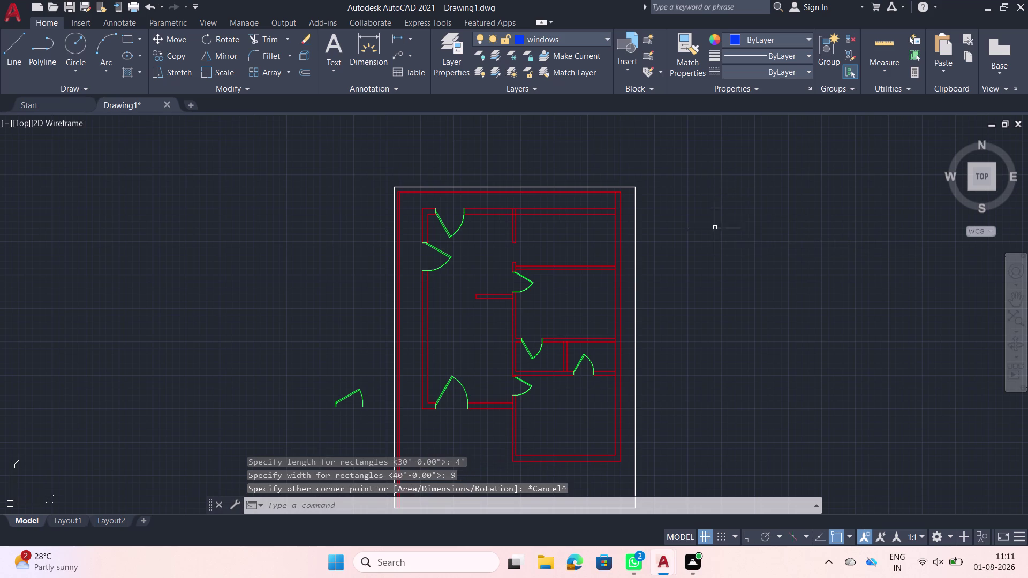
key(ctrl+z)
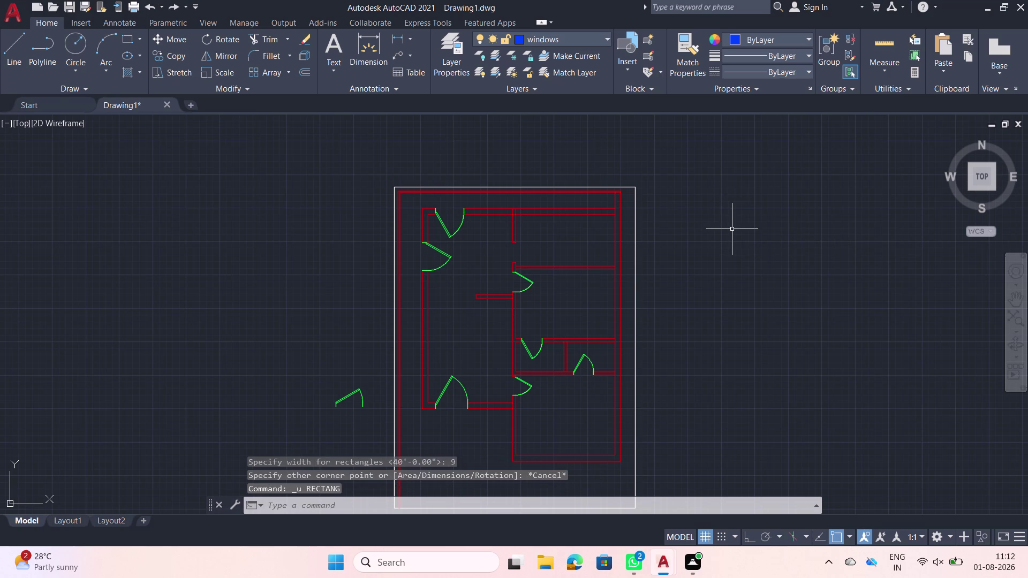
key(Escape)
Draw the window rectangle with RECTANG Dimensions: length 4', width 9".
text(rec)
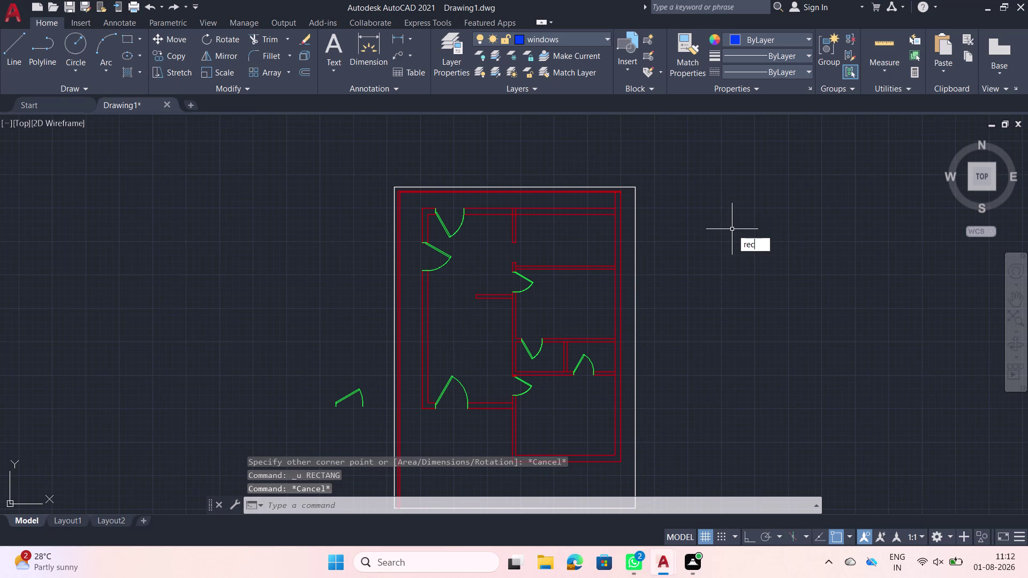
key(space)
click(732, 229)
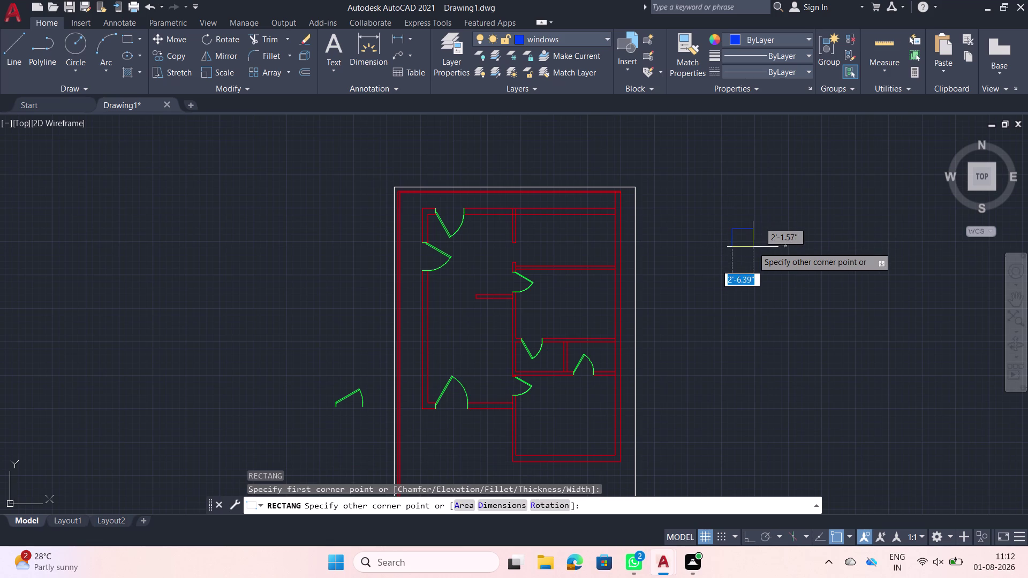
text(d)
key(space)
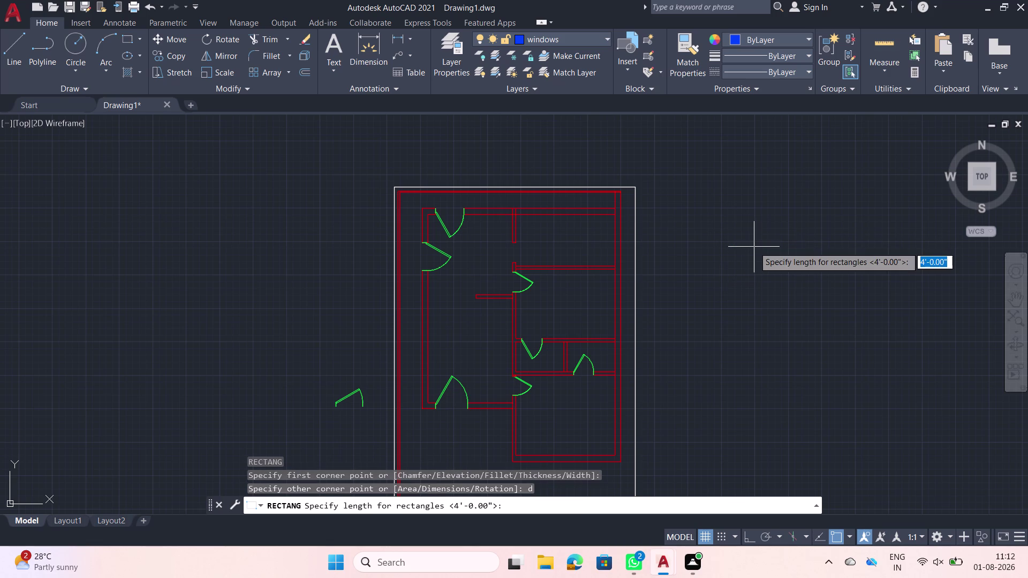
key(4)
key(apostrophe)
key(Return)
key(9)
key(Return)
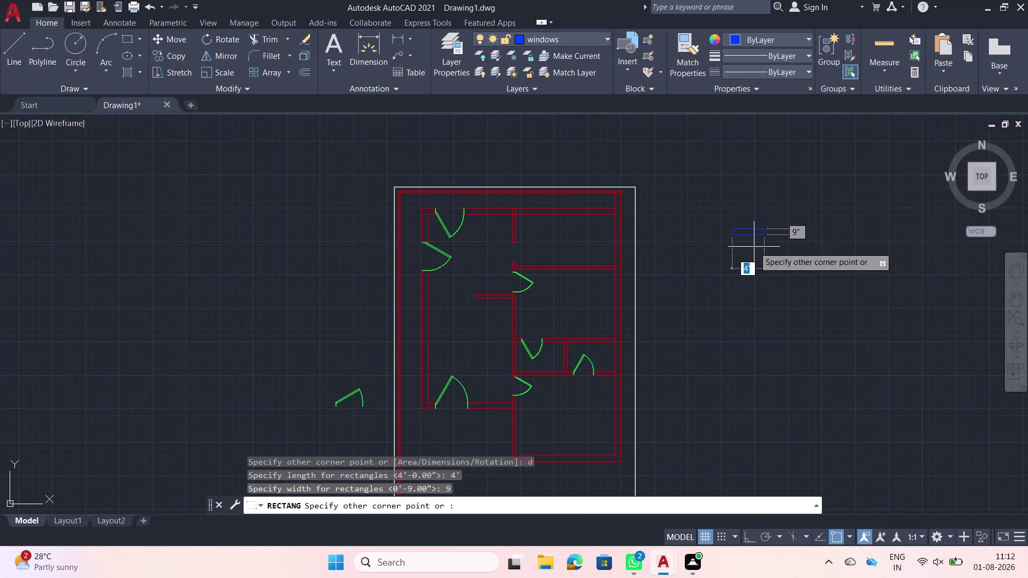
scroll(up, 3)
Place the 4' by 9" rectangle and draw a horizontal centre line across it.
click(762, 247)
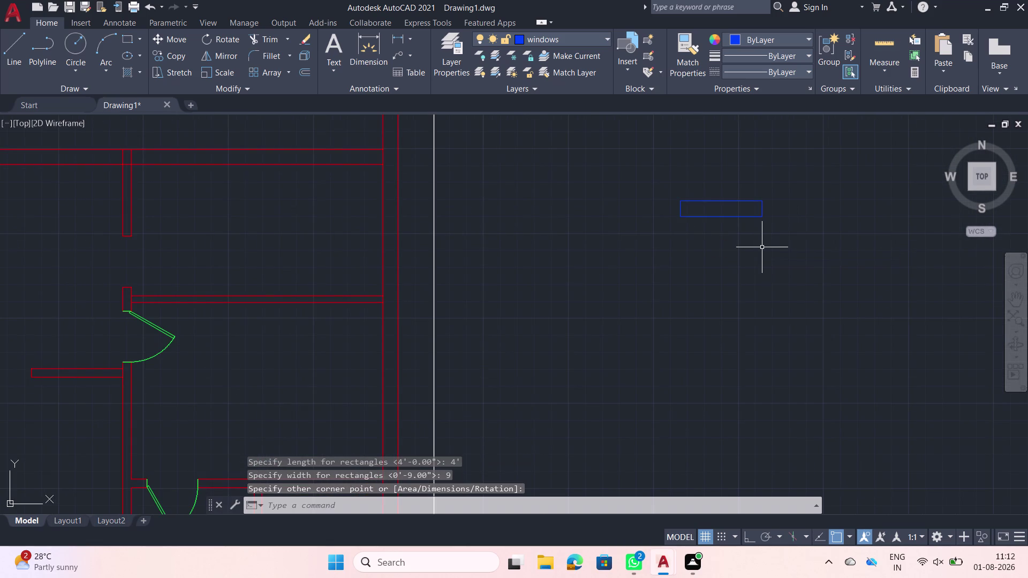
scroll(up, 3)
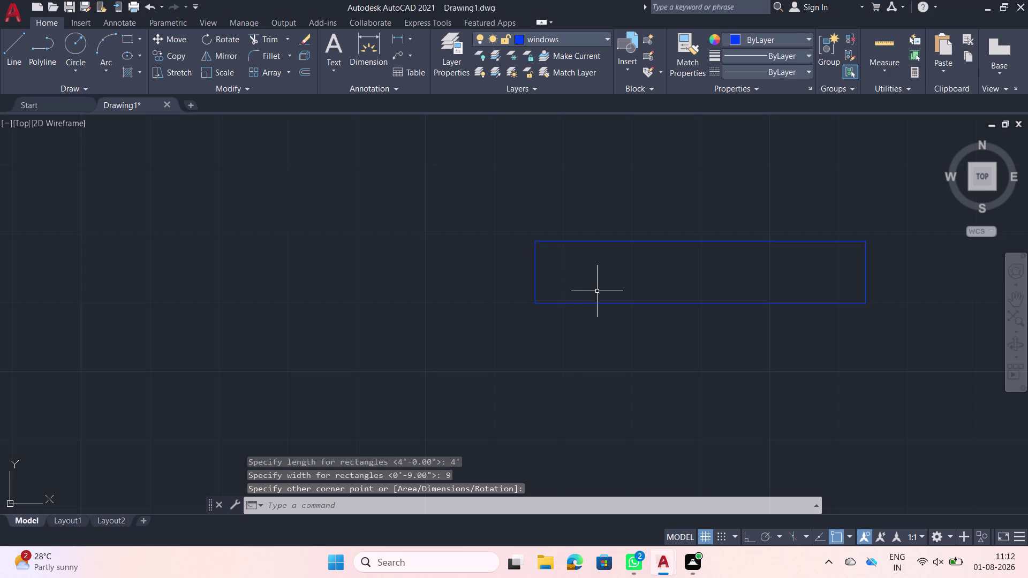
key(l)
key(space)
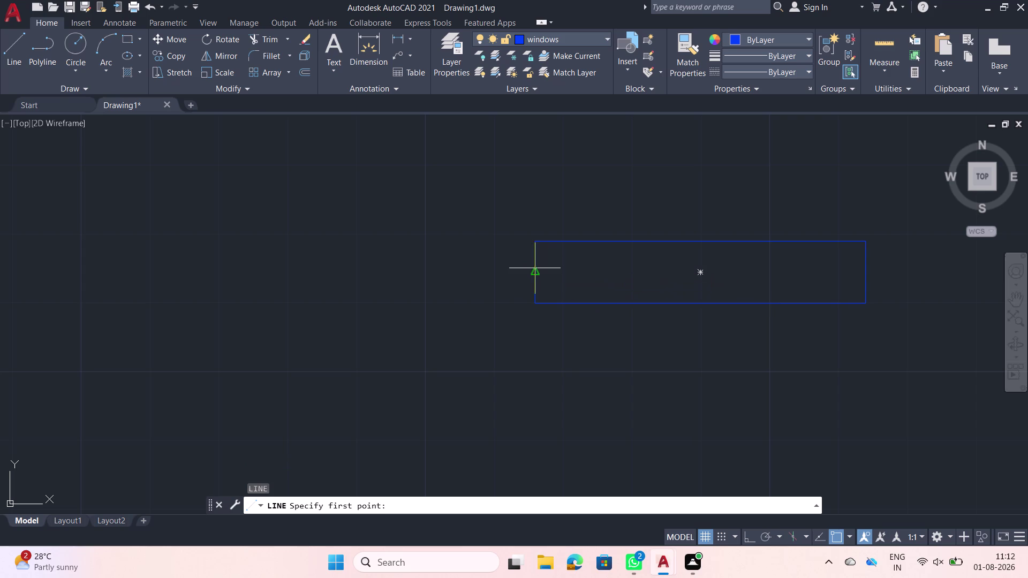
click(534, 270)
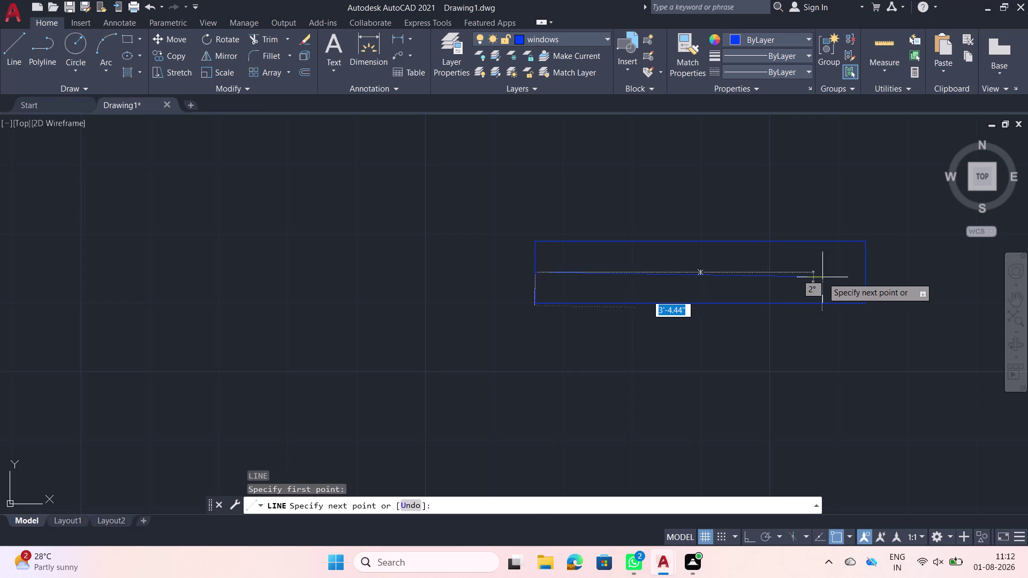
key(F8)
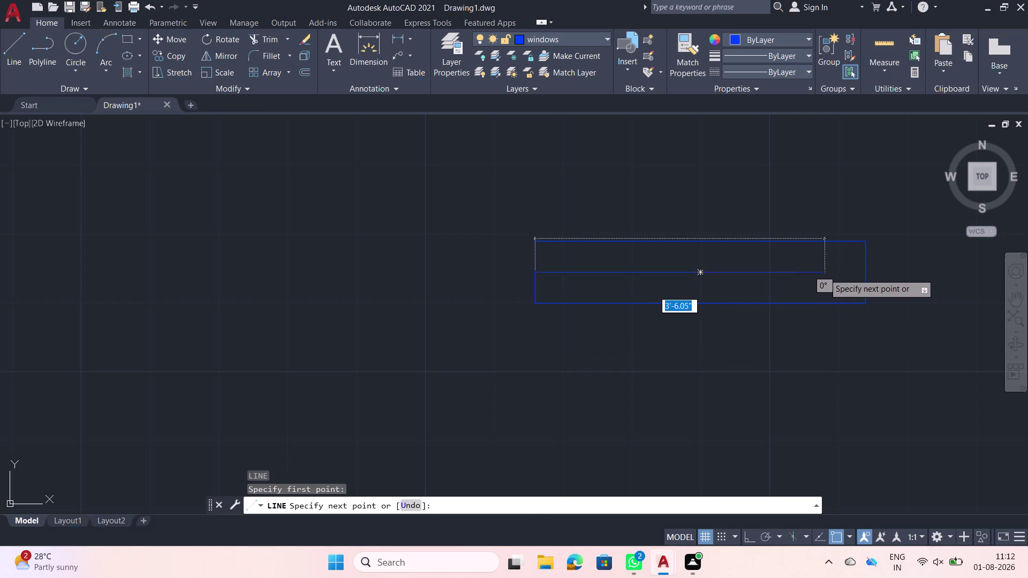
click(868, 275)
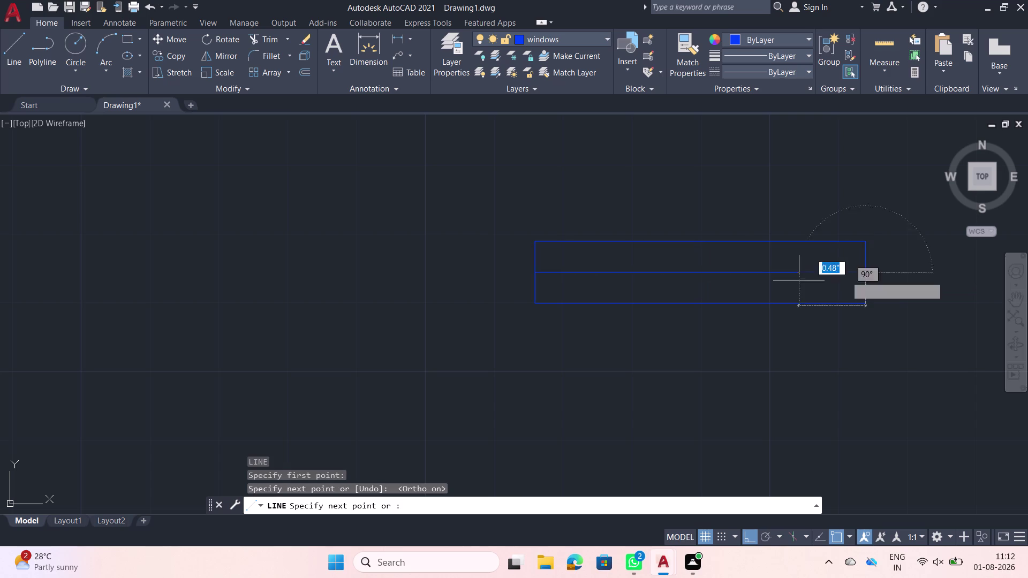
key(Escape)
Select the centre line and start OFFSET with a 1-inch distance.
click(763, 282)
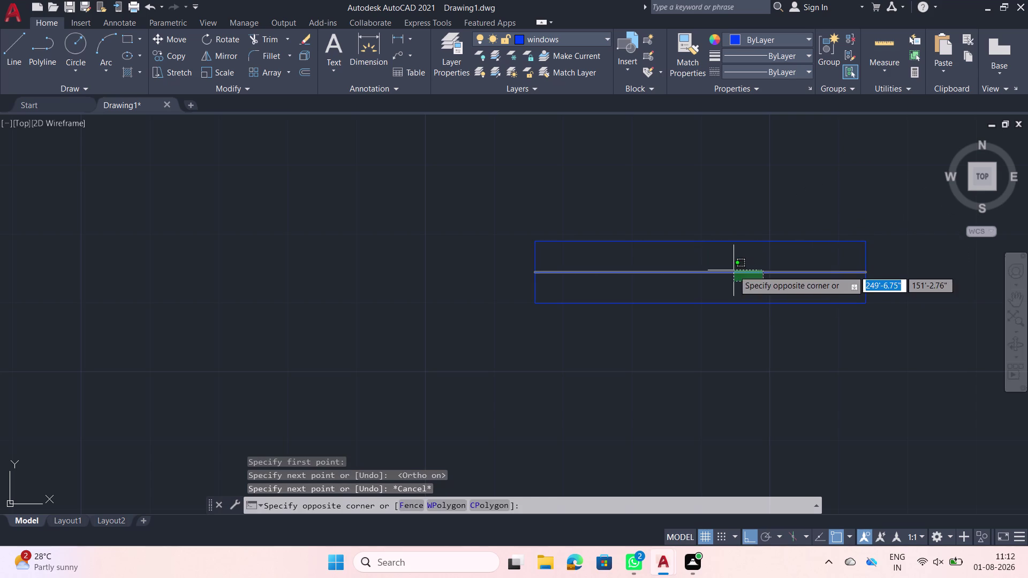
click(734, 271)
text(o)
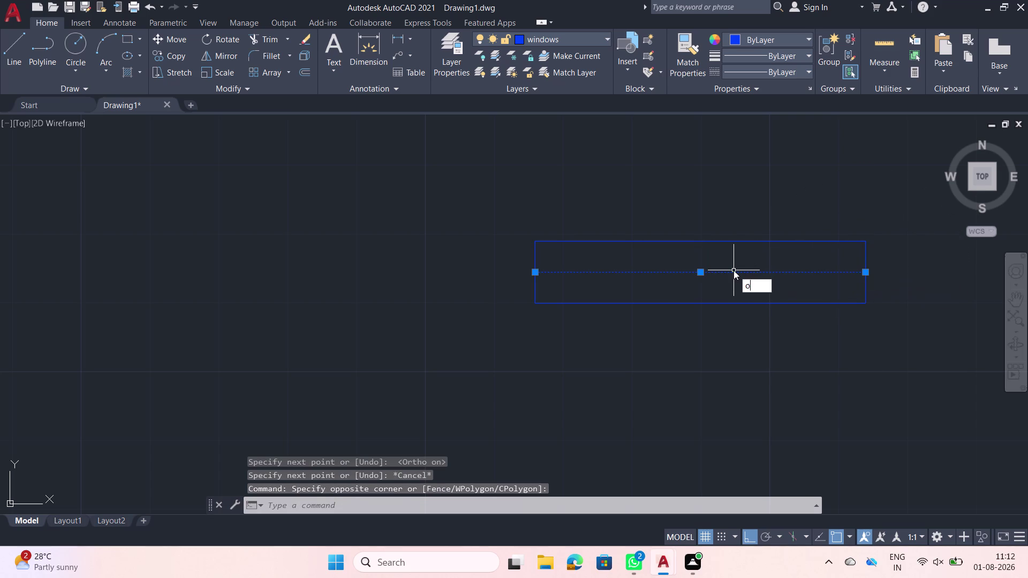
text(ff)
key(space)
click(733, 270)
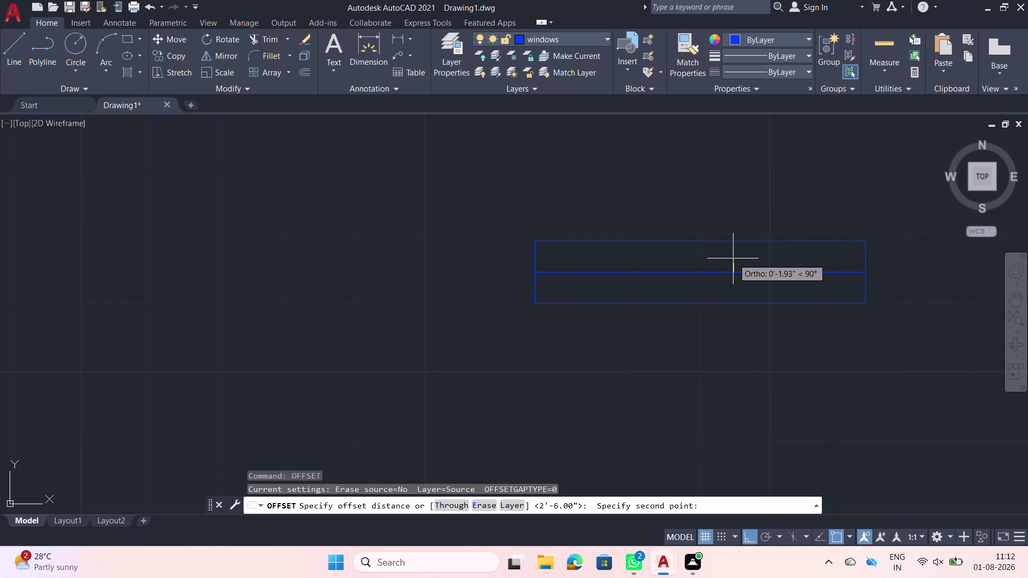
click(729, 275)
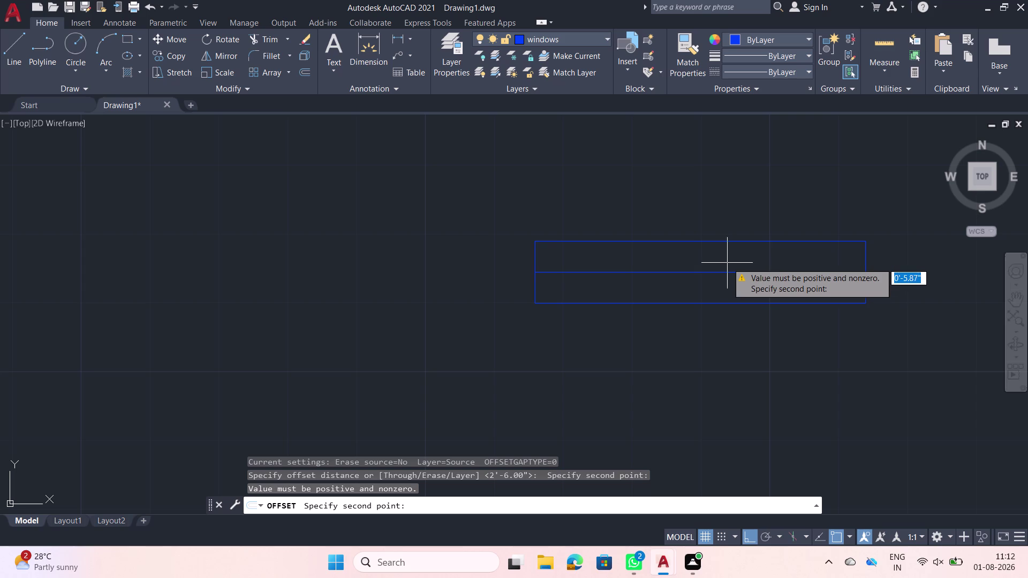
click(727, 272)
click(722, 274)
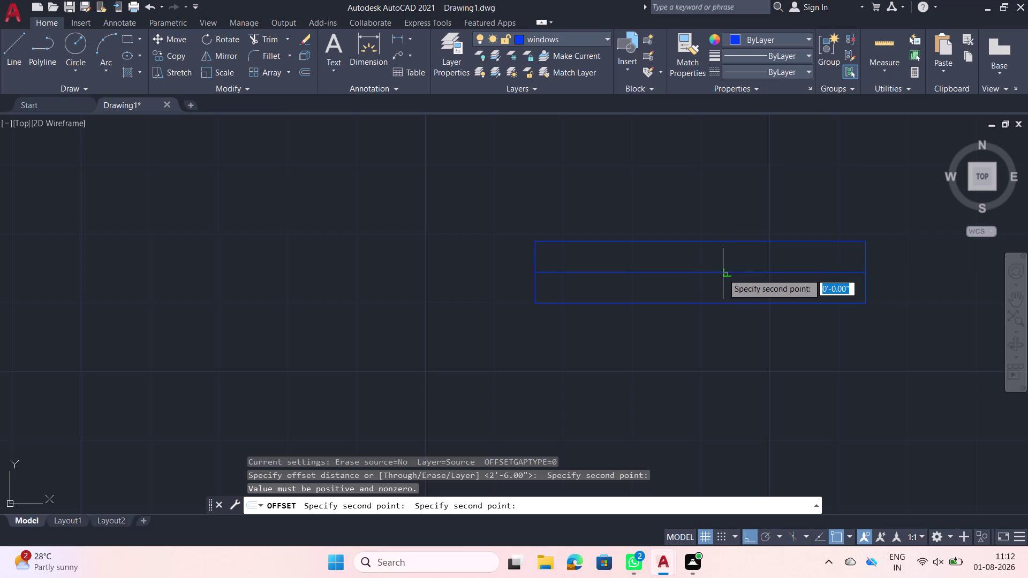
key(1)
key(Return)
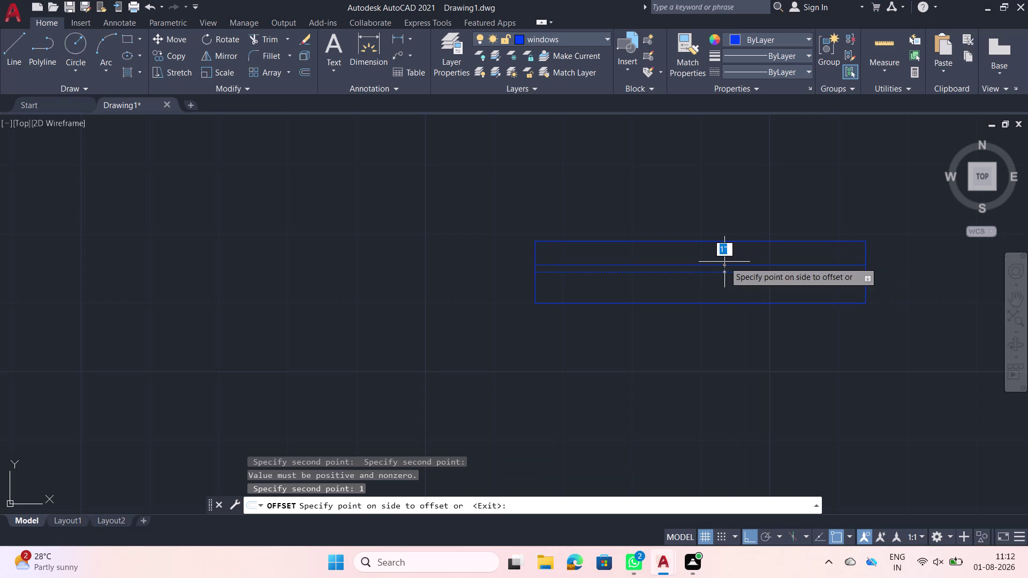
Offset the centre line 1 inch to both sides inside the rectangle.
click(724, 262)
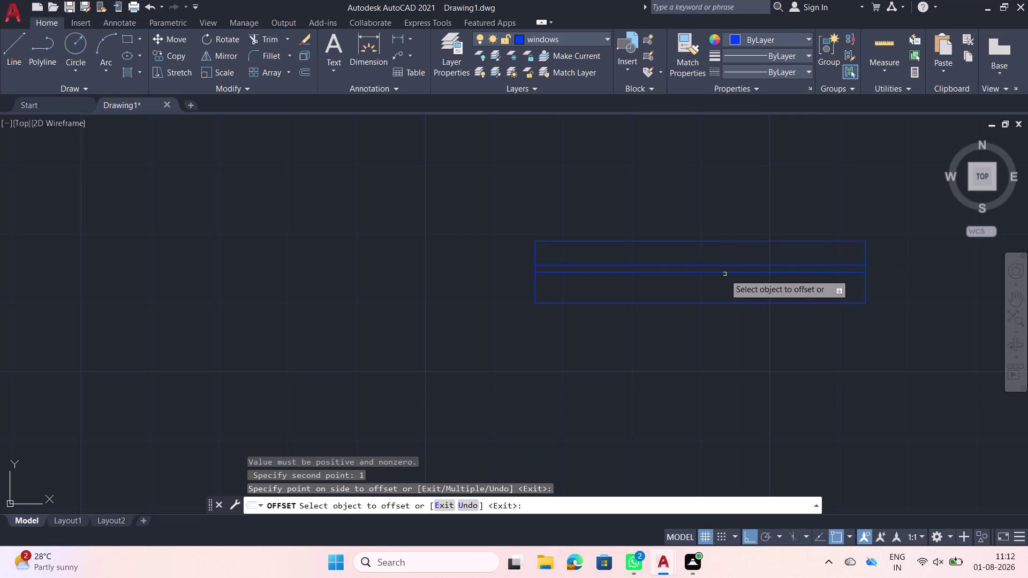
click(724, 275)
click(724, 281)
key(Escape)
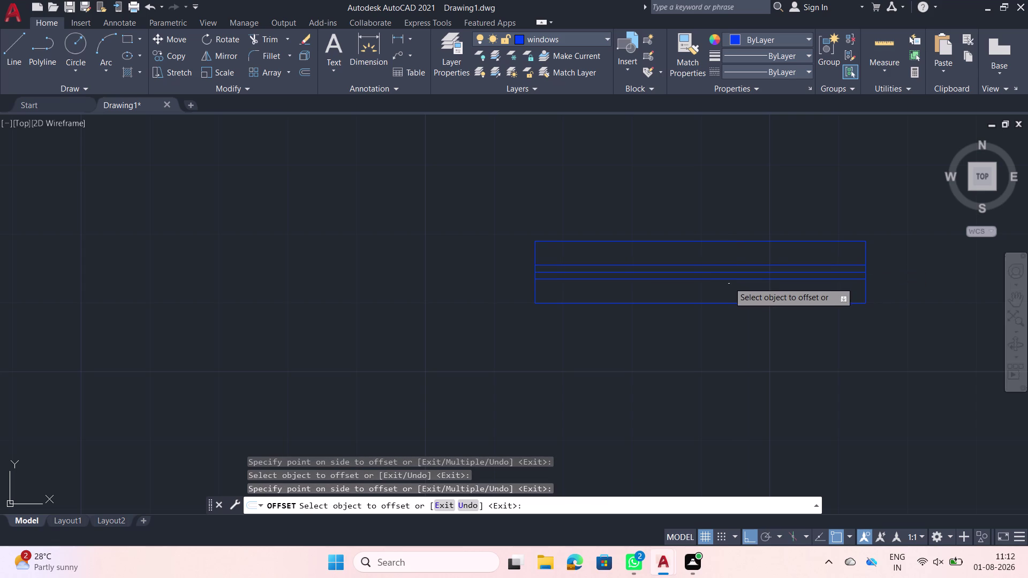
scroll(up, 3)
click(724, 261)
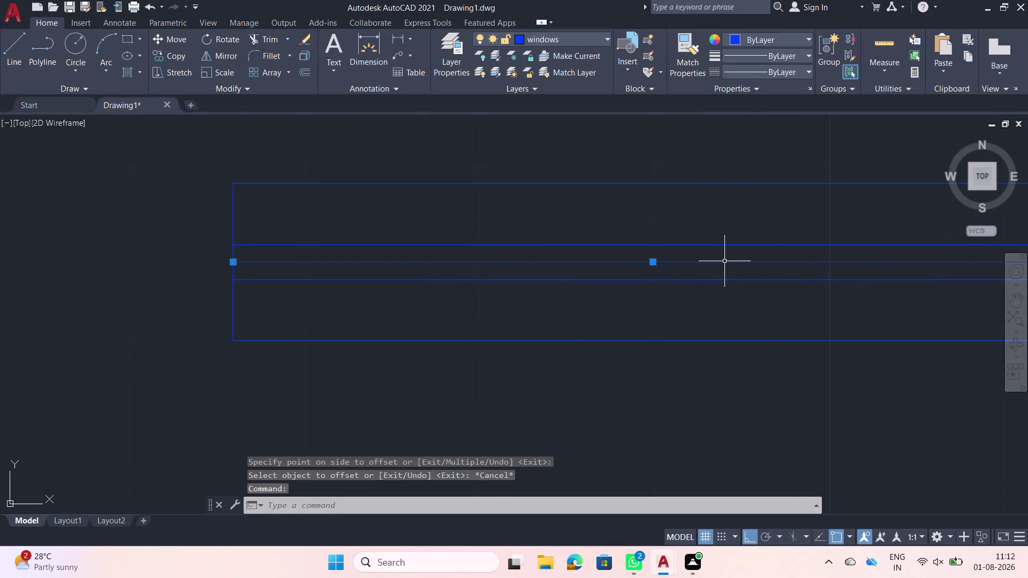
Delete the extra centre line from the window symbol.
key(Delete)
scroll(down, 3)
scroll(down, 3)
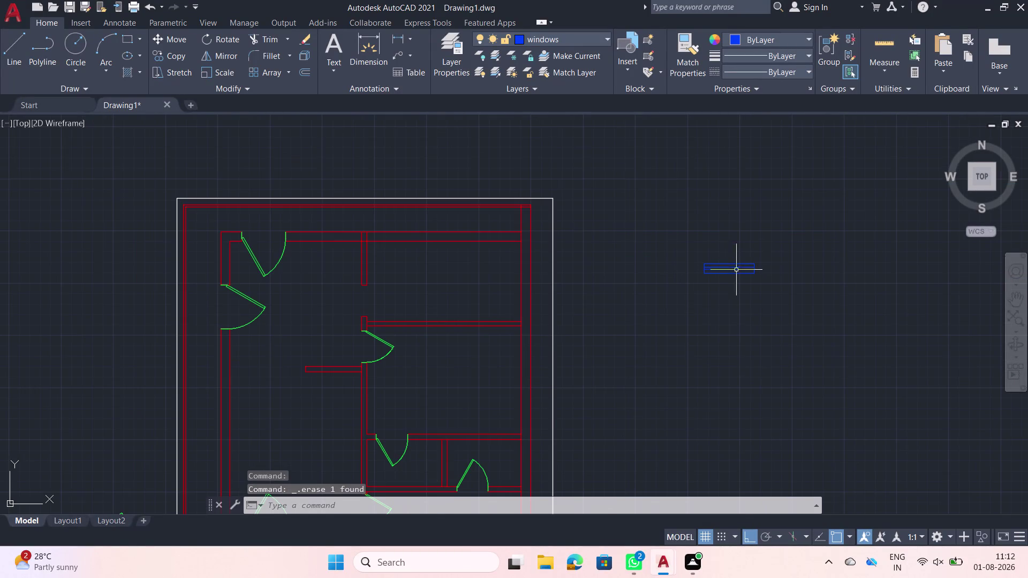
middle_drag(723, 269, 721, 279)
scroll(up, 3)
Window-select the two inner parallel lines and change their colour to red.
click(749, 289)
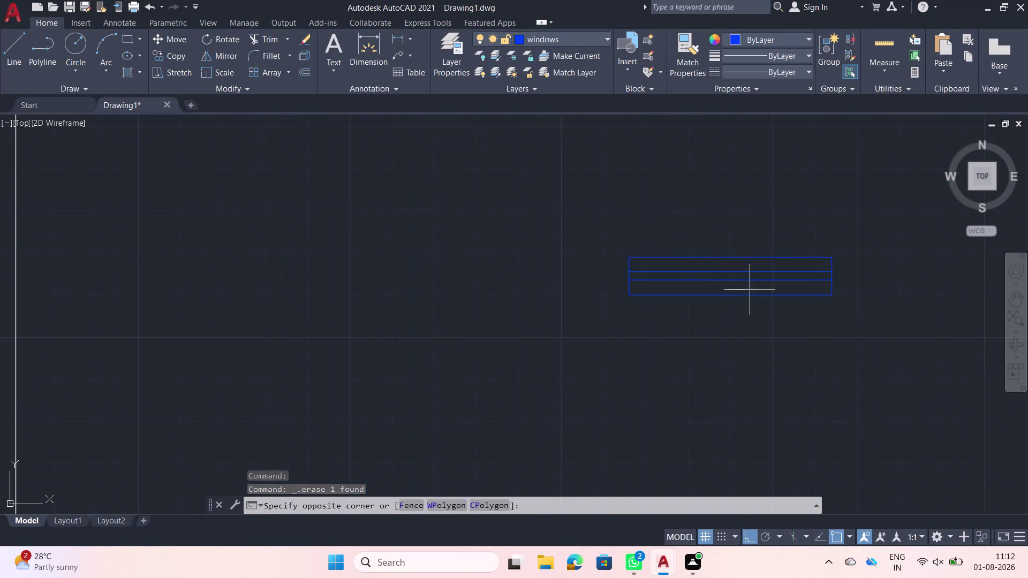
click(725, 264)
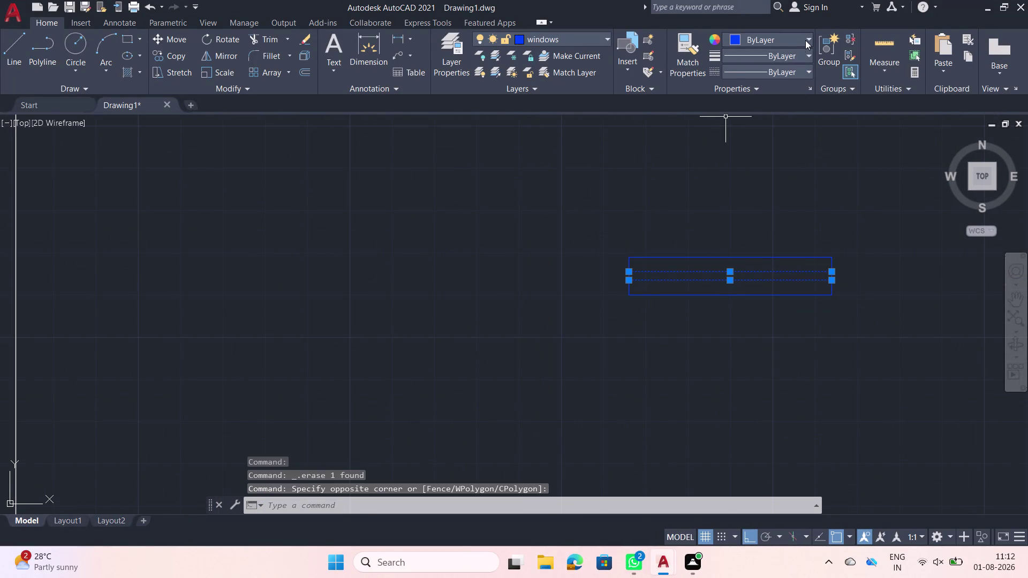
click(805, 40)
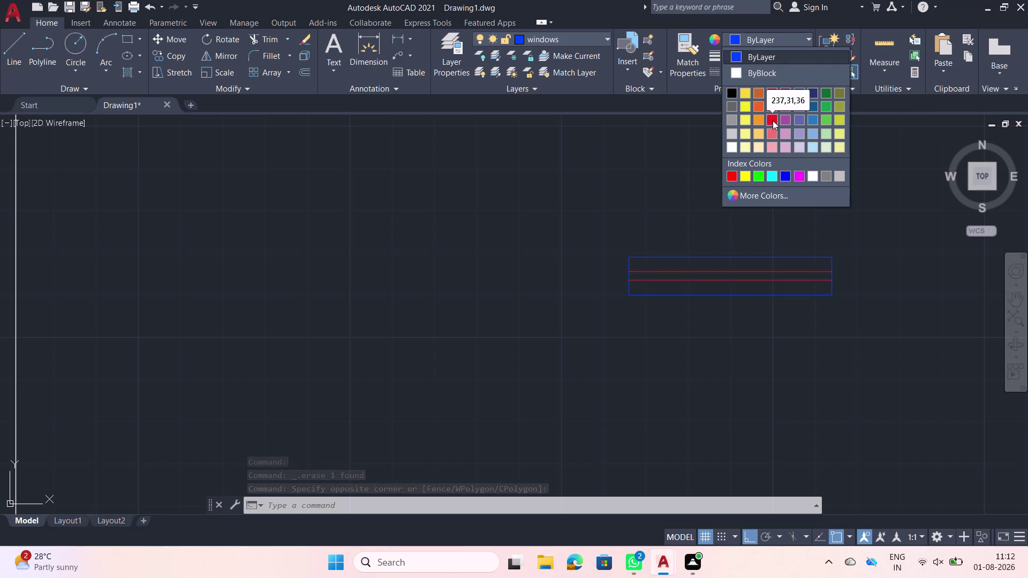
click(772, 121)
key(Escape)
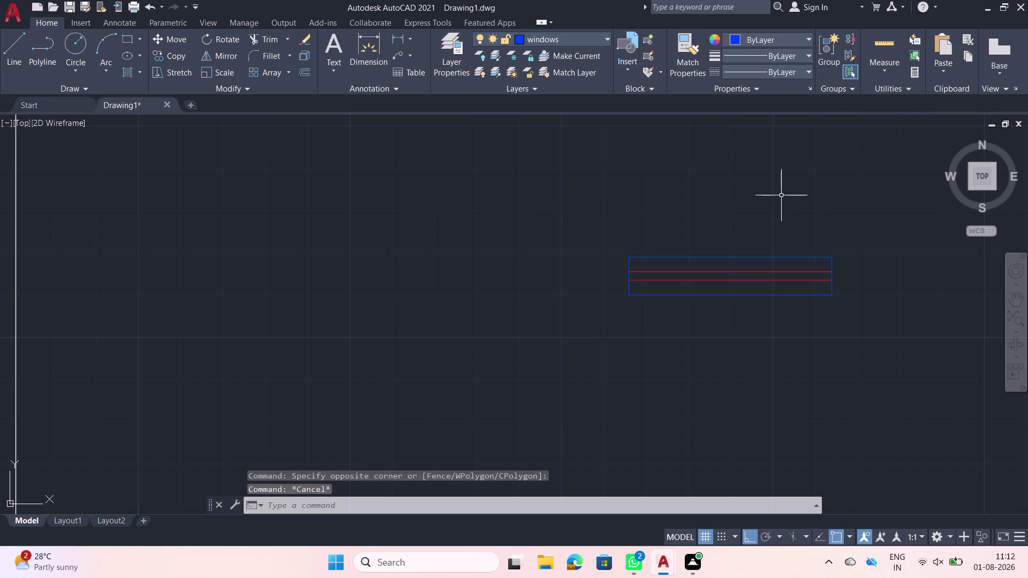
scroll(down, 3)
middle_drag(744, 227, 758, 236)
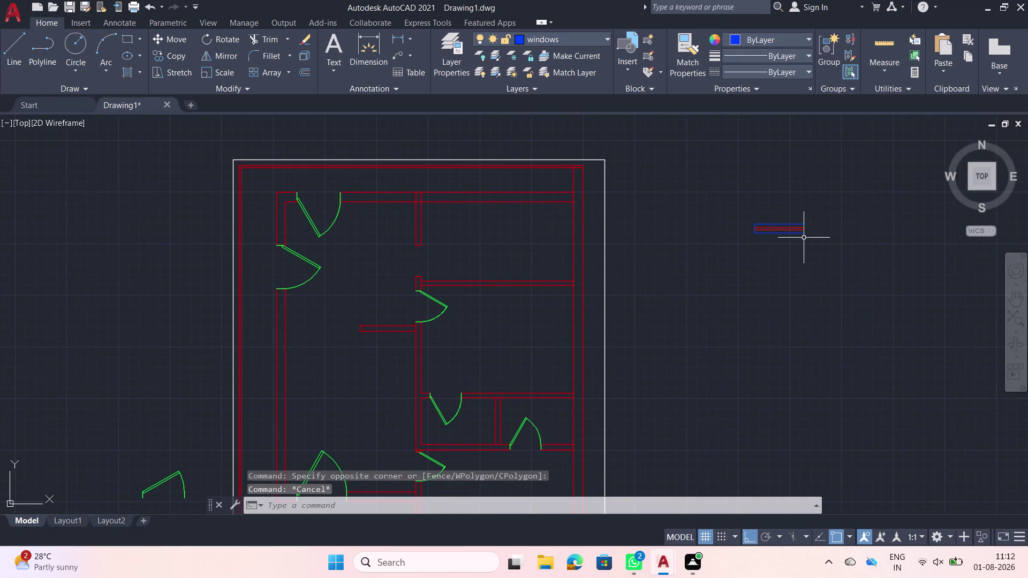
scroll(up, 3)
click(809, 240)
Copy the window symbol from its midpoint into the top wall opening.
click(686, 165)
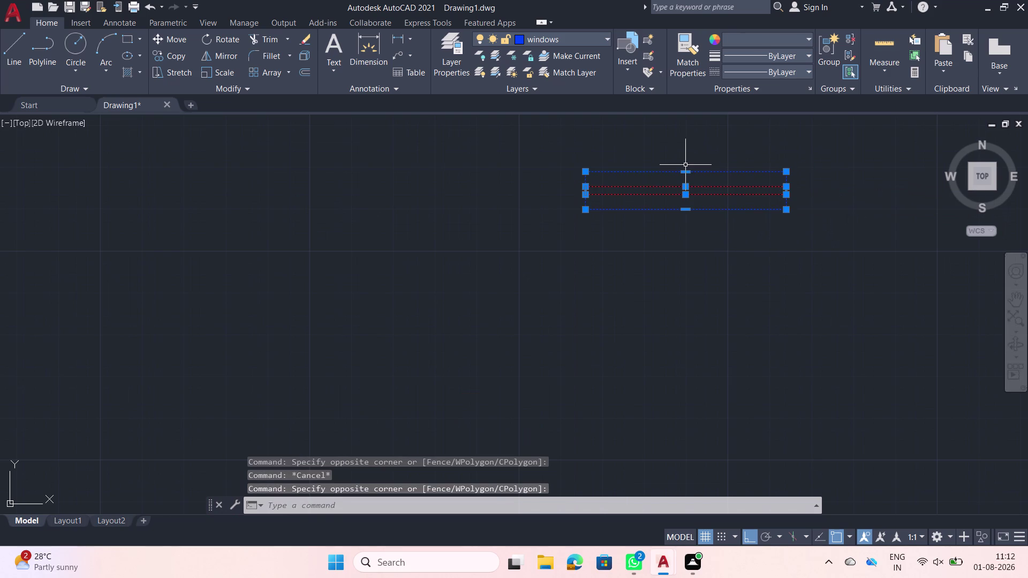
text(co)
key(space)
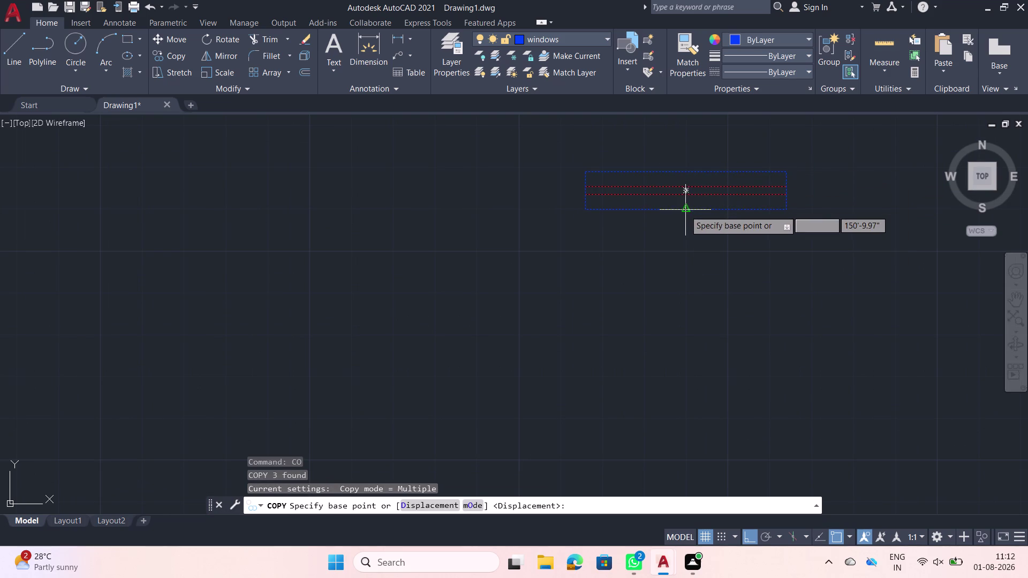
click(684, 211)
scroll(down, 3)
middle_drag(282, 220, 653, 271)
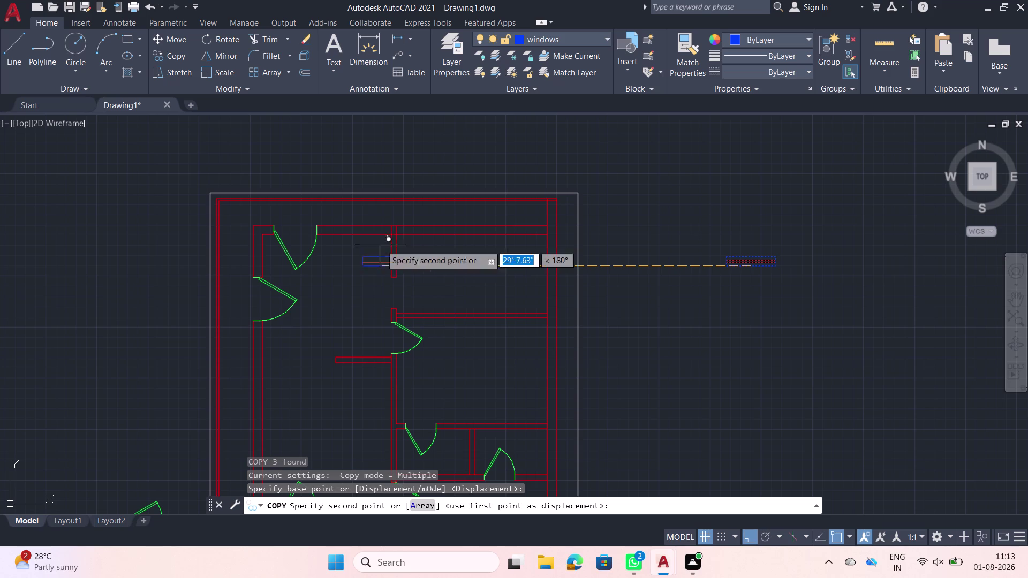
scroll(up, 3)
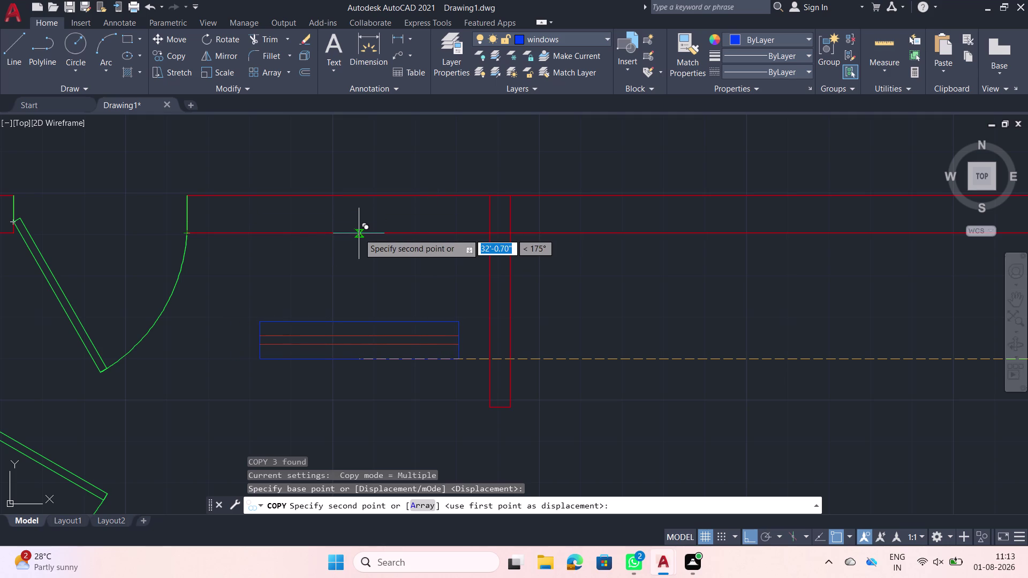
click(358, 233)
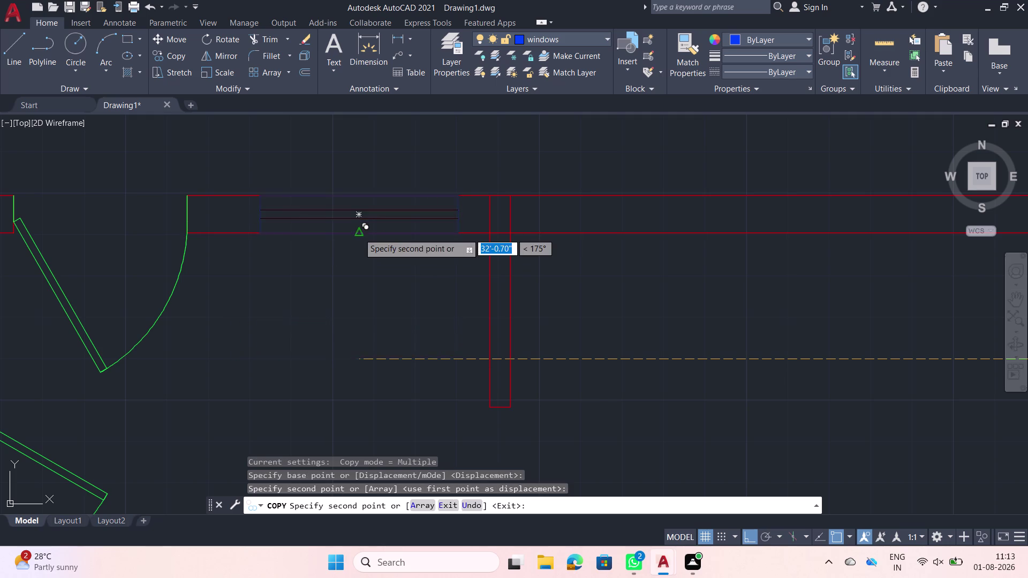
scroll(down, 3)
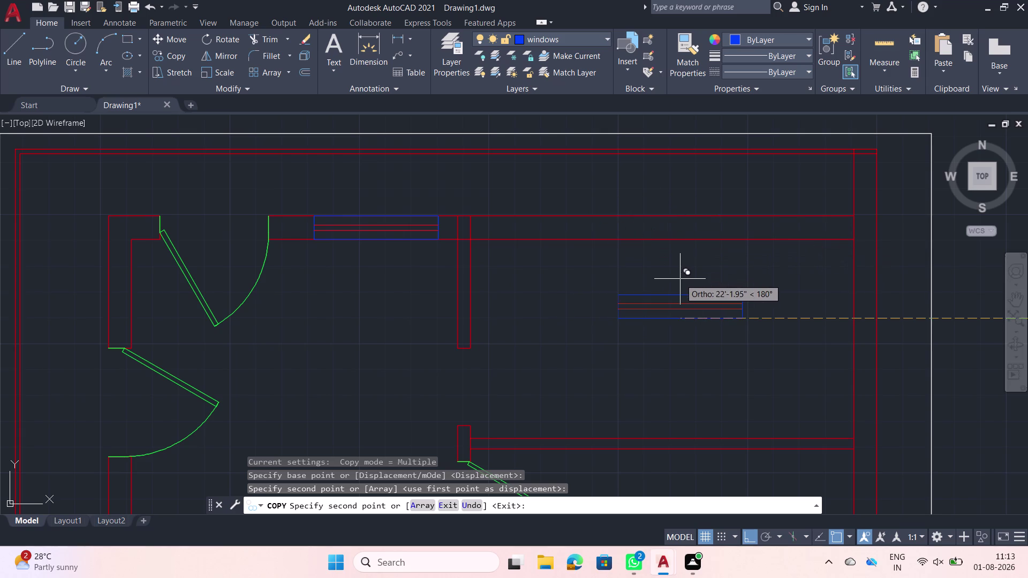
key(Escape)
Check the Object Snap options and pan back to the original window symbol.
scroll(down, 3)
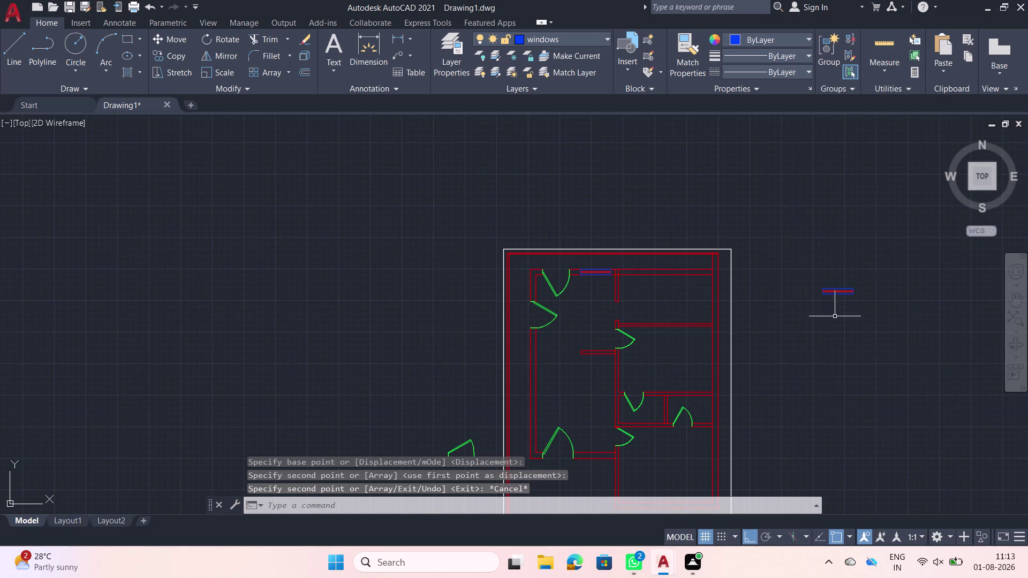
scroll(up, 3)
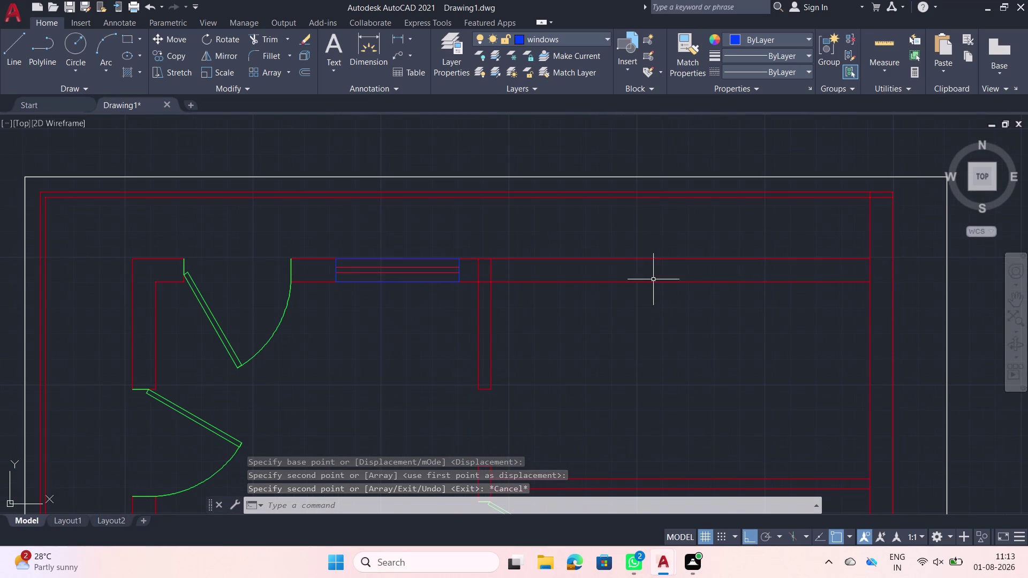
scroll(down, 3)
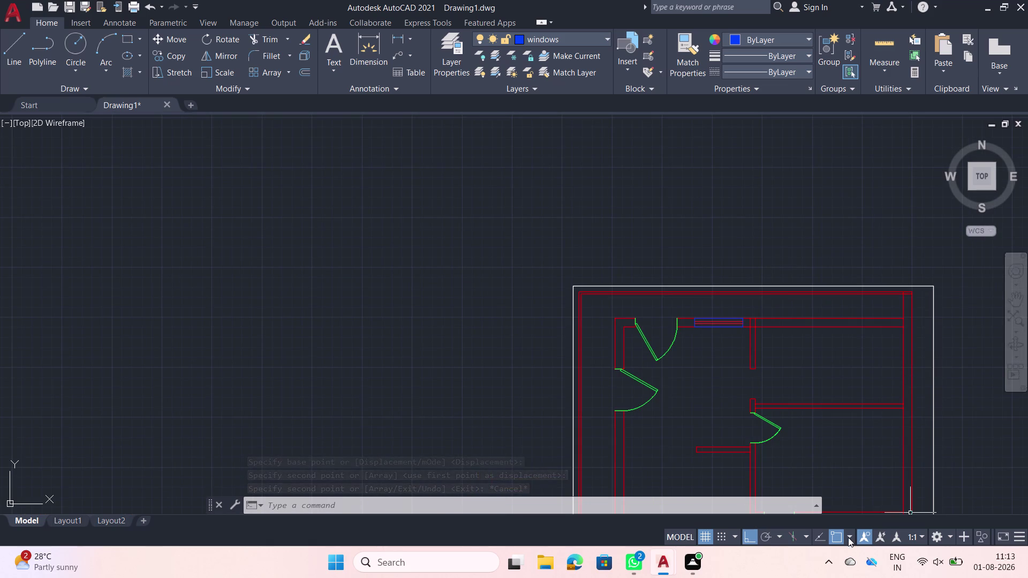
click(848, 532)
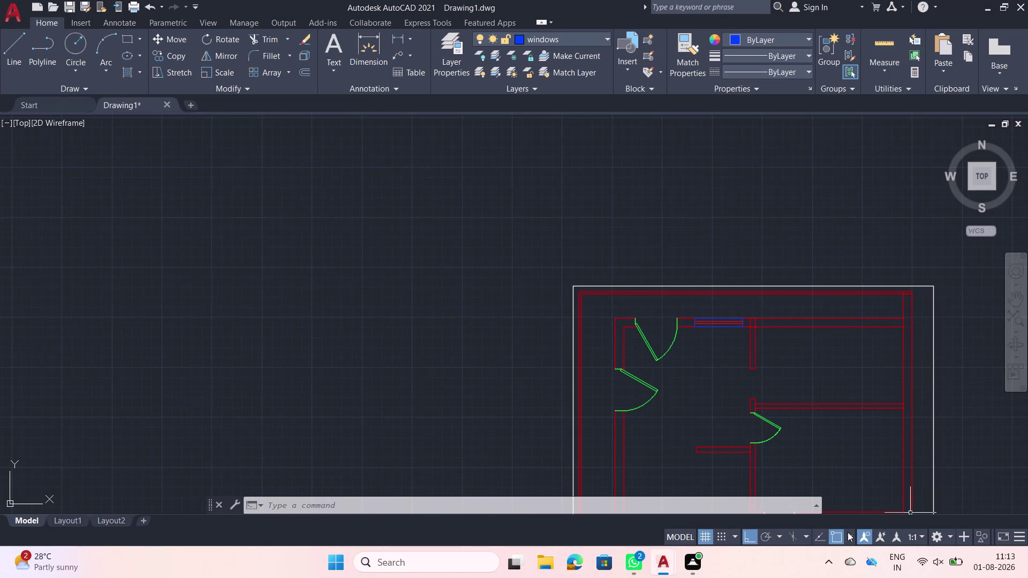
key(Escape)
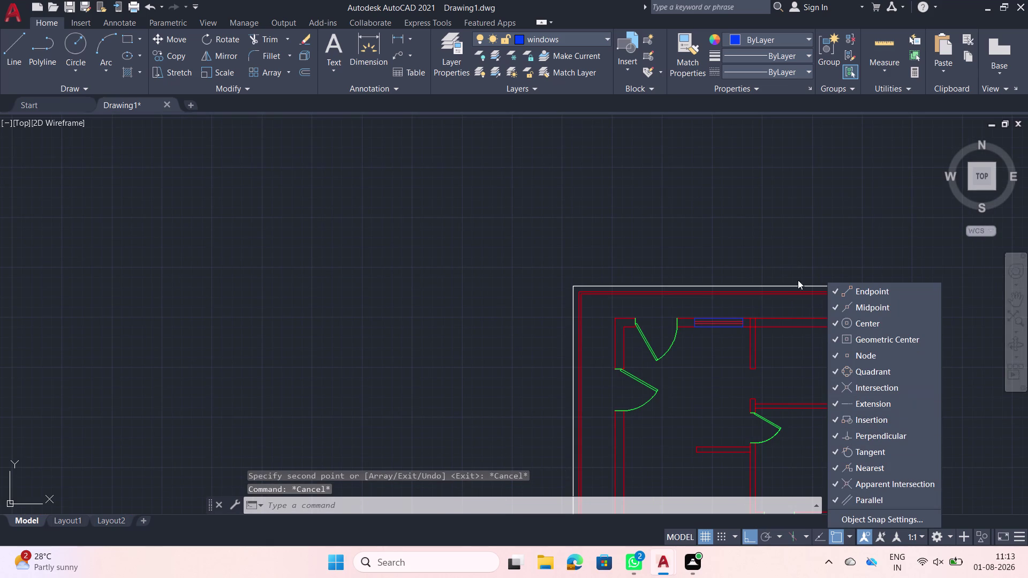
key(Escape)
key(Escape)
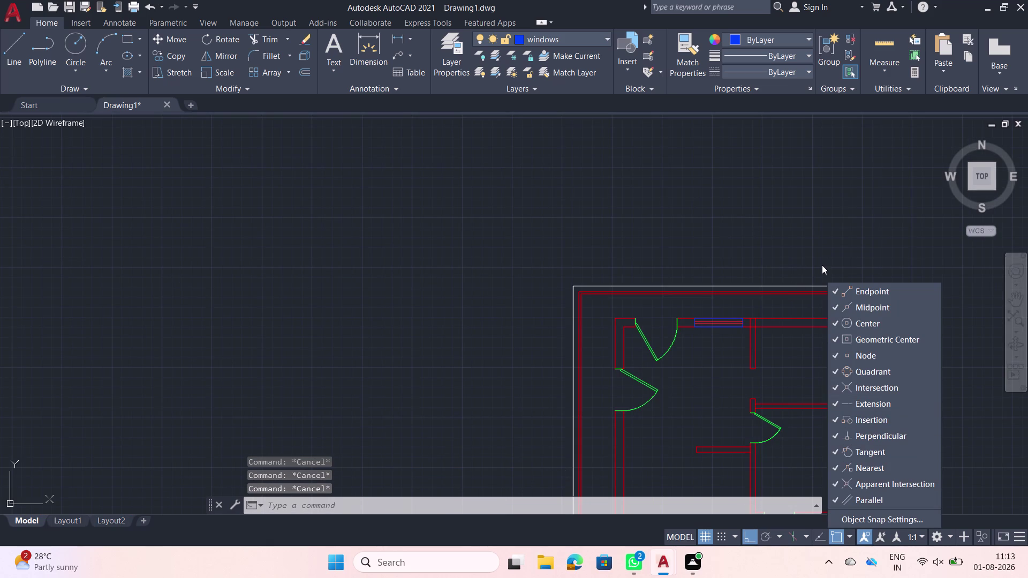
middle_click(821, 265)
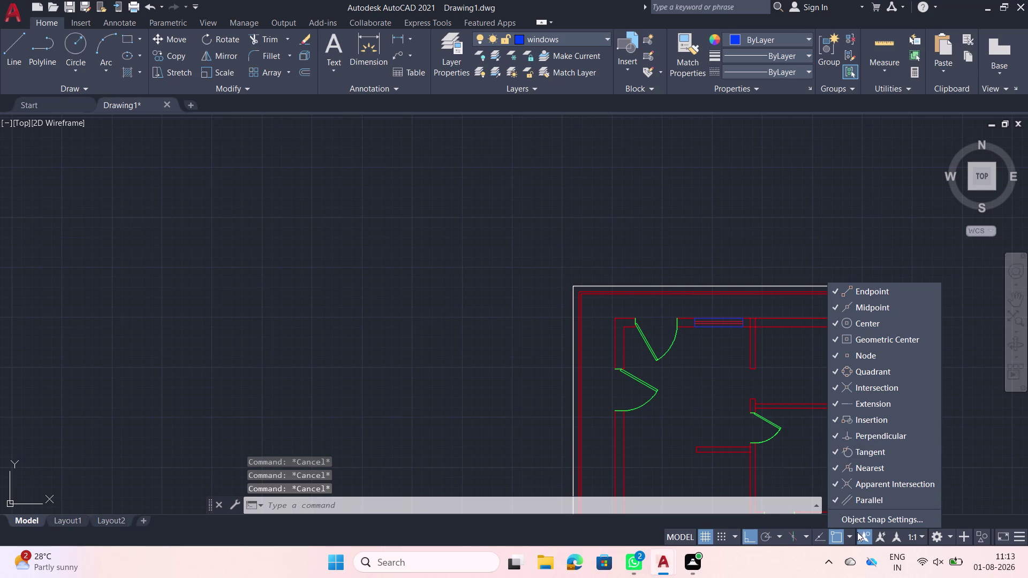
click(849, 532)
middle_drag(935, 426, 755, 370)
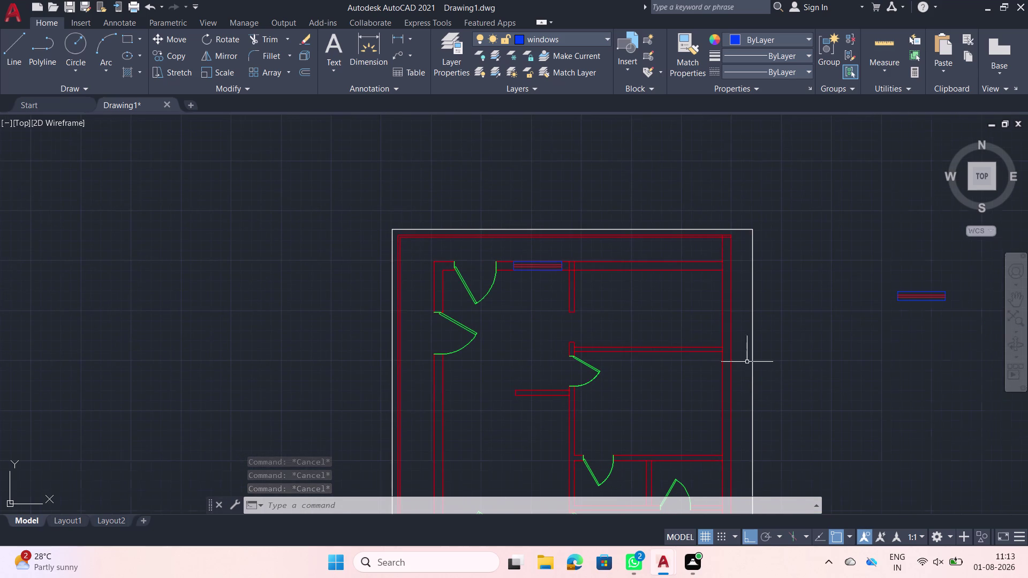
scroll(up, 3)
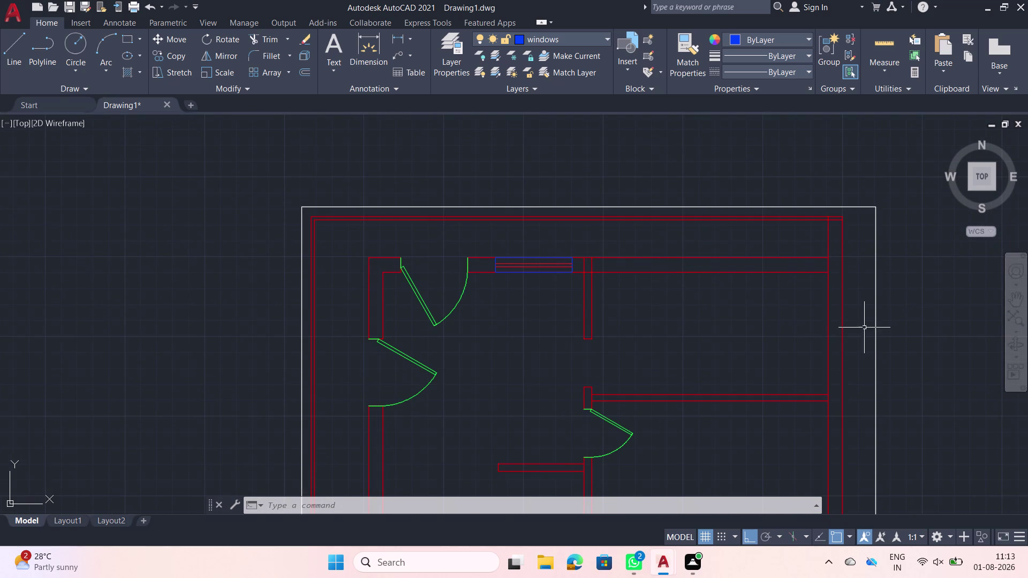
middle_drag(881, 325, 660, 287)
Copy the window symbol further along the top wall and into the lower wall segment.
click(942, 307)
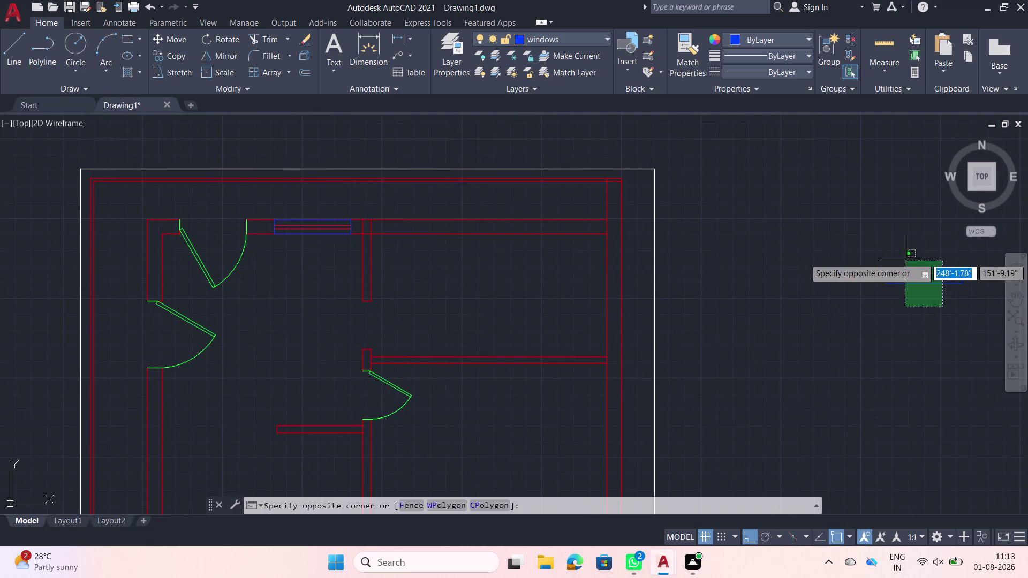
click(886, 247)
text(co)
key(space)
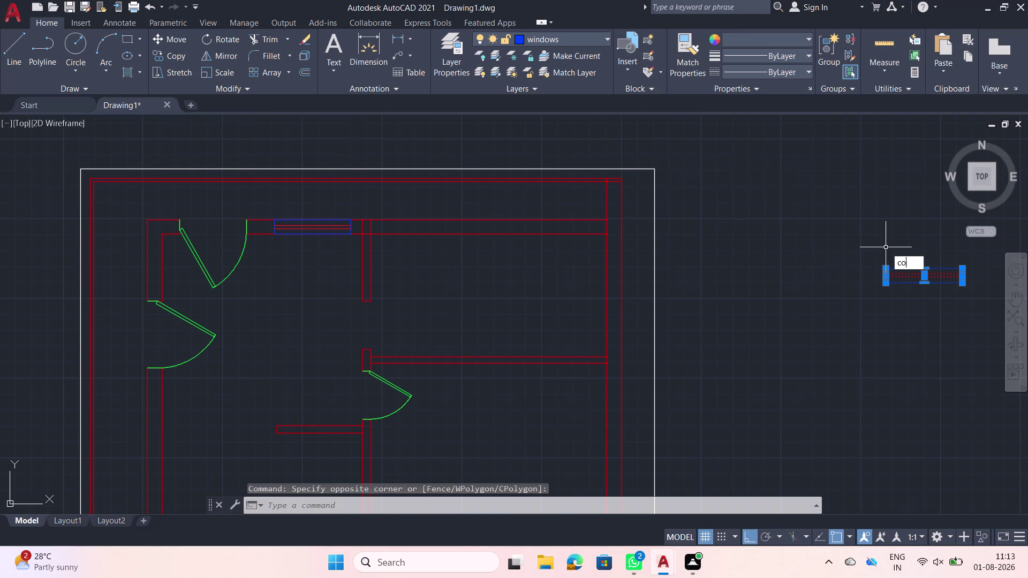
click(922, 285)
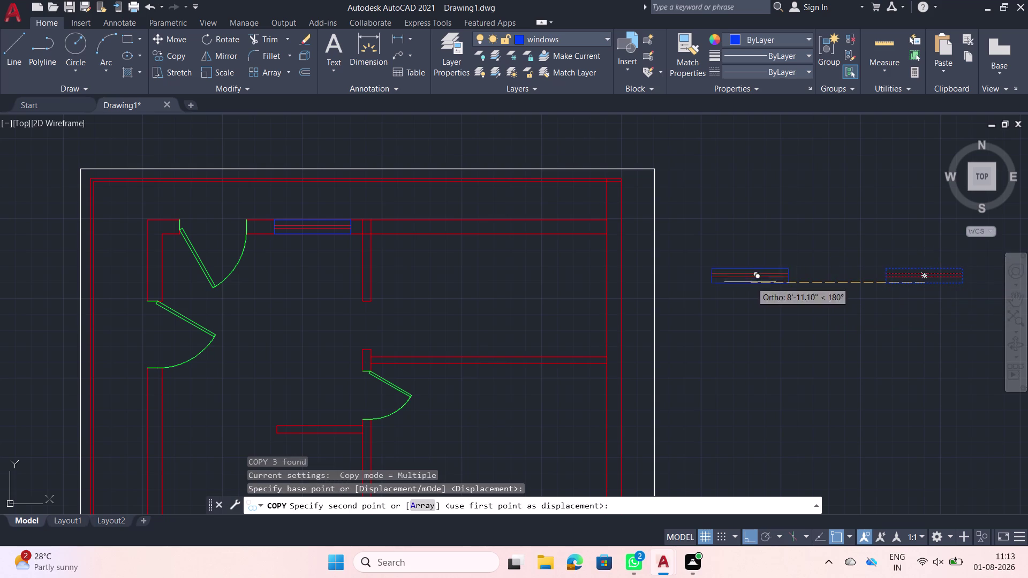
click(474, 234)
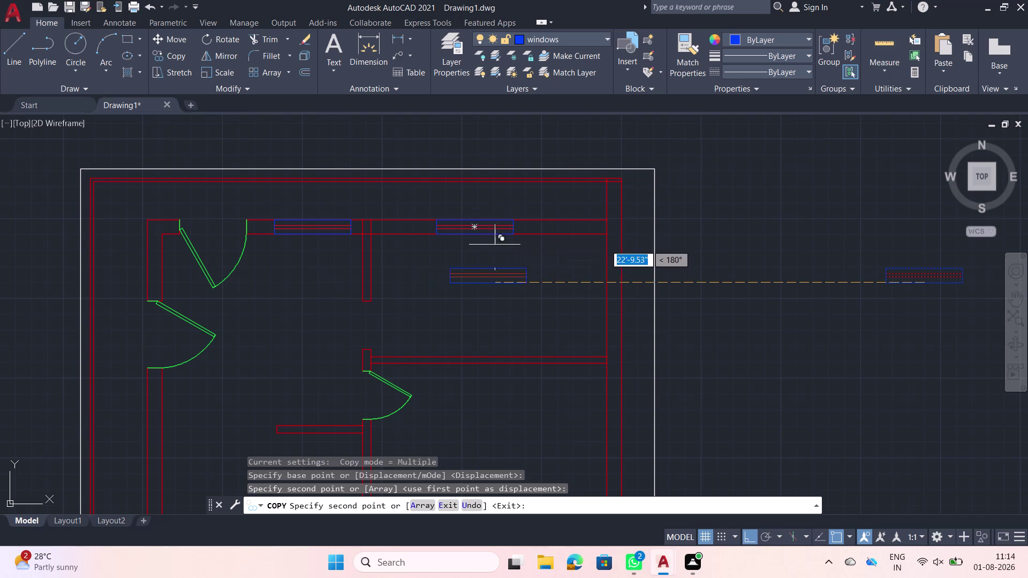
scroll(down, 3)
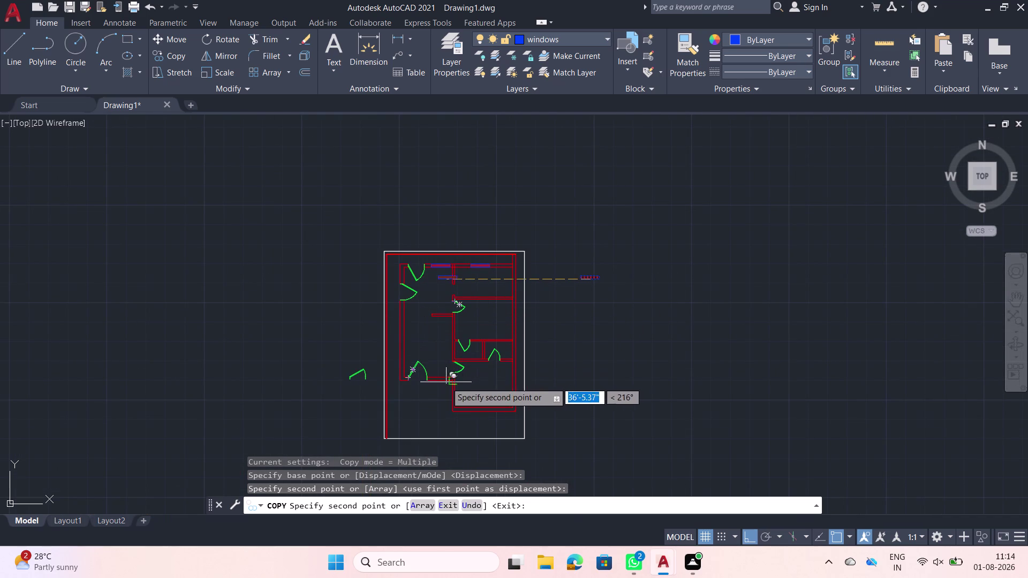
scroll(up, 3)
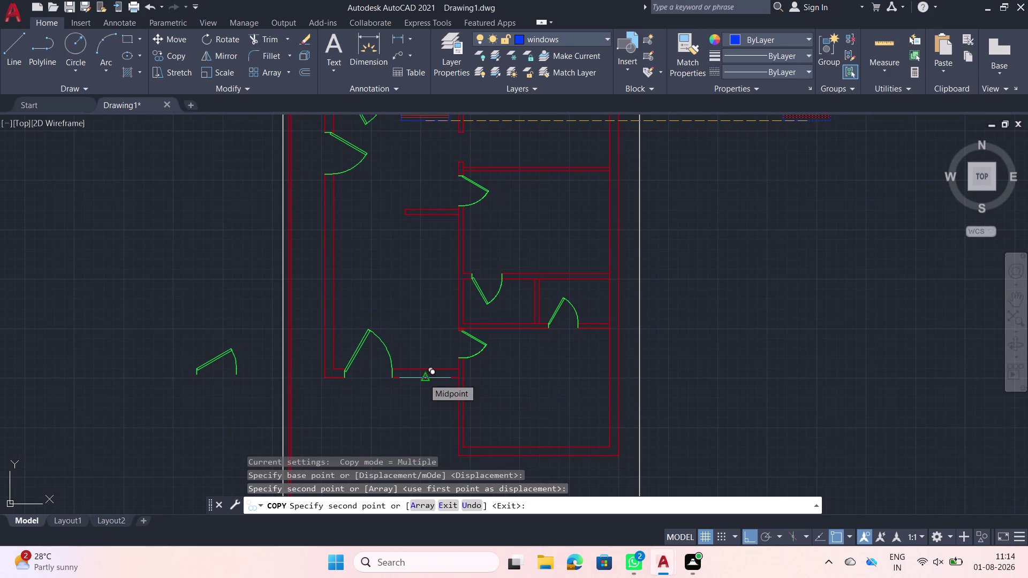
click(424, 378)
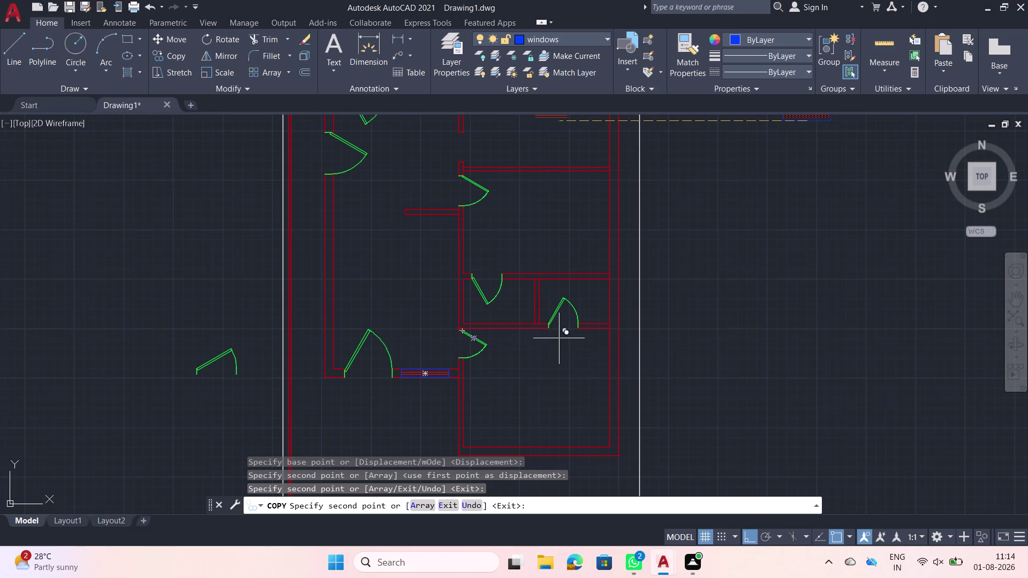
click(691, 299)
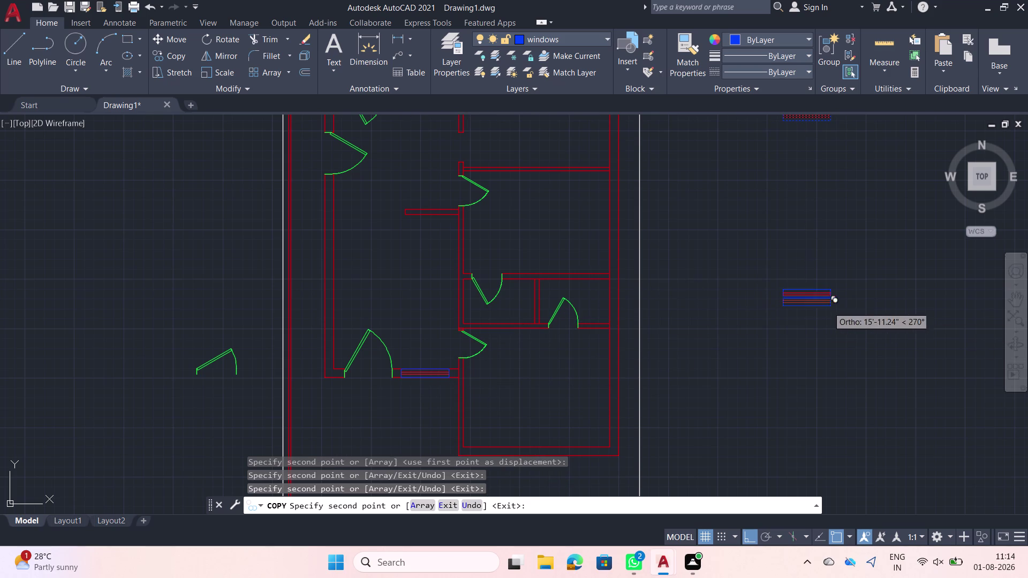
key(Escape)
click(834, 307)
Rotate the window symbol 90° so it stands upright.
click(780, 271)
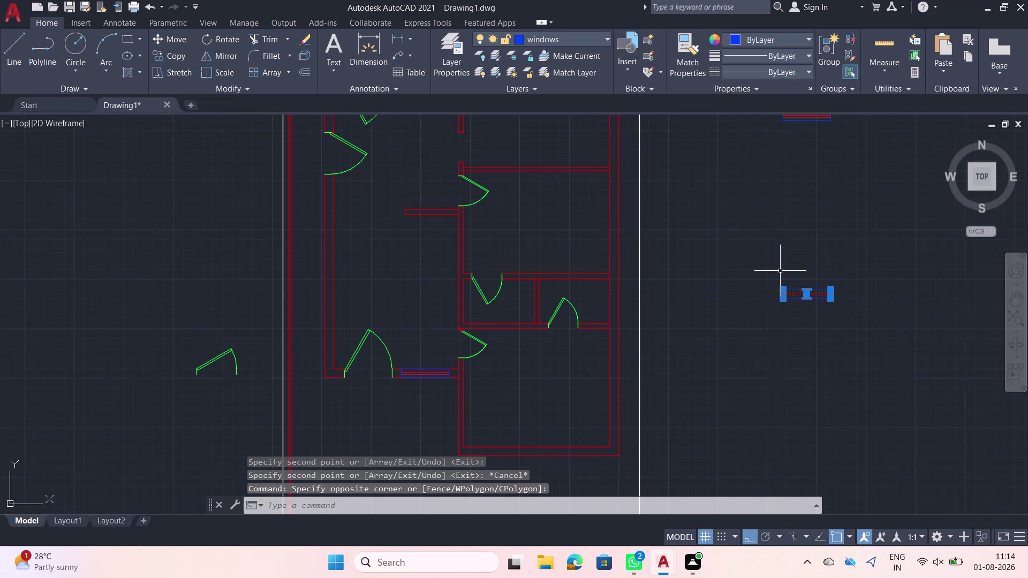
text(ro)
key(space)
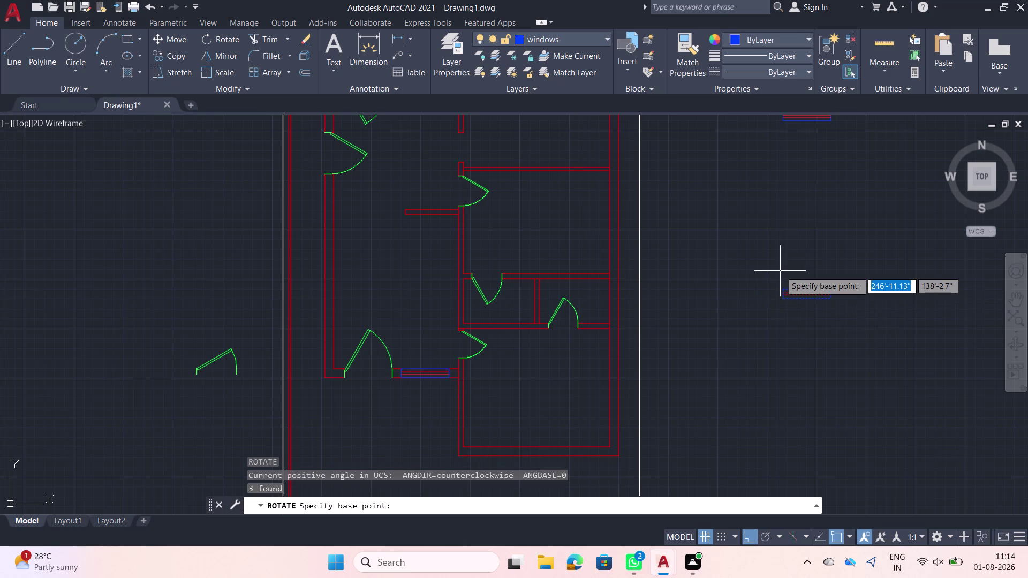
click(805, 293)
text(9)
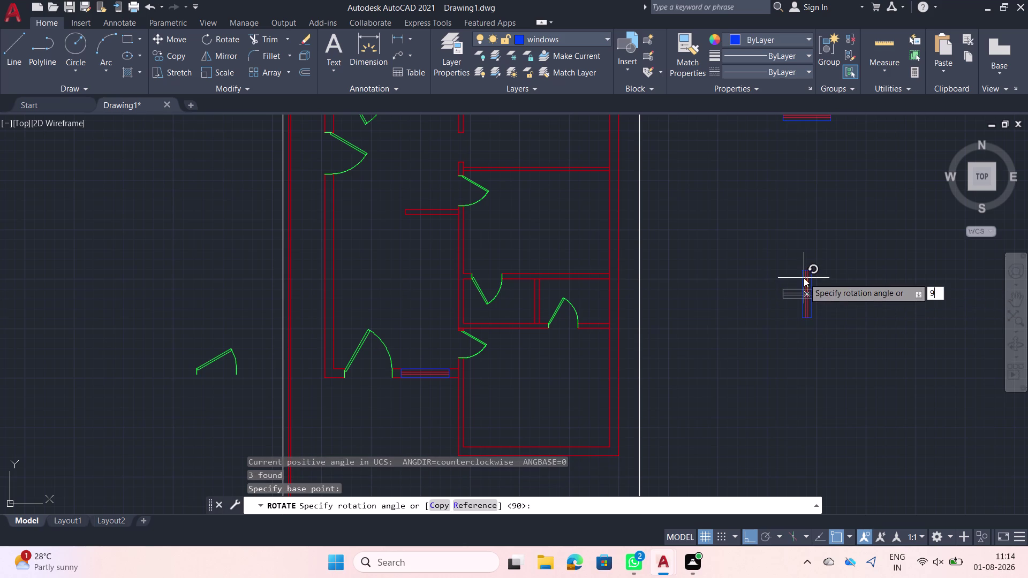
text(0)
key(Return)
Copy the upright window into an opening in the right outer wall.
scroll(up, 3)
click(806, 307)
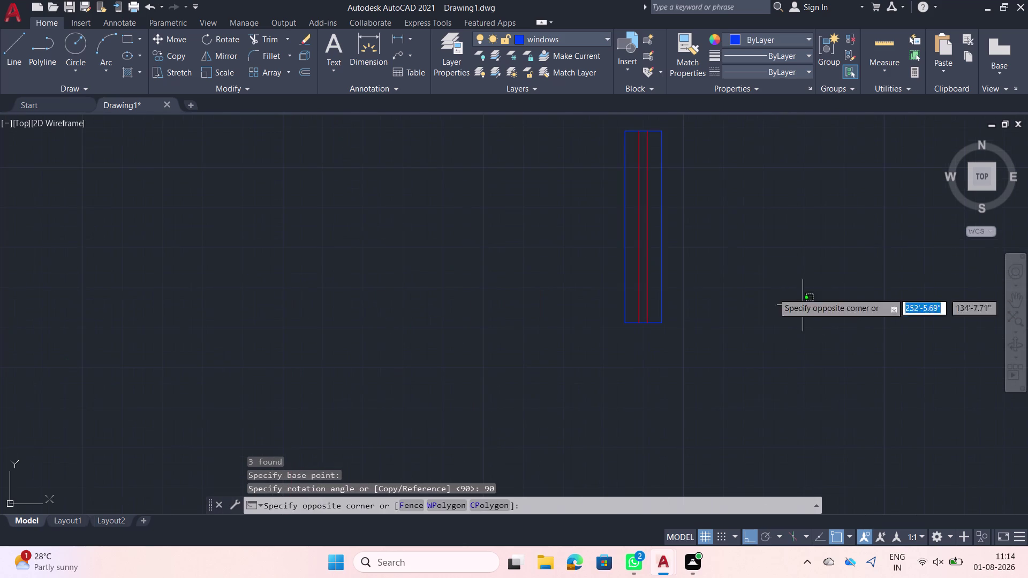
click(606, 221)
text(c)
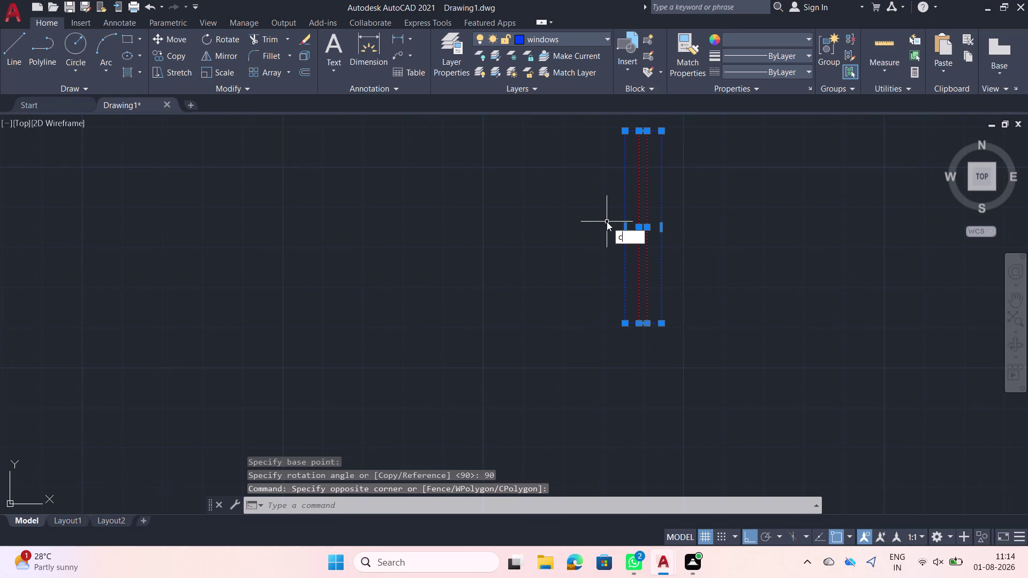
text(o)
key(space)
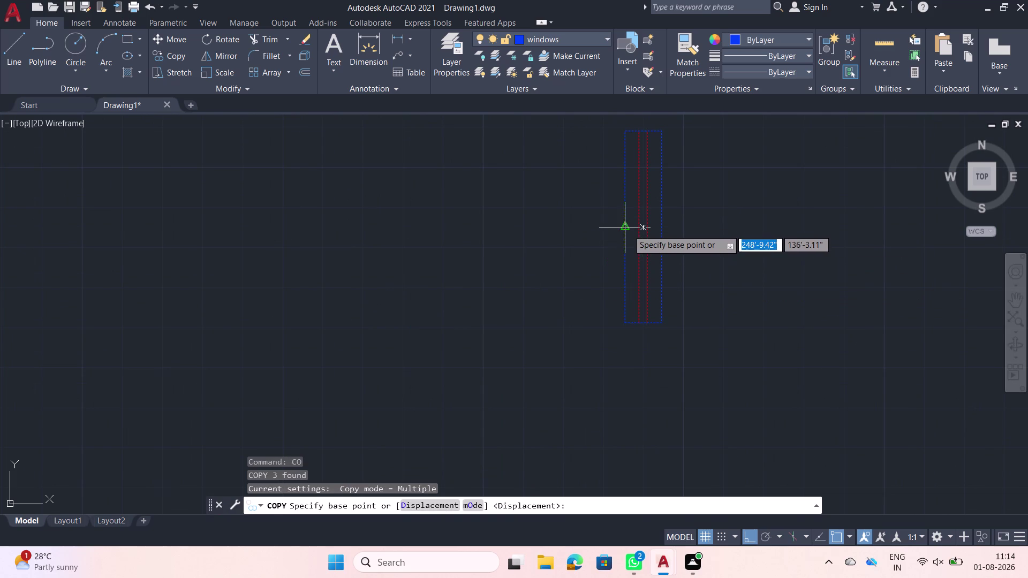
click(627, 230)
scroll(down, 3)
middle_drag(325, 236, 431, 362)
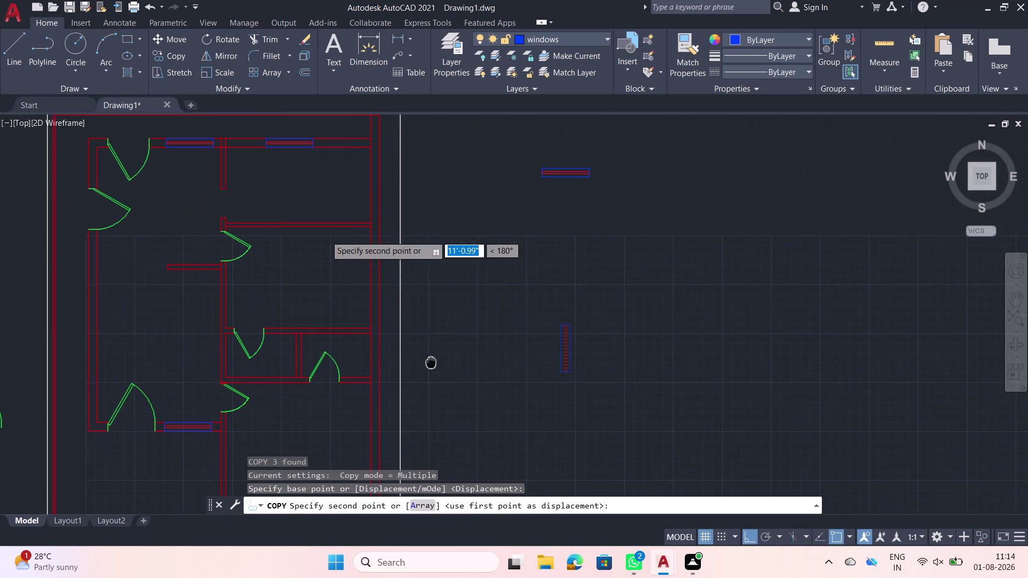
scroll(up, 3)
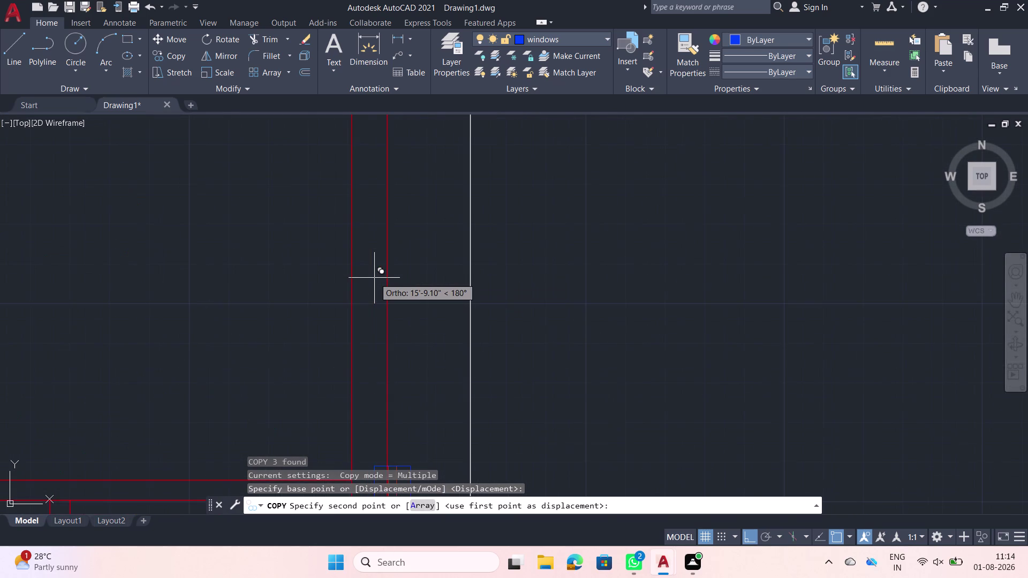
scroll(down, 3)
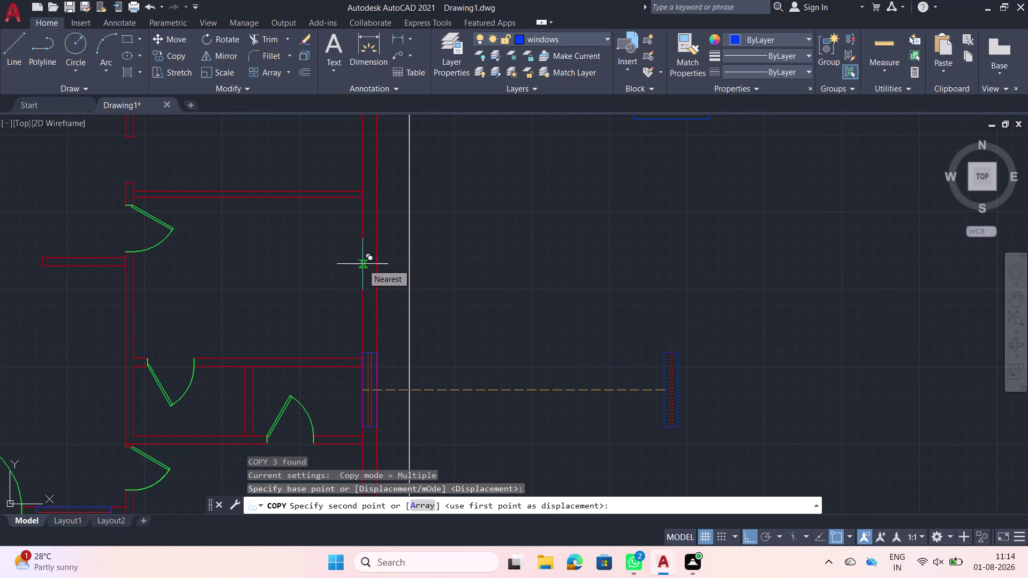
click(361, 269)
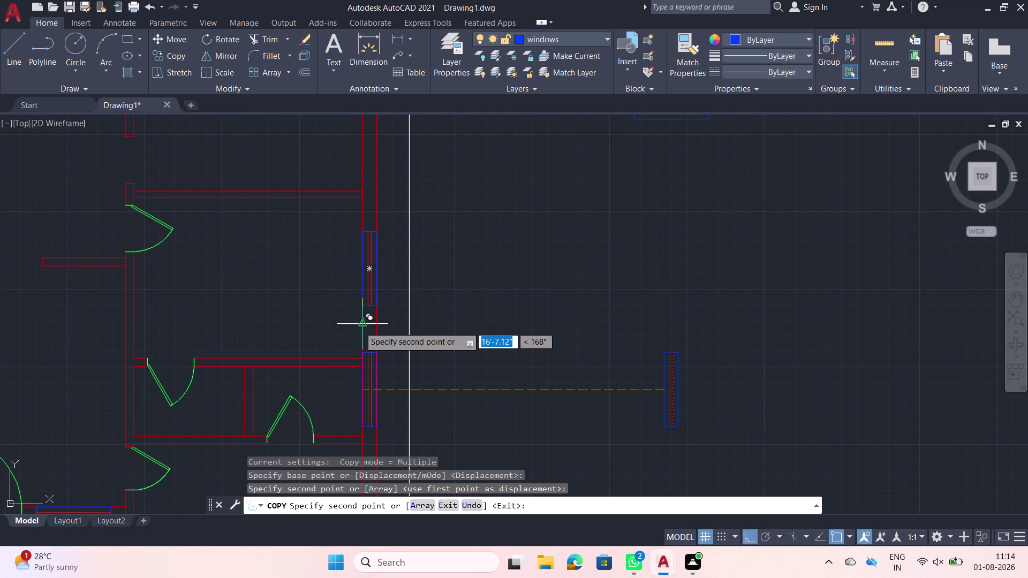
Place a second upright window copy lower on the right exterior wall.
middle_drag(359, 326, 353, 275)
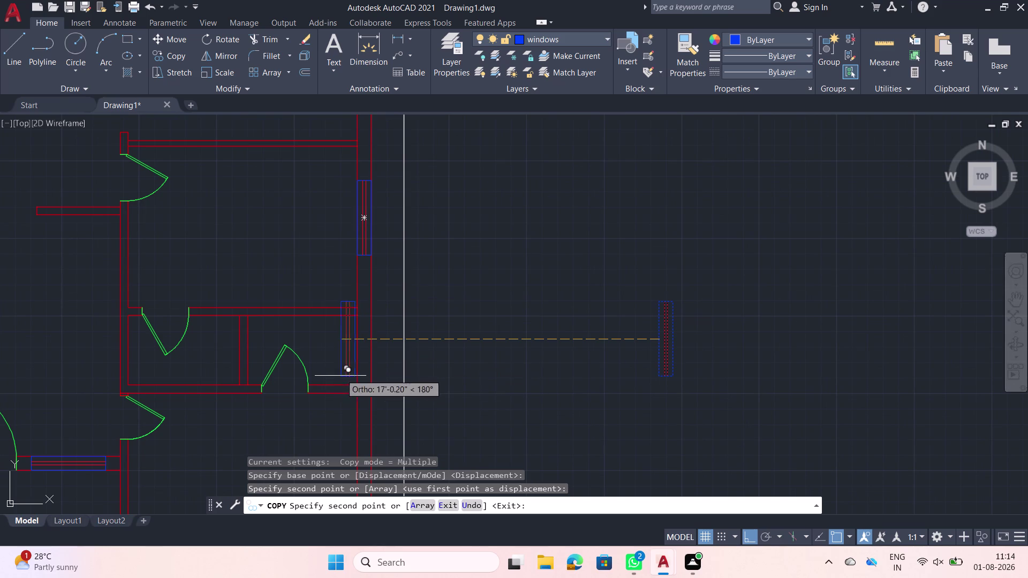
middle_drag(336, 407, 354, 348)
scroll(down, 3)
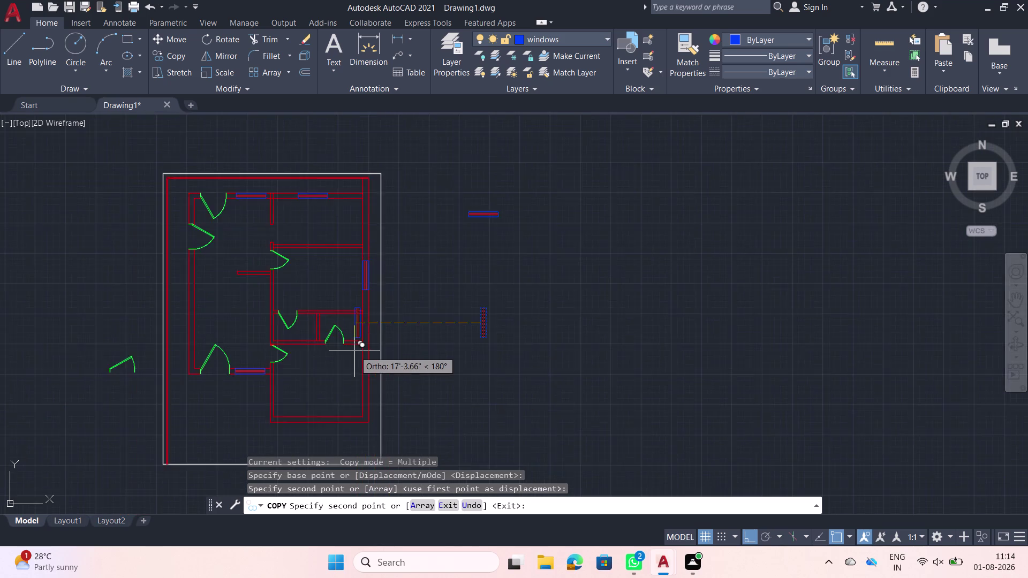
scroll(down, 3)
scroll(up, 3)
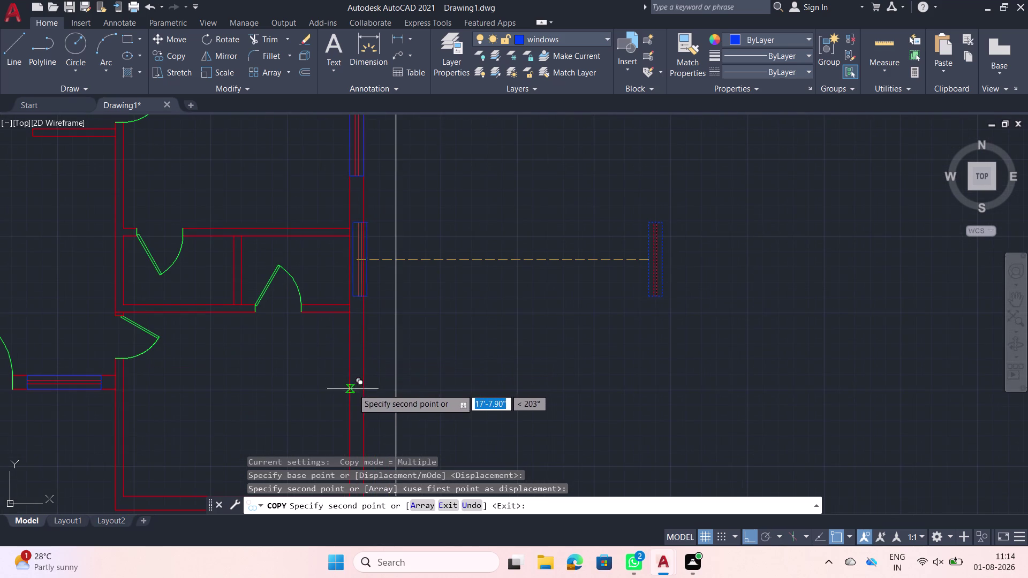
middle_drag(336, 374, 355, 297)
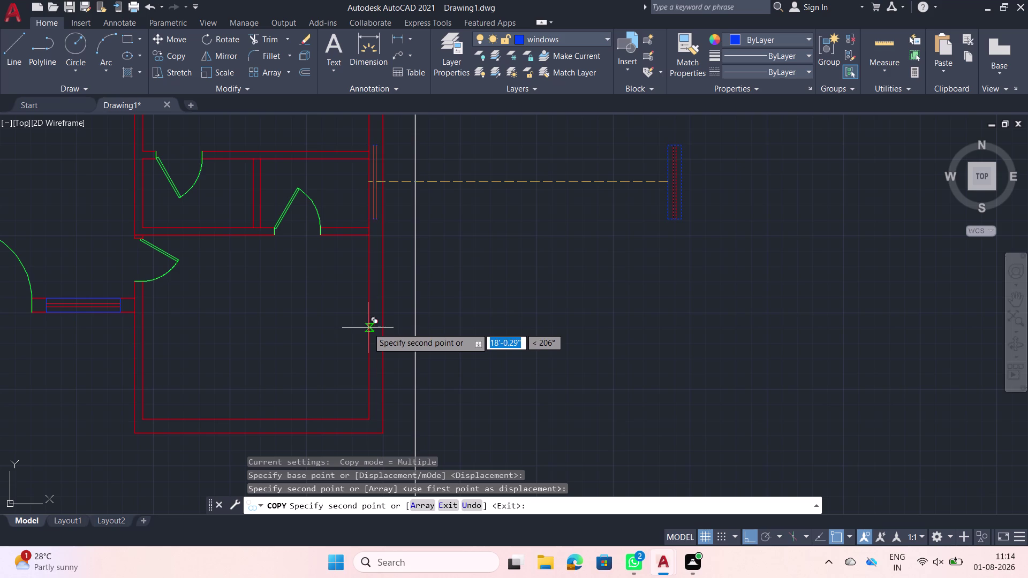
click(368, 327)
scroll(down, 3)
middle_drag(324, 308, 388, 321)
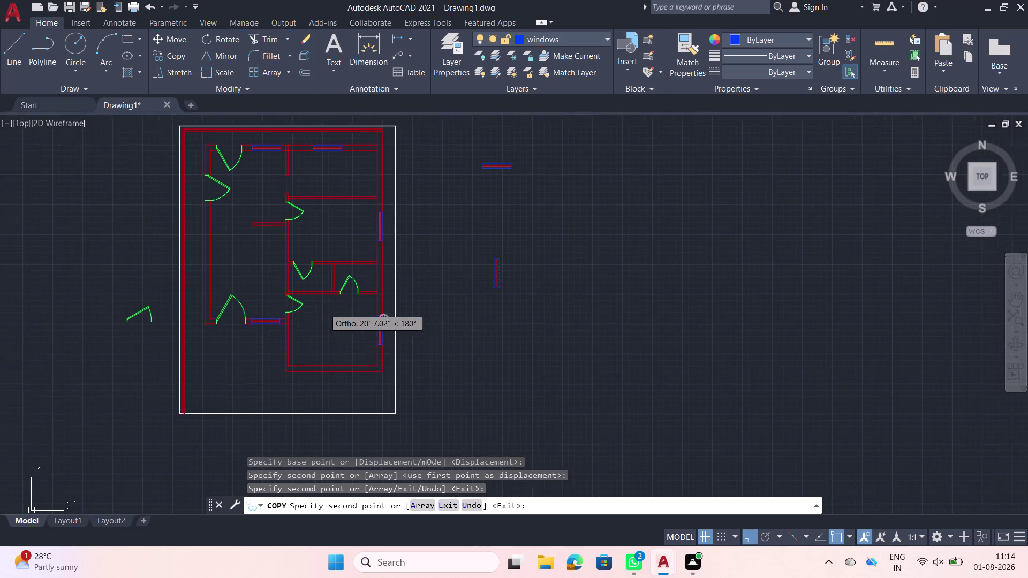
middle_drag(388, 321, 468, 336)
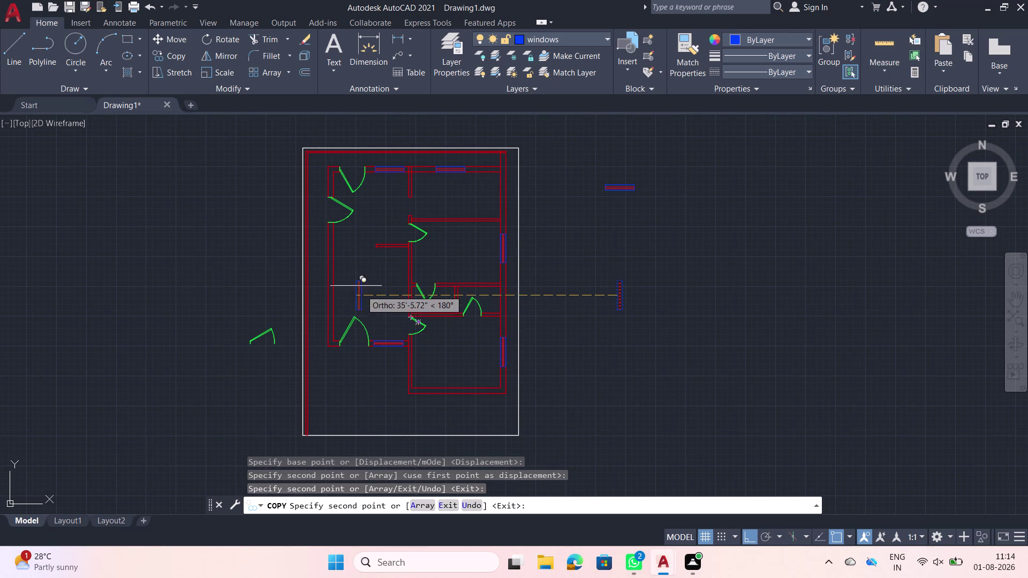
Place one more upright window copy into the left outer wall and end COPY.
scroll(up, 3)
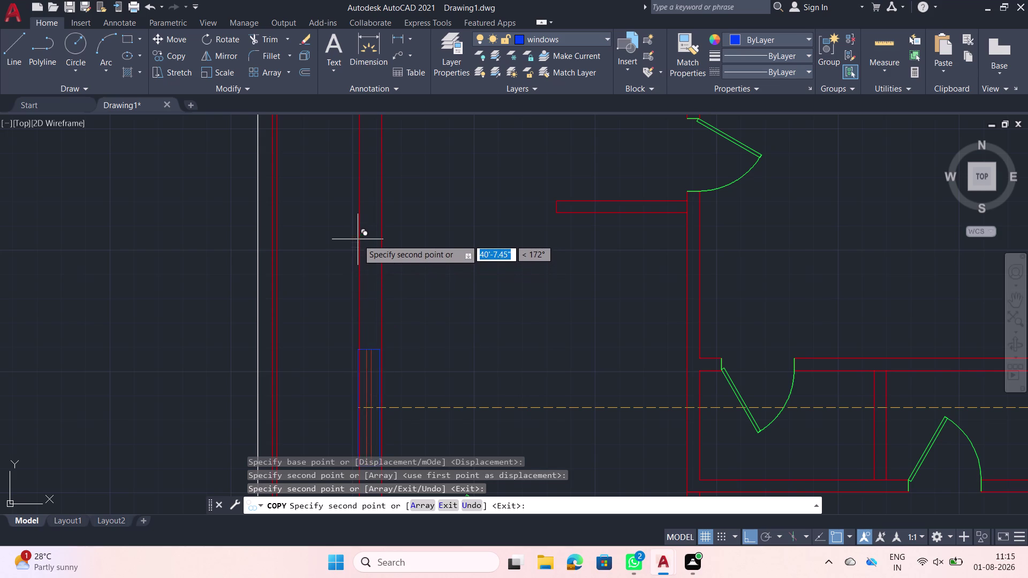
click(357, 239)
scroll(up, 3)
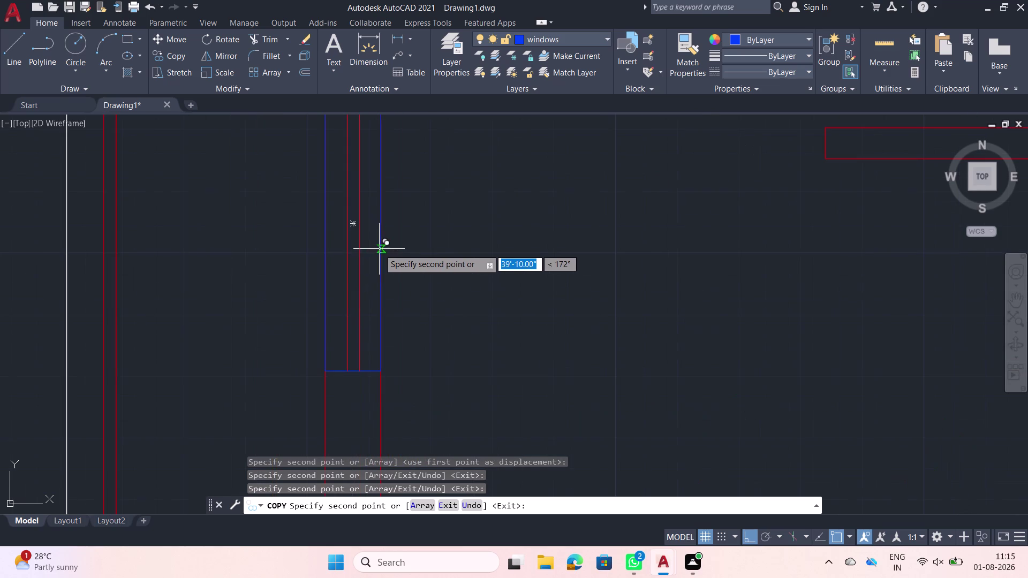
scroll(down, 3)
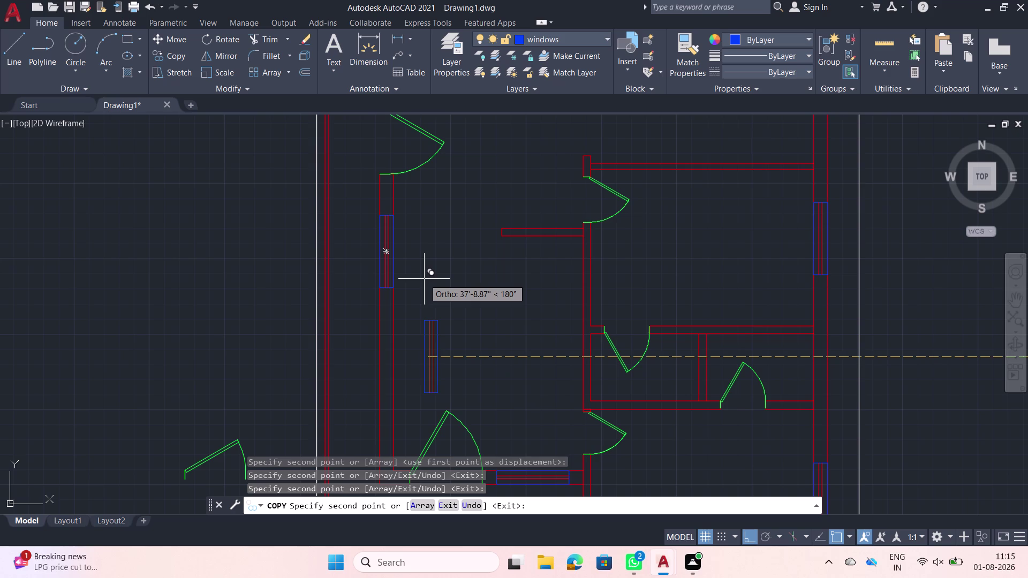
key(Escape)
Pan the view right to the empty area beside the spare window.
middle_drag(917, 326, 910, 326)
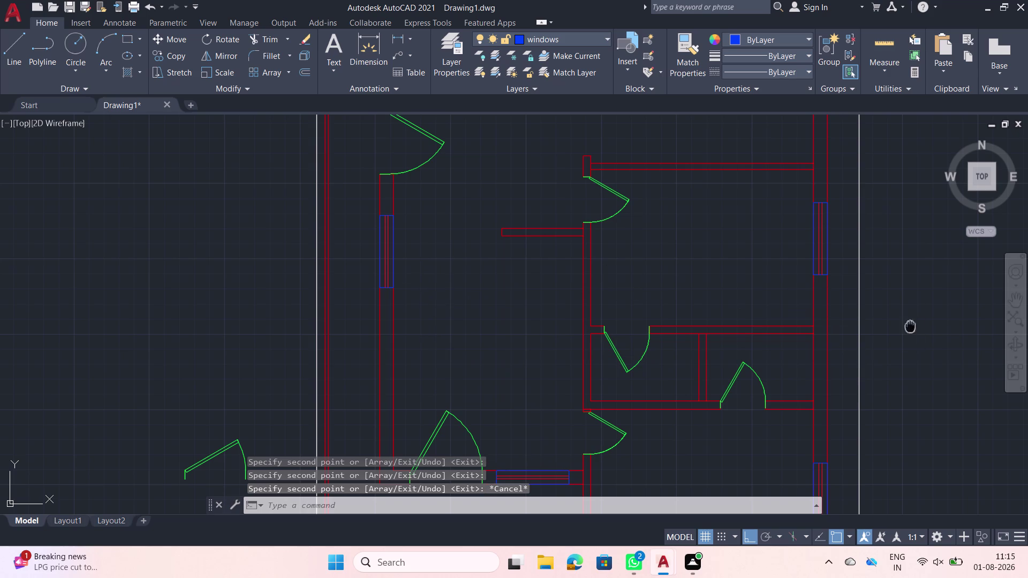
middle_drag(910, 326, 611, 299)
middle_drag(654, 292, 631, 292)
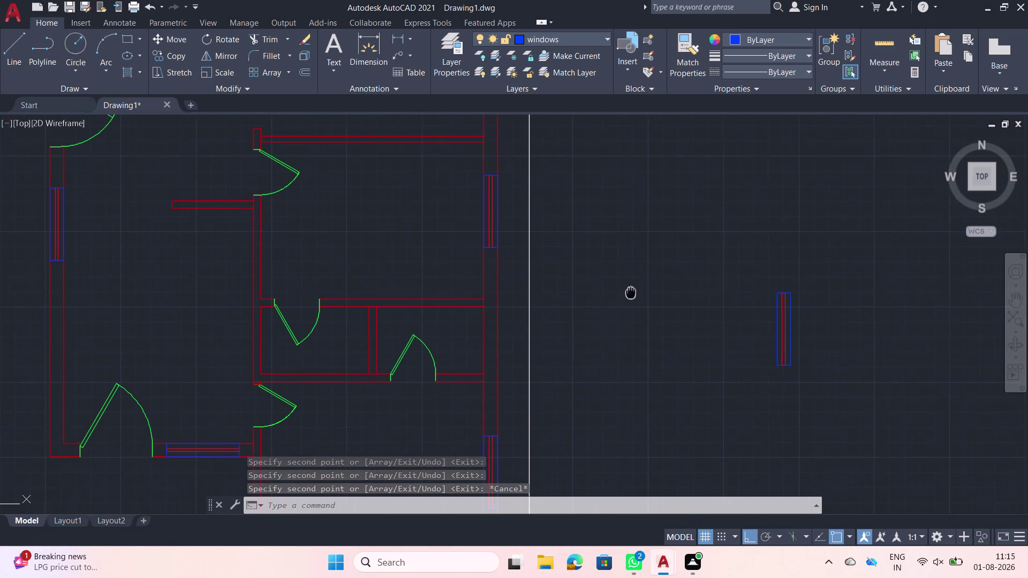
middle_drag(631, 293, 631, 292)
Draw a 2' by 9" window rectangle beside the plan.
text(rec)
key(space)
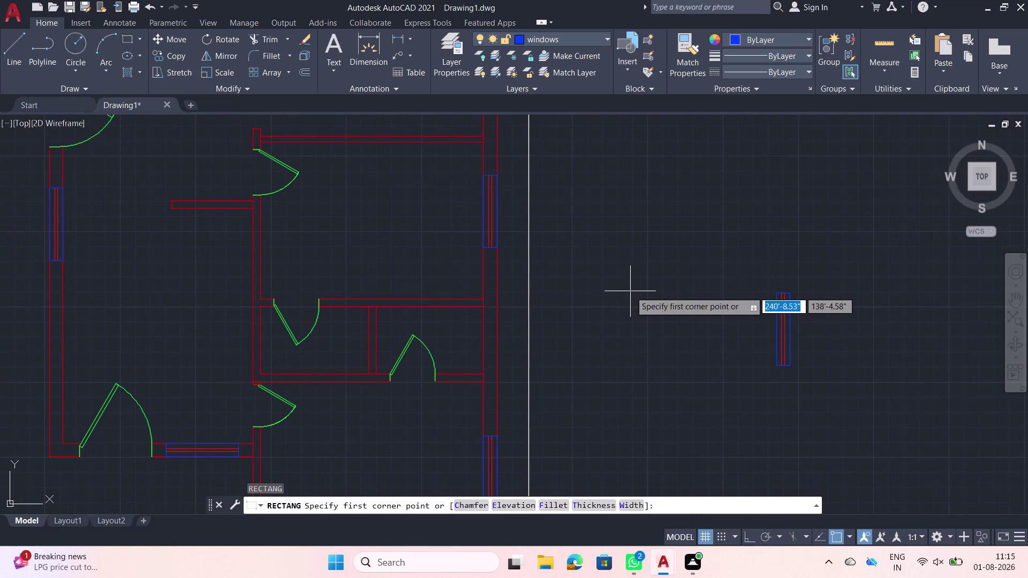
click(630, 291)
text(d)
key(space)
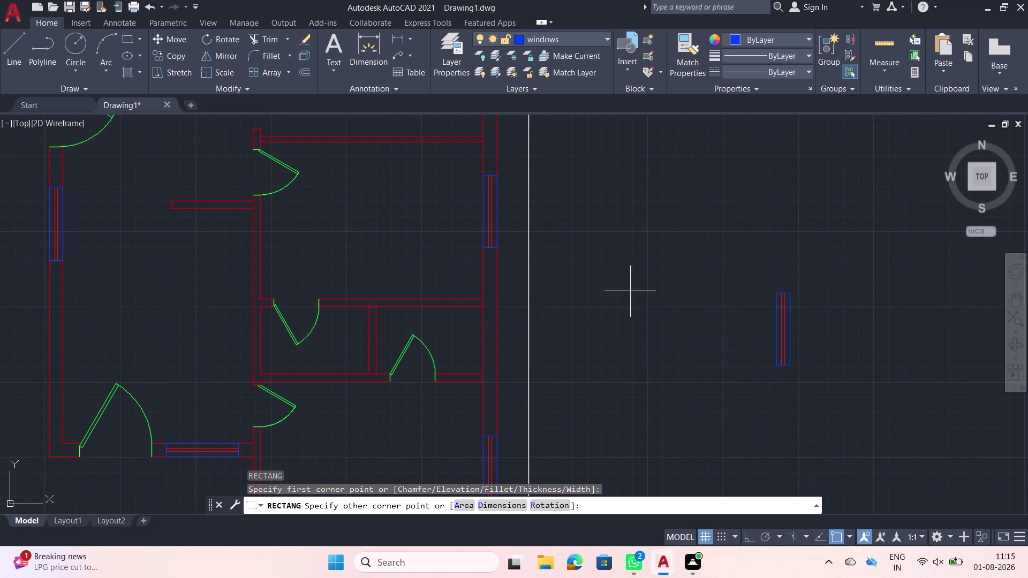
text(2)
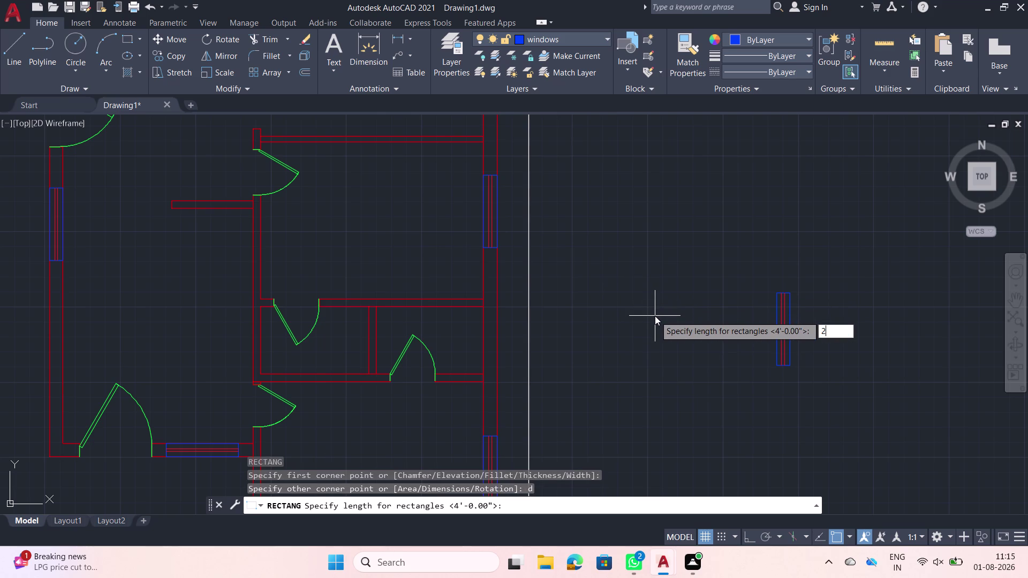
text(')
key(Return)
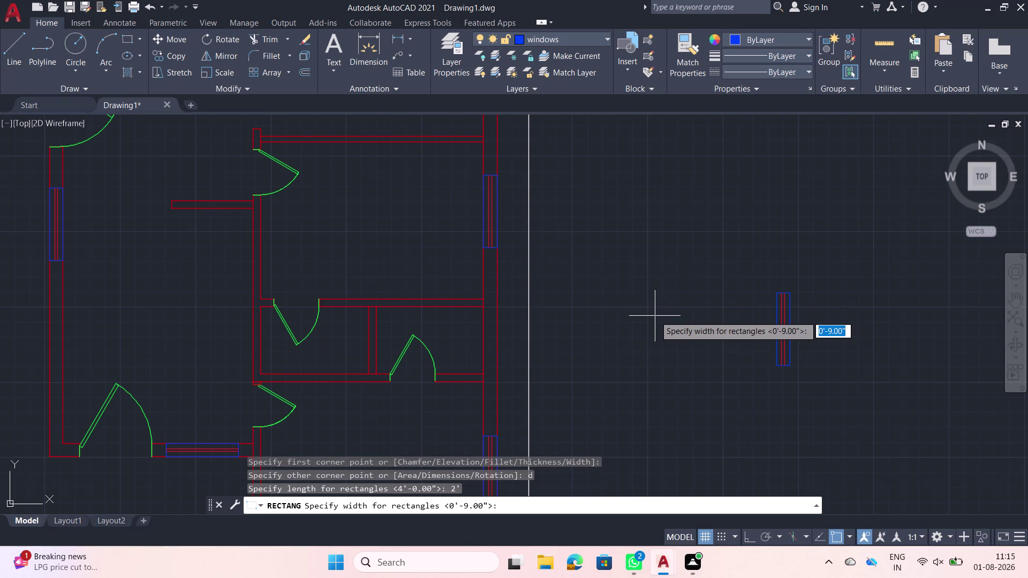
key(9)
key(Return)
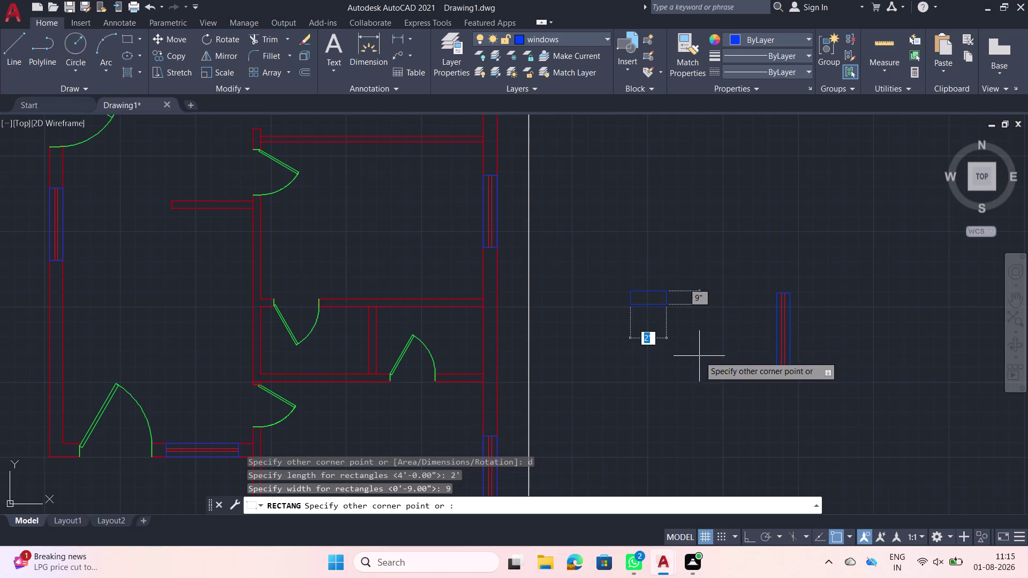
click(697, 334)
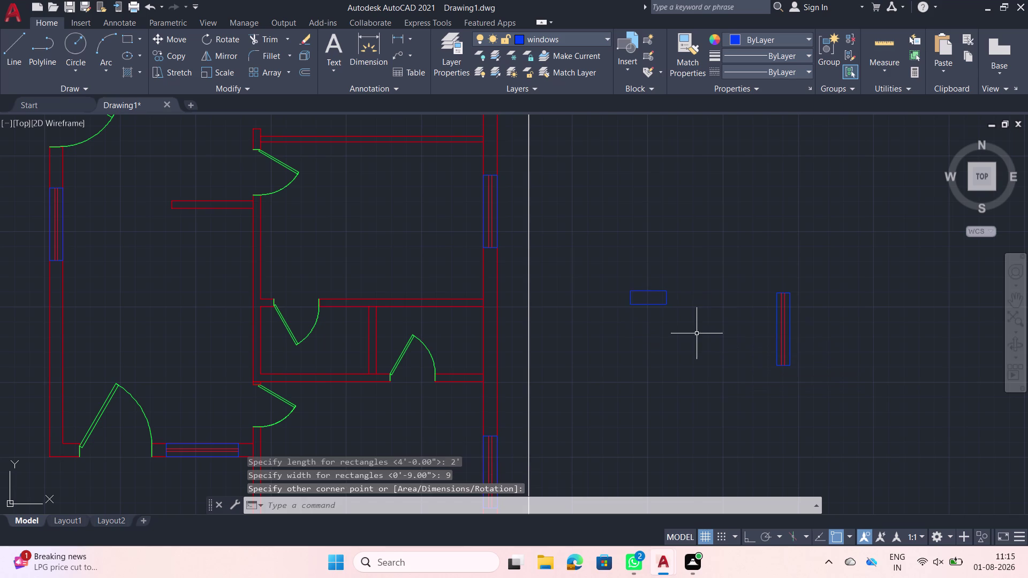
Draw a line across the rectangle between its side midpoints and select it.
scroll(up, 3)
key(l)
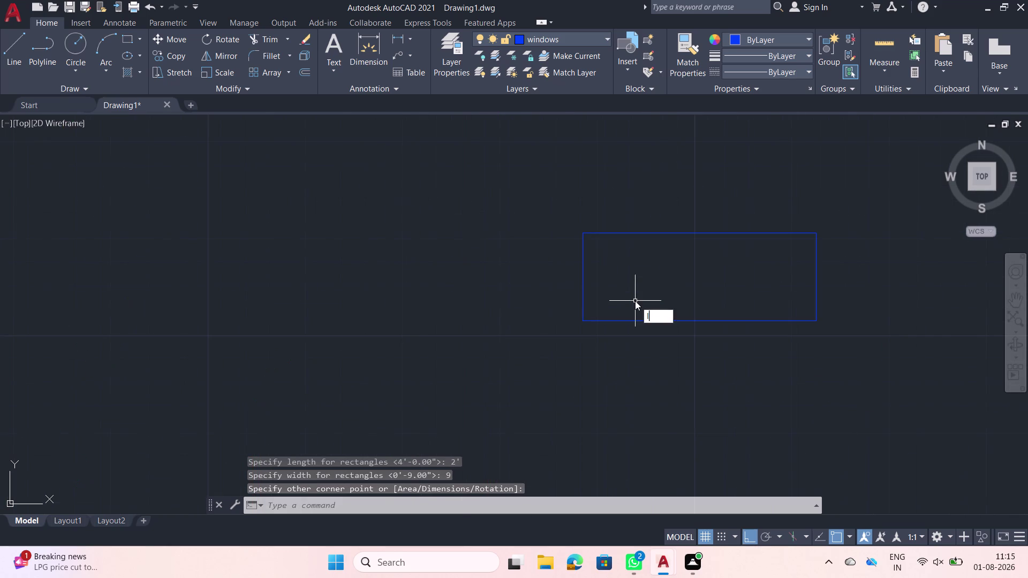
key(space)
click(582, 280)
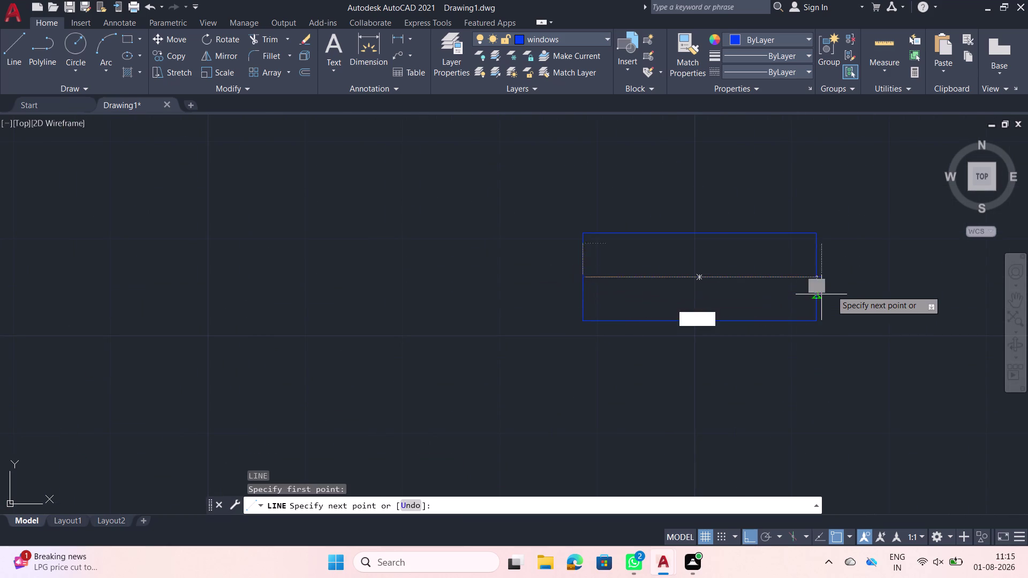
click(817, 279)
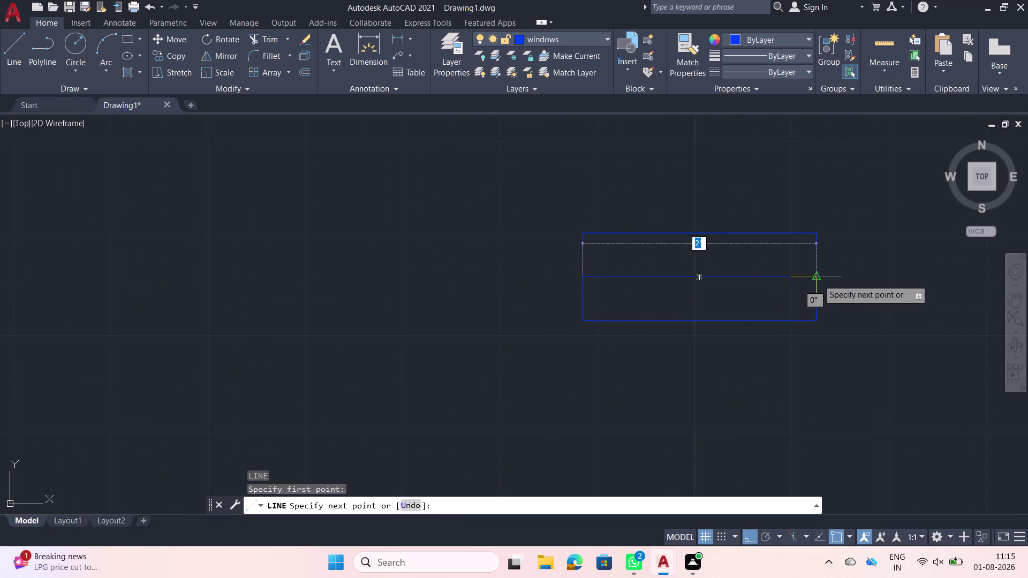
key(Escape)
click(757, 290)
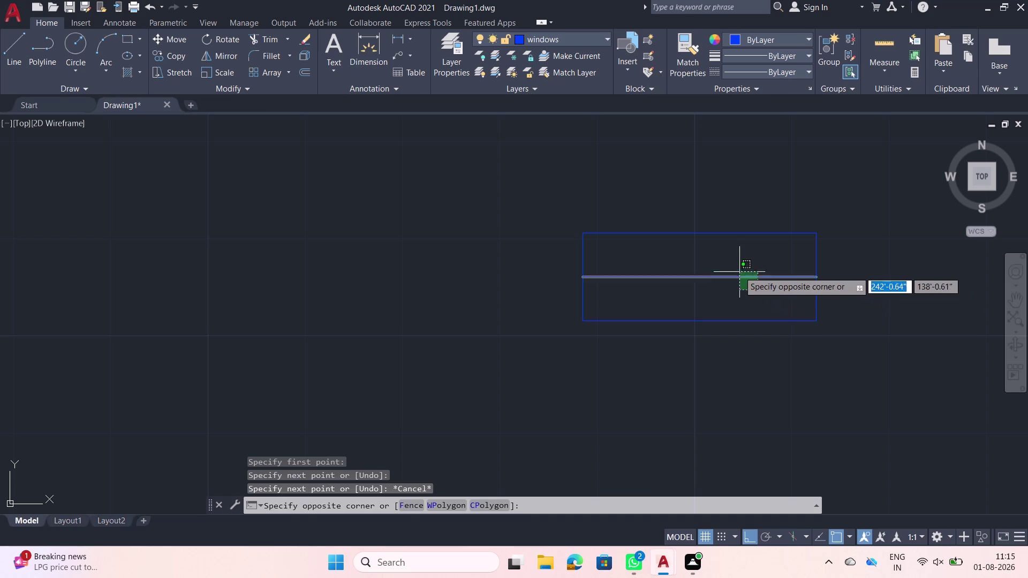
click(737, 269)
Offset the window lines twice at a distance of 1.
text(off)
key(space)
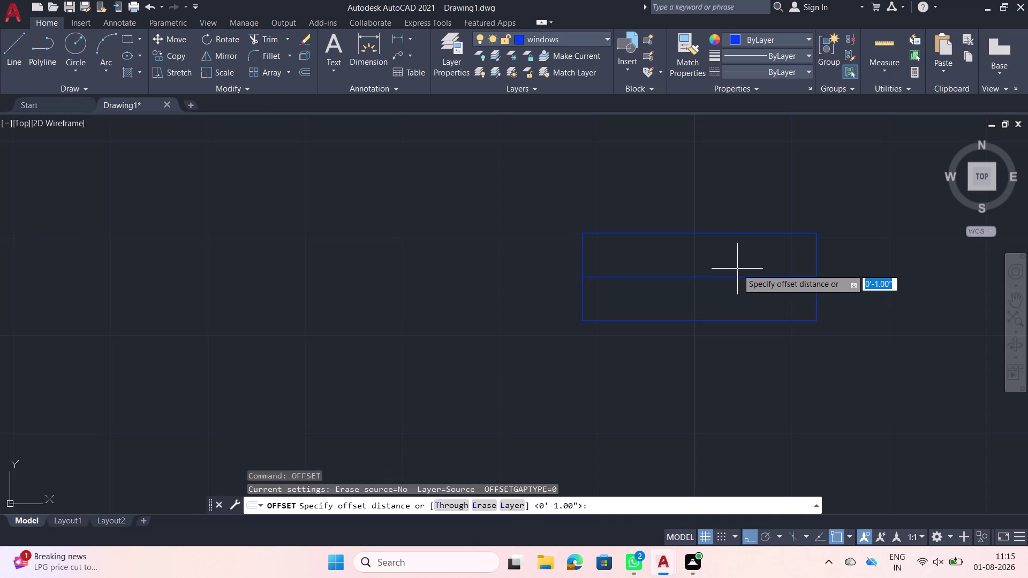
click(742, 298)
click(727, 270)
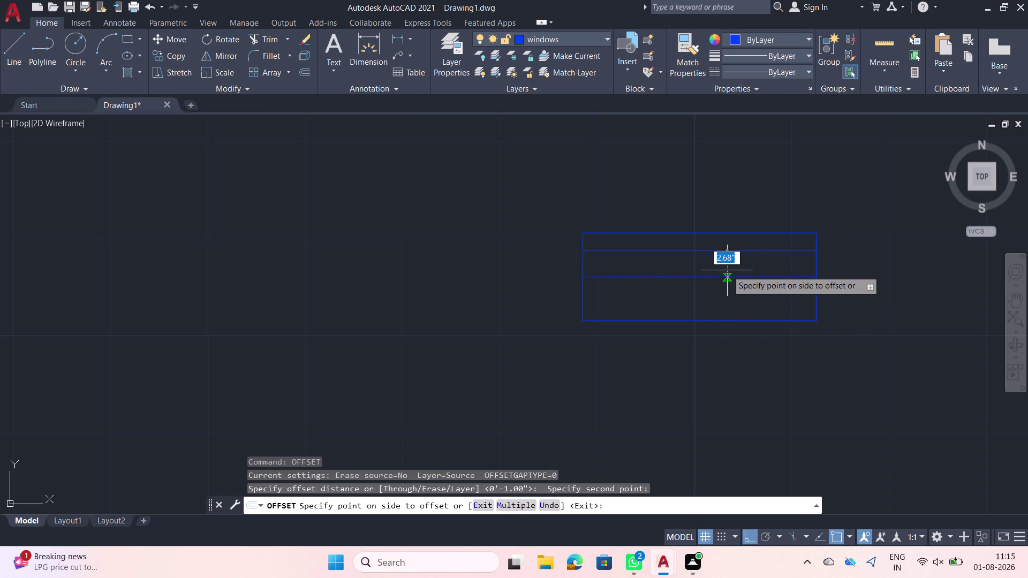
key(1)
key(Return)
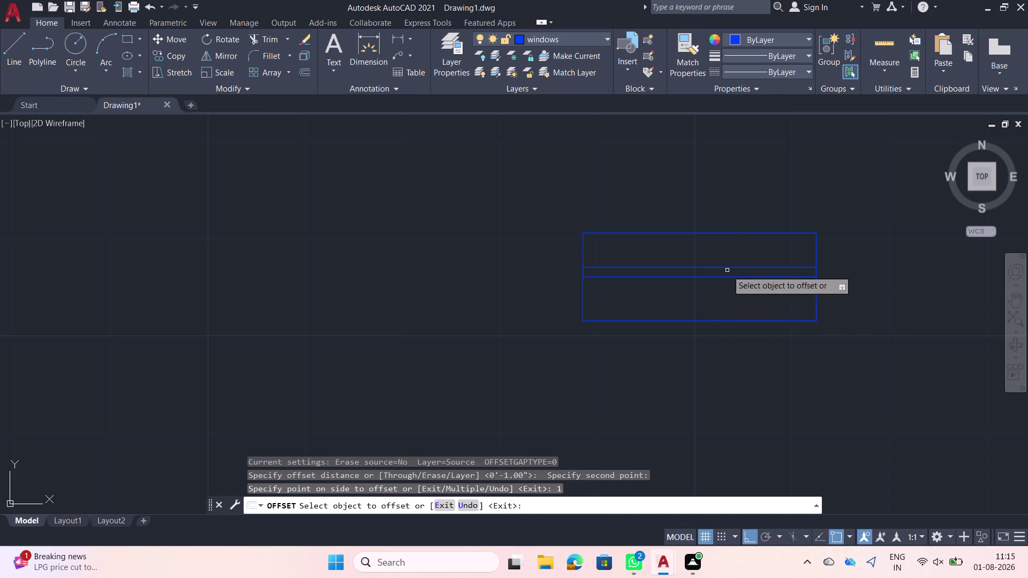
click(720, 278)
key(1)
key(Return)
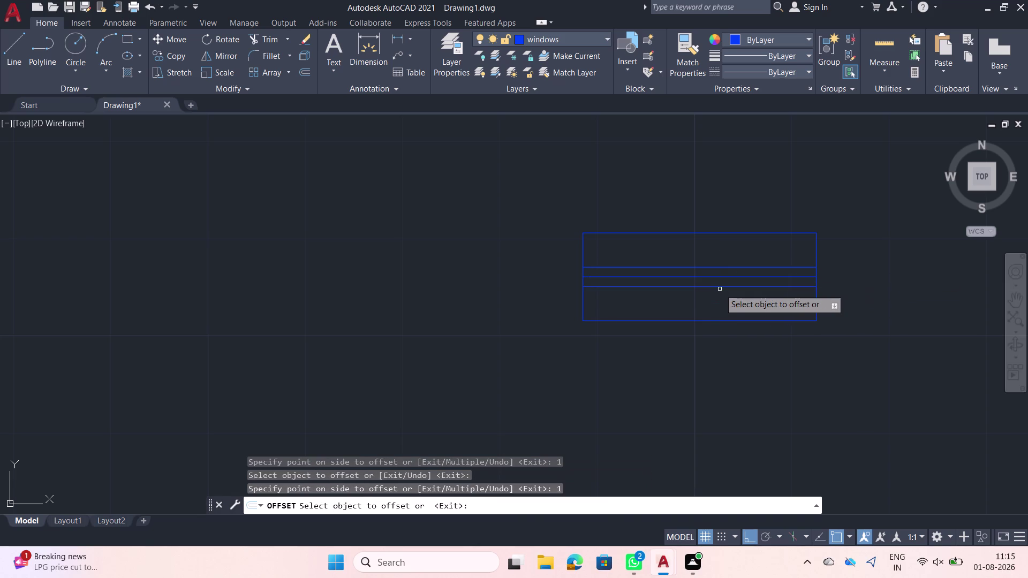
key(Escape)
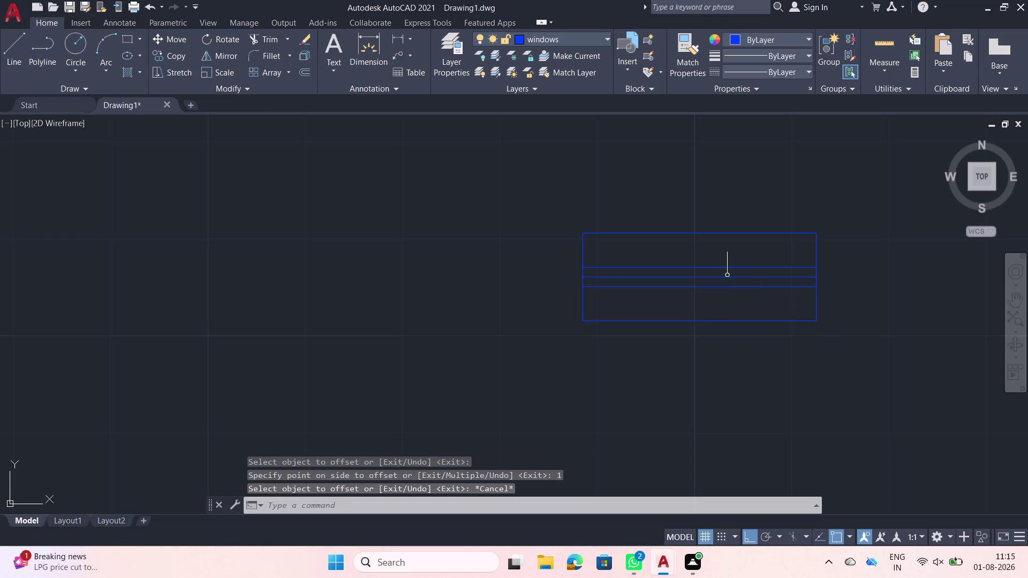
Delete the extra inner line.
click(724, 277)
key(Delete)
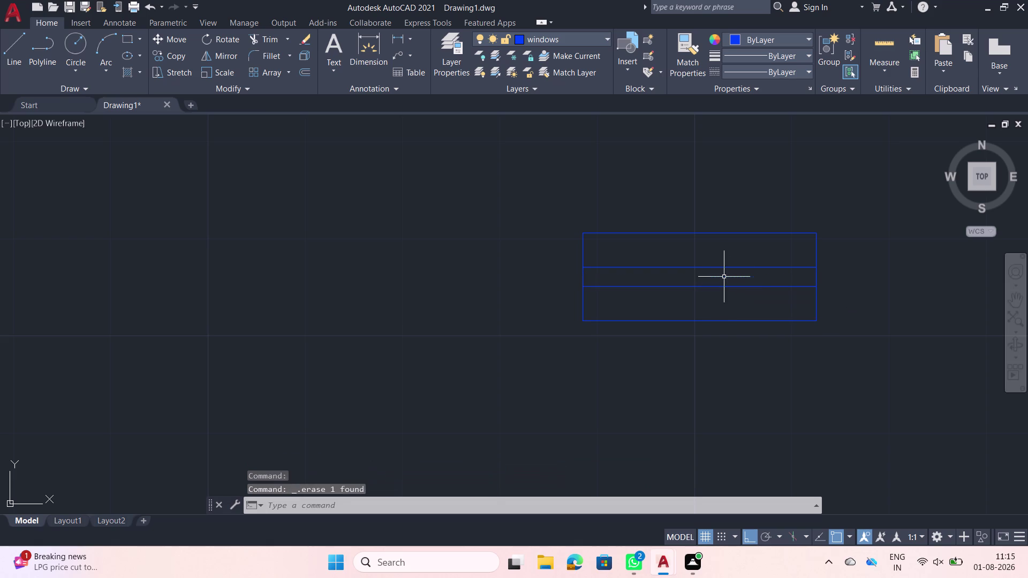
scroll(down, 3)
Recolour the two inner lines Yellow, then select the whole window.
click(744, 289)
click(714, 260)
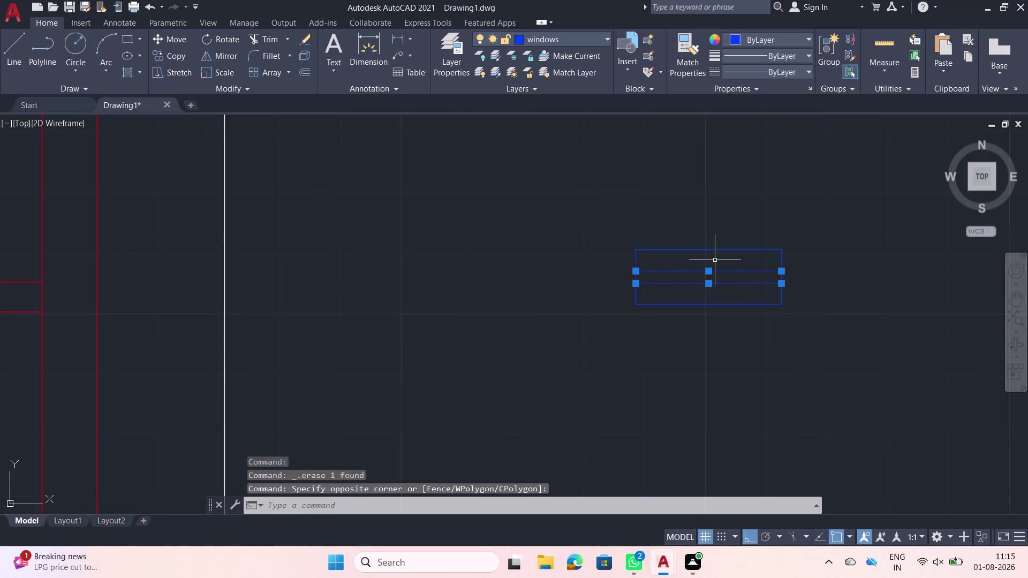
click(810, 41)
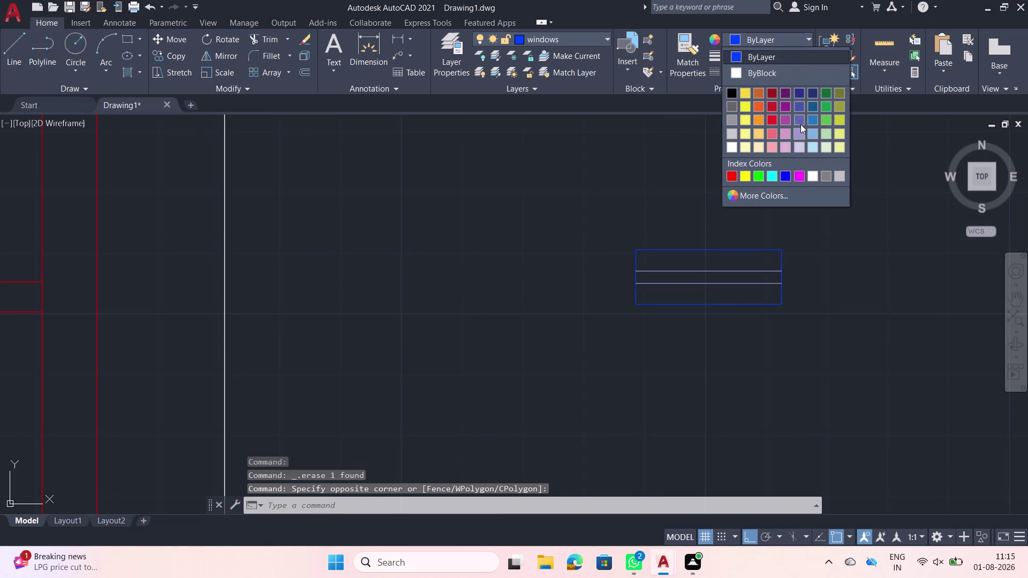
click(837, 123)
key(Escape)
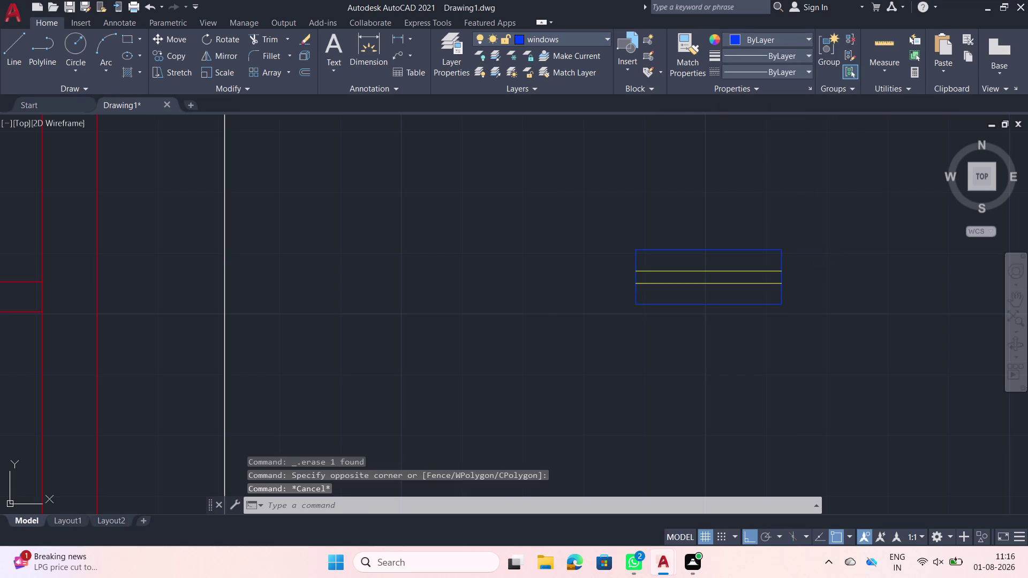
click(840, 308)
click(740, 252)
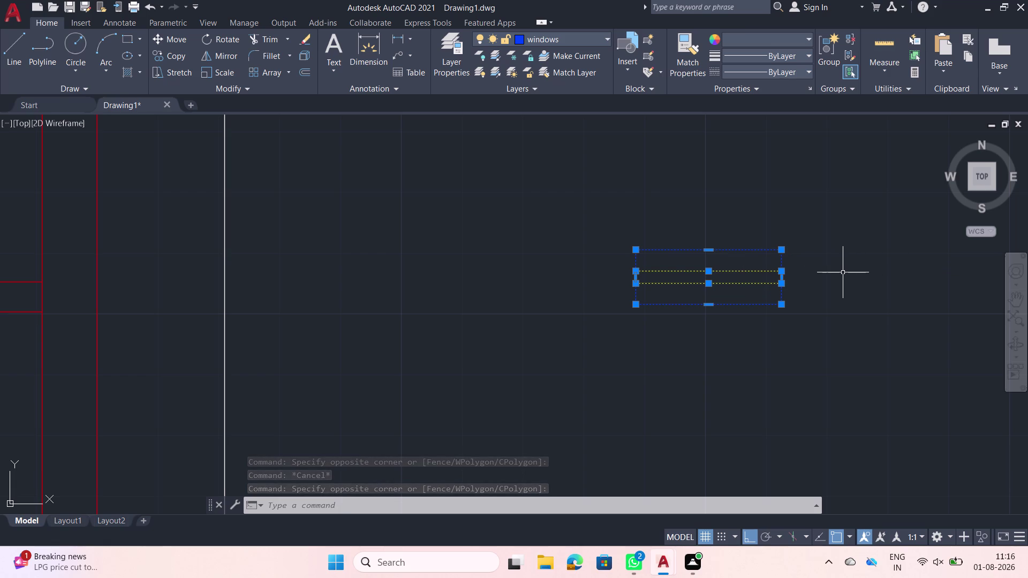
Rotate the window 90 degrees about a point on it.
text(r)
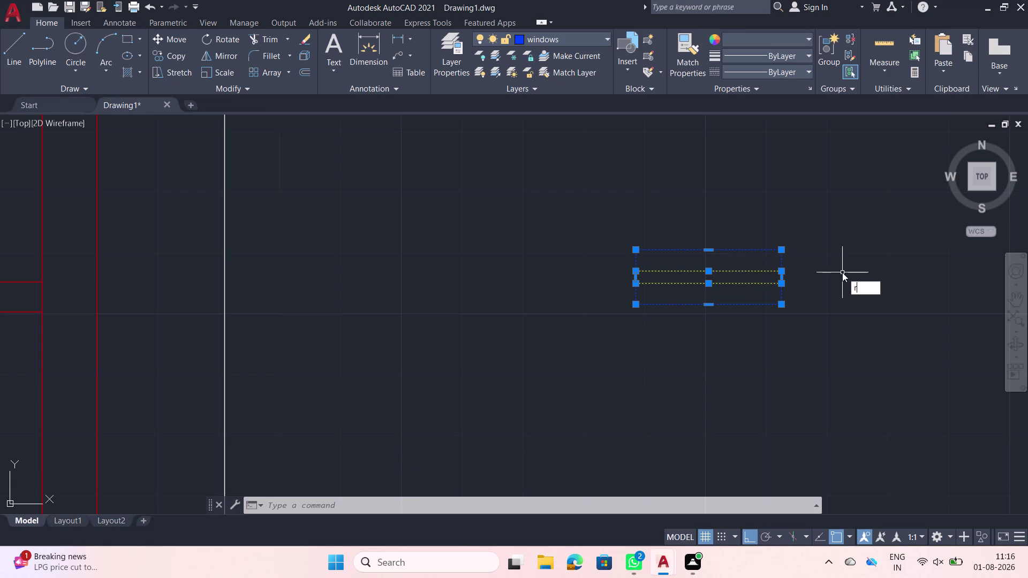
text(o)
key(space)
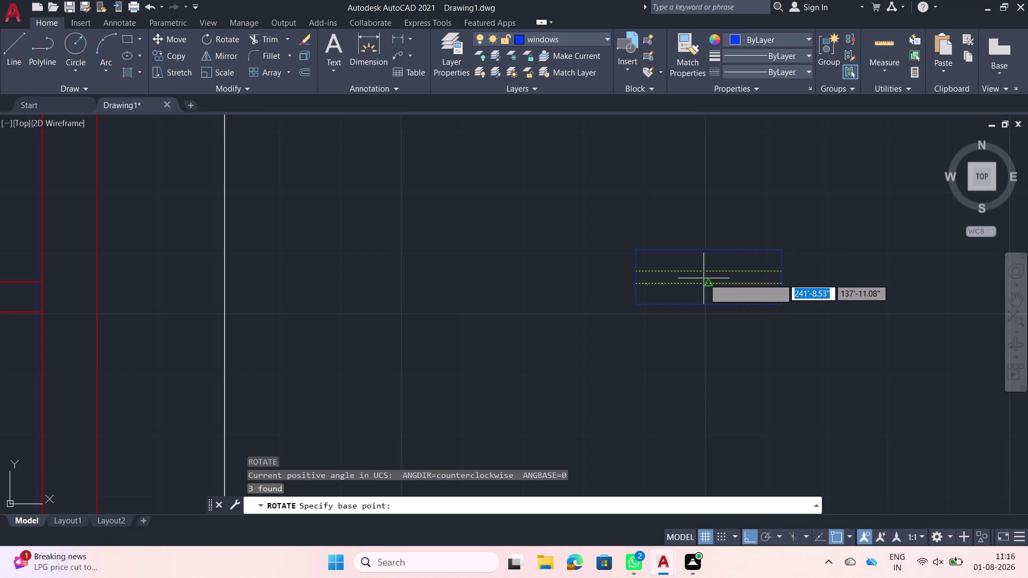
click(710, 279)
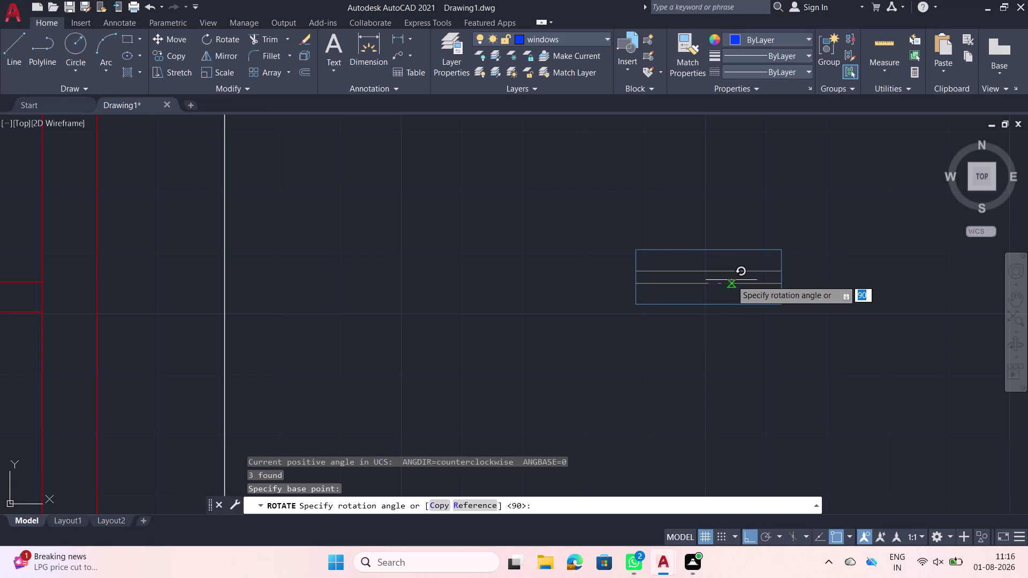
text(9)
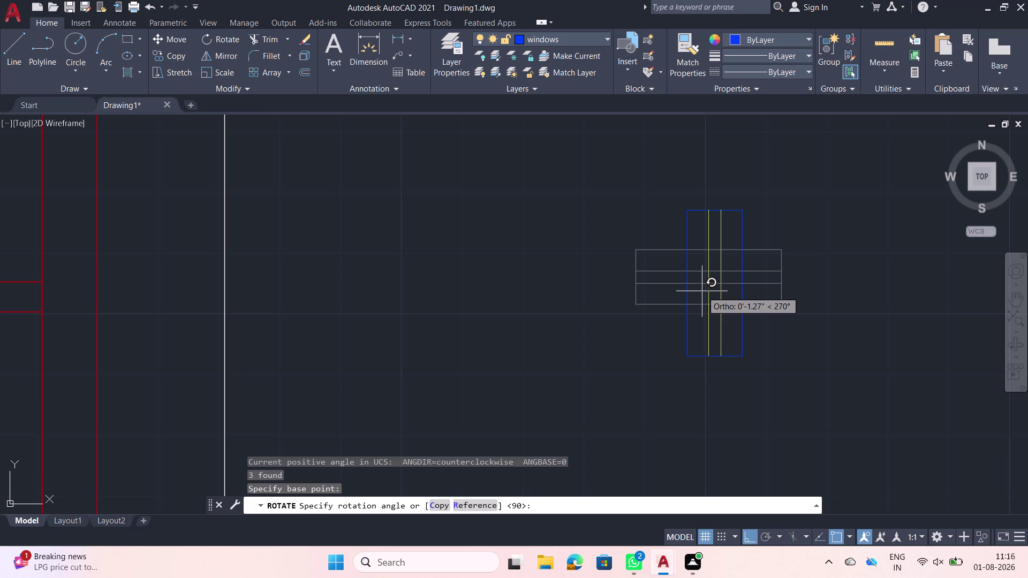
text(0)
key(Return)
scroll(down, 3)
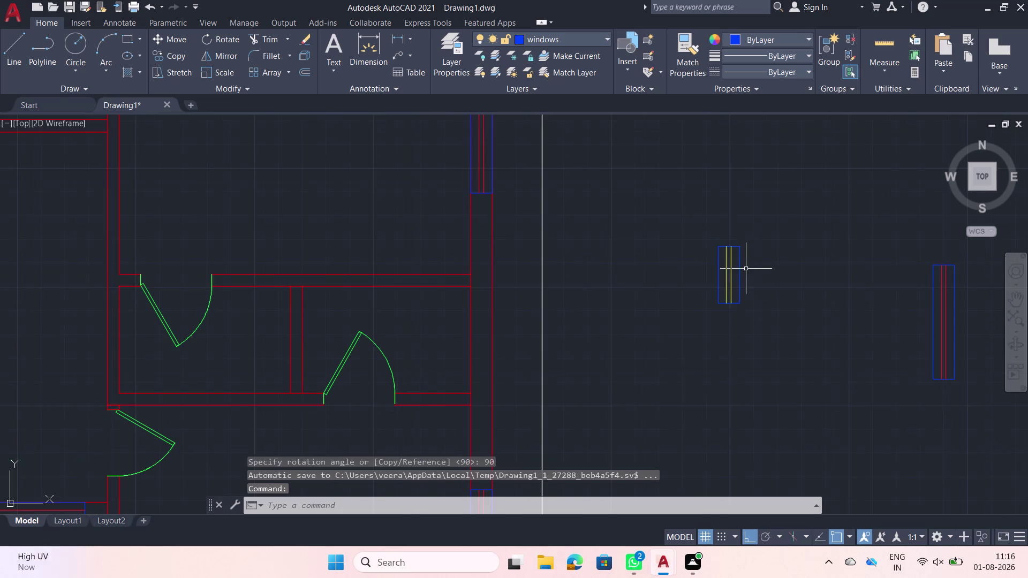
Move the rotated window into the vertical wall with Ortho off.
click(765, 298)
click(700, 264)
text(m)
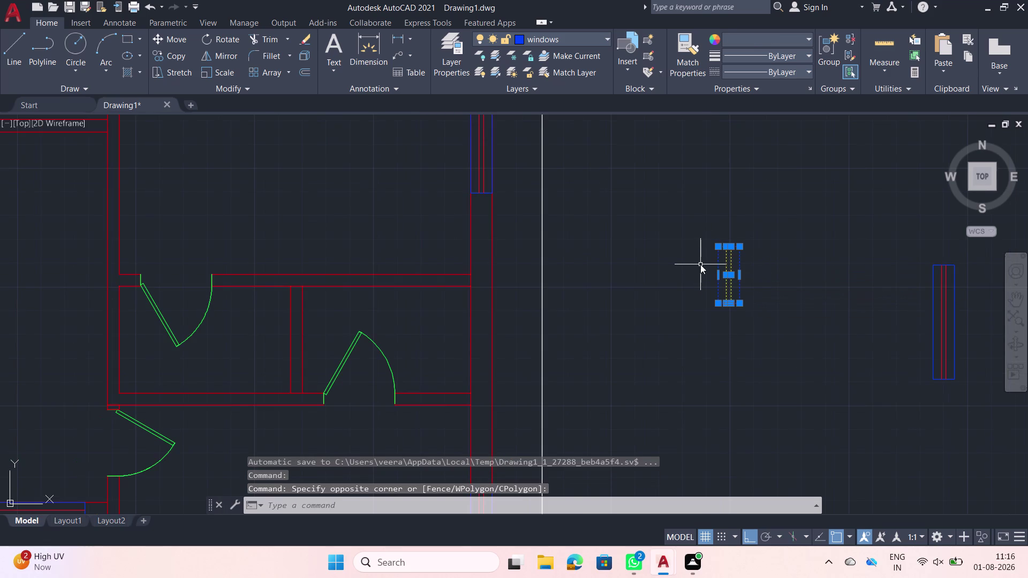
key(space)
click(719, 275)
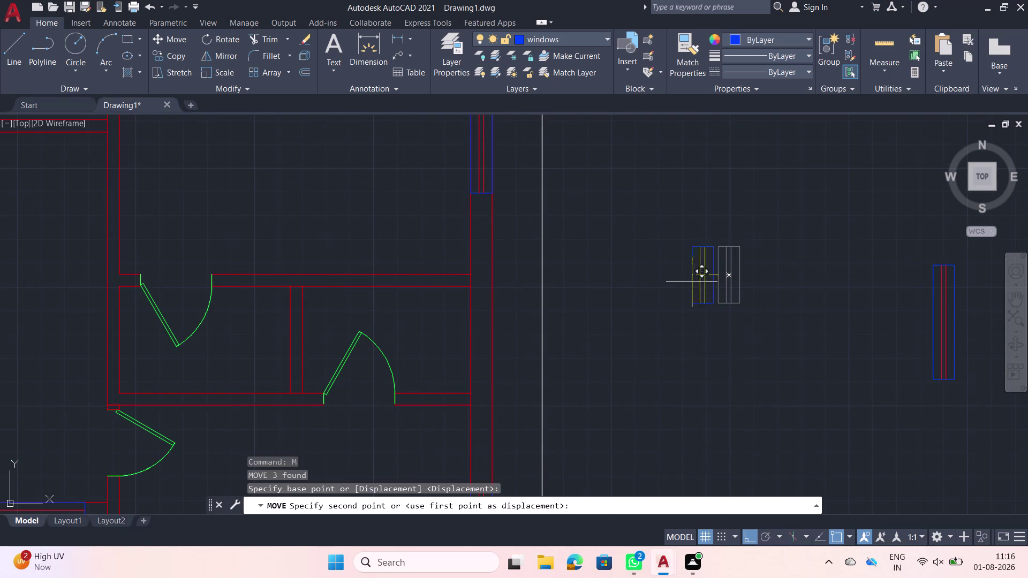
middle_drag(485, 355, 509, 252)
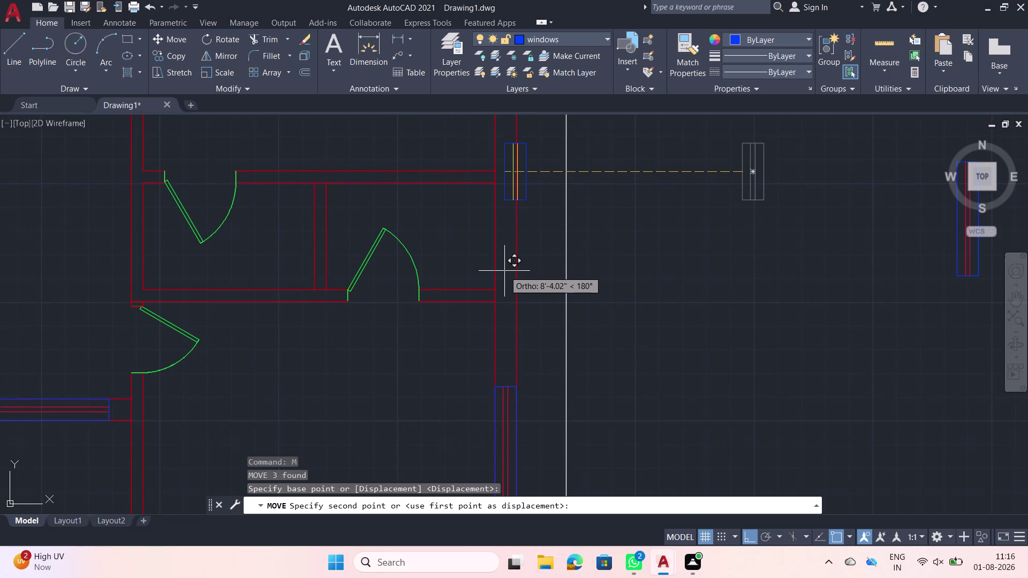
key(F8)
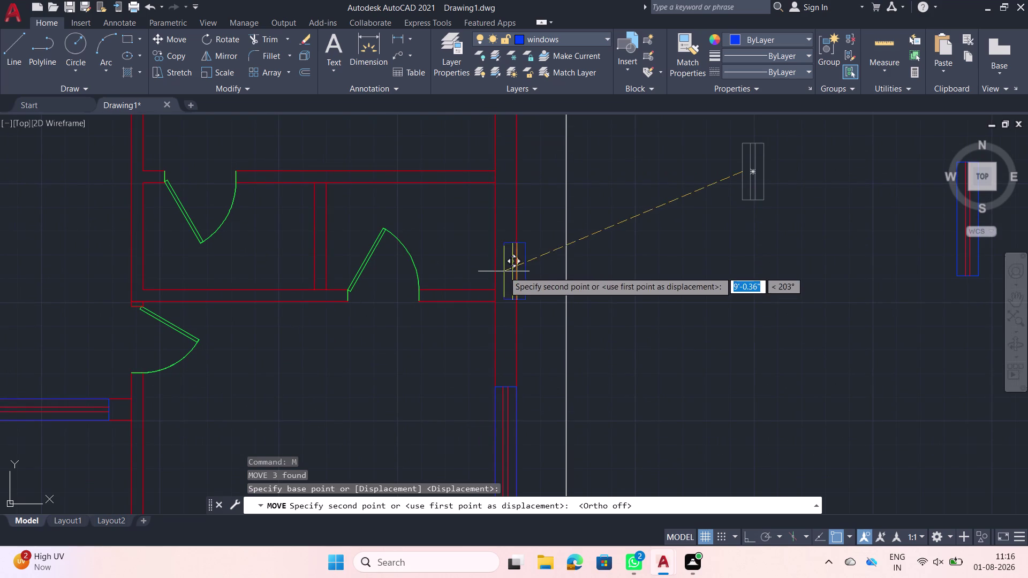
scroll(up, 3)
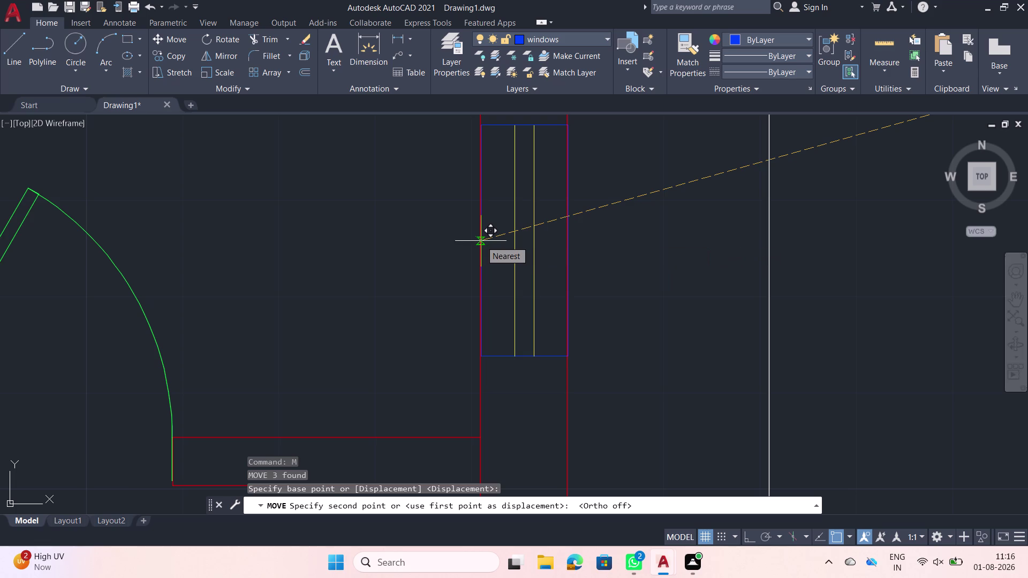
click(479, 240)
scroll(down, 3)
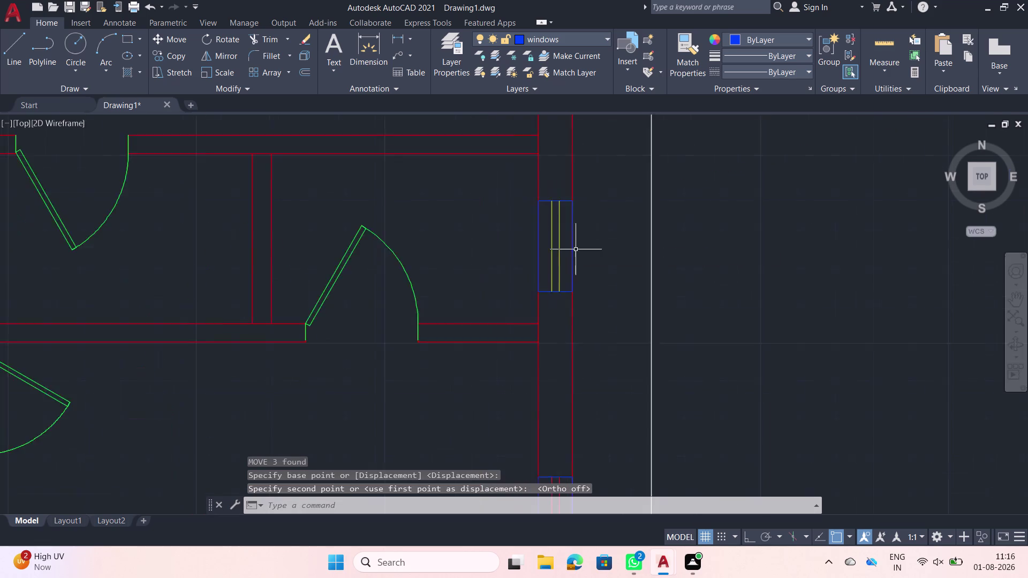
scroll(down, 3)
middle_drag(499, 309, 600, 283)
Zoom out to the full plan, cancel the stray move, and open the Insert block gallery.
scroll(down, 3)
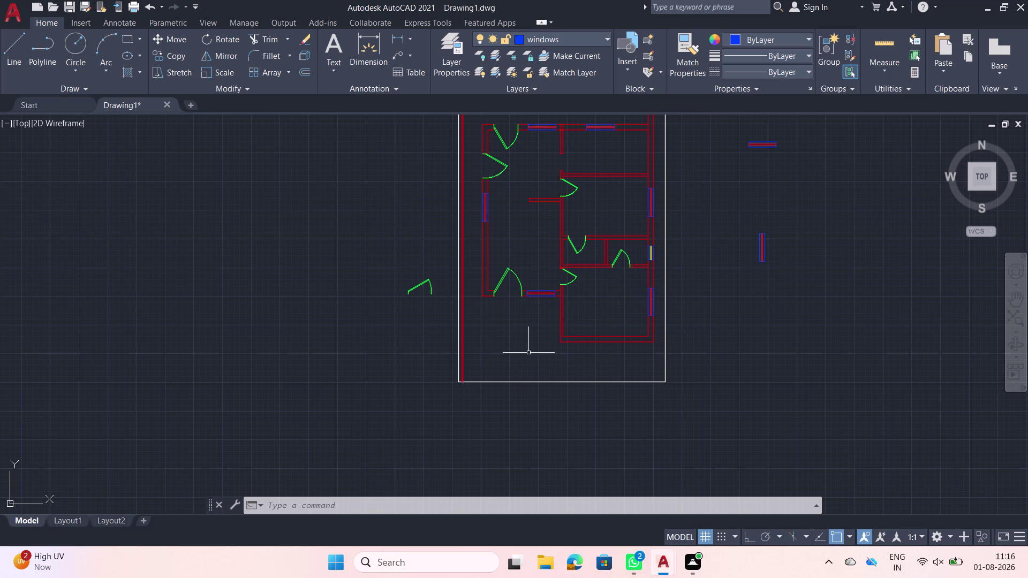
middle_drag(621, 365, 575, 324)
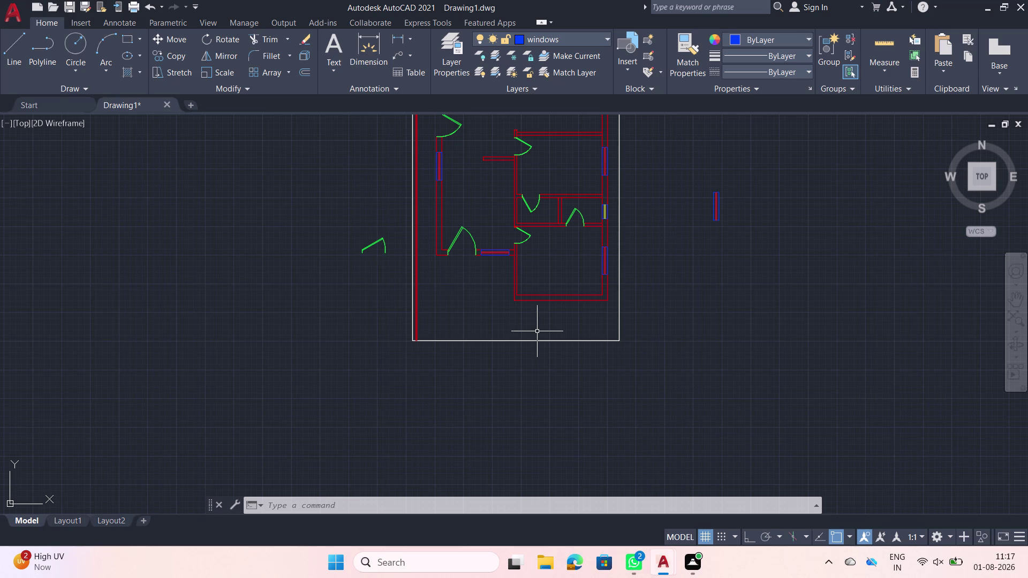
scroll(up, 3)
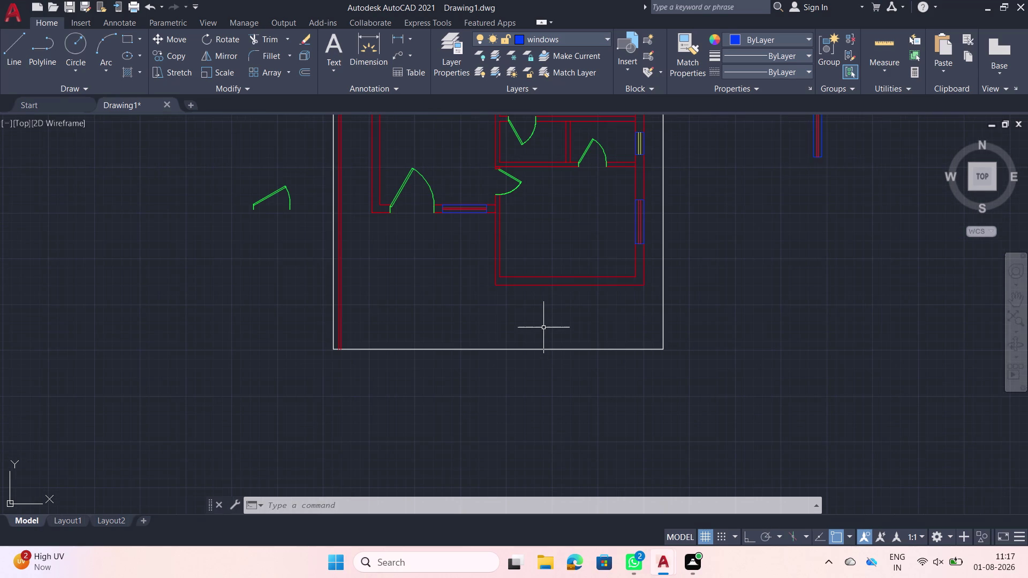
scroll(down, 3)
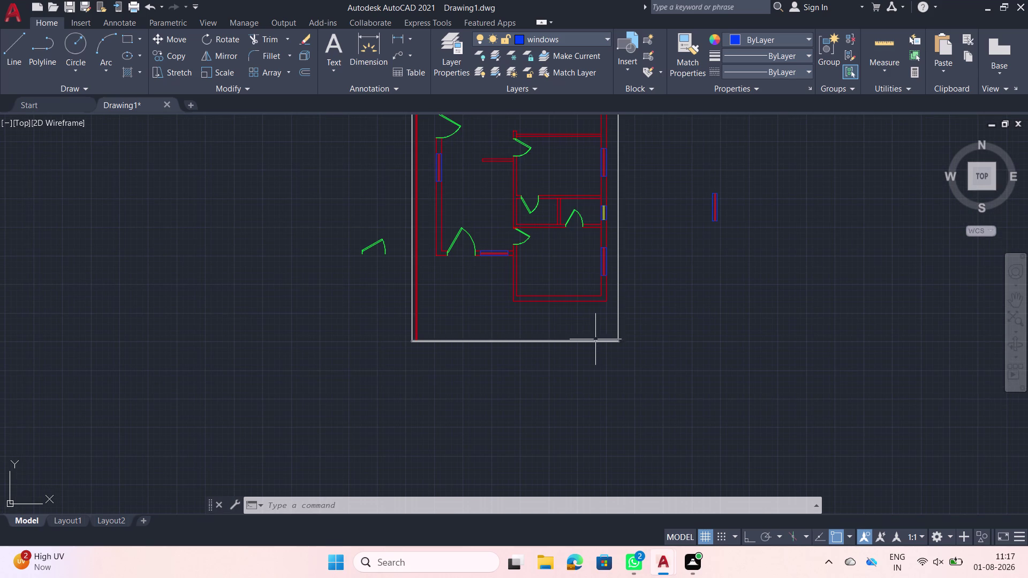
scroll(up, 3)
key(Escape)
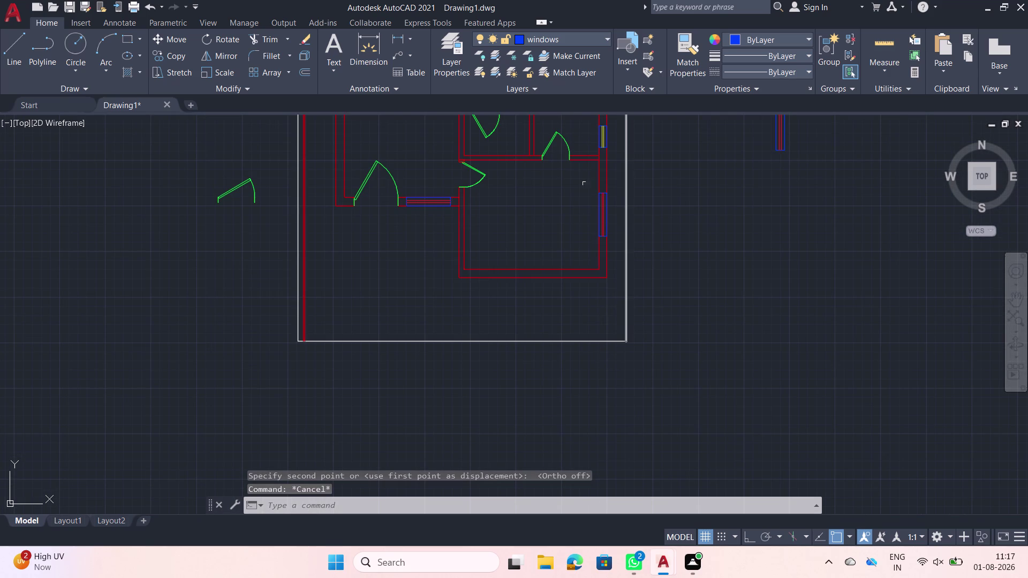
click(617, 39)
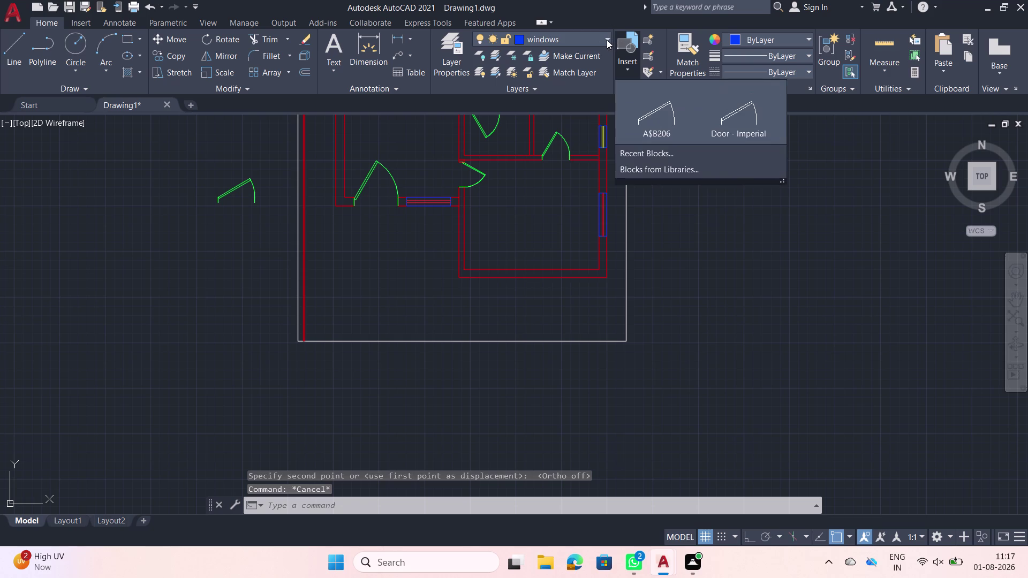
Make steps the current layer.
click(606, 39)
click(534, 101)
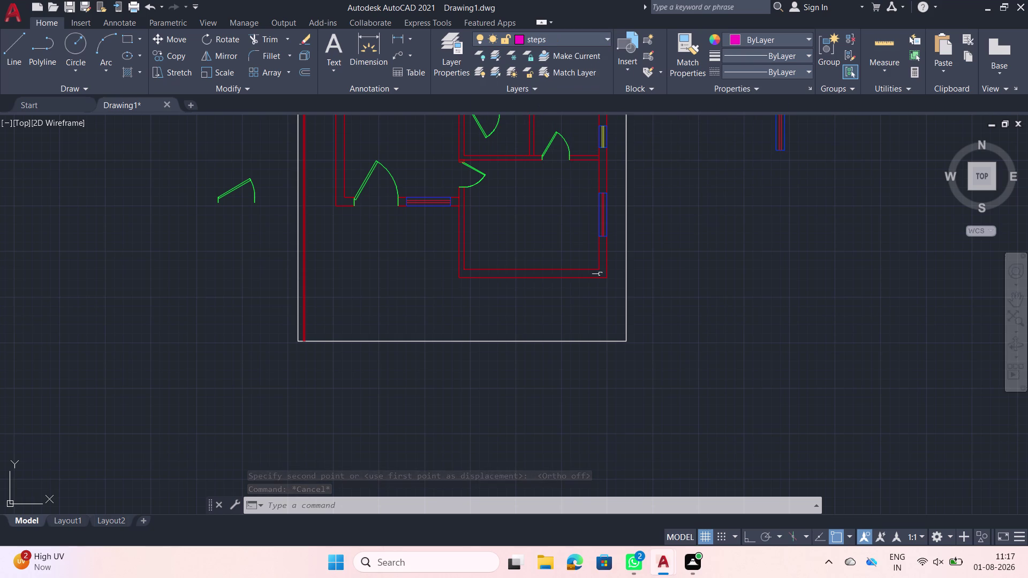
scroll(up, 3)
Draw a vertical line from the inner wall corner down to the outer boundary.
text(l)
key(space)
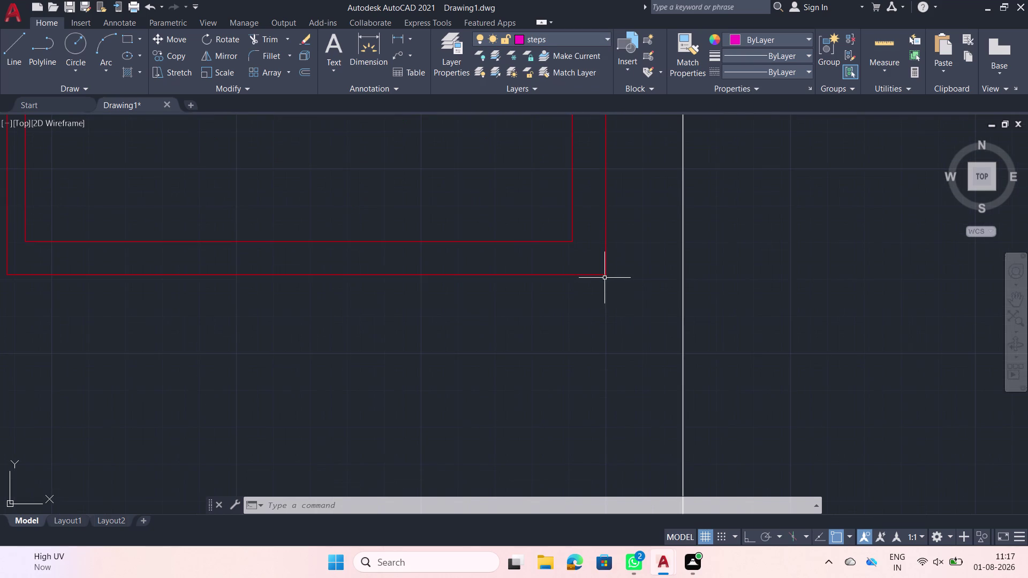
click(605, 278)
scroll(down, 3)
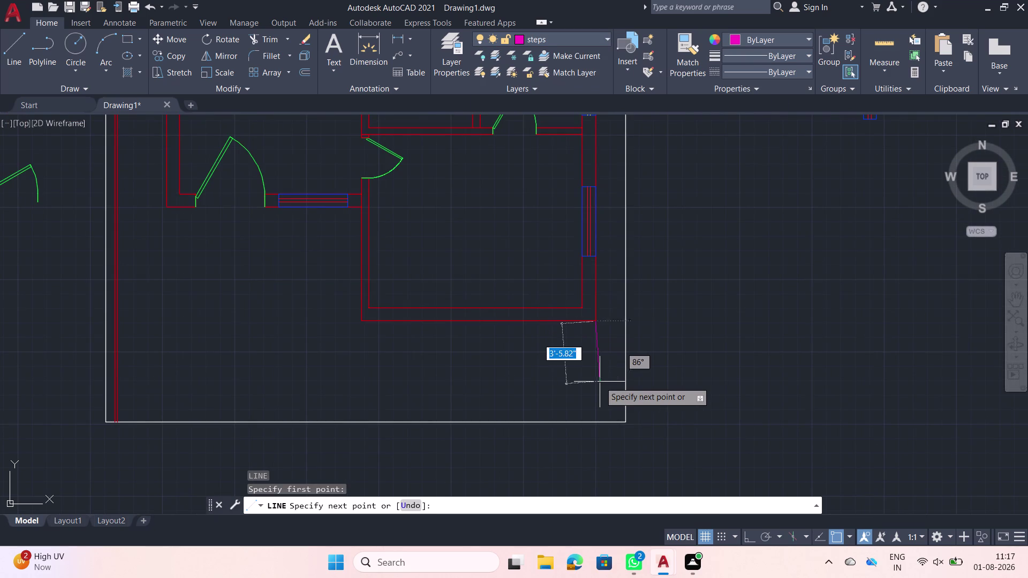
key(F8)
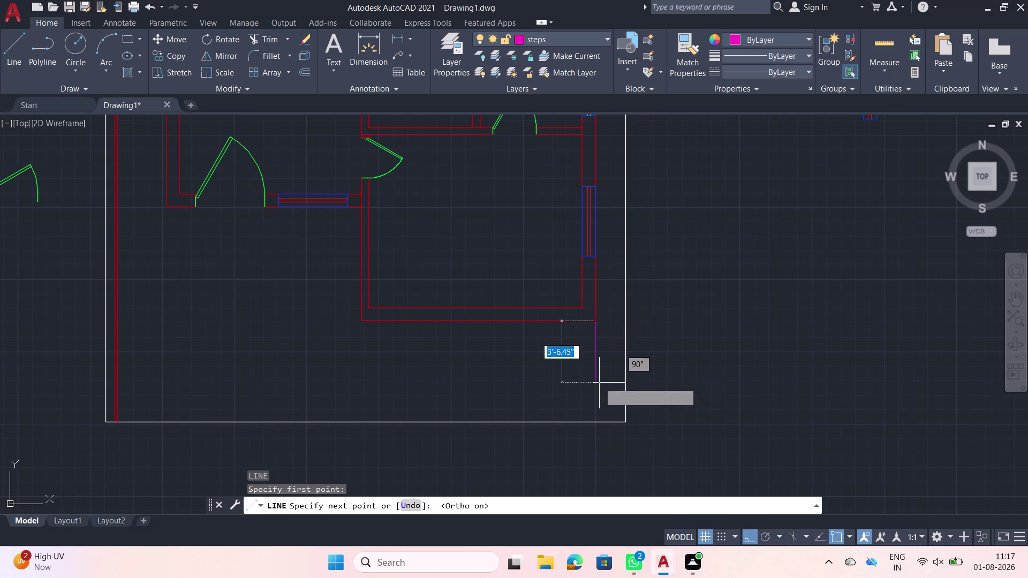
click(589, 427)
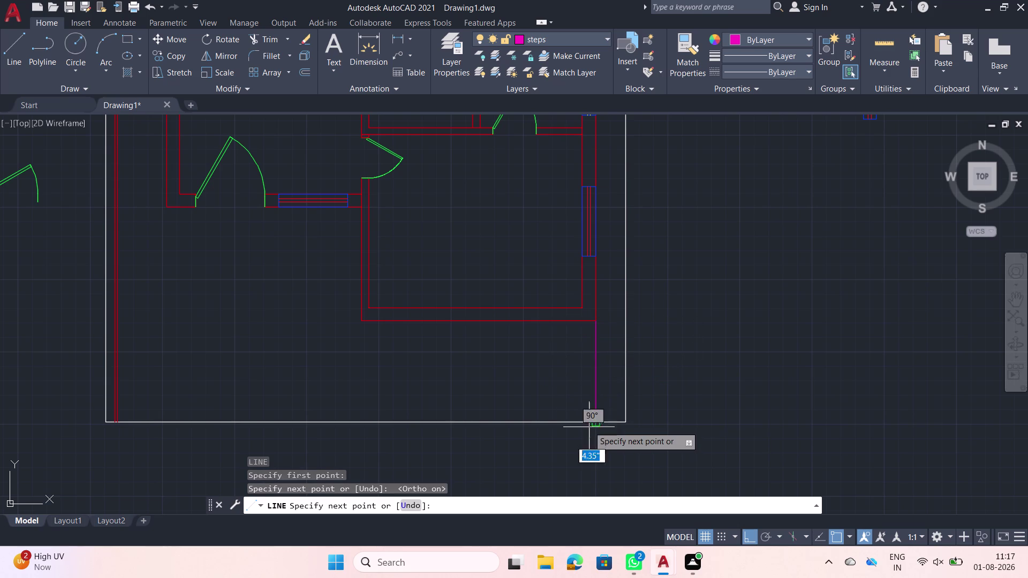
key(Escape)
click(593, 378)
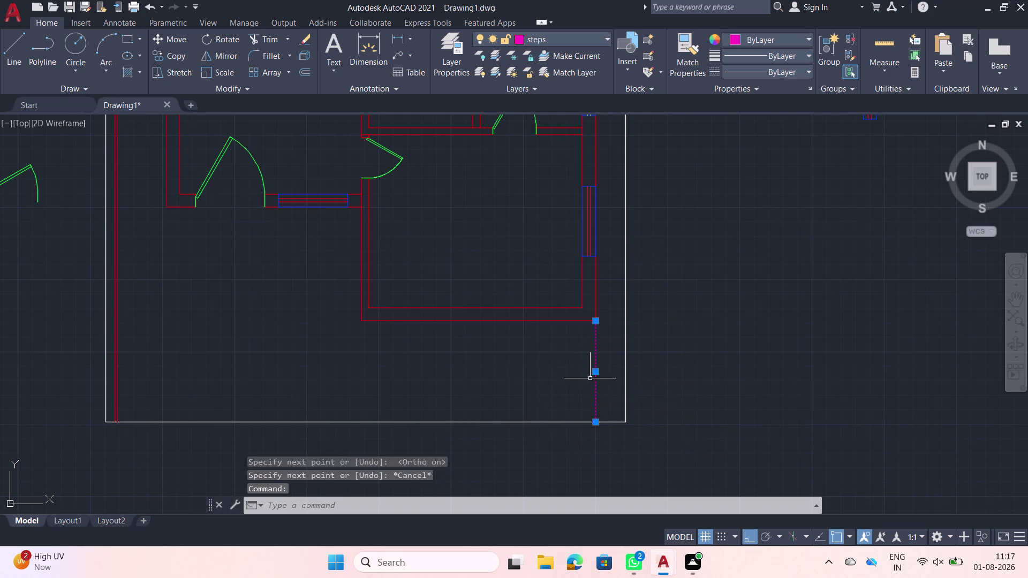
Offset the right step line 3' to the left as the first tread.
text(off)
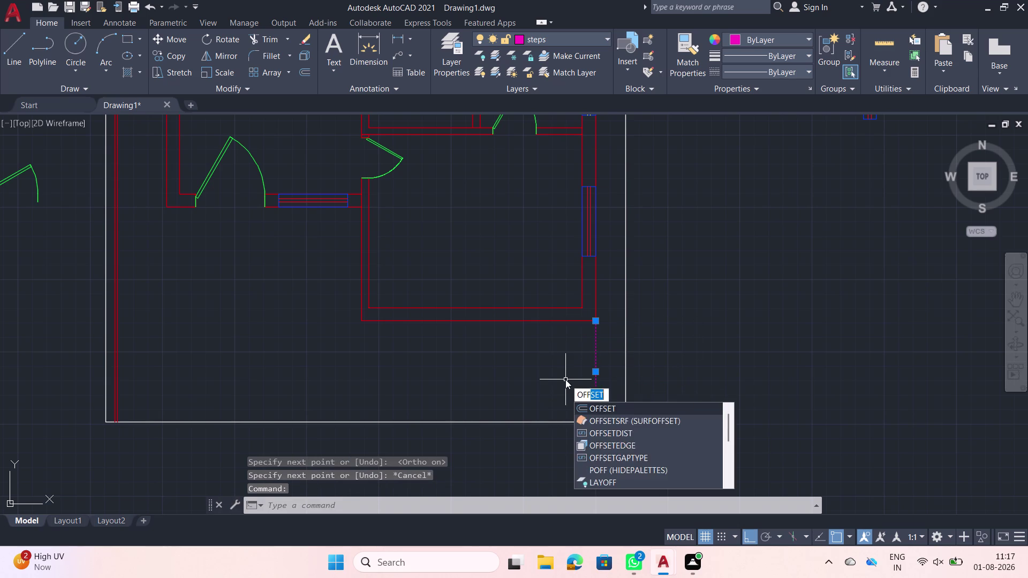
key(space)
click(589, 374)
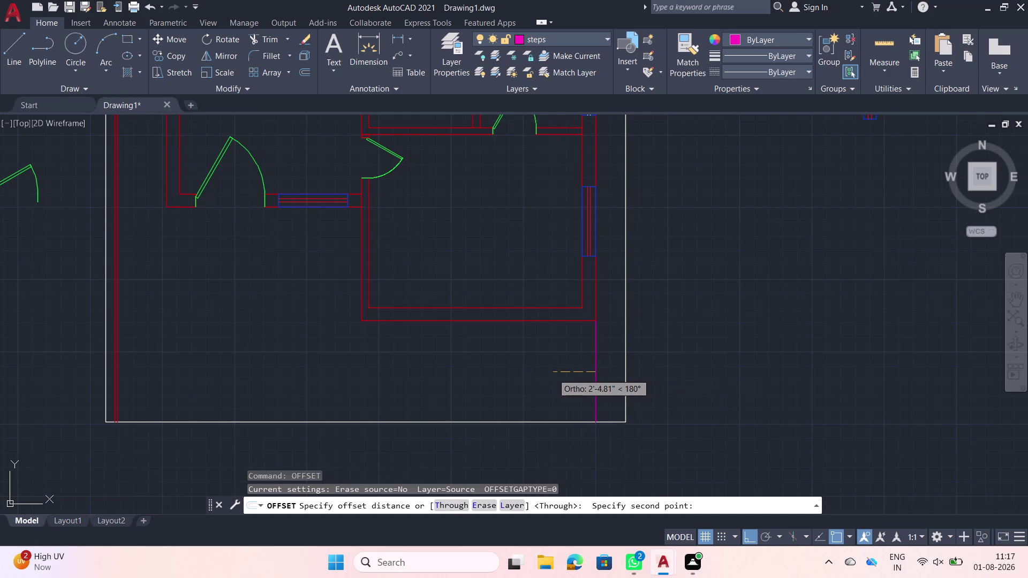
text(3')
key(Return)
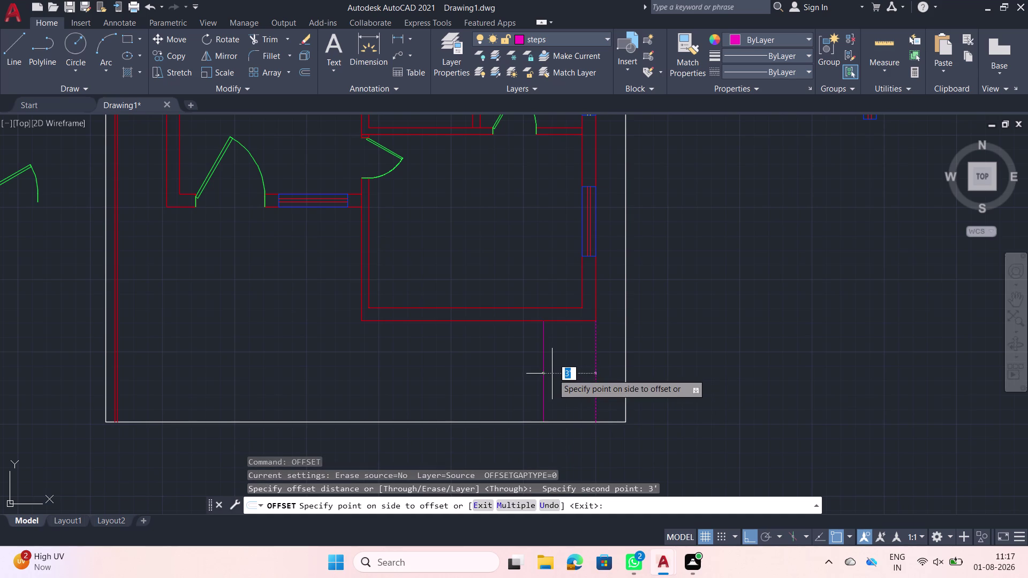
click(551, 374)
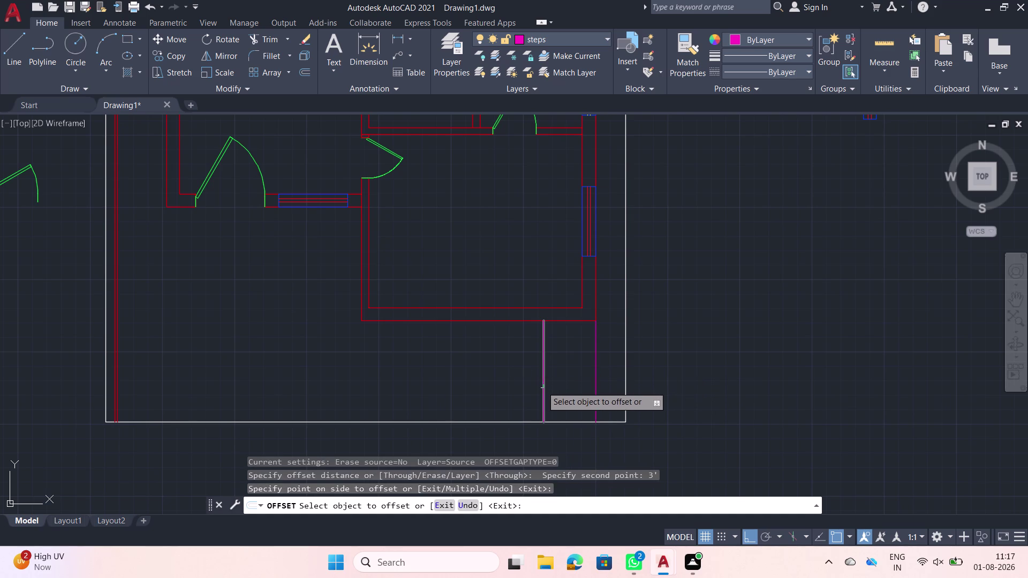
Add six more tread lines, each offset 1' further left.
click(542, 387)
text(1)
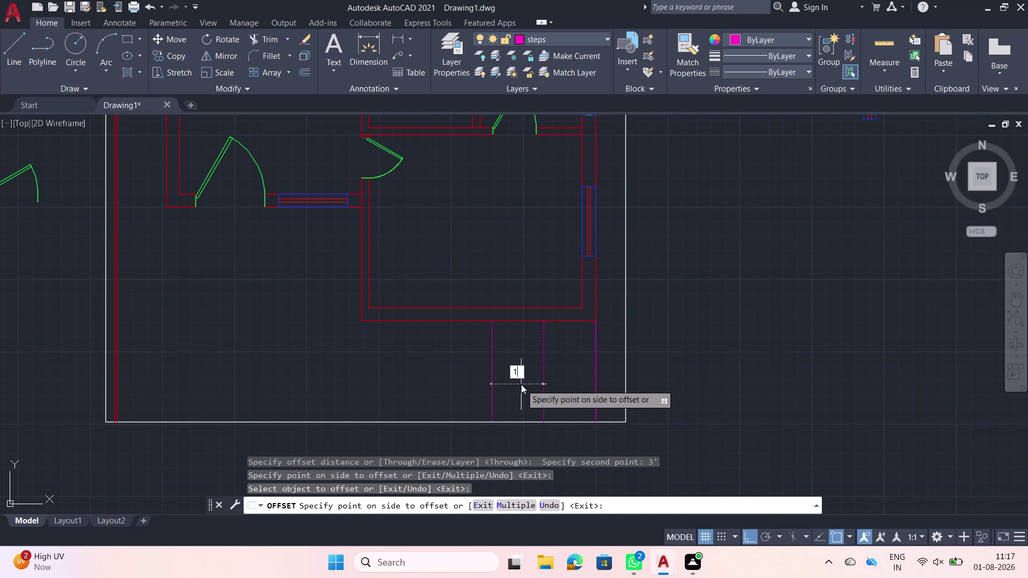
text(')
key(Return)
click(527, 385)
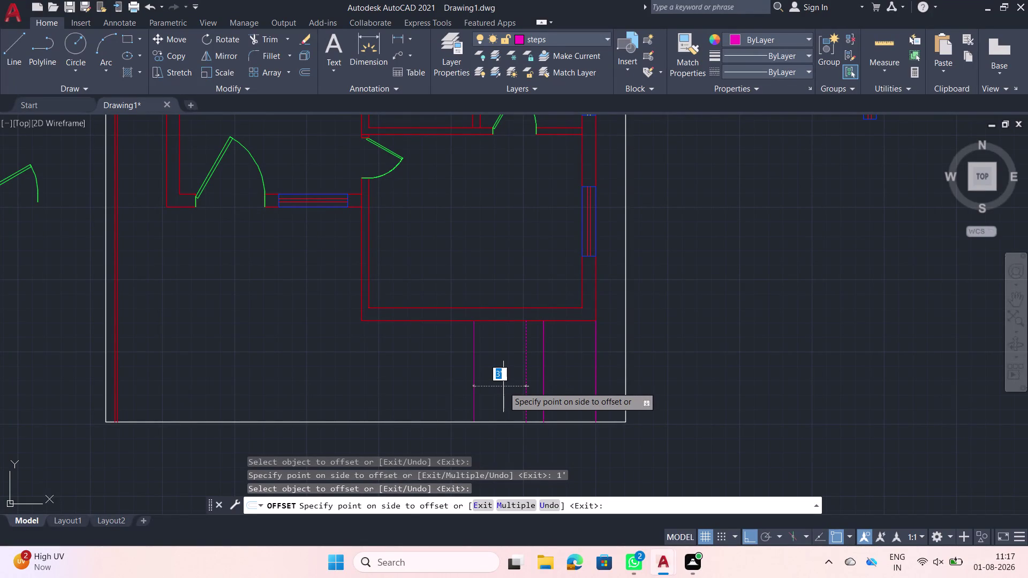
text(1')
key(Return)
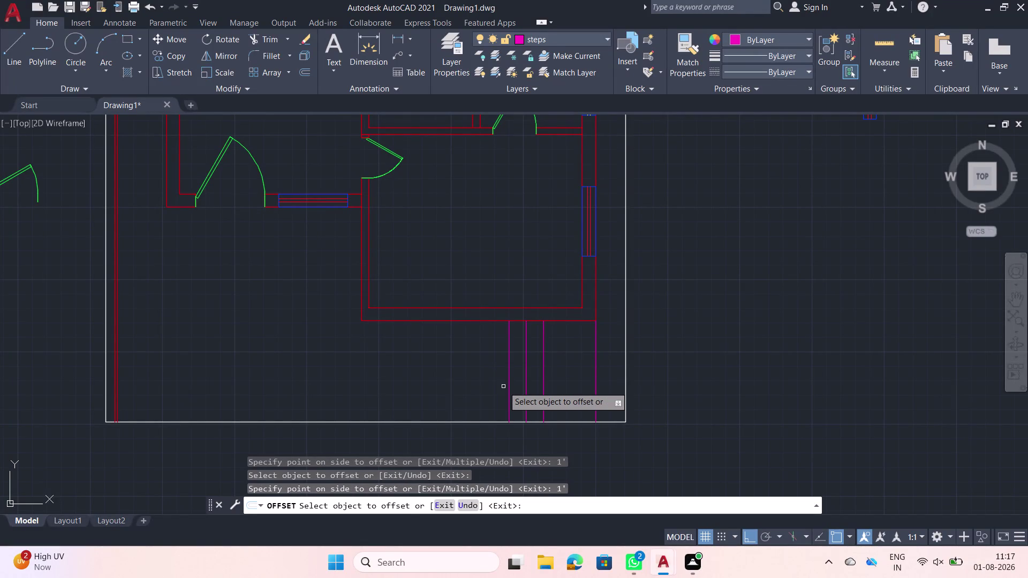
click(508, 388)
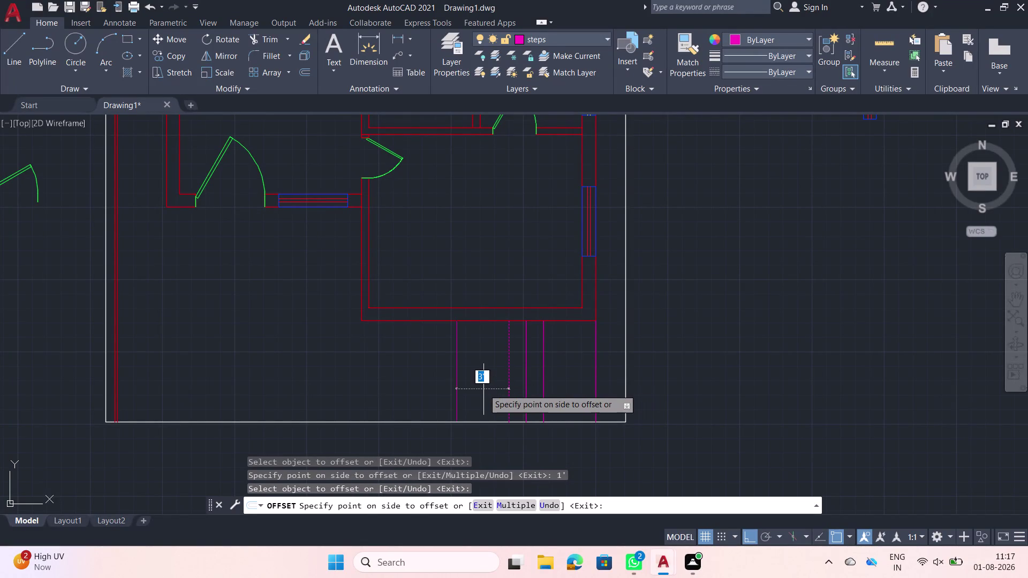
text(1')
key(Return)
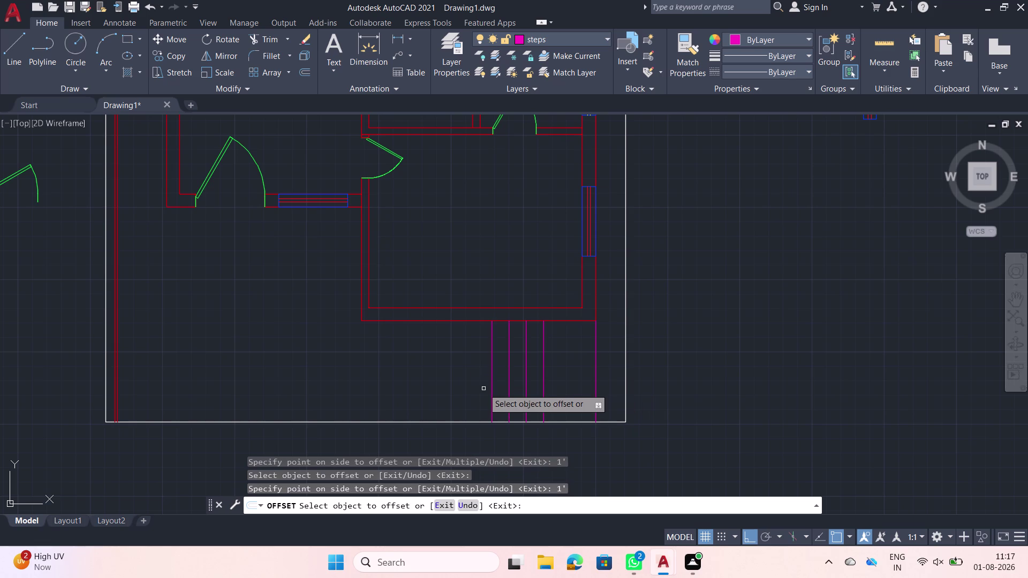
click(491, 387)
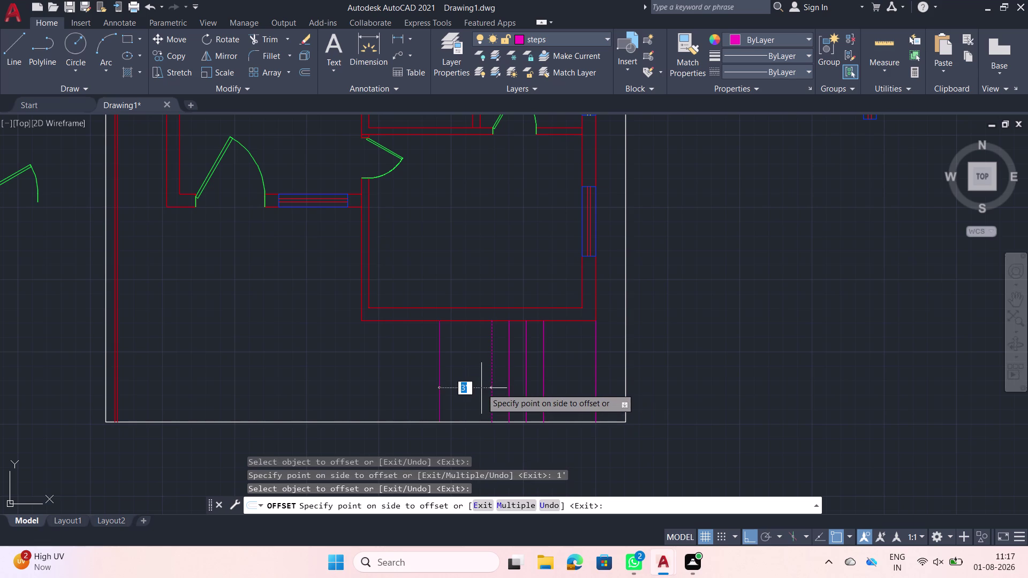
text(1')
key(Return)
click(474, 390)
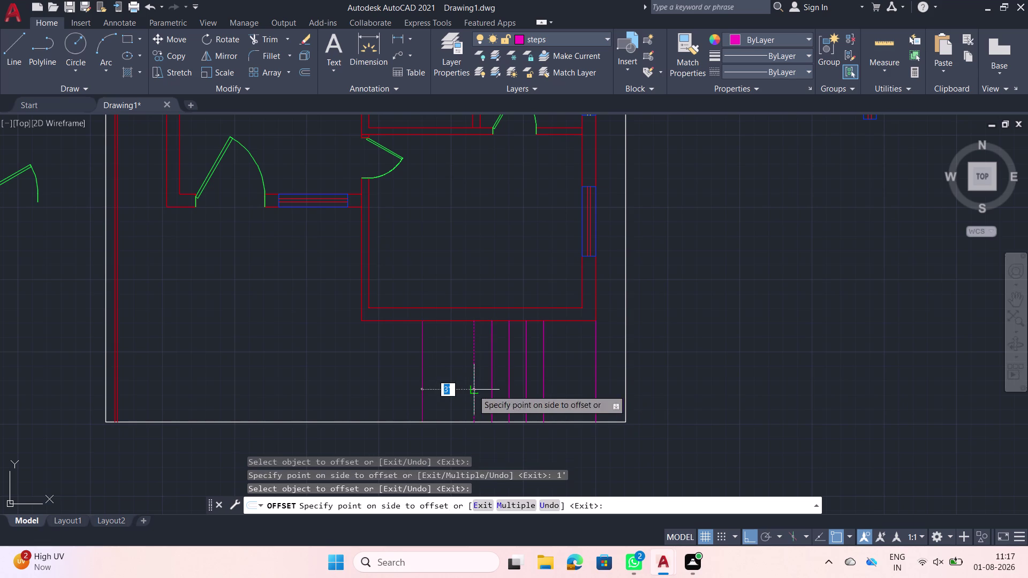
text(1')
key(Return)
click(458, 389)
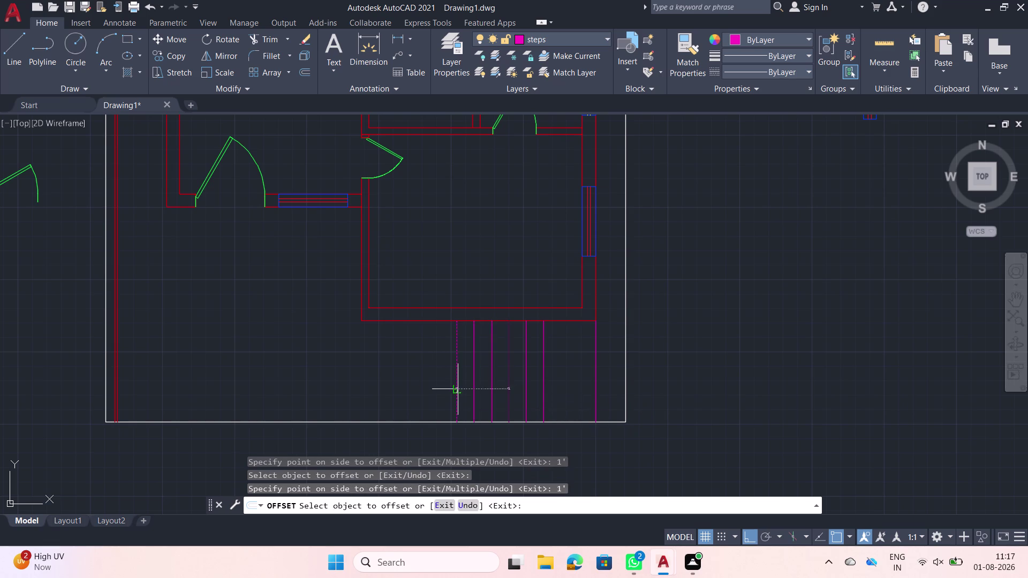
text(1')
key(Return)
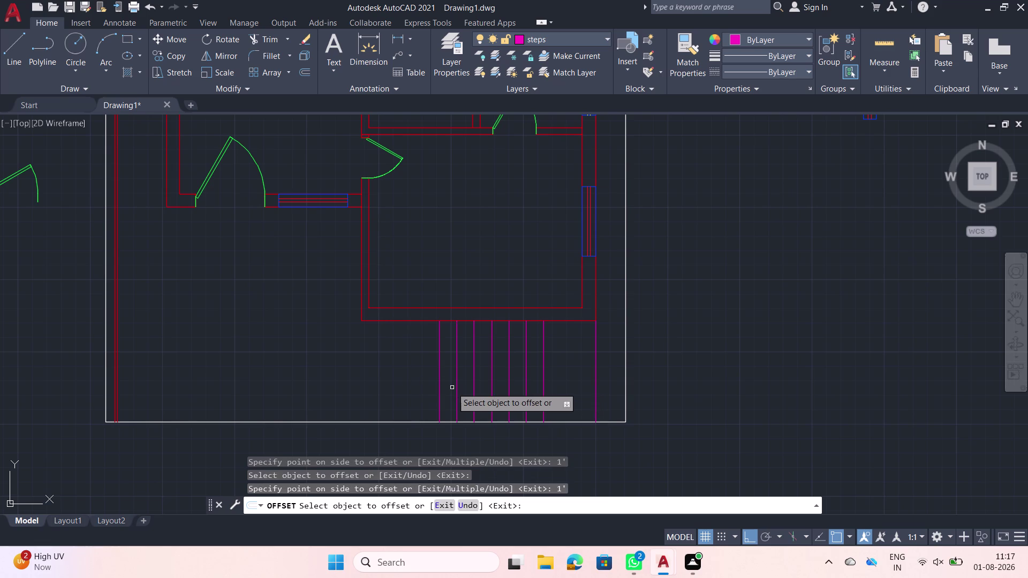
Add five final tread lines 1' apart and finish OFFSET.
click(441, 391)
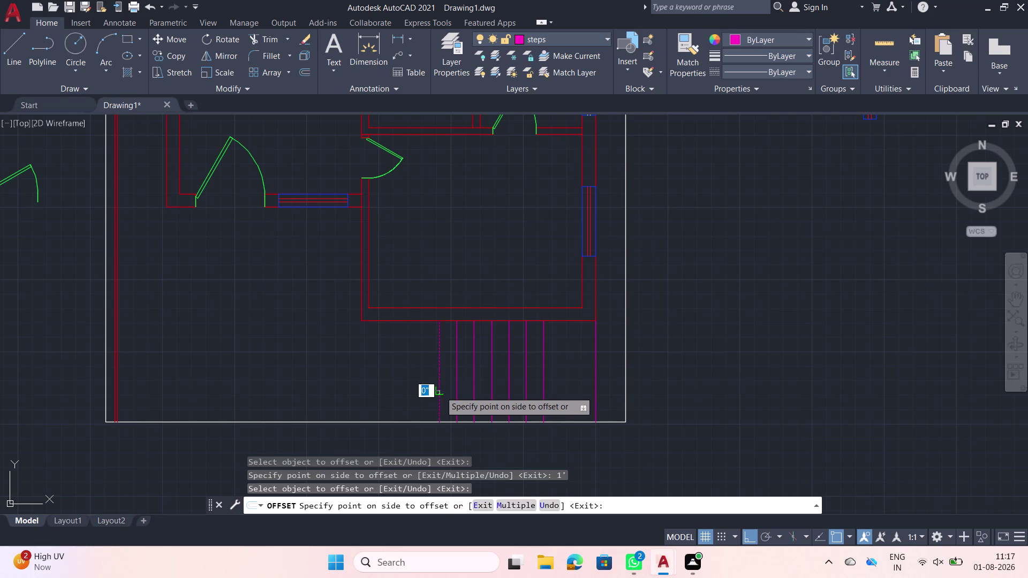
click(440, 391)
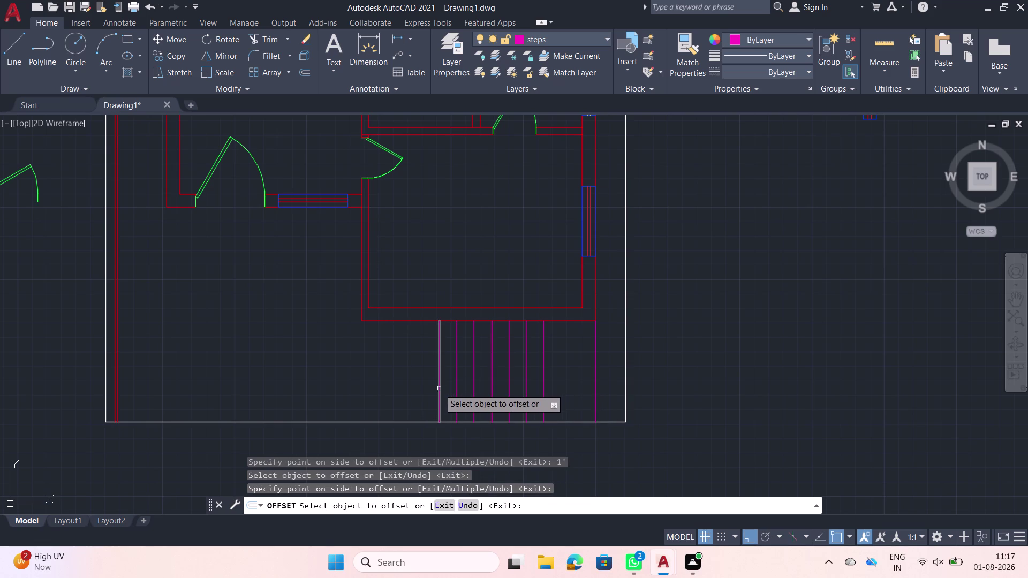
click(438, 388)
text(1')
key(Return)
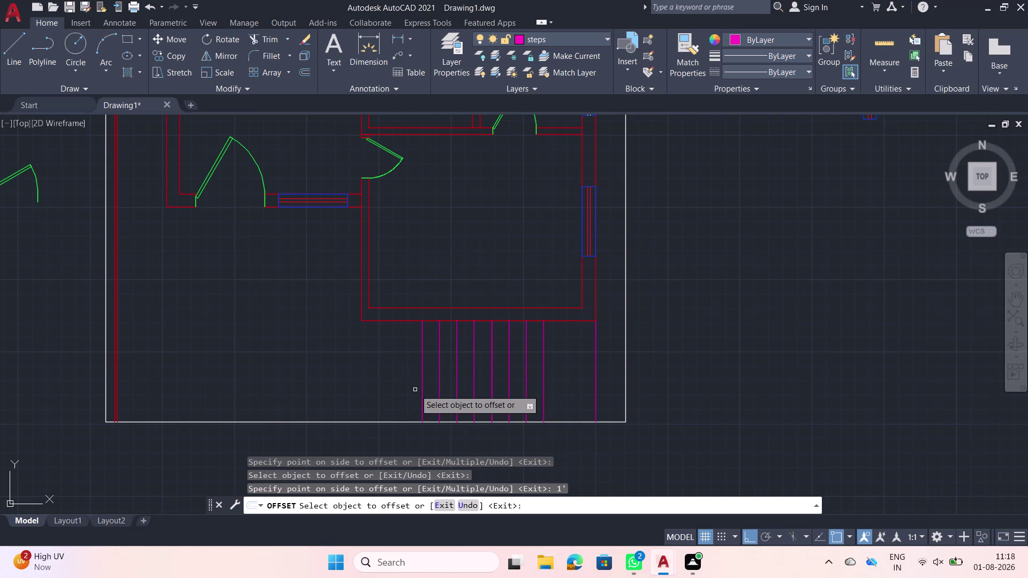
click(423, 389)
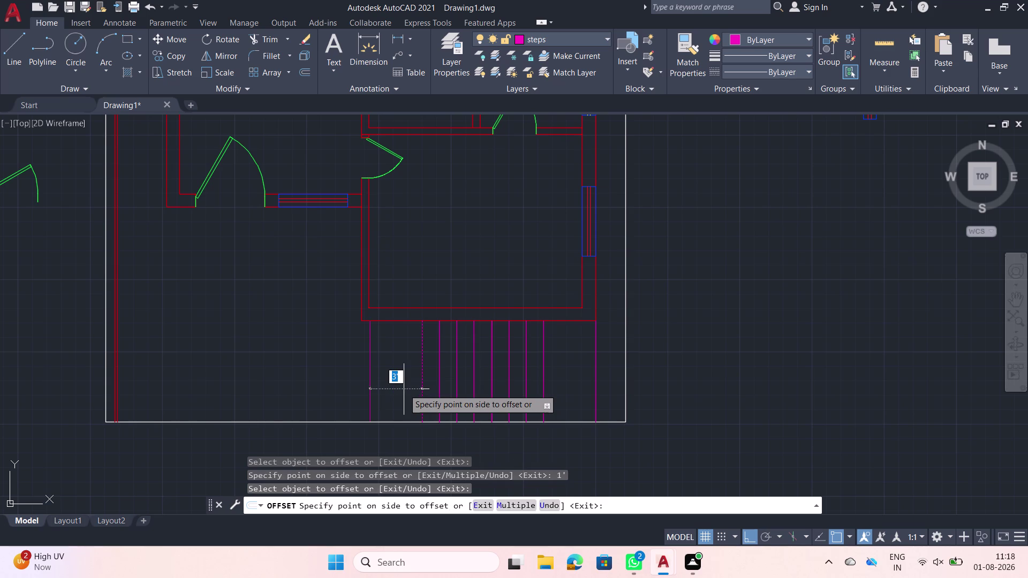
text(1')
key(Return)
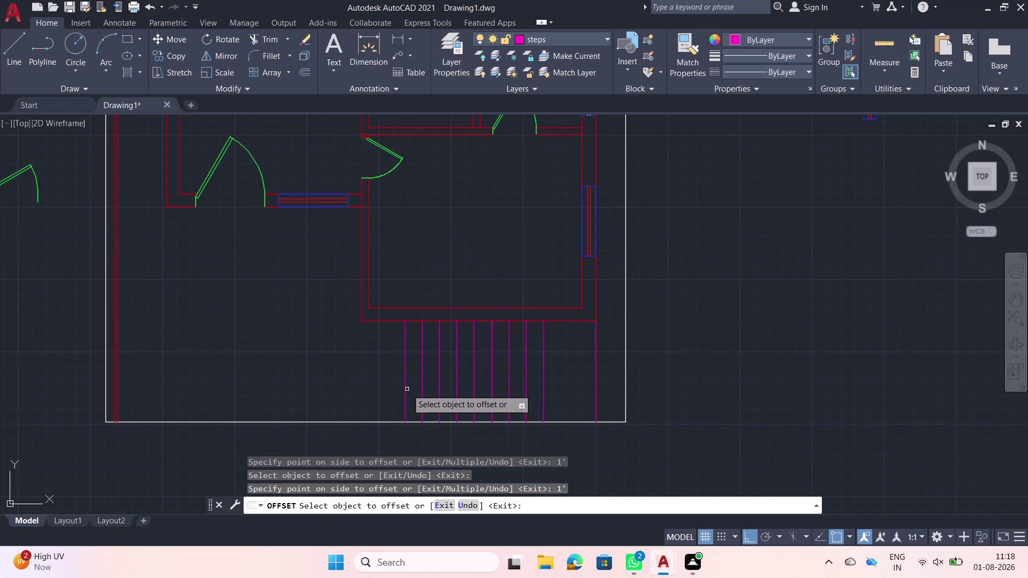
click(405, 389)
text(1')
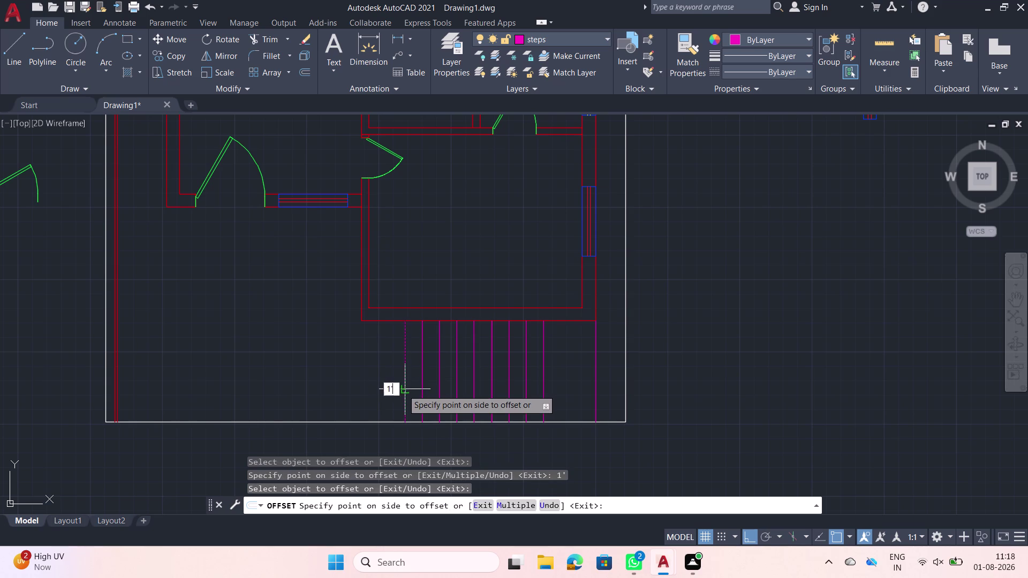
key(Return)
click(387, 385)
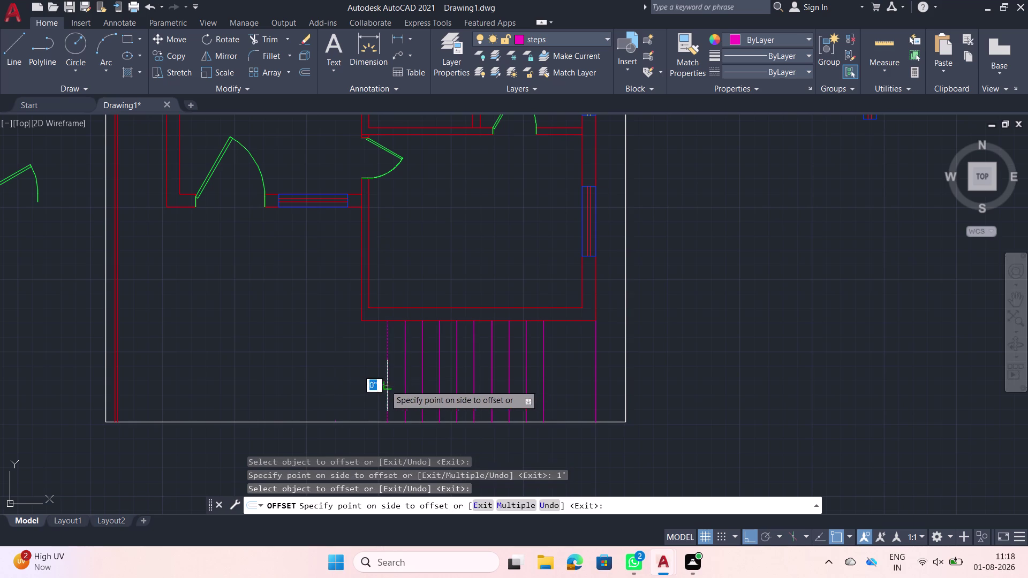
text(1')
key(Return)
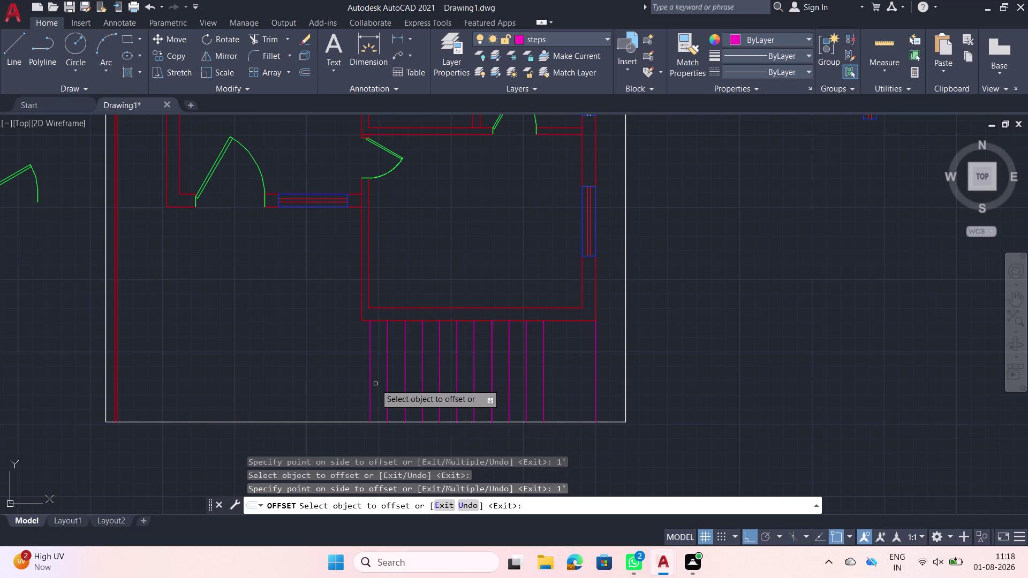
key(Escape)
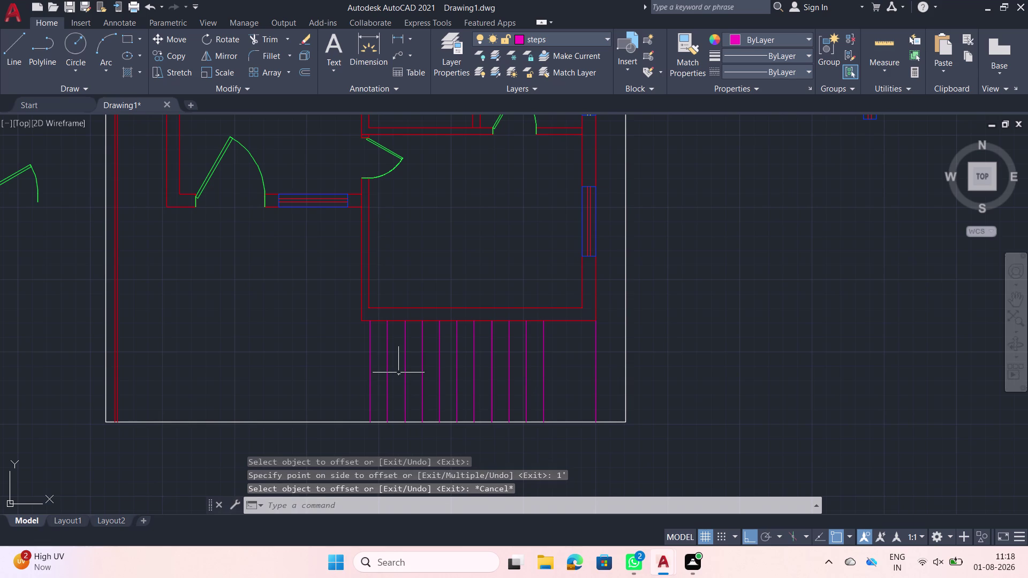
Draw a horizontal line from the leftmost tread to the right stair edge.
text(l)
key(space)
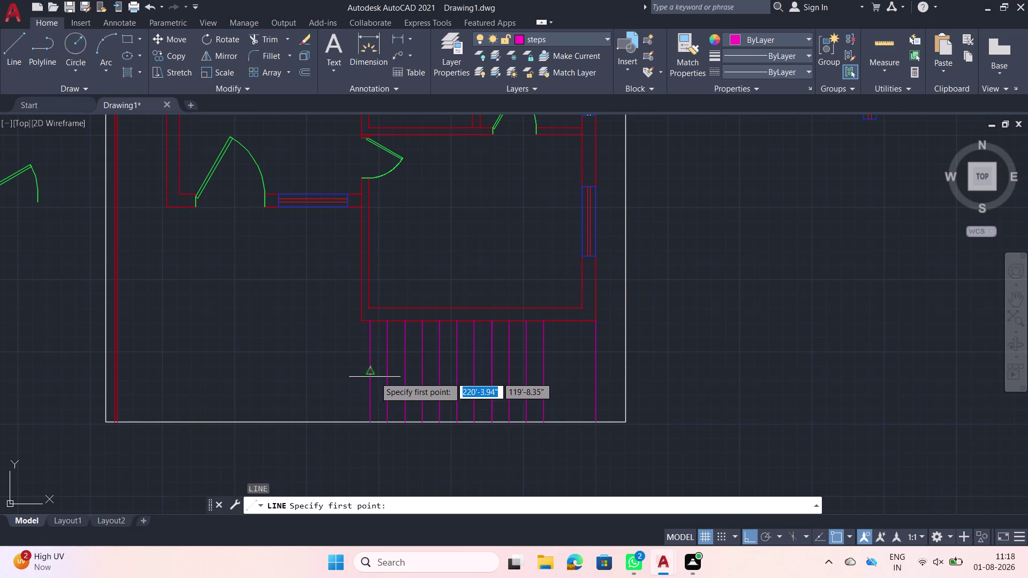
click(369, 376)
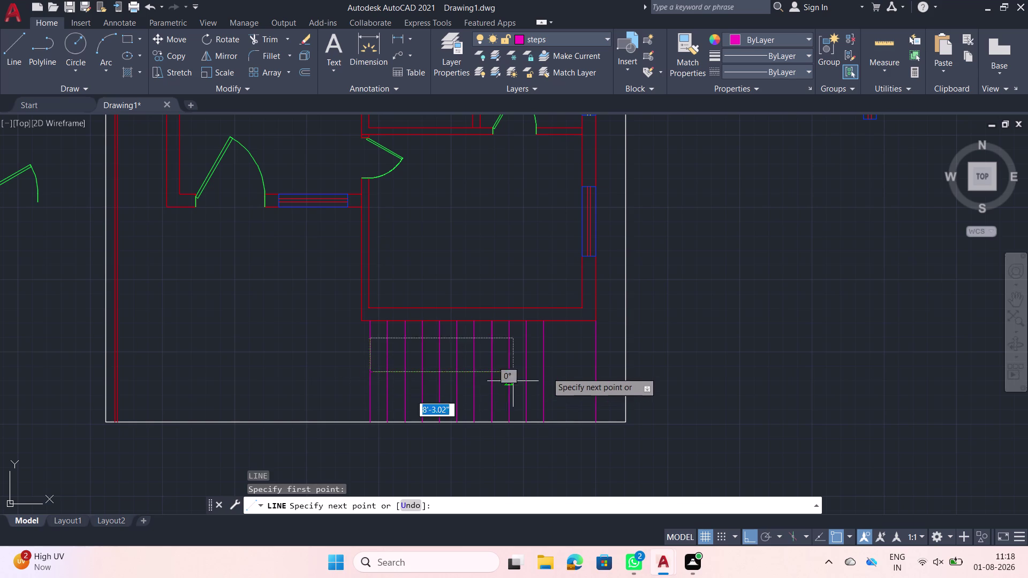
key(F8)
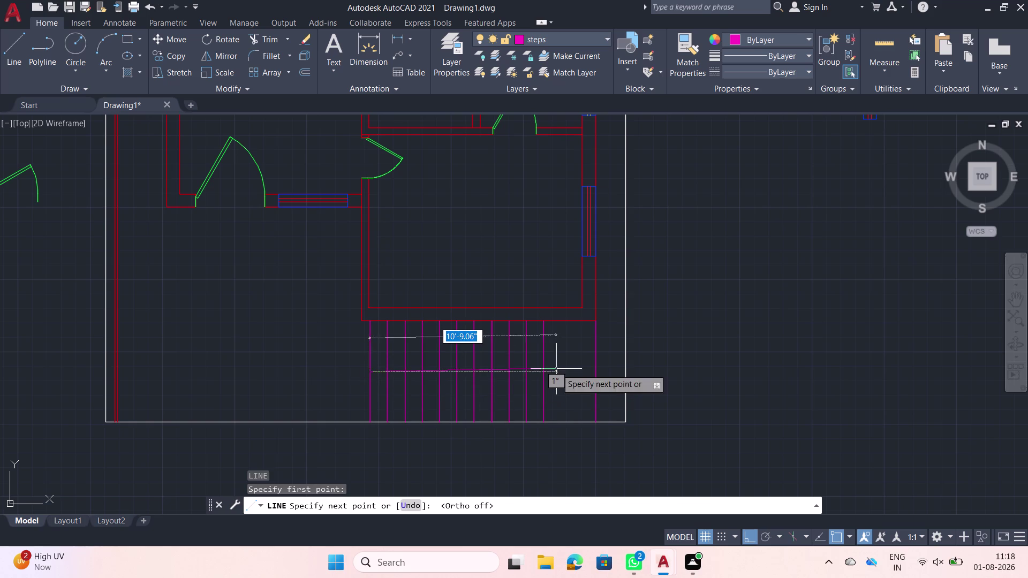
click(592, 370)
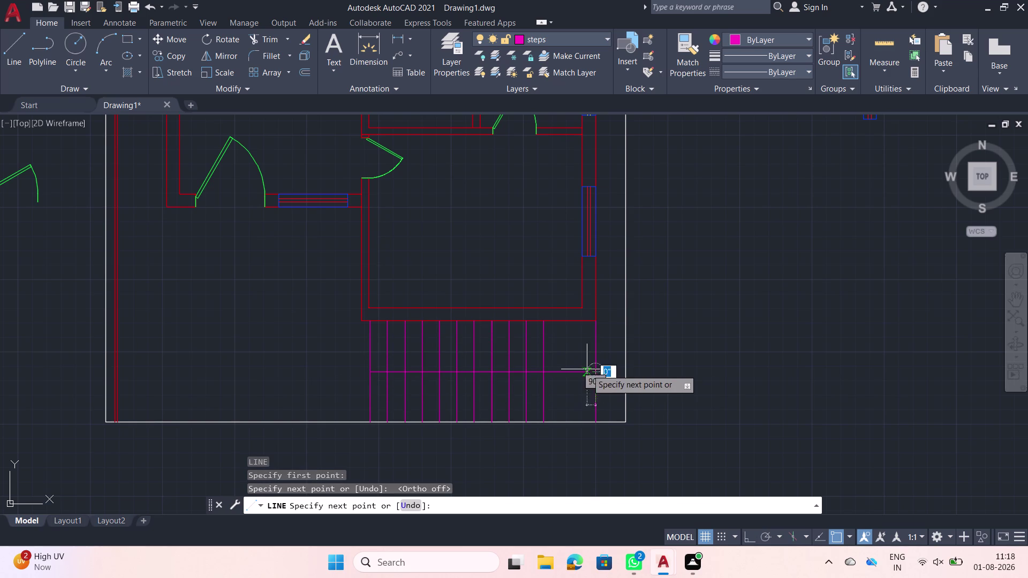
key(Escape)
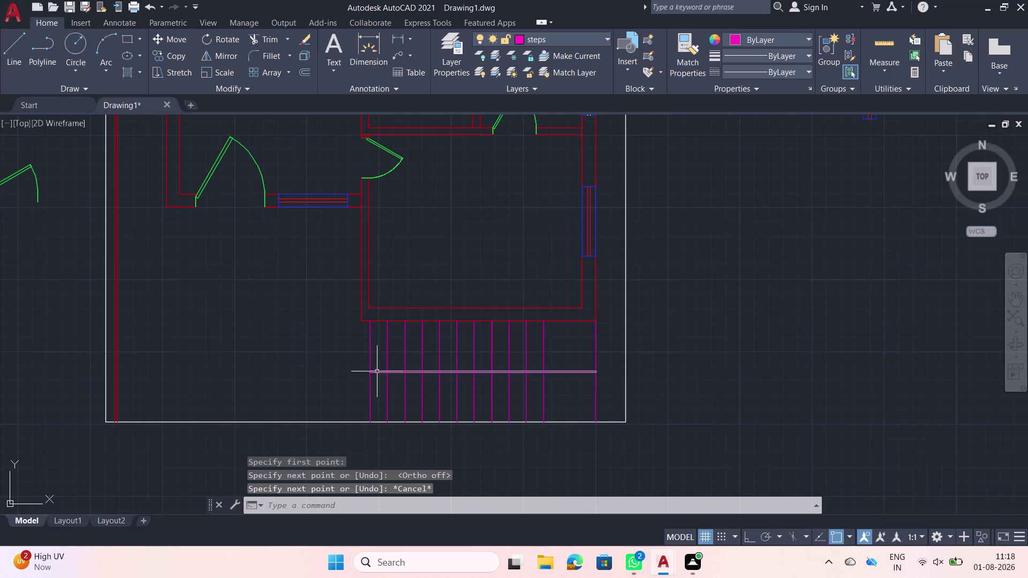
Stretch the line's left endpoint further left past the treads.
click(377, 371)
click(371, 373)
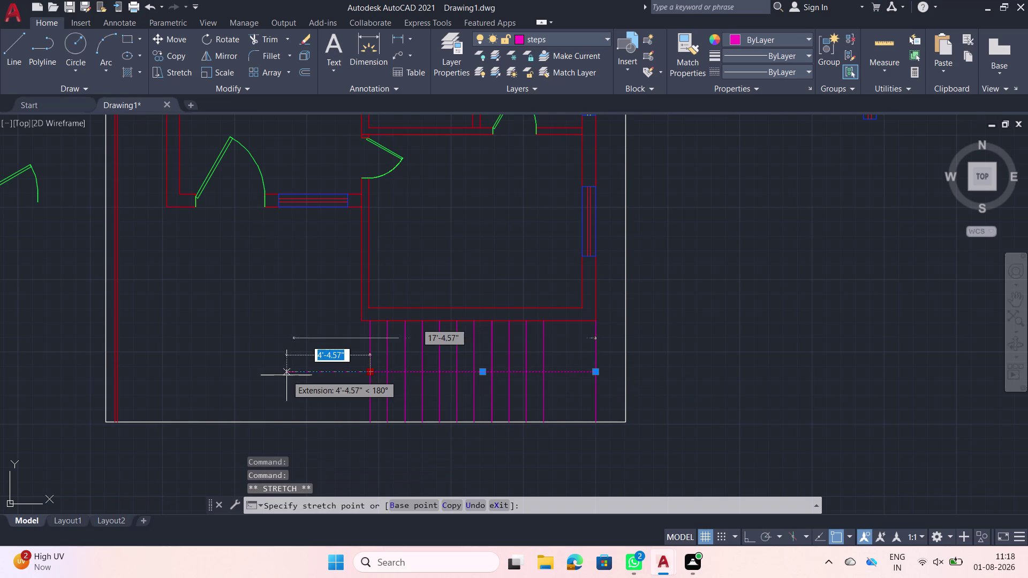
click(324, 374)
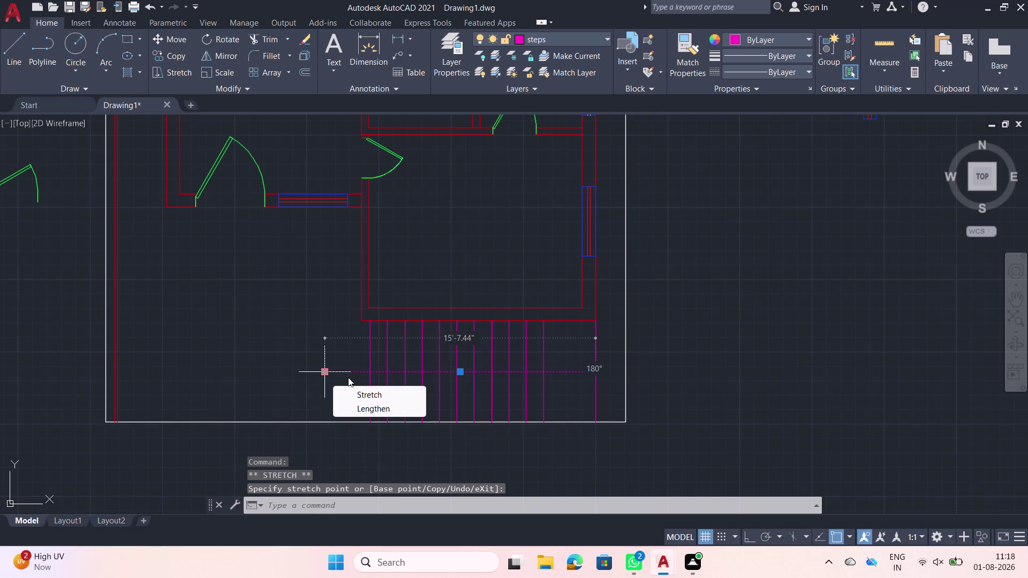
key(Escape)
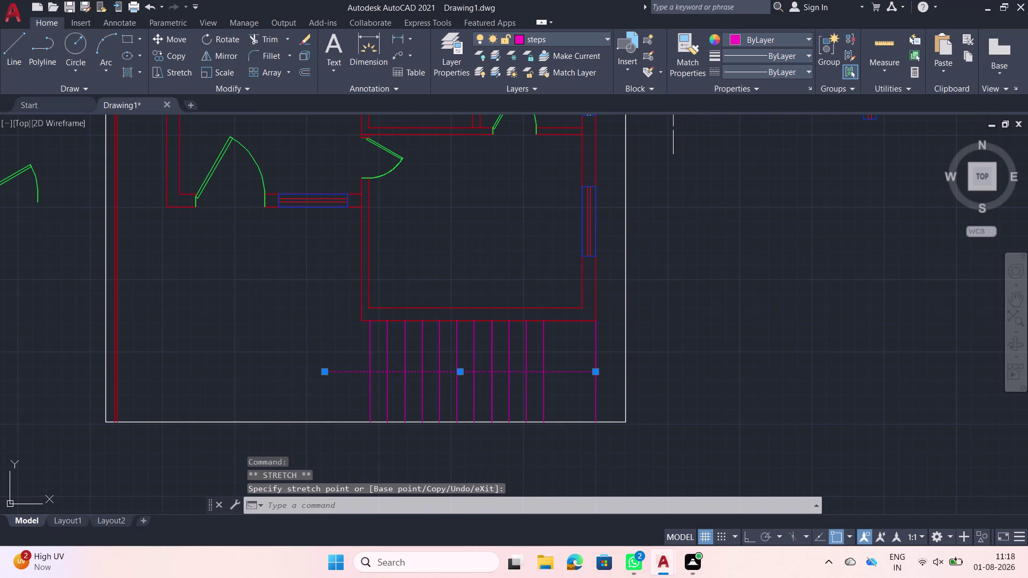
key(Escape)
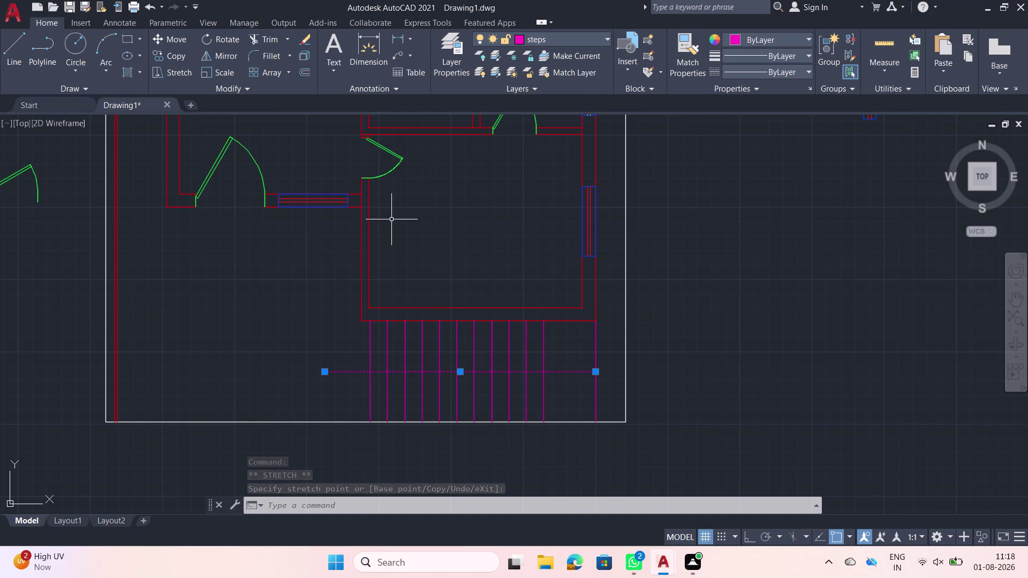
Fence-trim the stair treads so left treads stay below and right treads above the crossing line.
text(tr)
key(space)
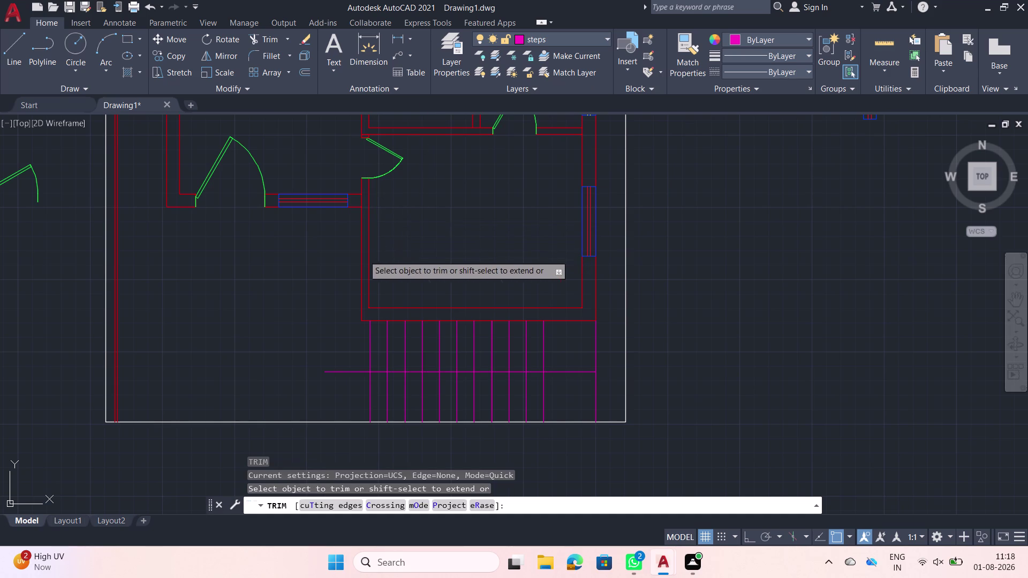
click(351, 353)
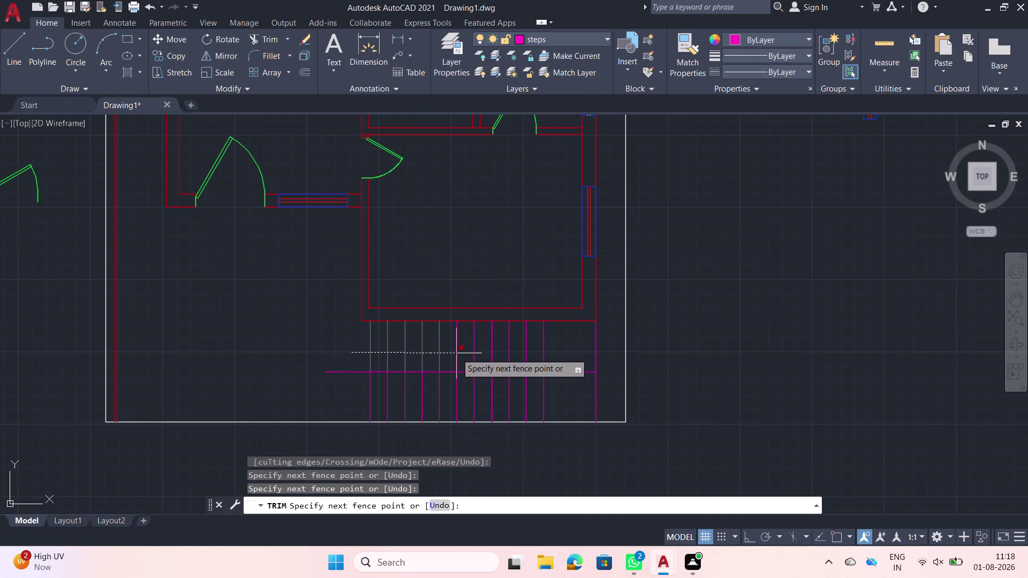
click(447, 353)
scroll(down, 3)
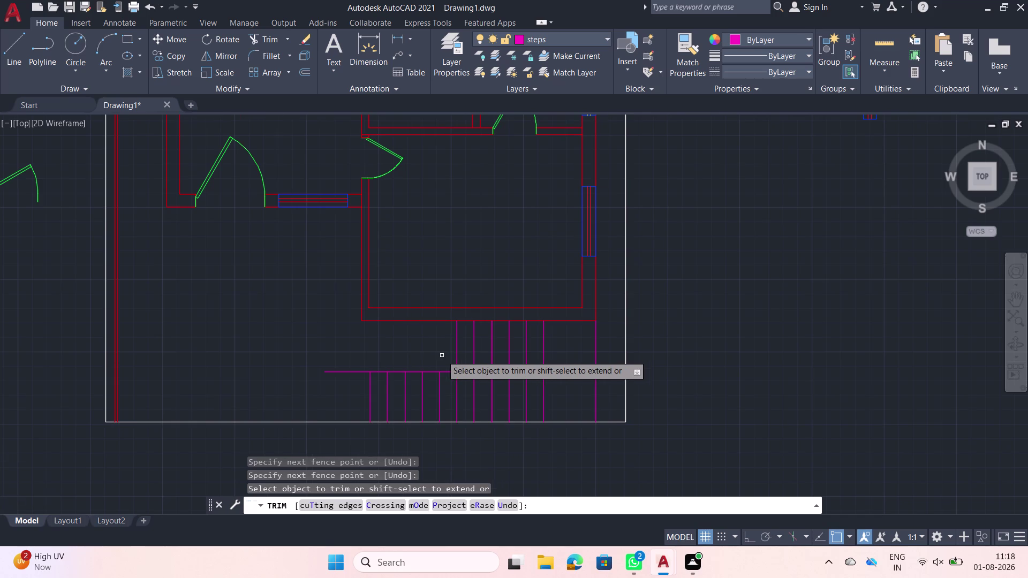
click(452, 355)
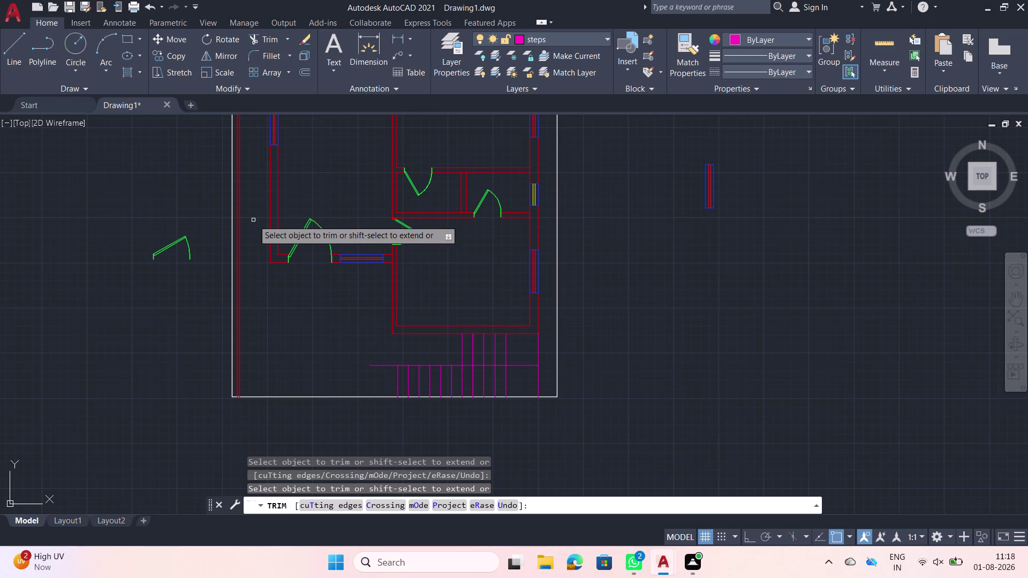
key(Escape)
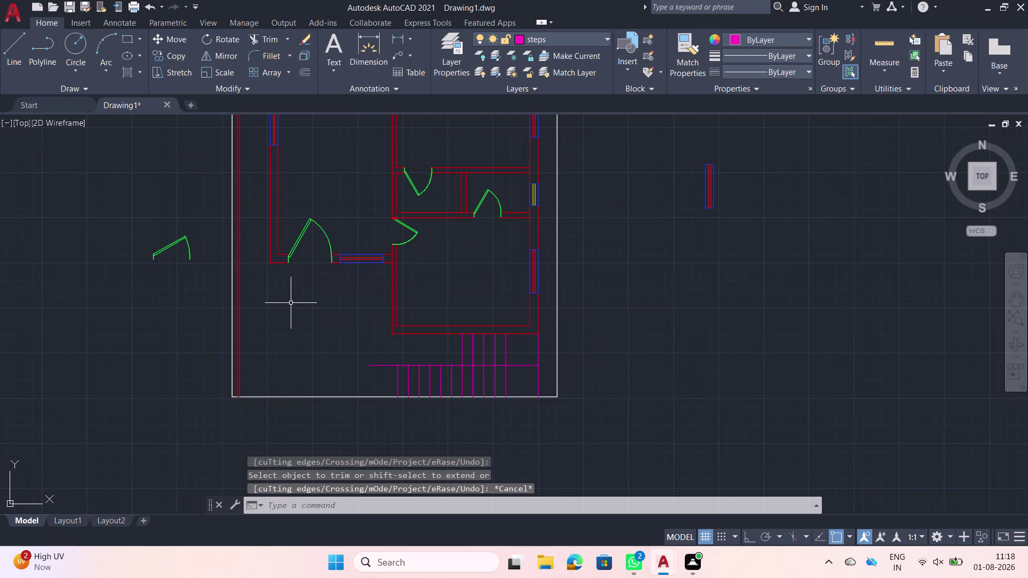
middle_drag(291, 303, 346, 272)
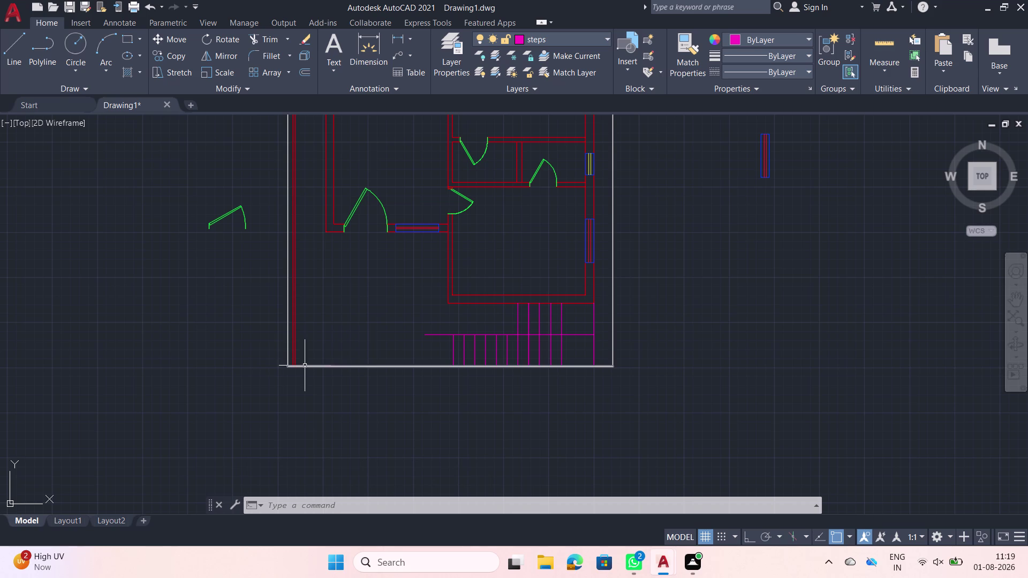
Draw a 9 by 12 rectangle just left of the plan's outer wall.
scroll(down, 3)
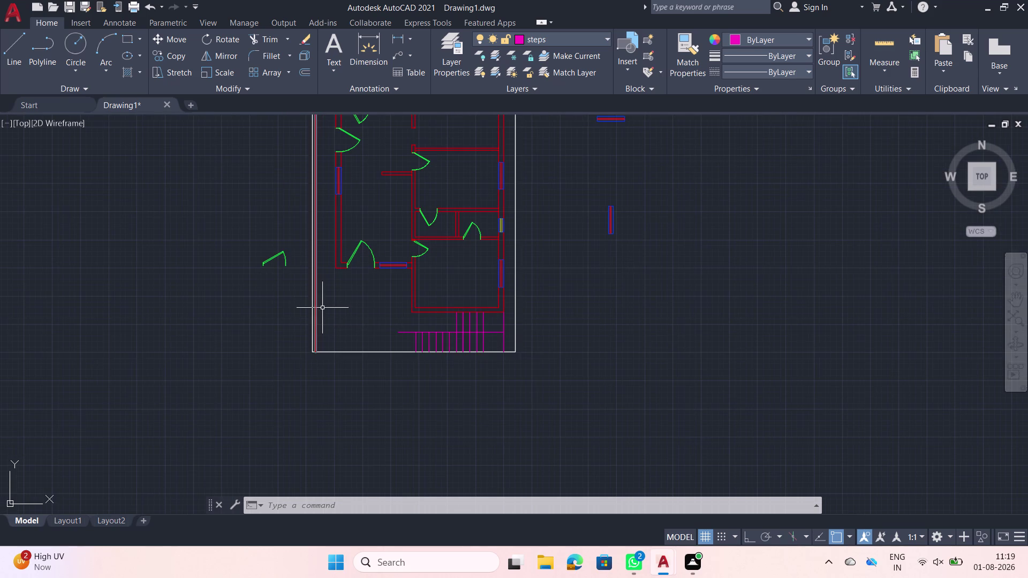
scroll(up, 3)
text(re)
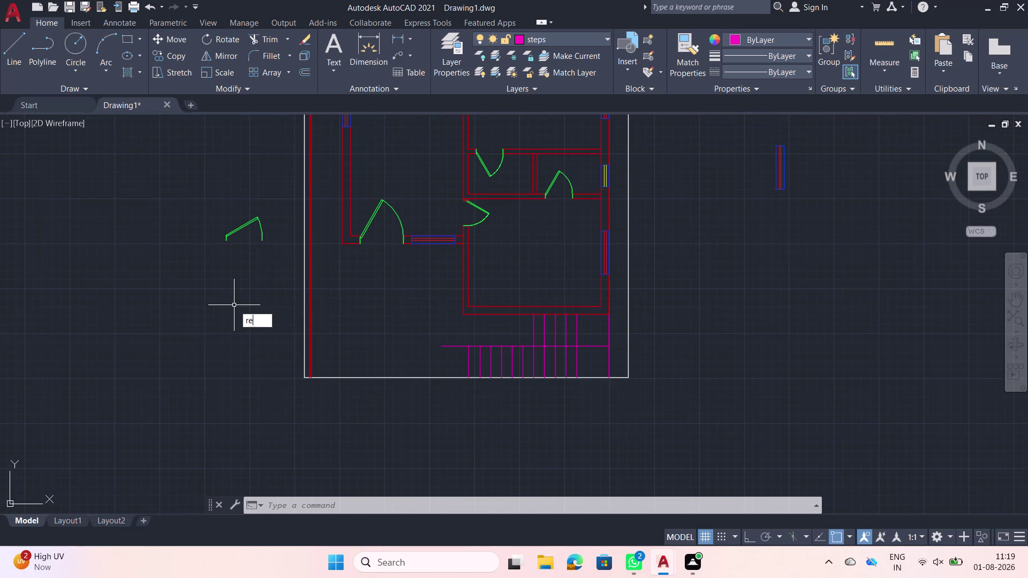
text(c)
key(space)
click(233, 305)
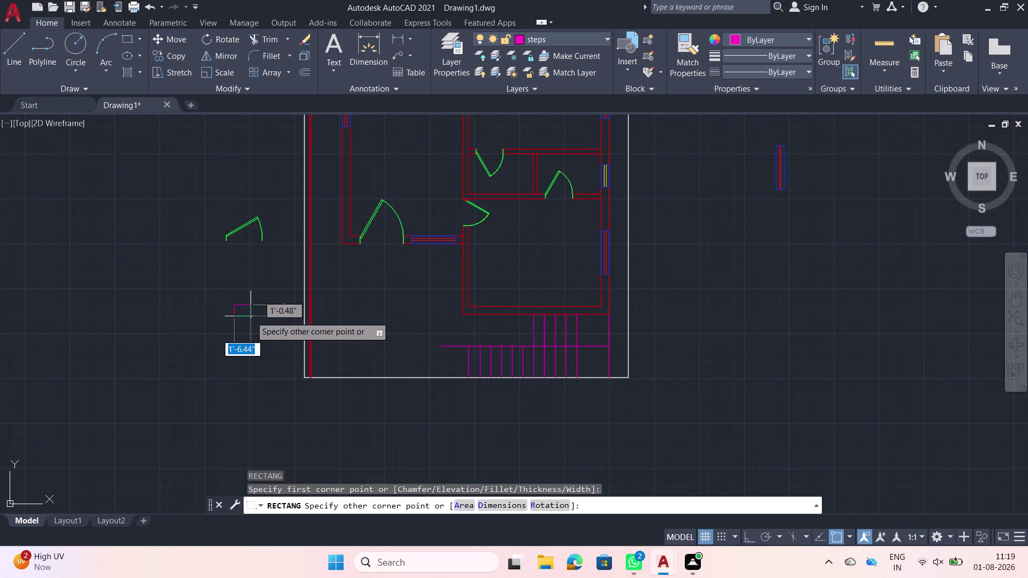
key(d)
key(space)
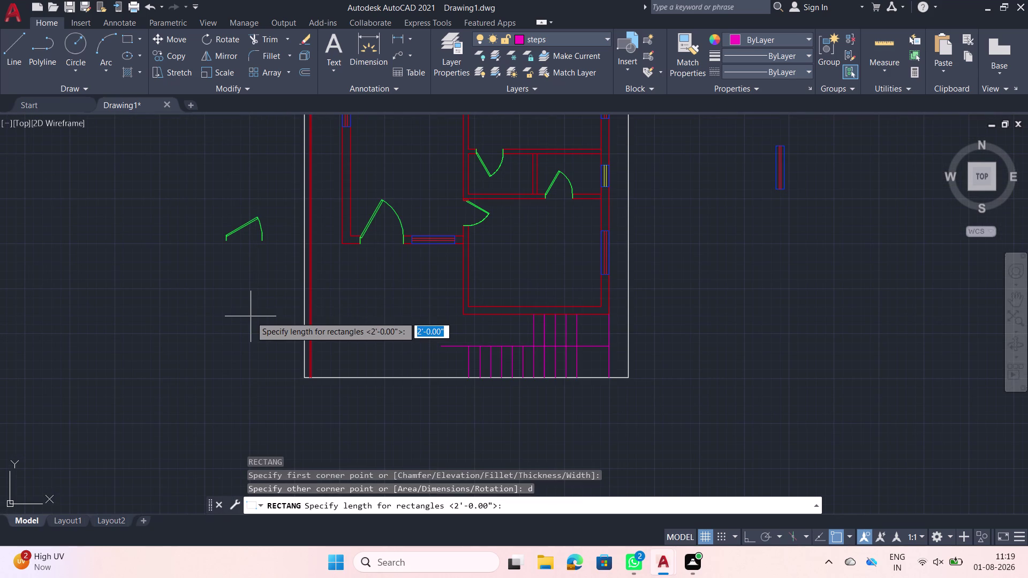
key(9)
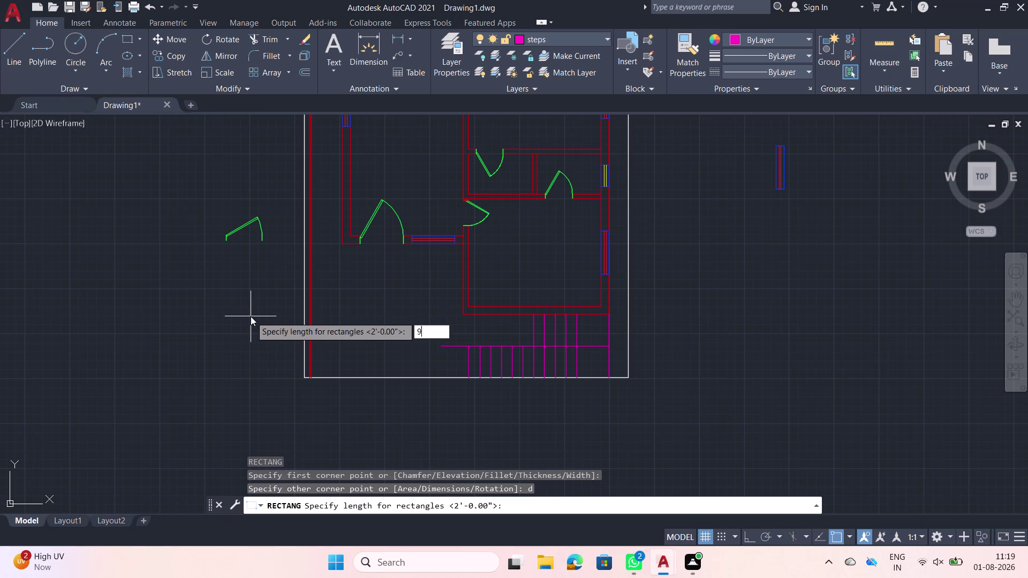
key(Return)
text(1)
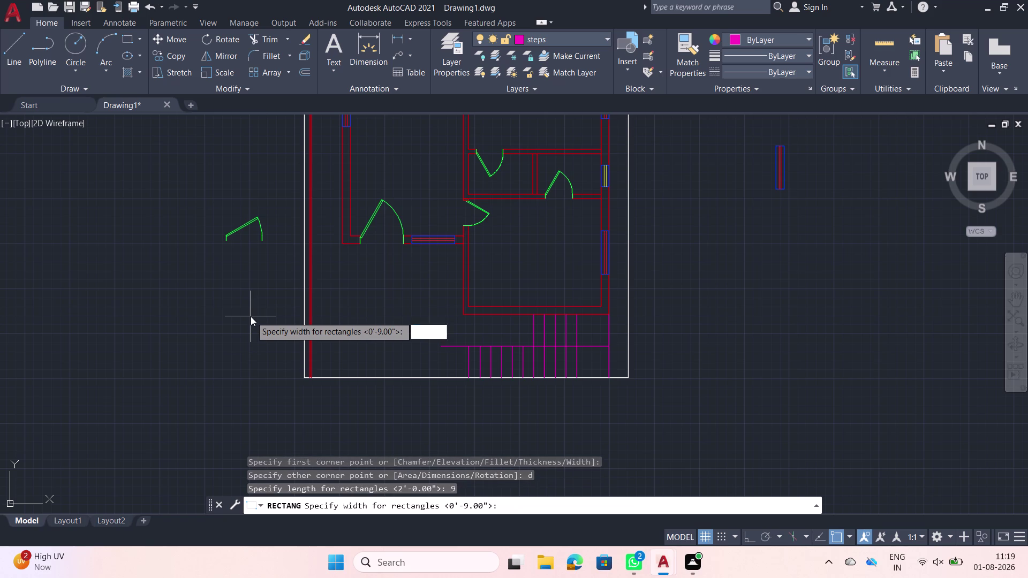
text(2)
key(Return)
click(250, 317)
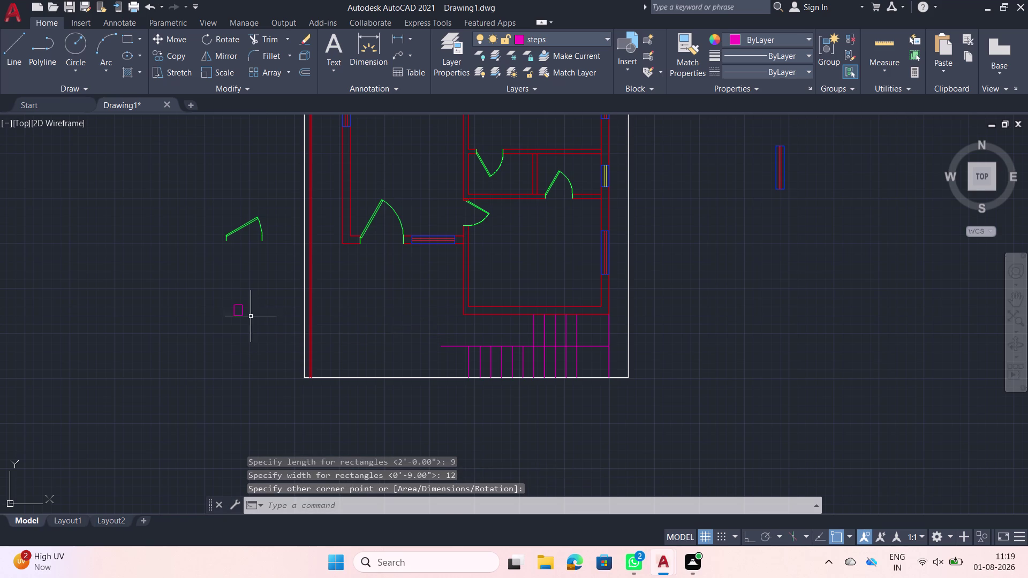
Select the small rectangle and begin moving it from its corner.
scroll(up, 3)
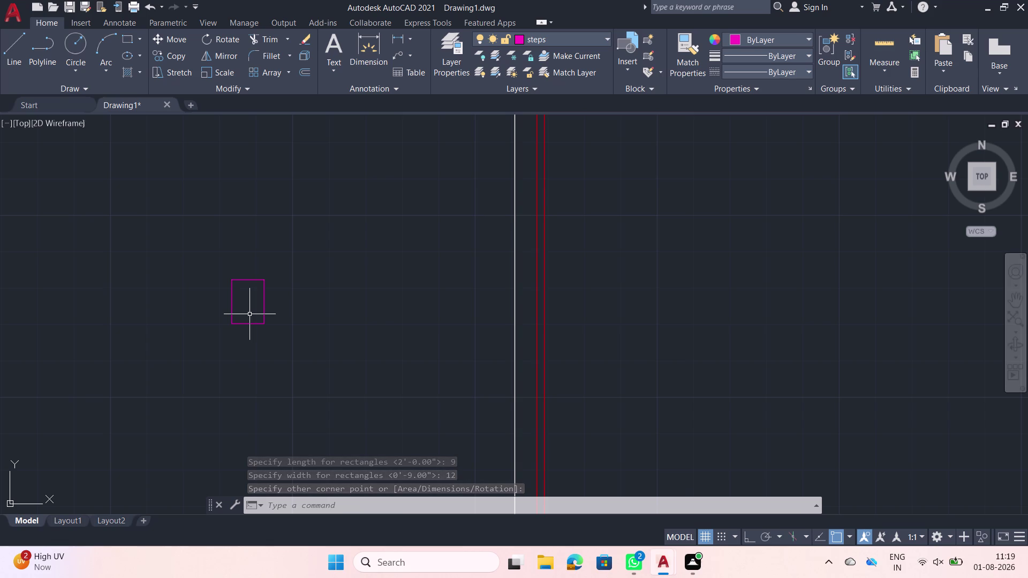
click(295, 331)
click(243, 307)
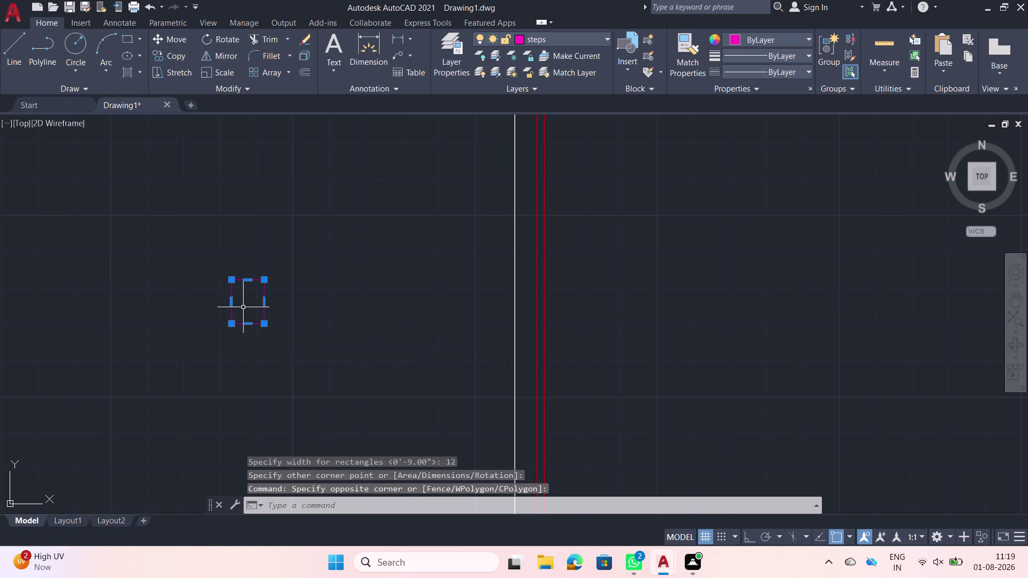
scroll(down, 3)
key(Escape)
click(274, 313)
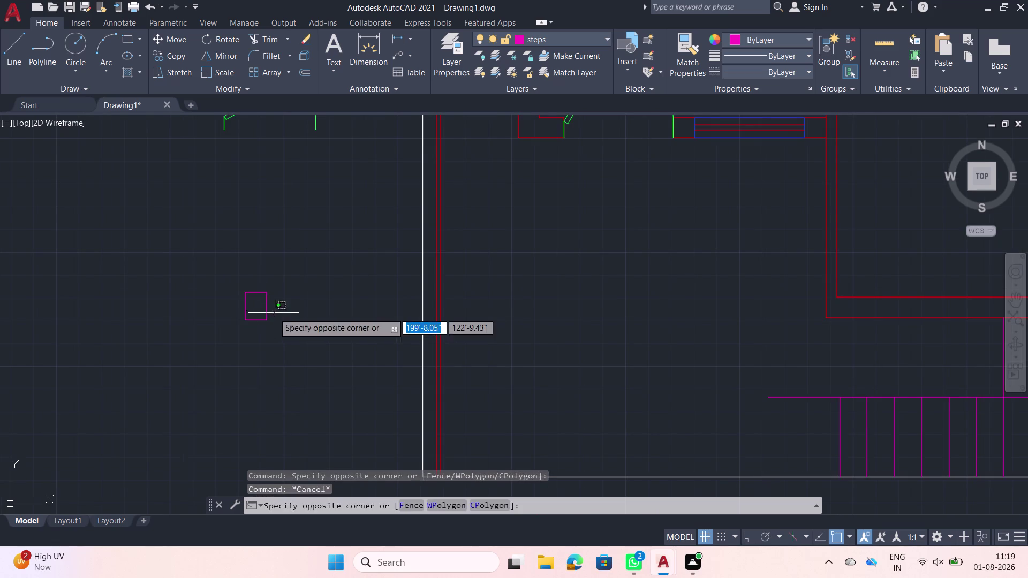
click(238, 300)
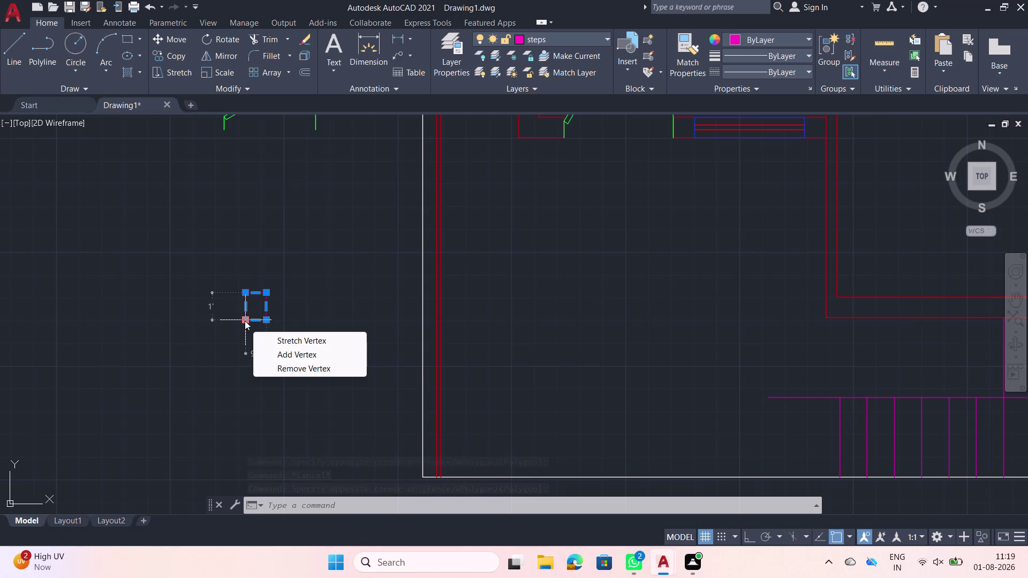
key(m)
key(Escape)
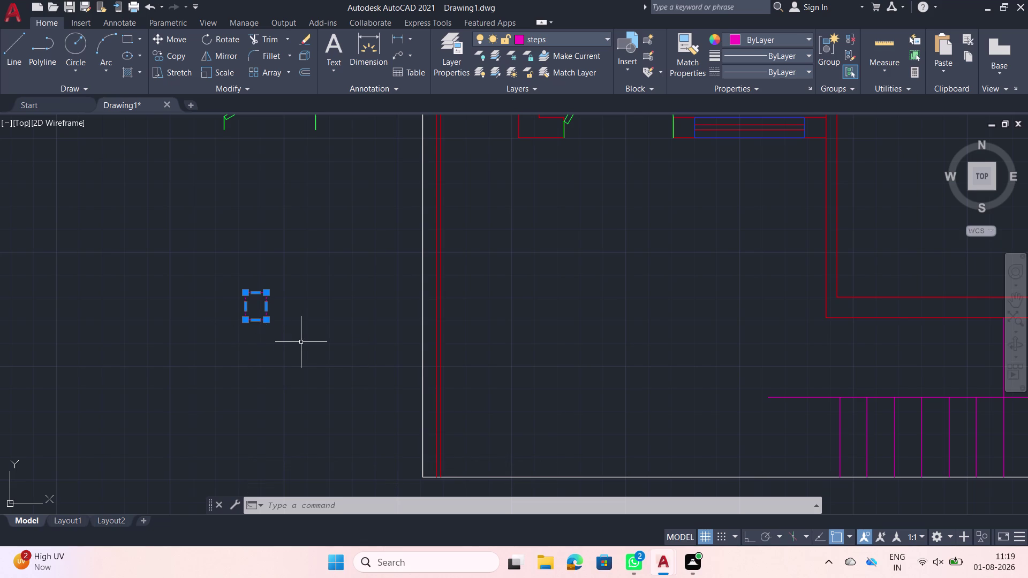
text(m)
key(space)
click(247, 324)
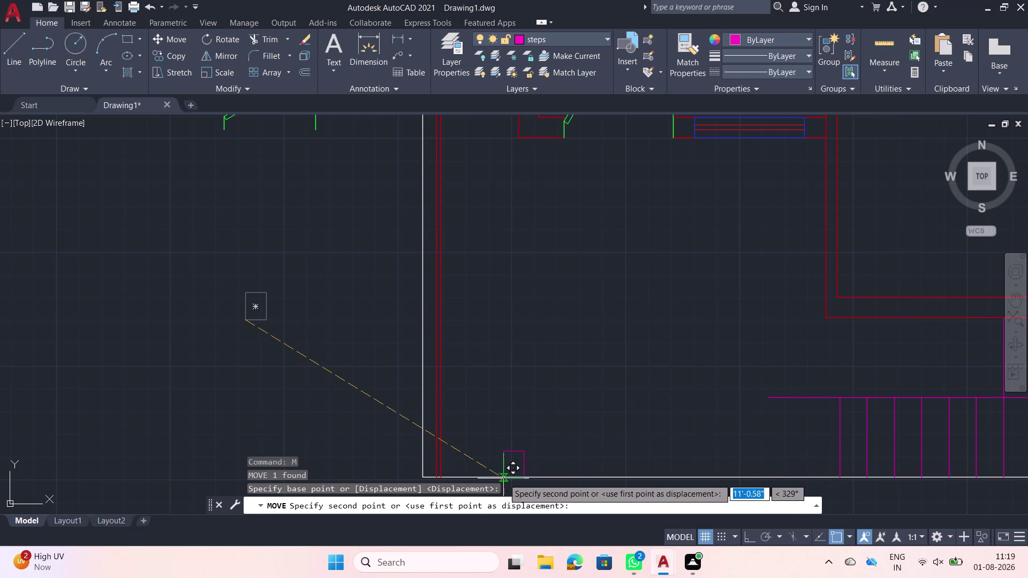
Drop the small rectangle at the plan's inner bottom corner.
click(503, 477)
middle_drag(511, 420, 509, 352)
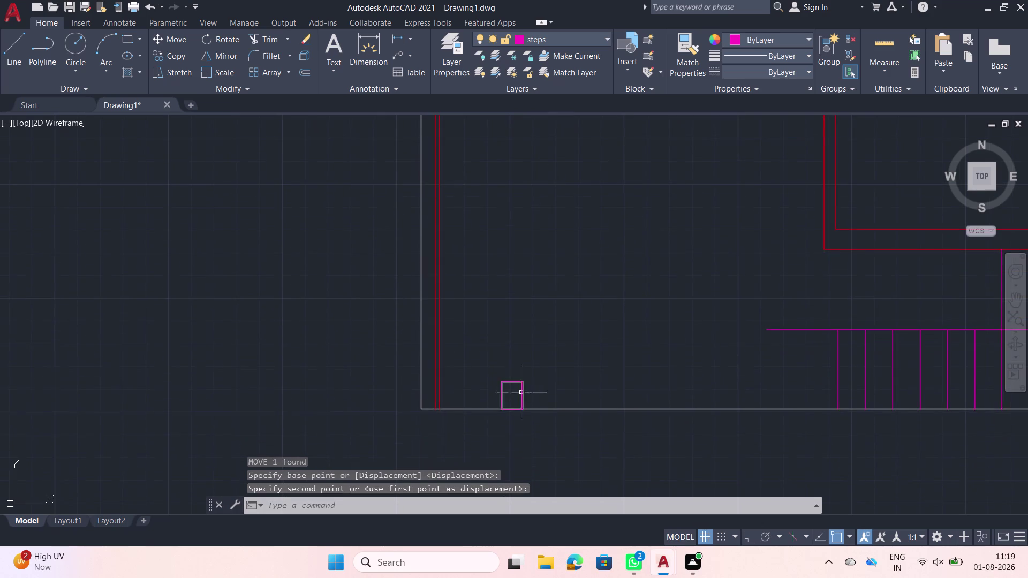
scroll(up, 3)
Move the rectangle 6' upward from that corner.
click(554, 400)
click(425, 355)
text(m)
key(space)
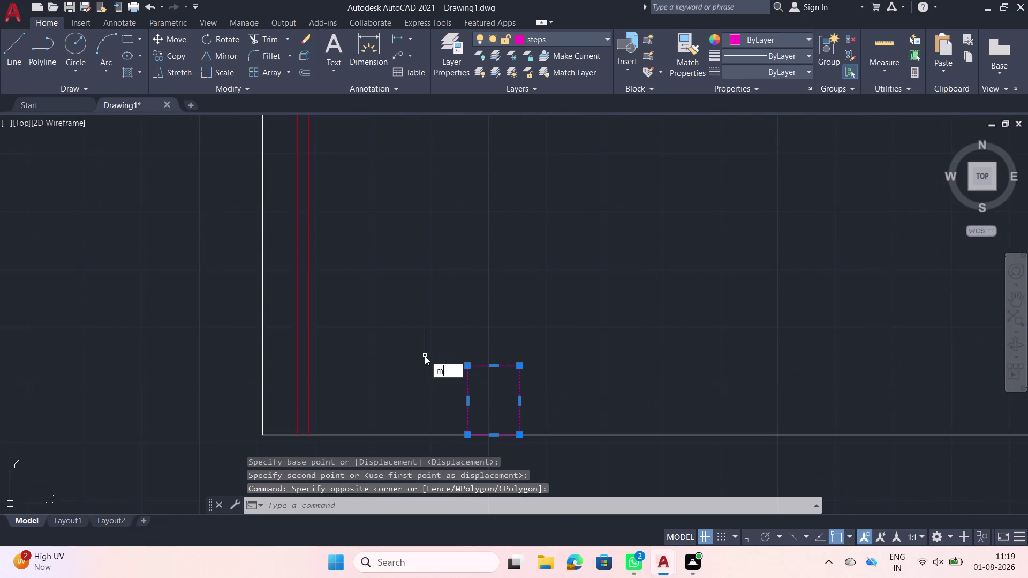
click(465, 431)
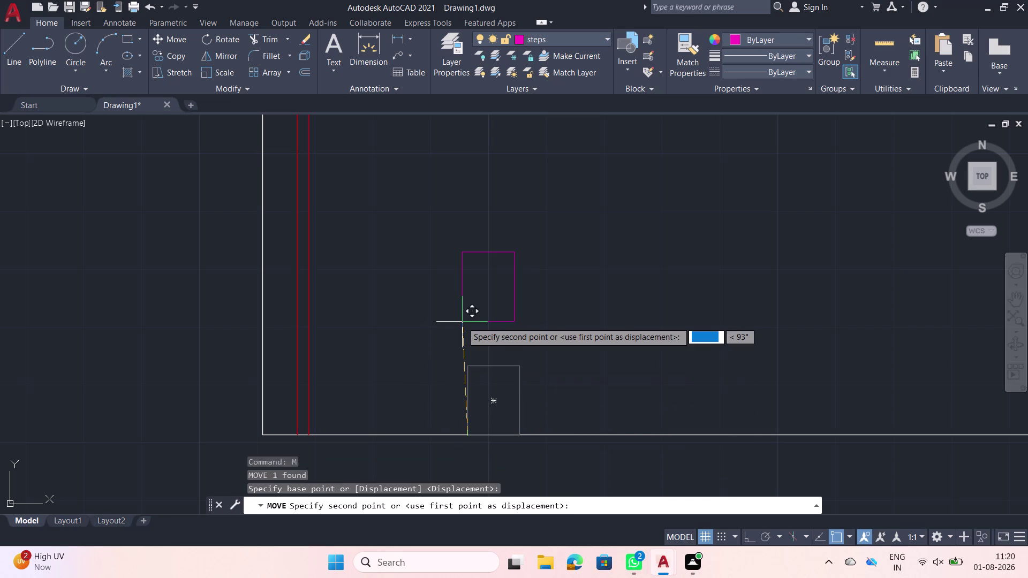
text(6')
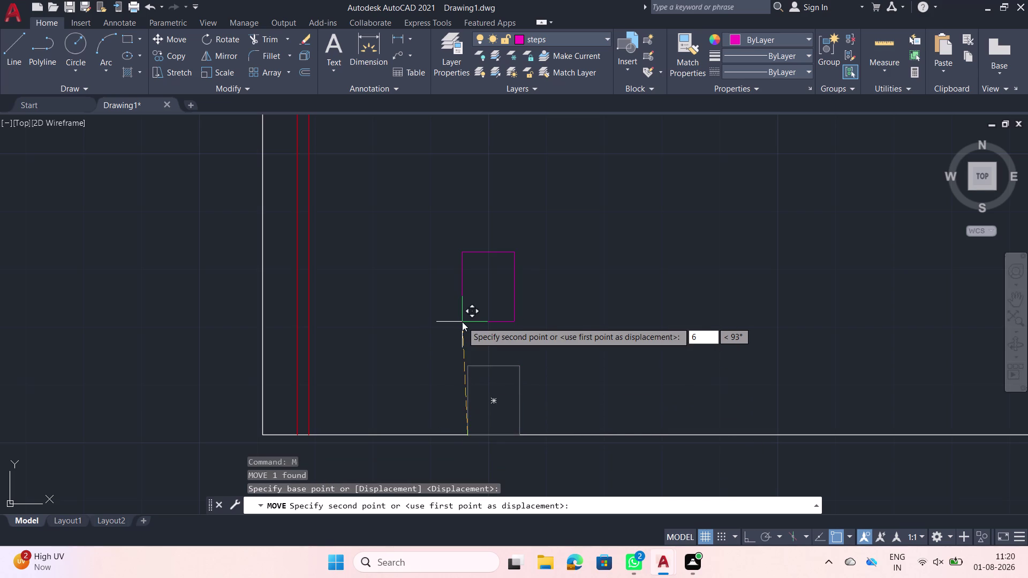
key(Return)
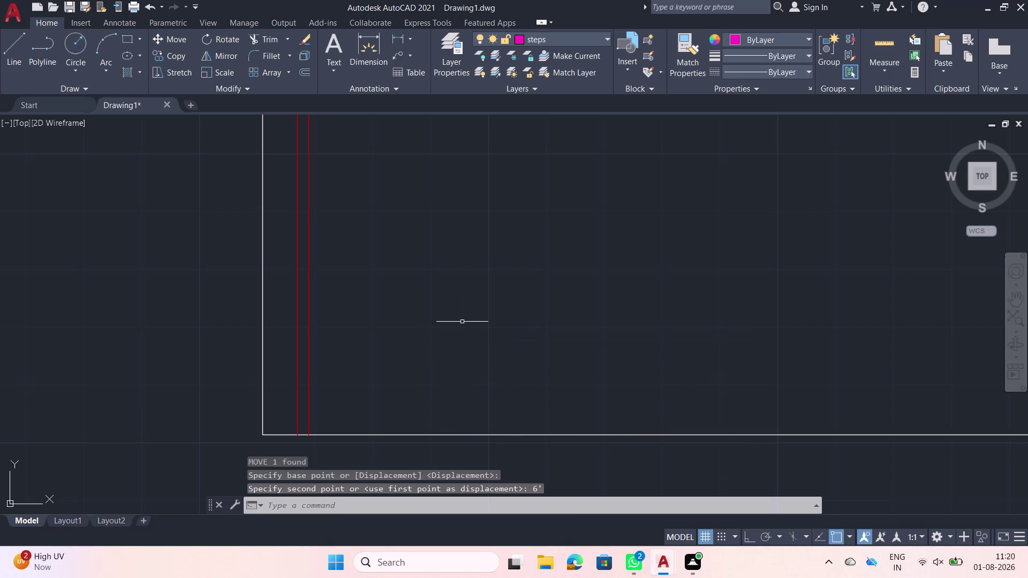
scroll(down, 3)
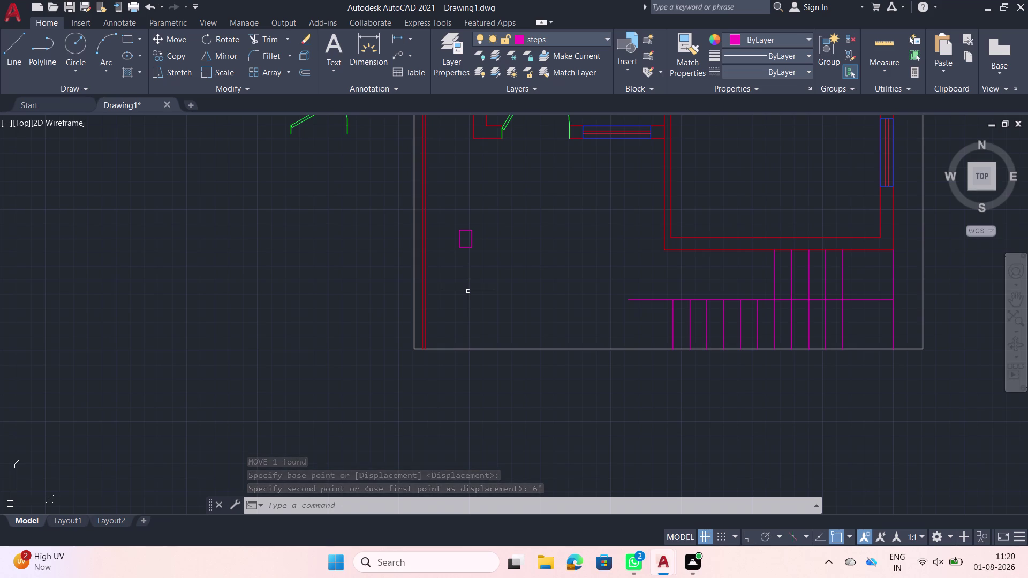
middle_drag(476, 233, 482, 278)
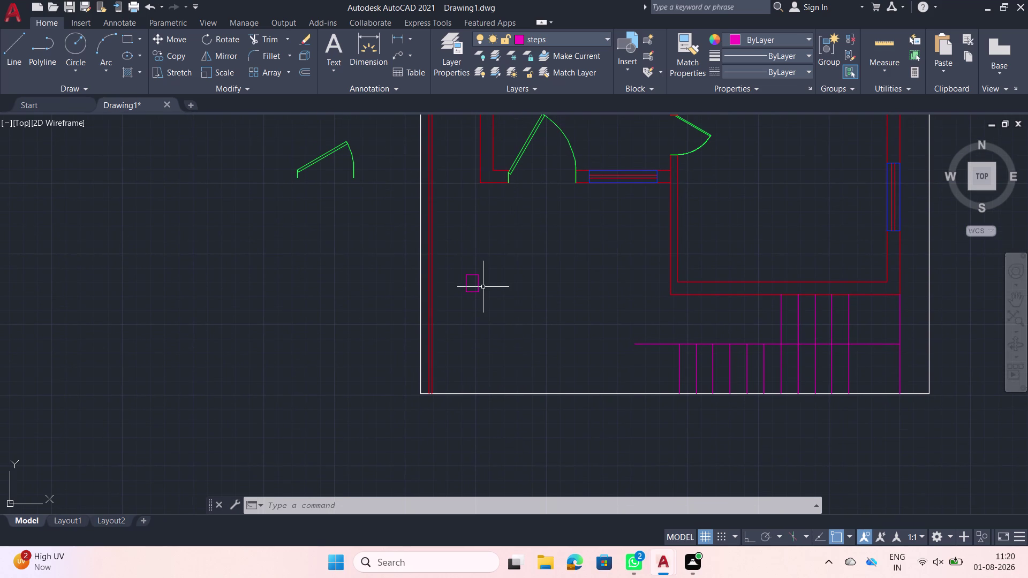
scroll(up, 3)
middle_drag(490, 295, 490, 299)
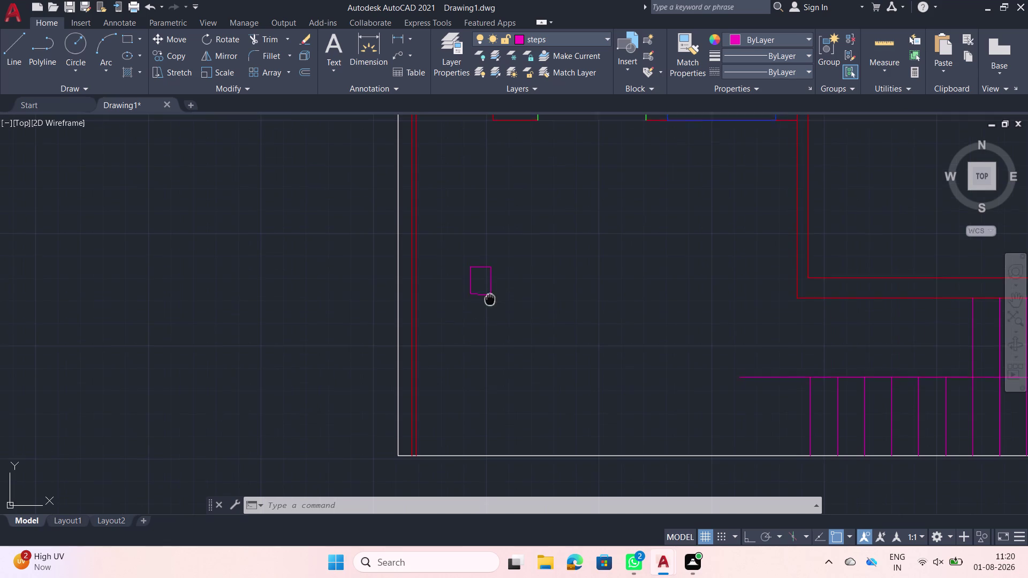
middle_drag(490, 299, 482, 322)
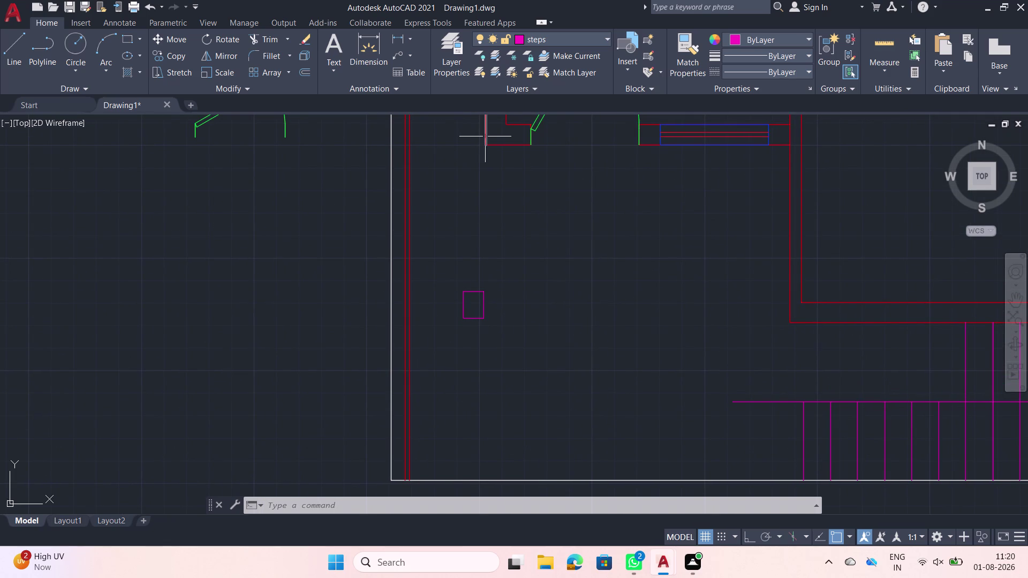
text(ex)
key(space)
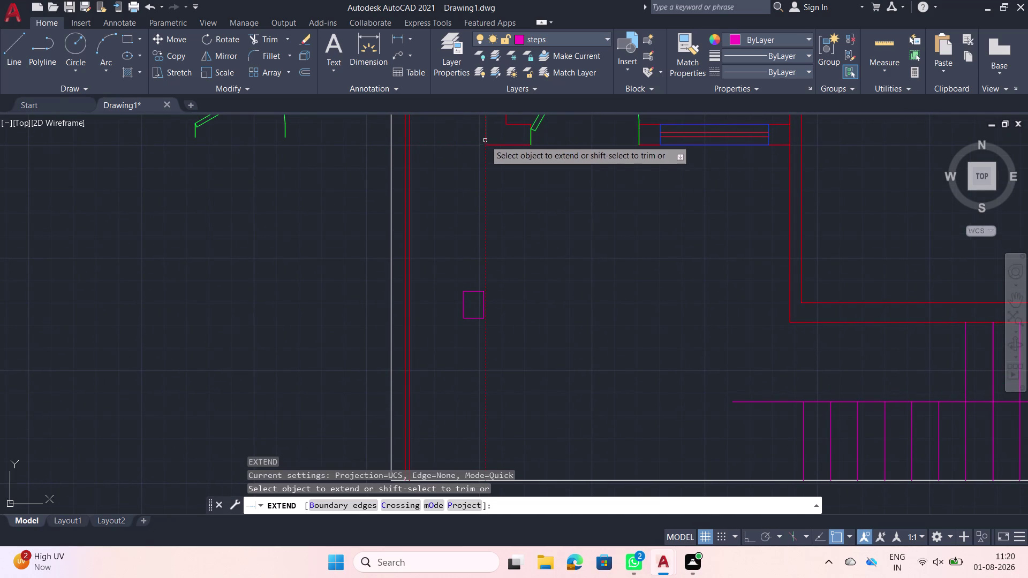
click(486, 132)
scroll(up, 3)
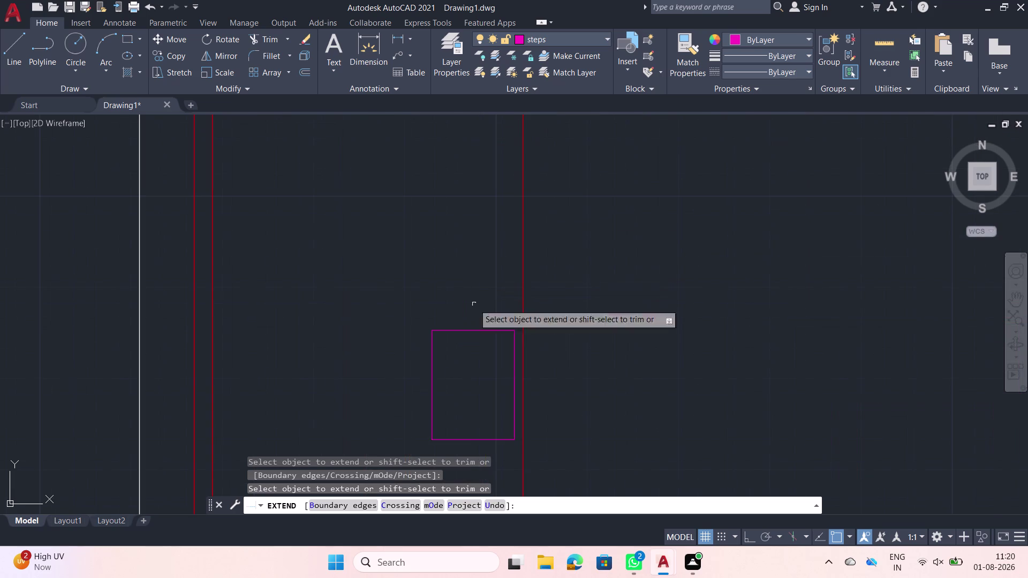
click(471, 345)
click(429, 326)
key(Escape)
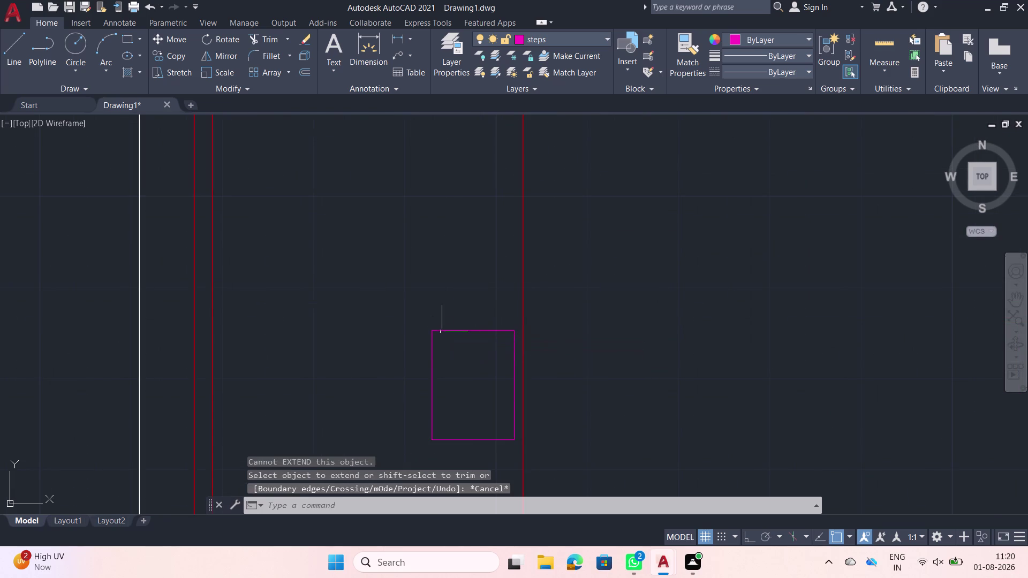
key(m)
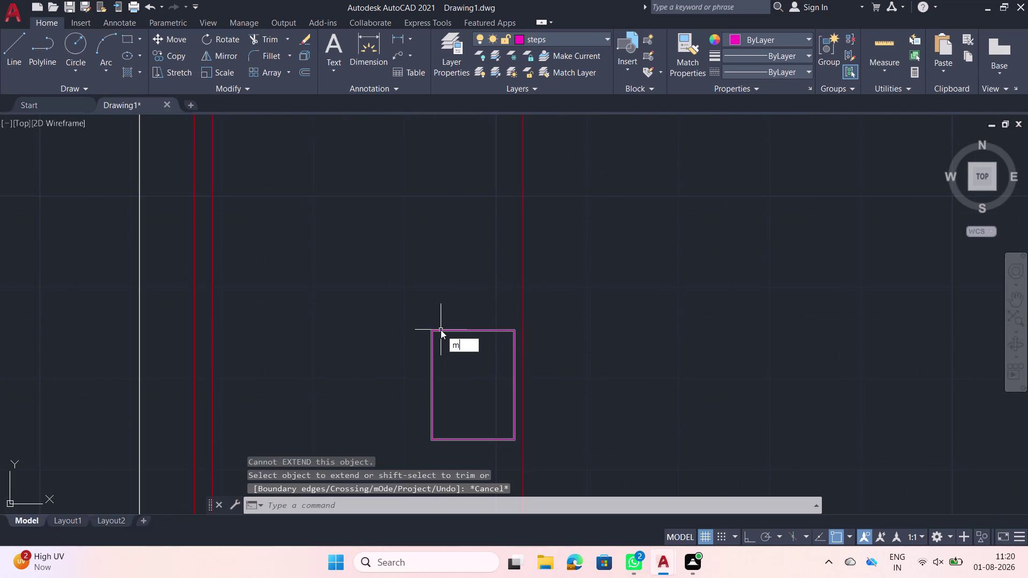
Move the small magenta rectangle against the red wall line.
key(Escape)
click(444, 332)
text(m)
key(space)
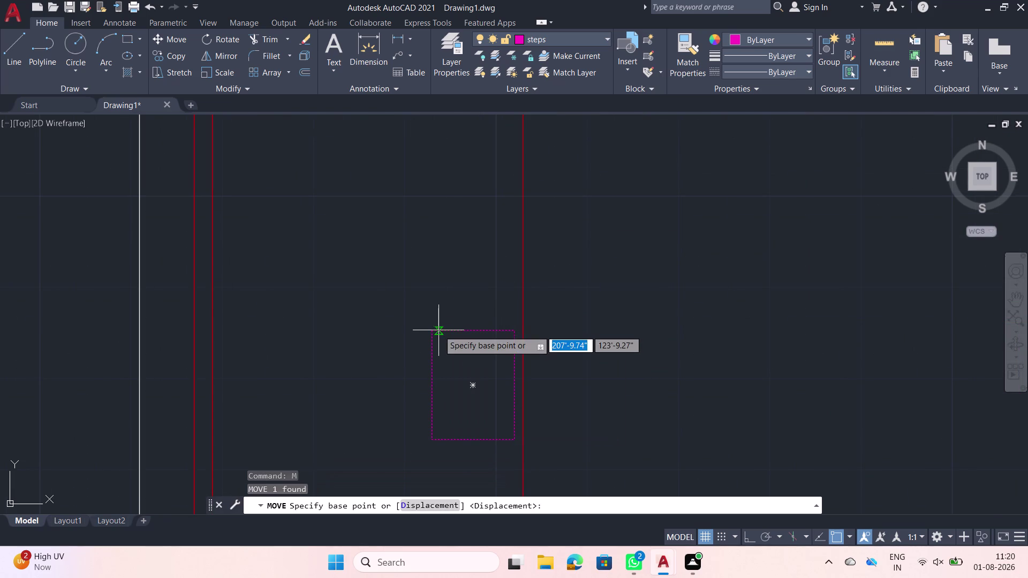
click(433, 443)
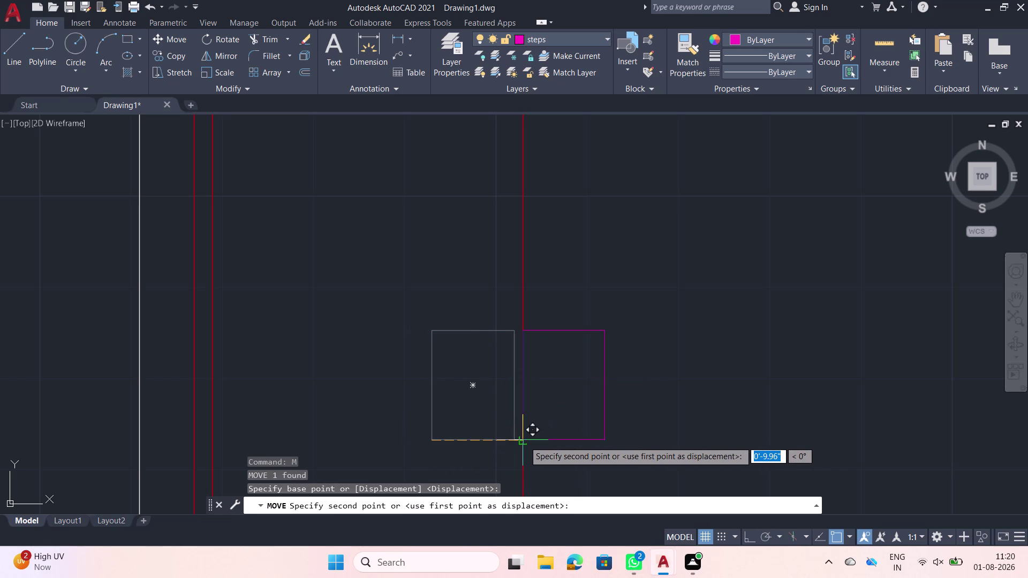
click(524, 441)
middle_drag(590, 425, 548, 286)
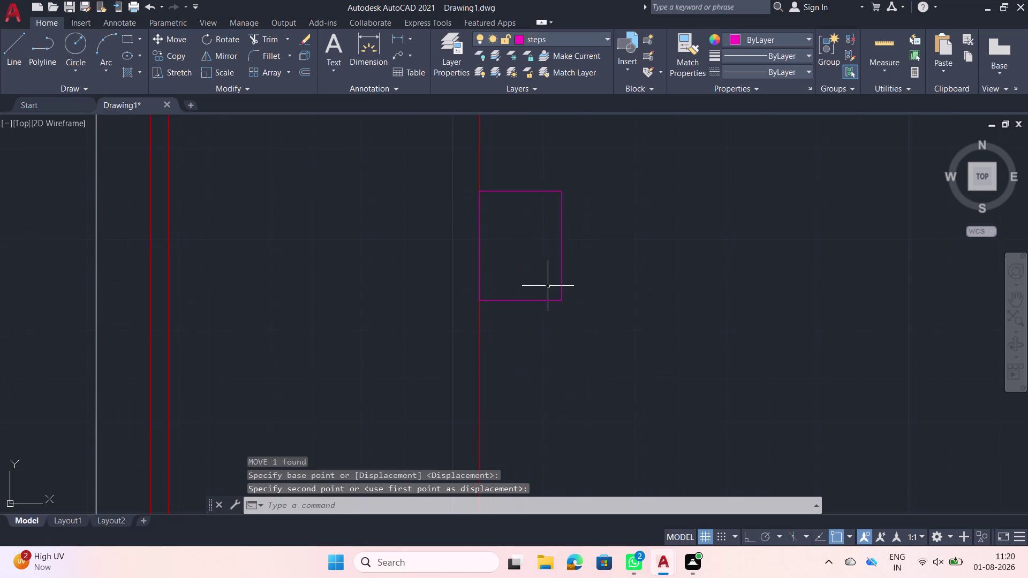
Fence-trim the red vertical line running past the rectangle.
key(Escape)
text(t)
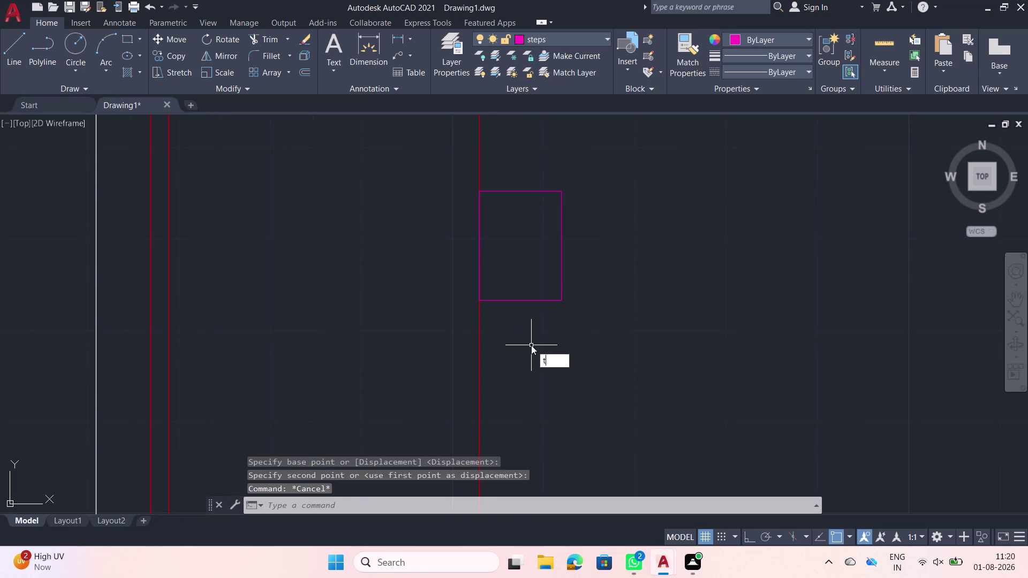
text(r)
key(space)
click(530, 345)
click(468, 340)
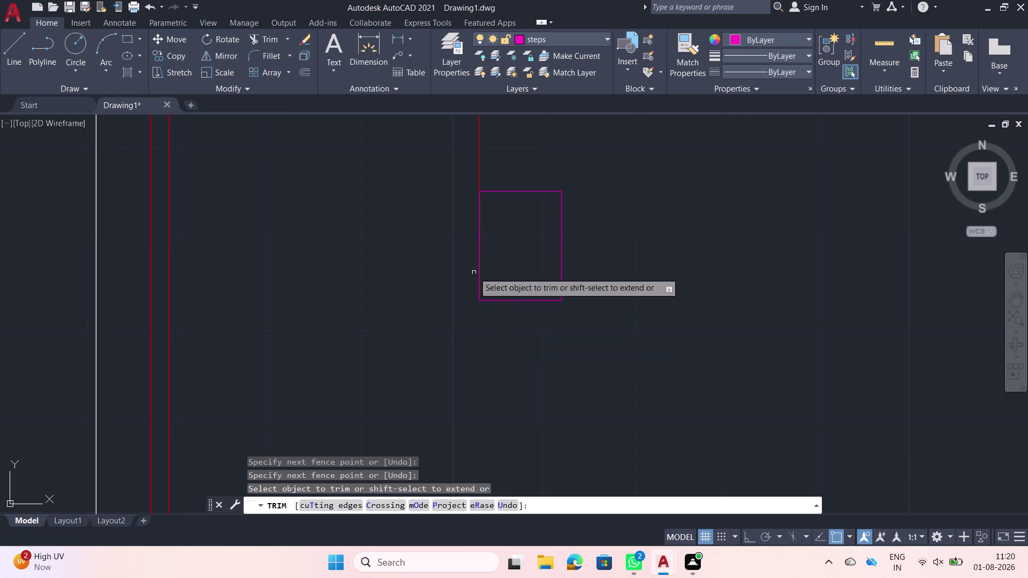
click(478, 169)
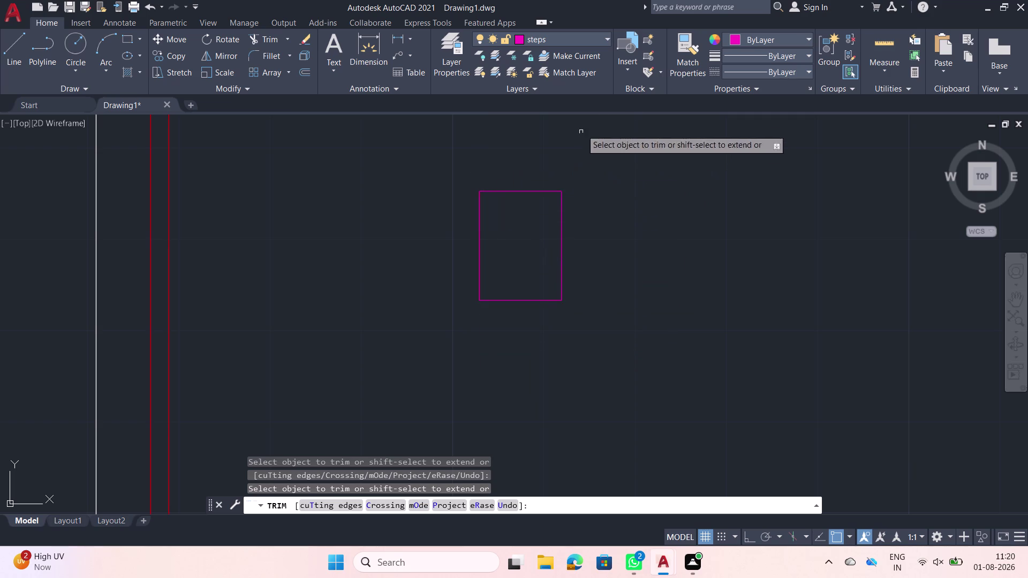
click(871, 46)
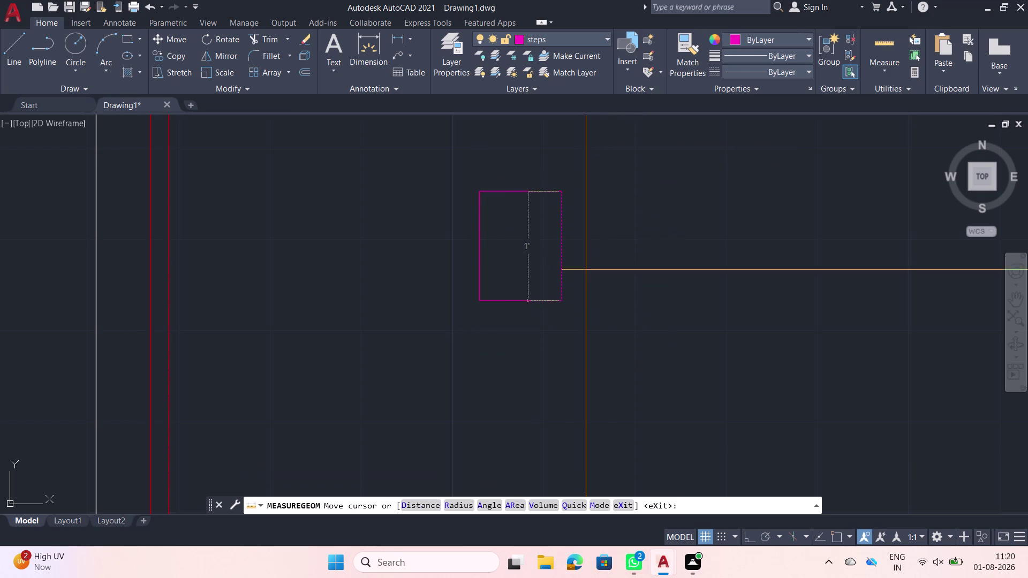
scroll(down, 3)
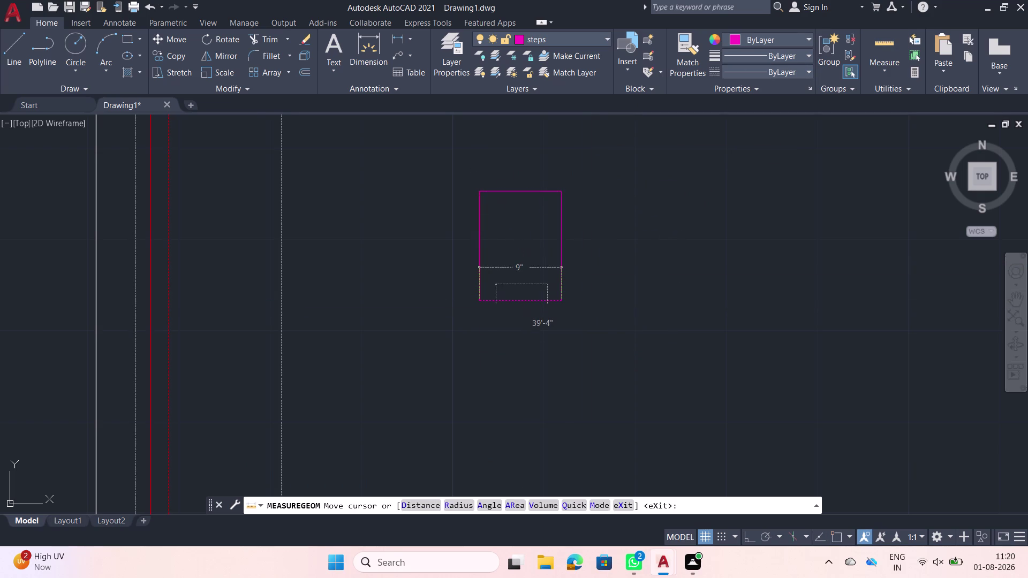
scroll(down, 3)
scroll(down, 3)
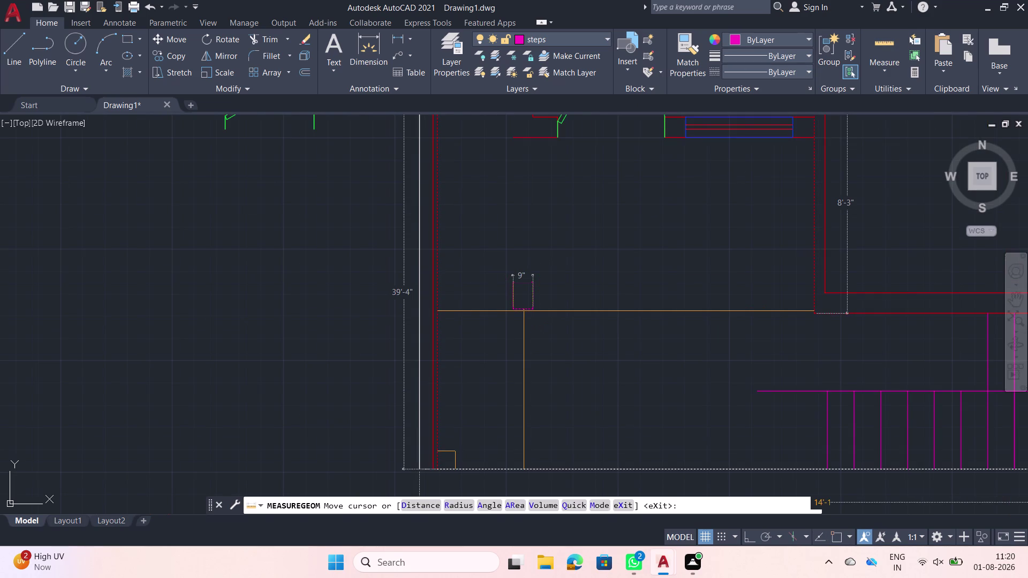
key(Escape)
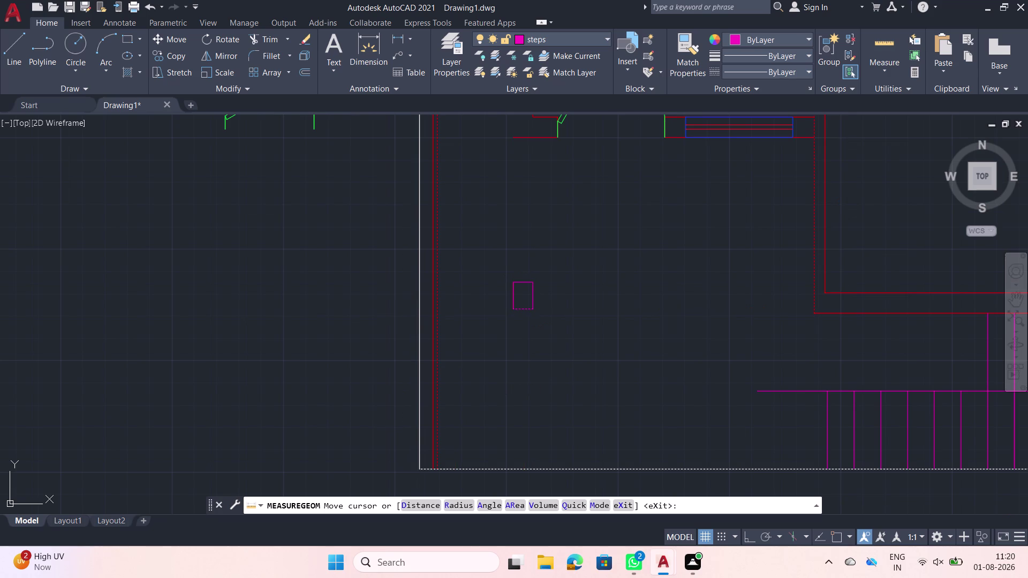
scroll(down, 3)
scroll(up, 3)
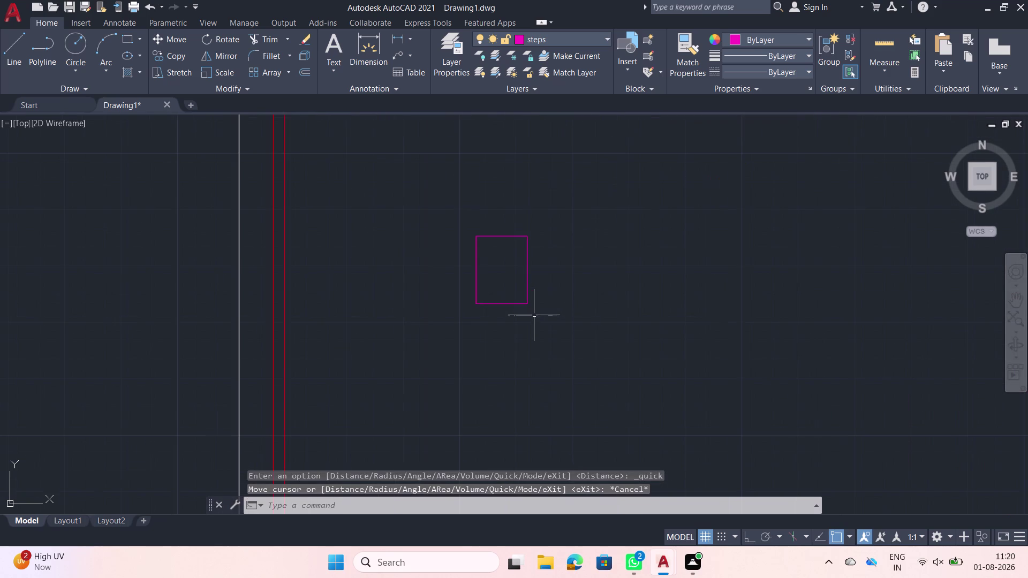
click(538, 309)
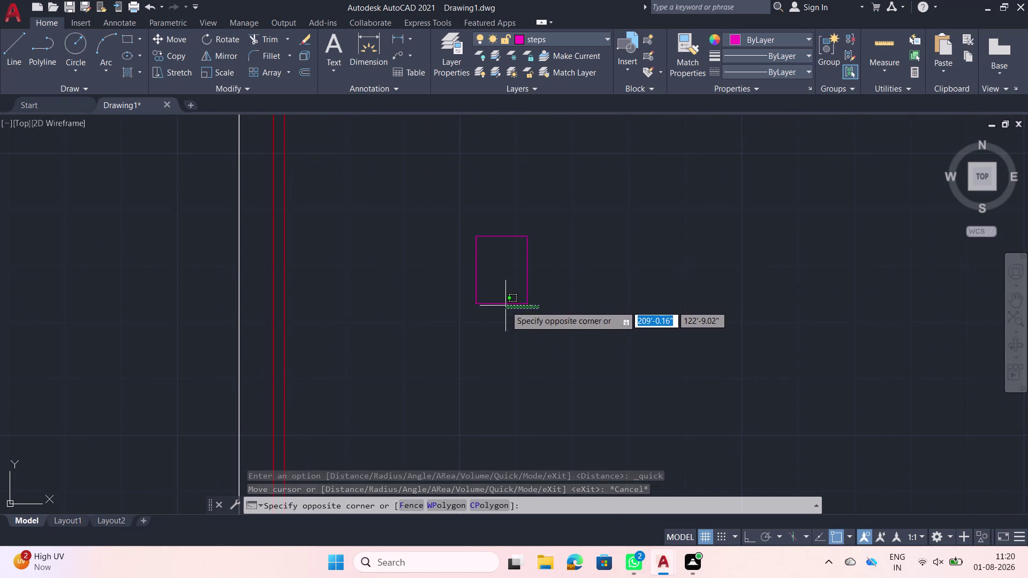
key(Escape)
click(402, 43)
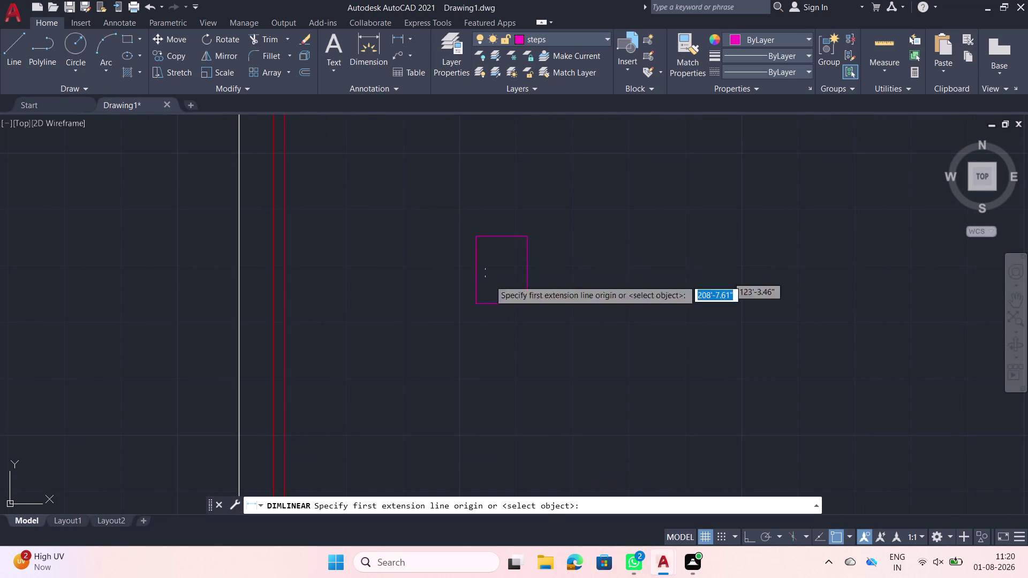
click(507, 304)
middle_drag(495, 331, 523, 247)
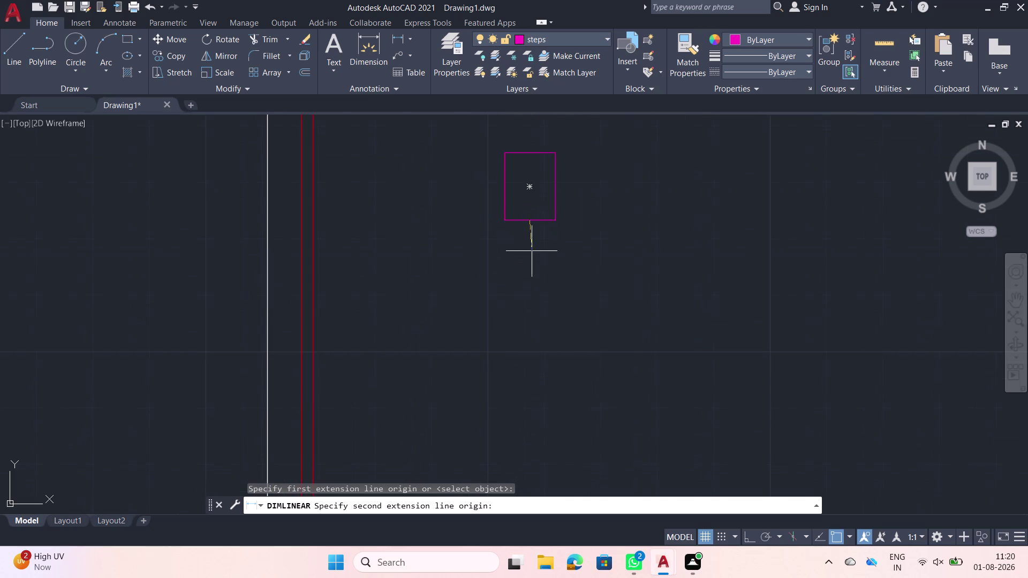
scroll(down, 3)
middle_drag(546, 468, 577, 313)
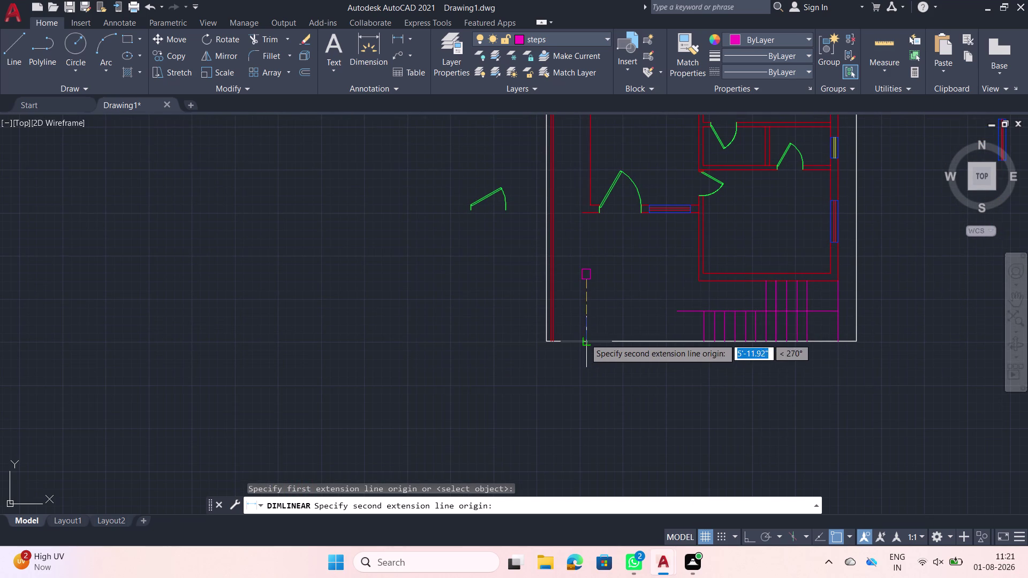
click(584, 338)
scroll(up, 3)
key(Escape)
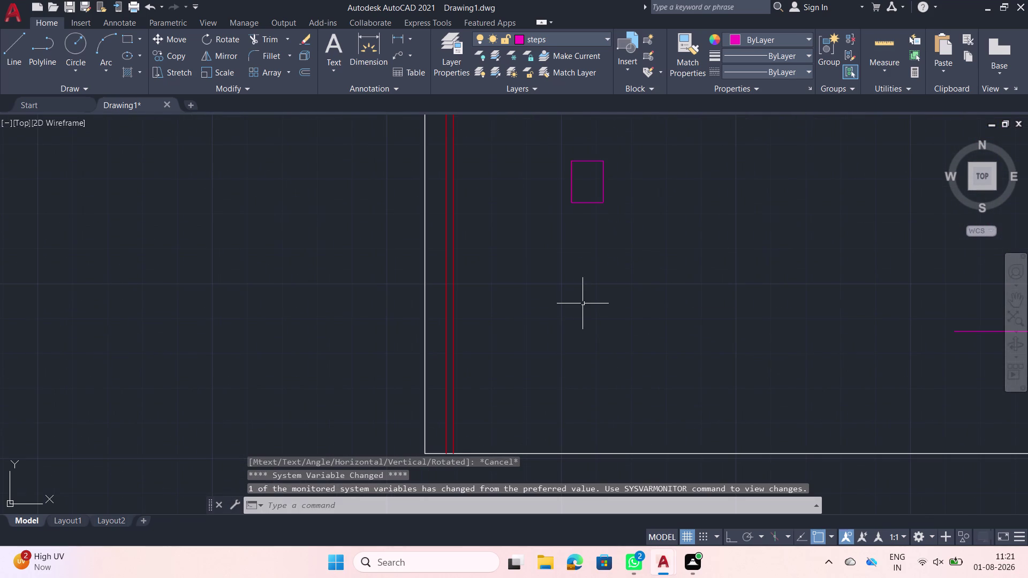
Move the small magenta rectangle down onto the plan's bottom boundary line.
click(629, 221)
click(583, 182)
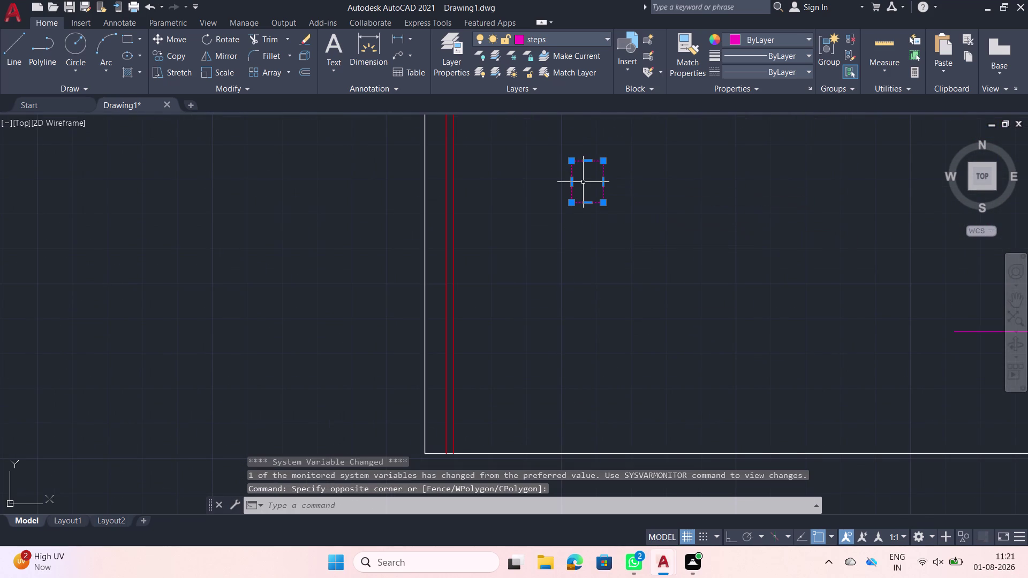
text(m)
key(space)
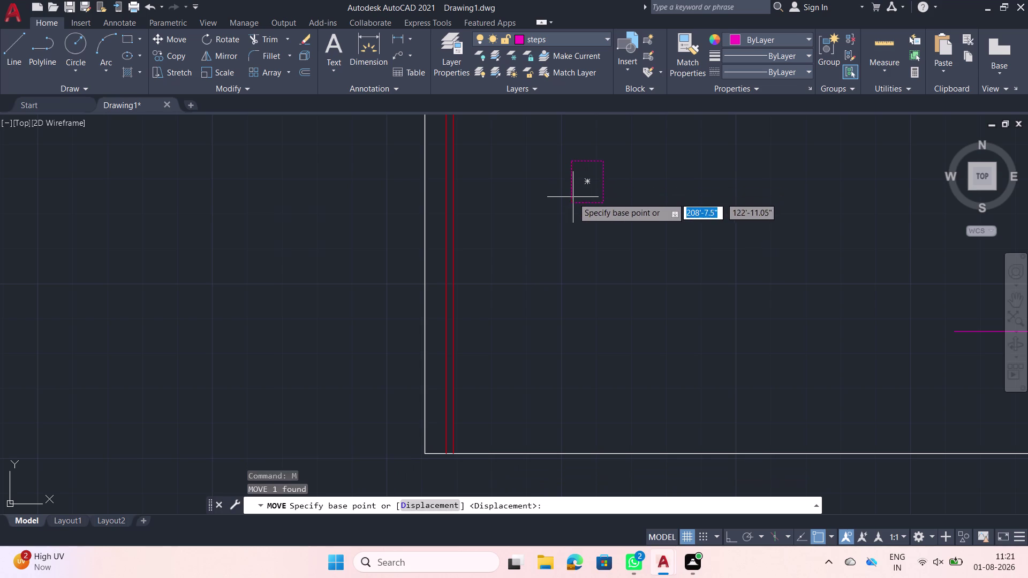
click(573, 200)
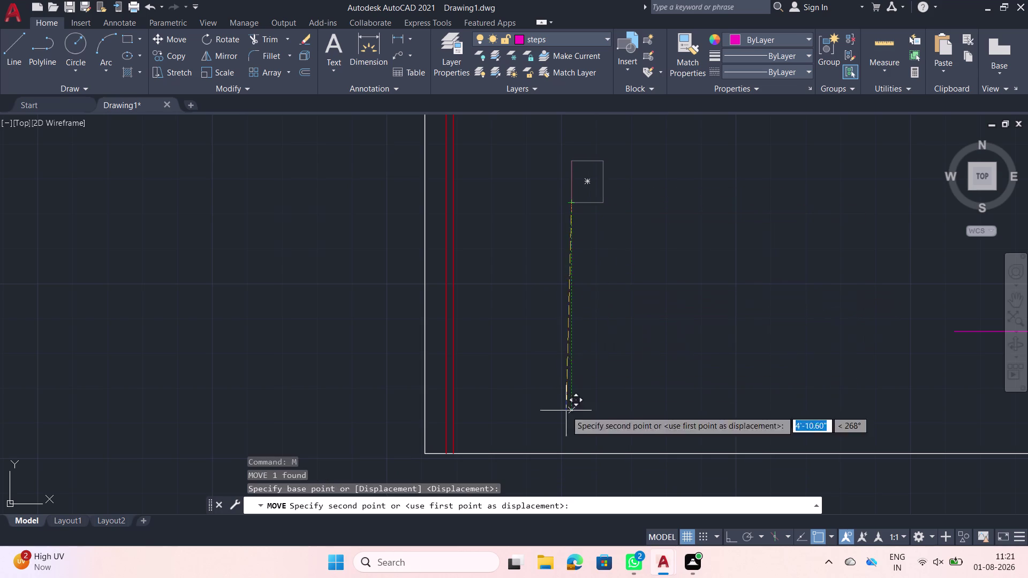
click(569, 451)
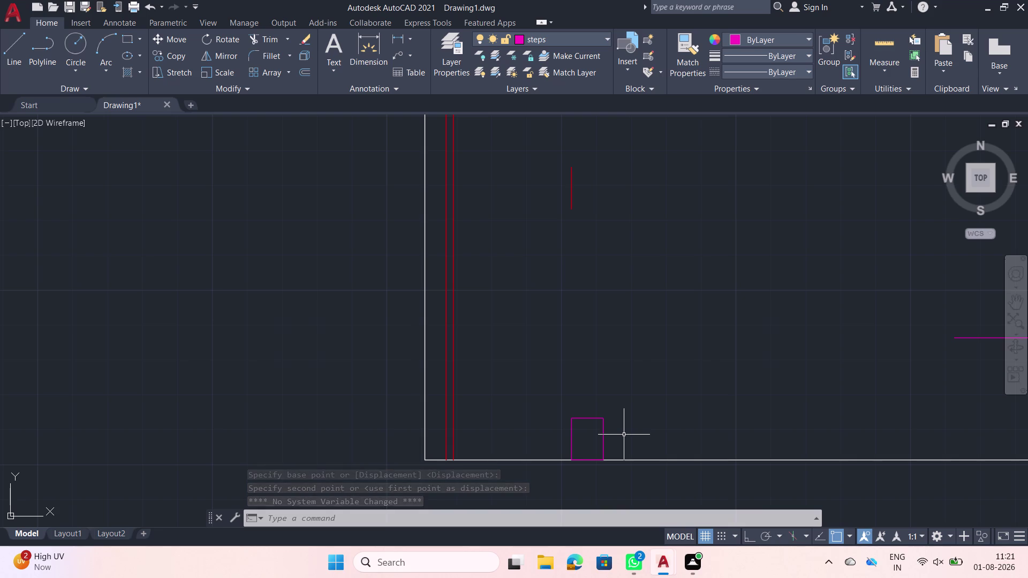
With Ortho on, move the rectangle 6' upward.
click(750, 537)
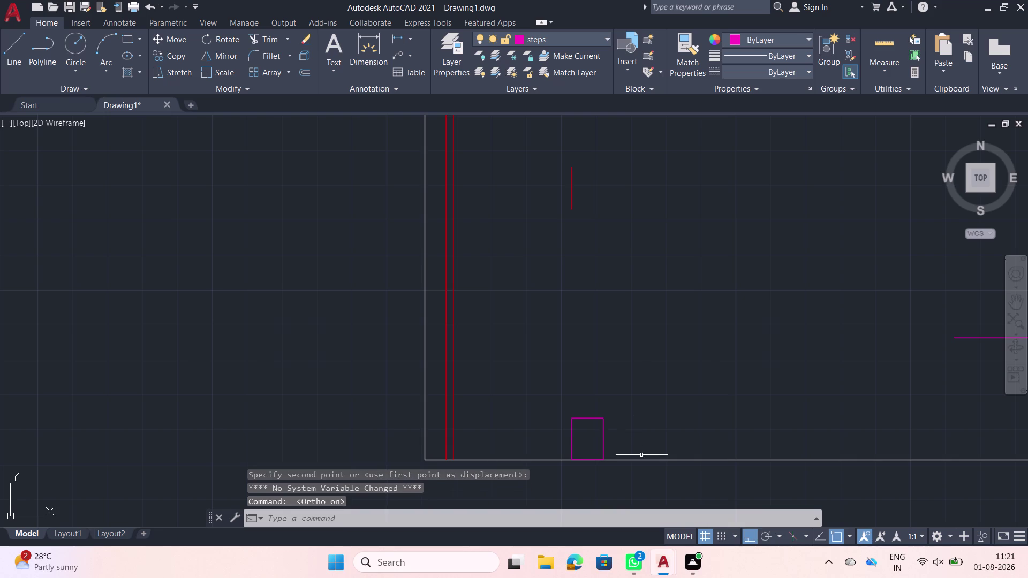
click(639, 433)
click(576, 417)
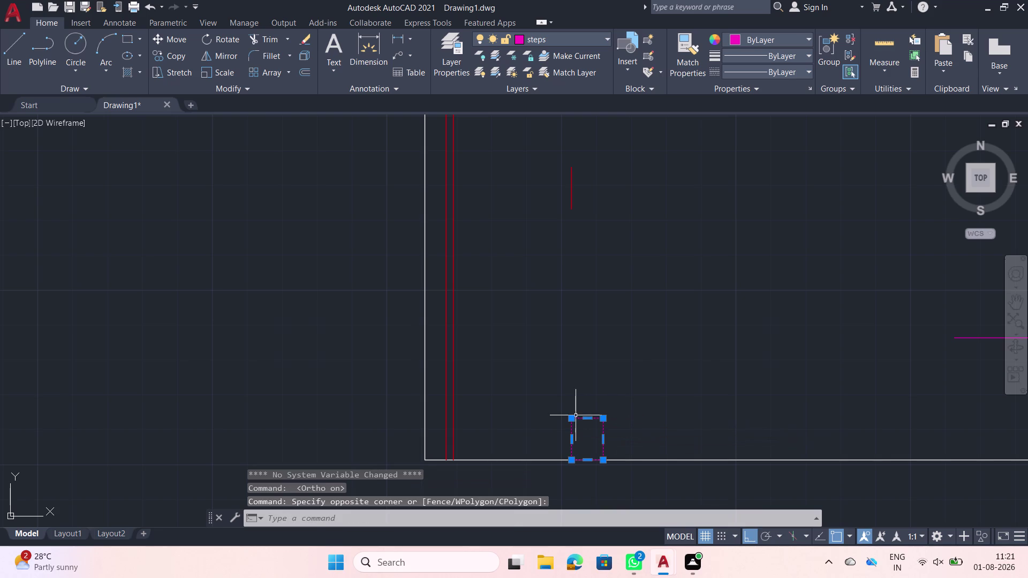
text(m)
key(space)
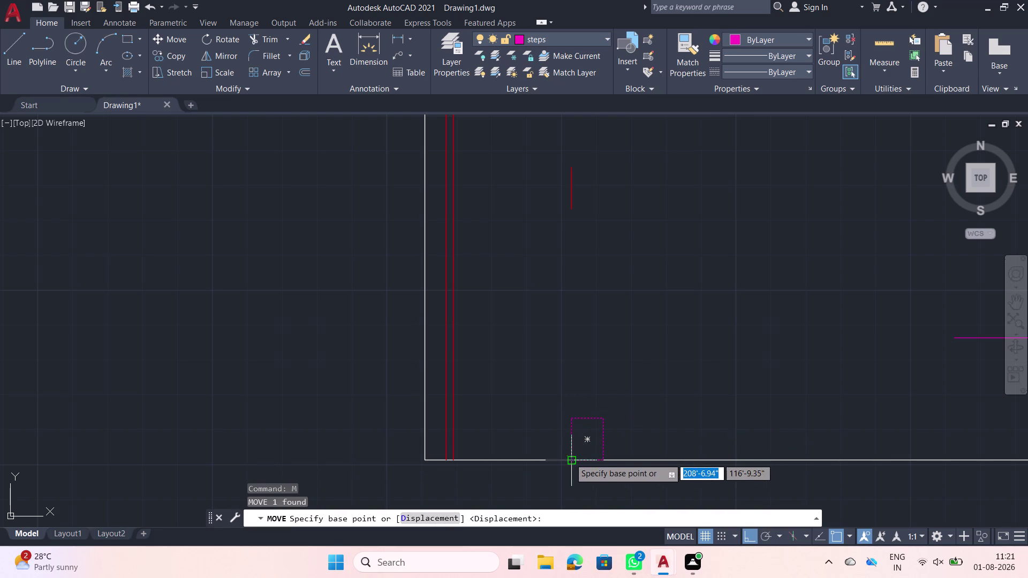
click(569, 459)
key(6)
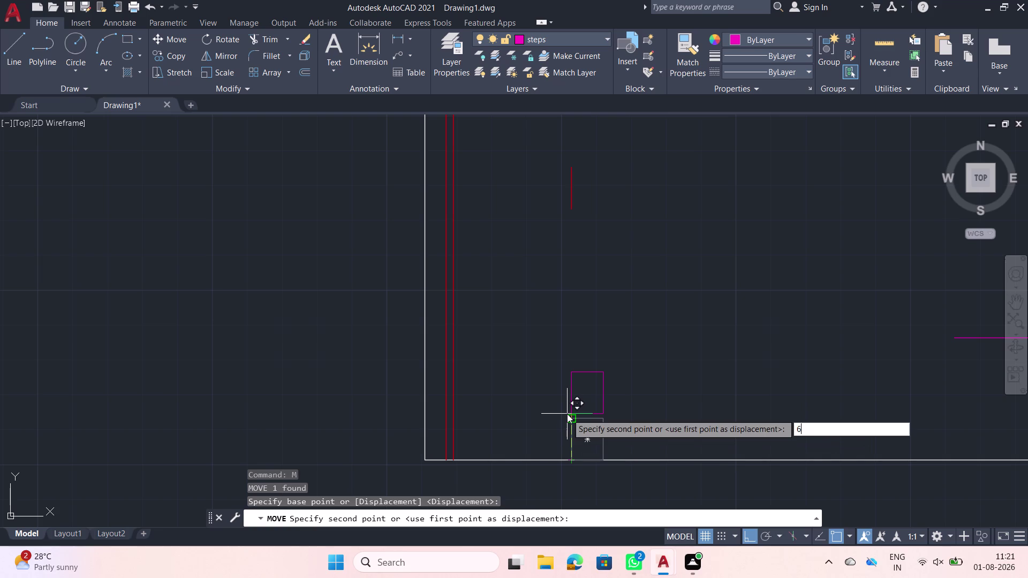
key(apostrophe)
key(Return)
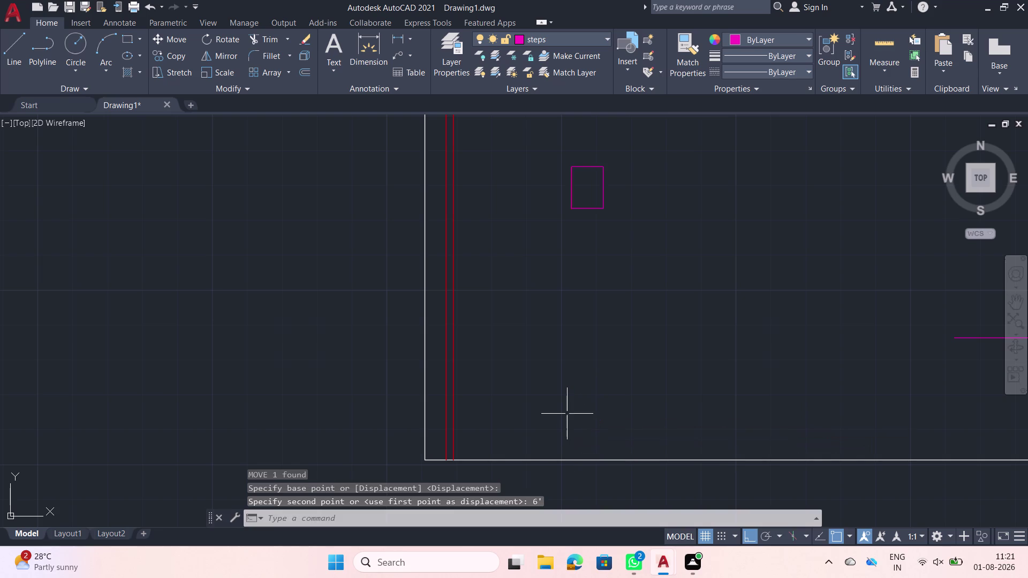
scroll(up, 3)
middle_drag(579, 200, 566, 278)
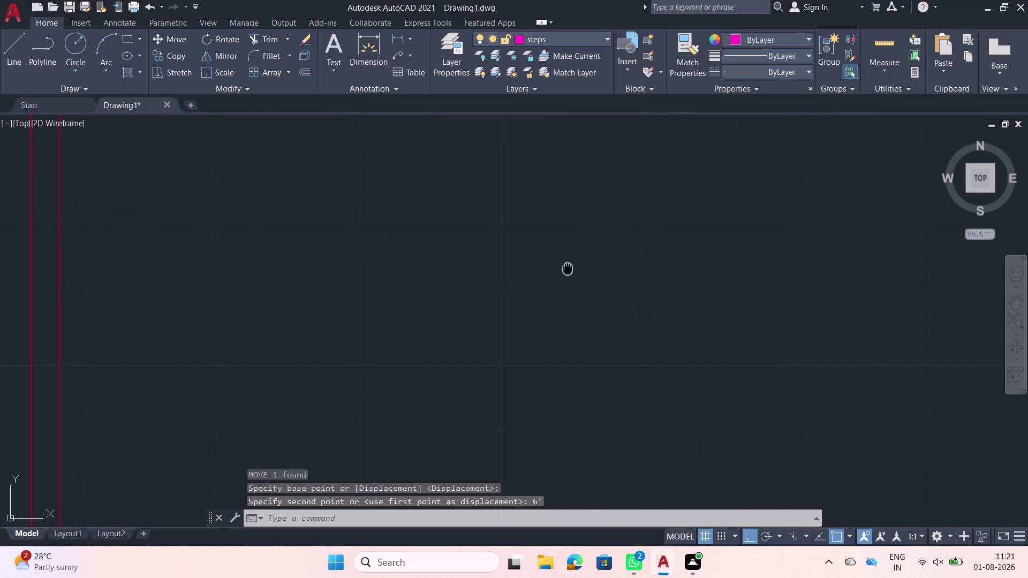
middle_drag(566, 278, 552, 333)
scroll(up, 3)
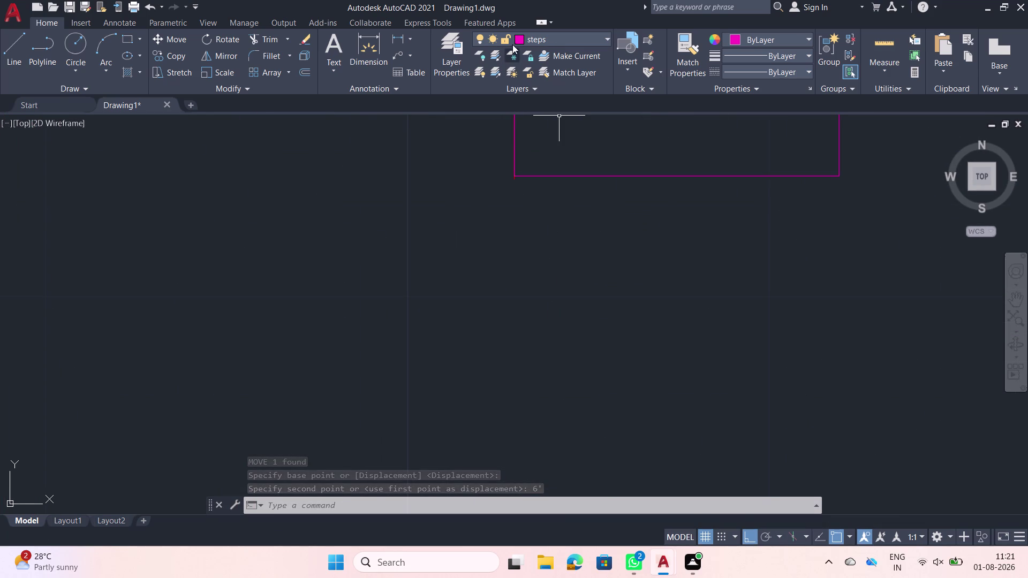
click(404, 35)
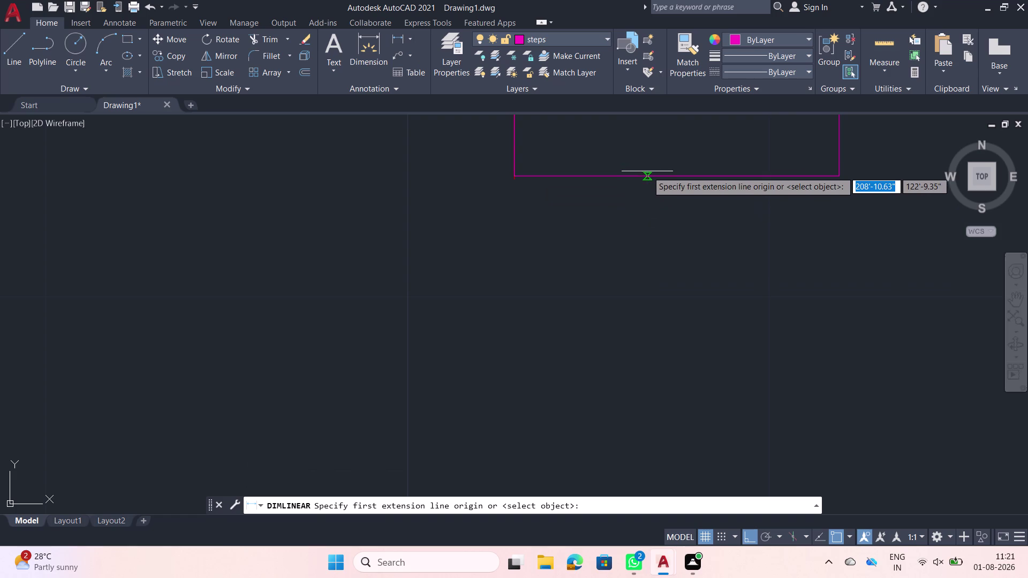
click(645, 178)
scroll(down, 3)
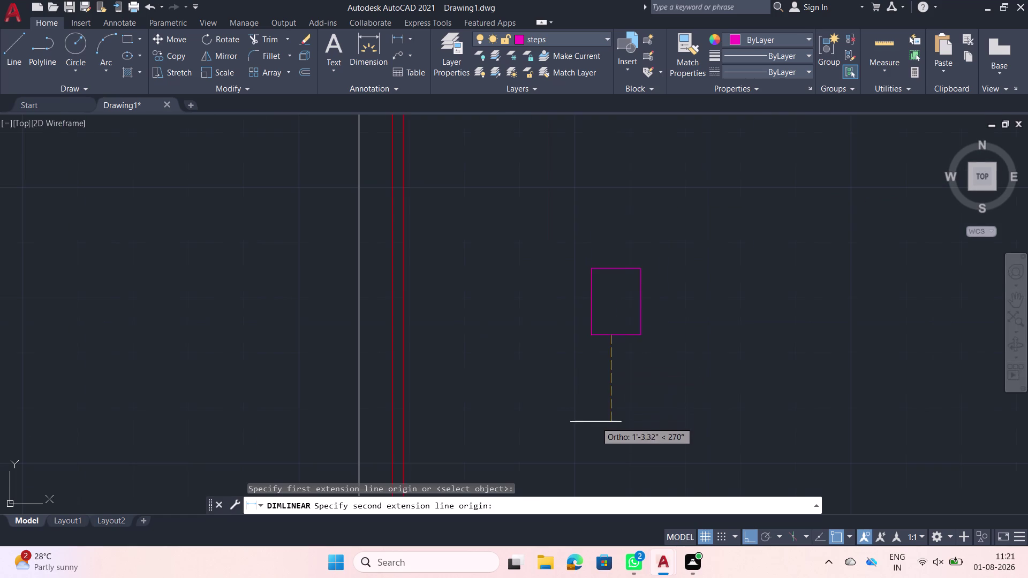
middle_drag(599, 434, 571, 314)
scroll(down, 3)
middle_drag(599, 454, 554, 373)
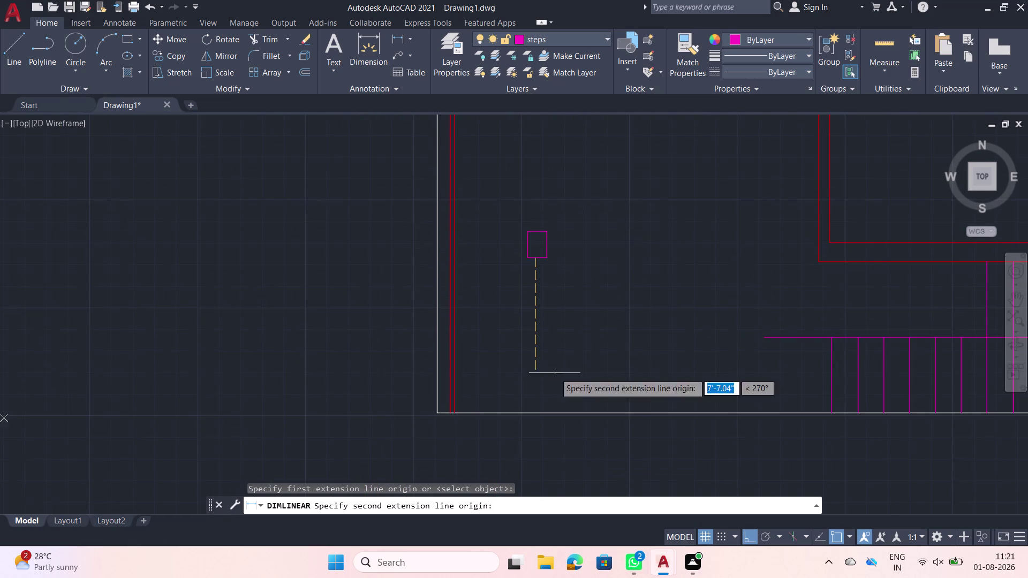
click(535, 414)
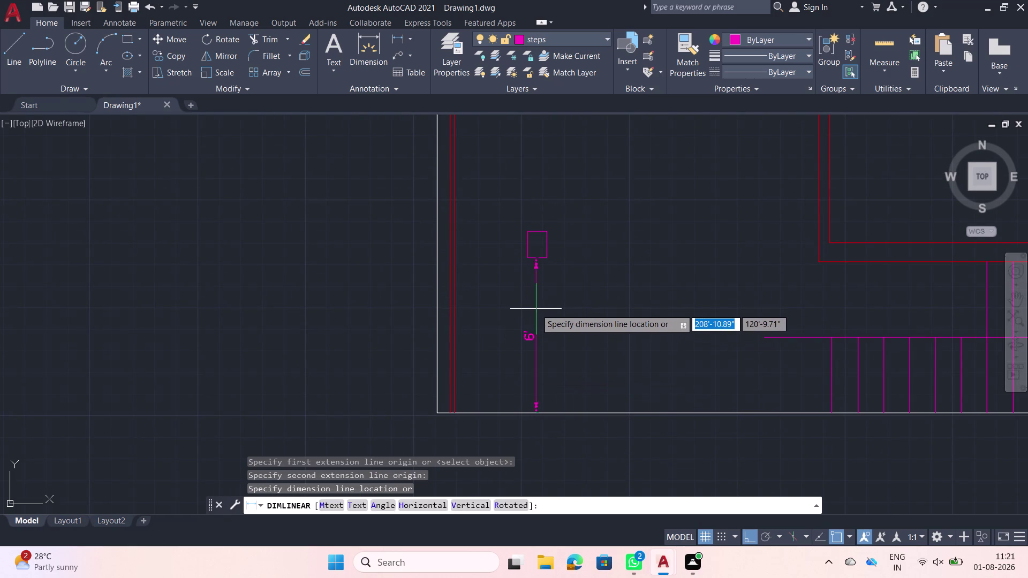
key(Escape)
scroll(up, 3)
middle_drag(527, 199, 535, 365)
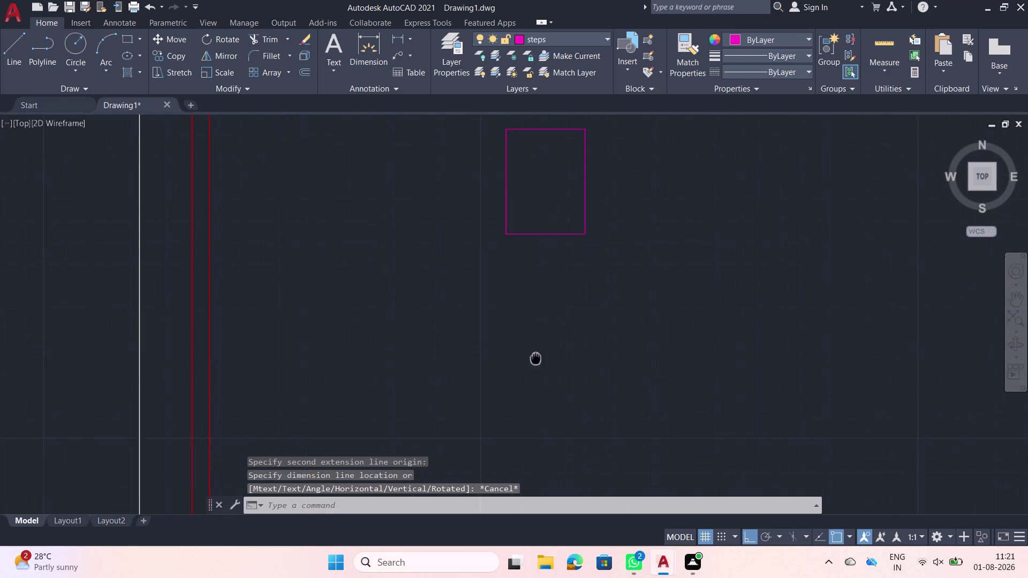
middle_drag(535, 365, 533, 399)
scroll(up, 3)
scroll(up, 3)
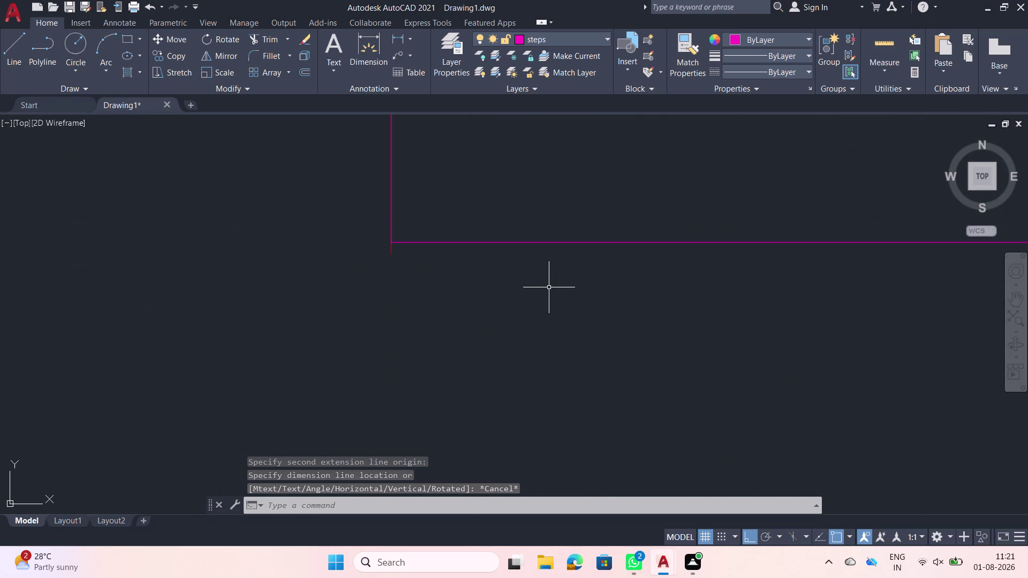
text(tr)
key(space)
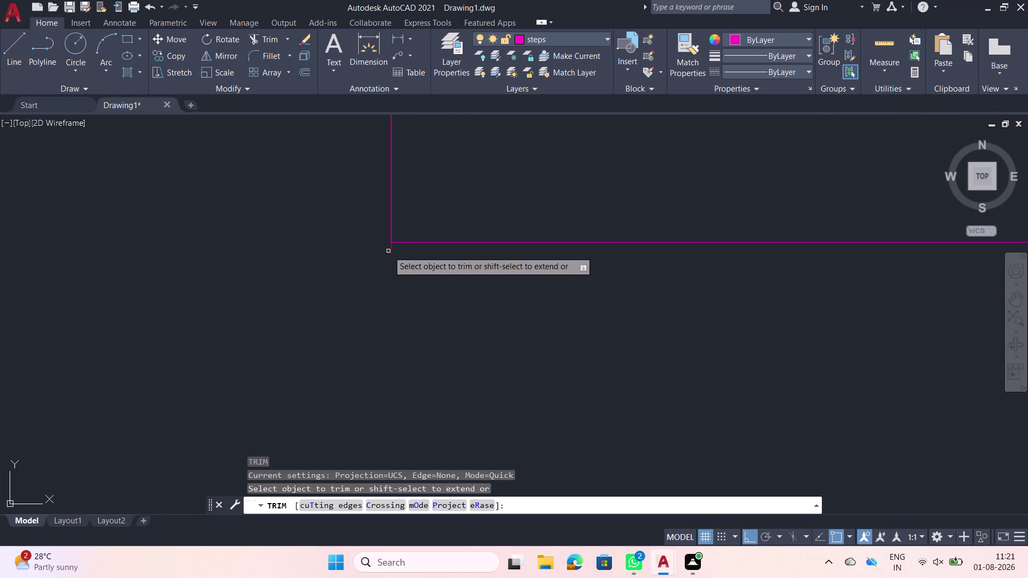
click(389, 252)
key(Escape)
scroll(down, 3)
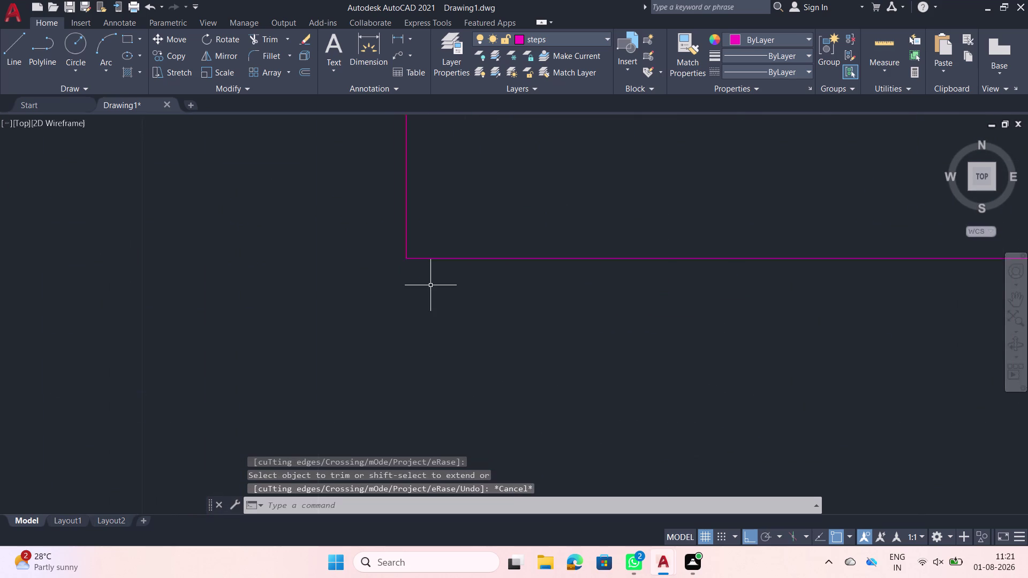
scroll(down, 3)
middle_drag(604, 258, 572, 313)
scroll(down, 3)
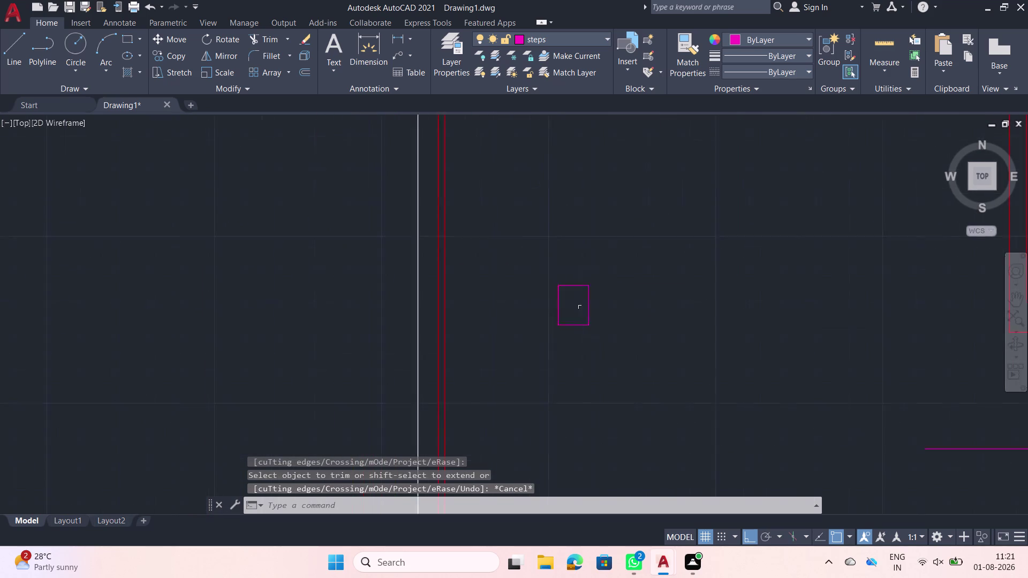
scroll(down, 3)
click(617, 330)
Assign the small left-side rectangle to the walls layer so it displays red.
click(542, 260)
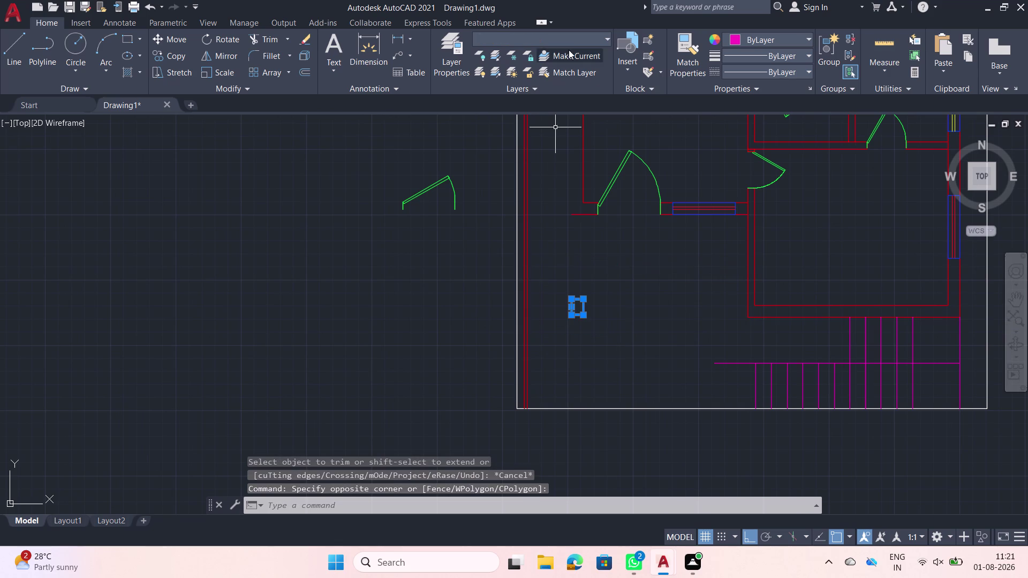
click(606, 40)
click(536, 118)
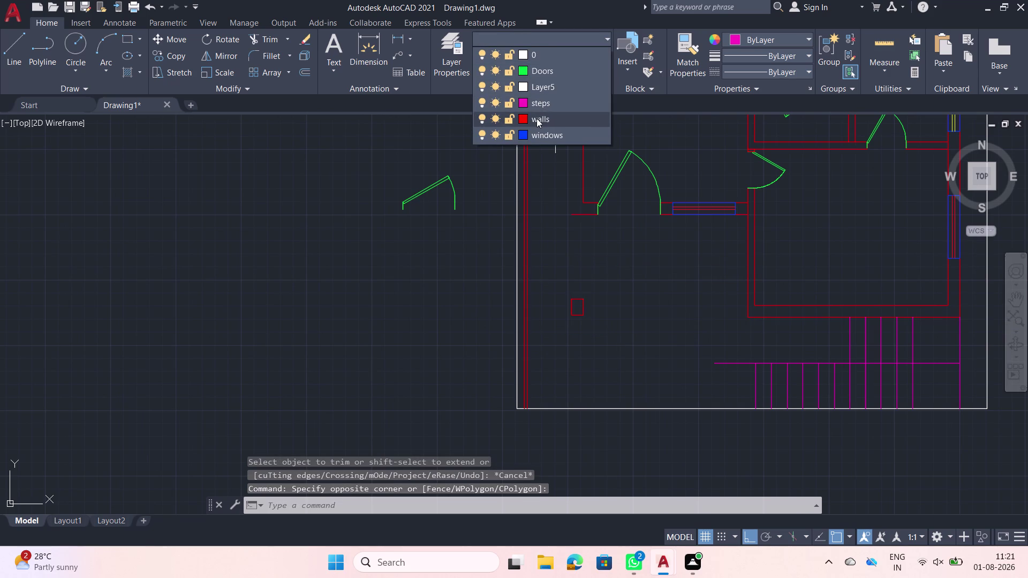
click(642, 256)
key(Escape)
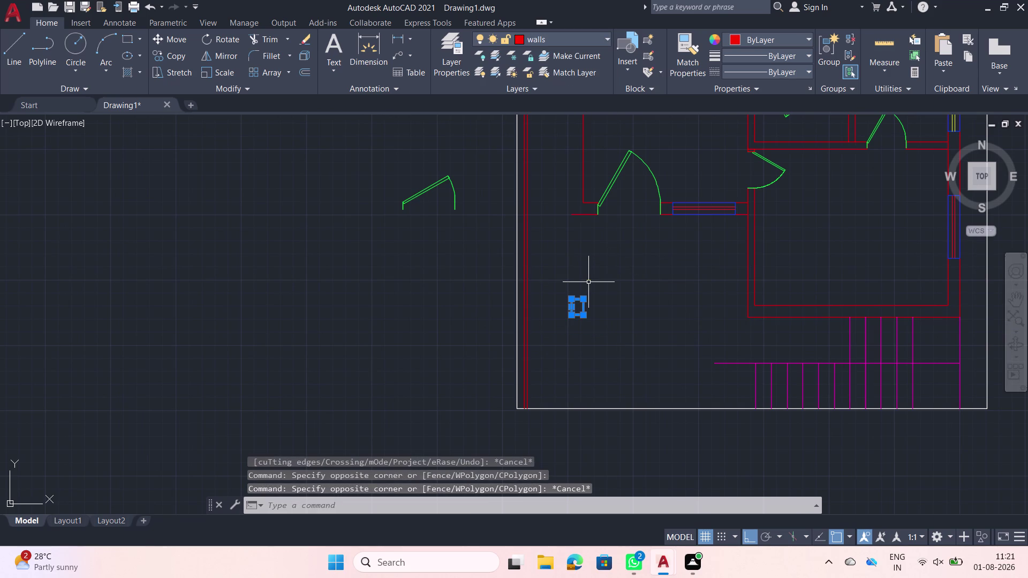
key(Escape)
scroll(down, 3)
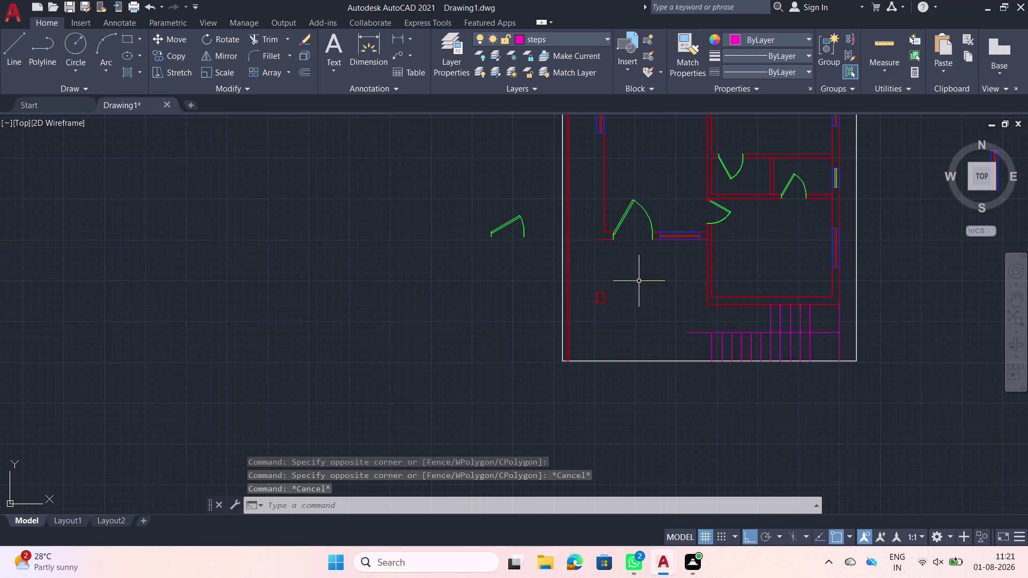
scroll(down, 3)
middle_drag(598, 193, 594, 238)
scroll(up, 3)
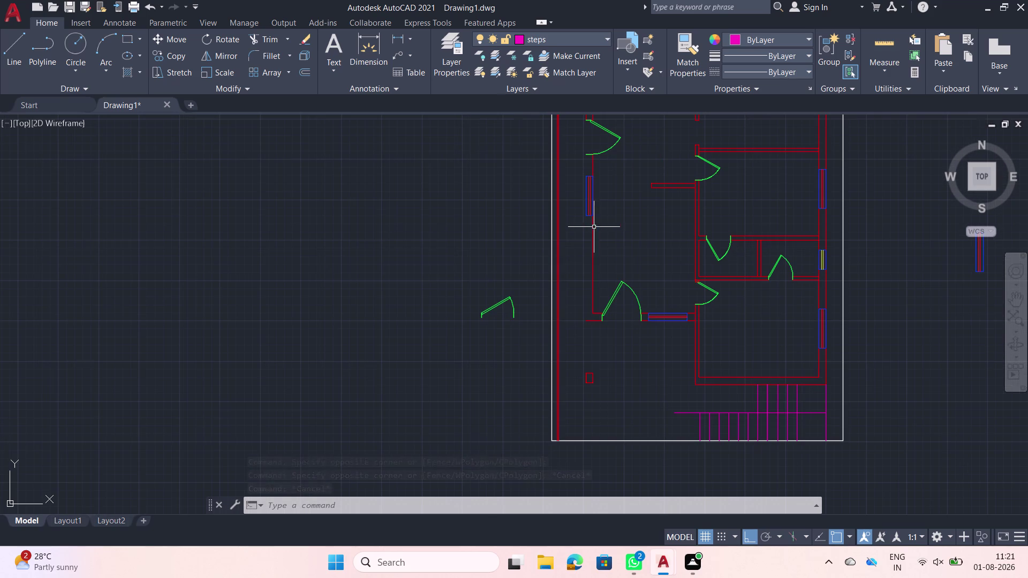
middle_drag(582, 137, 582, 142)
middle_drag(582, 141, 579, 176)
scroll(up, 3)
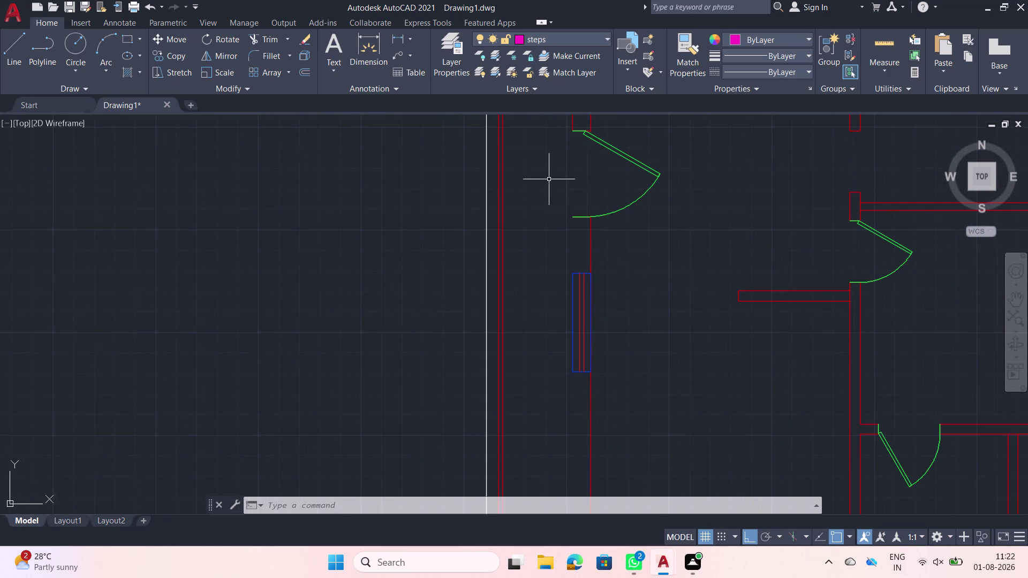
text(ex)
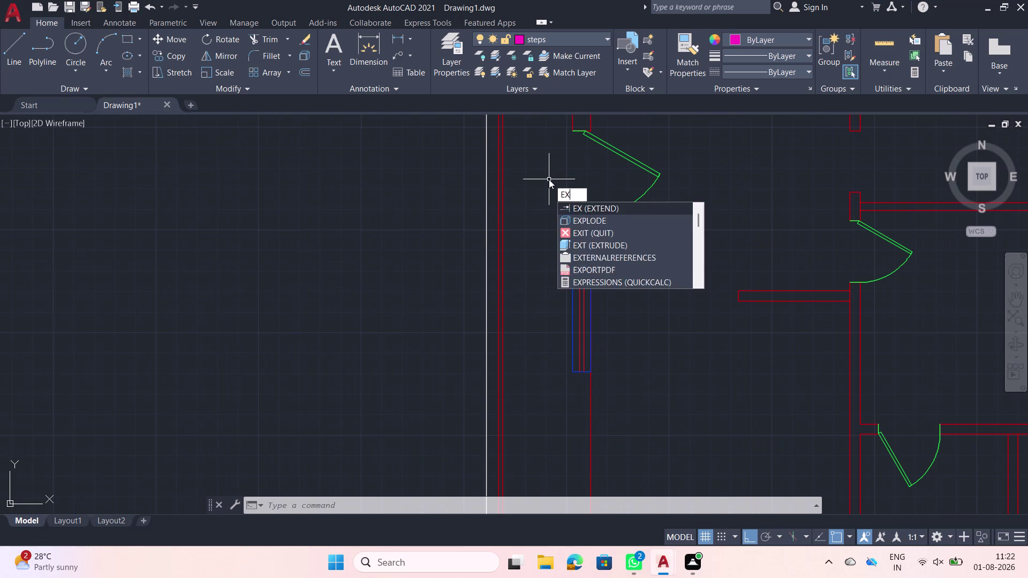
key(space)
middle_drag(562, 161, 563, 198)
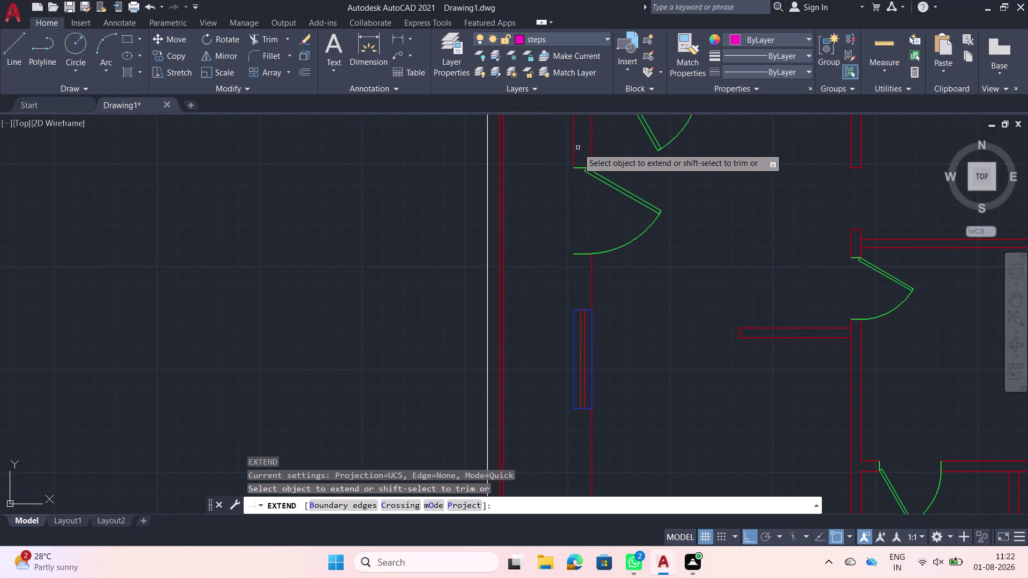
click(574, 149)
click(583, 216)
click(533, 212)
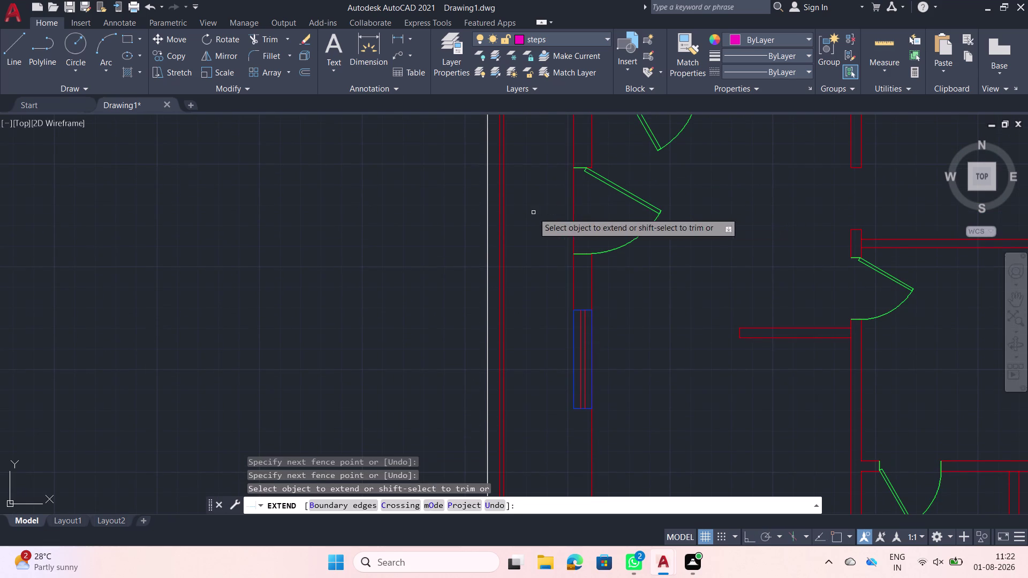
click(574, 288)
middle_drag(534, 296, 553, 214)
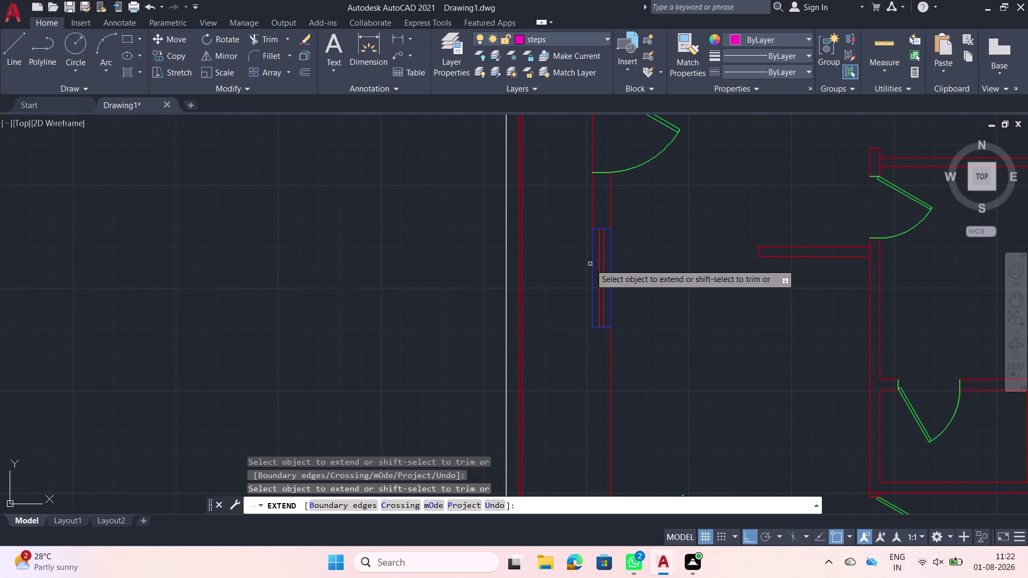
click(591, 216)
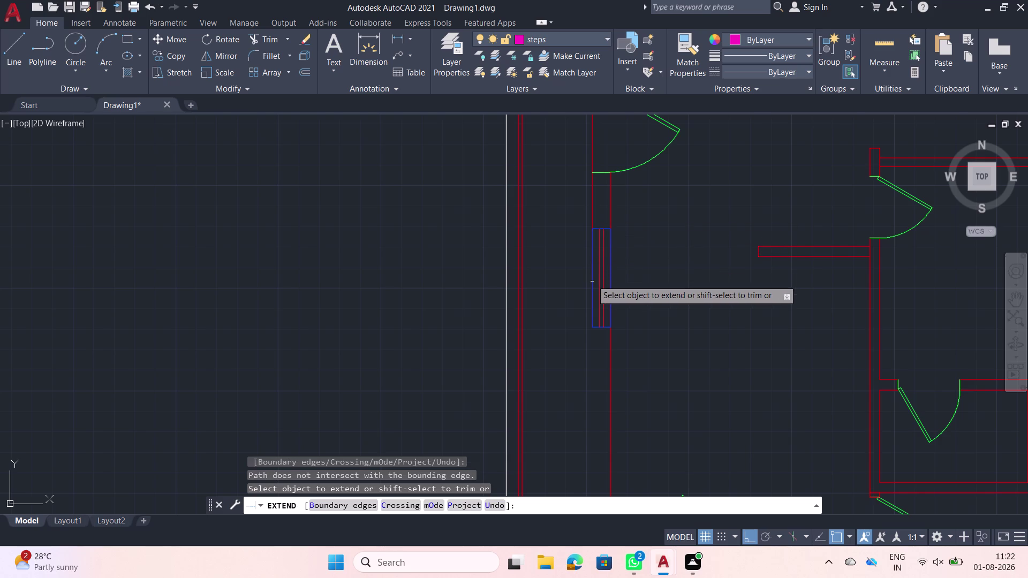
scroll(down, 3)
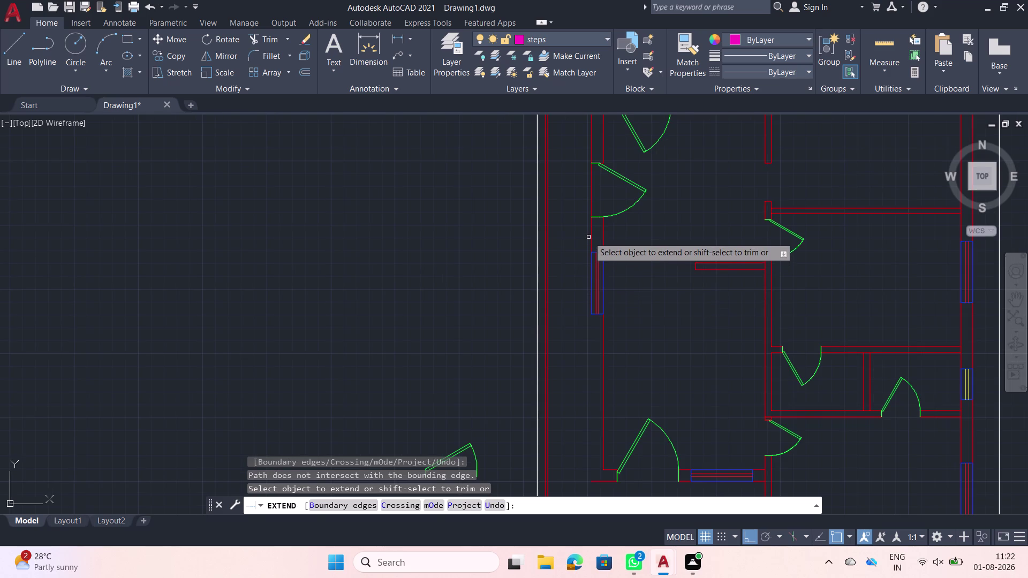
click(592, 234)
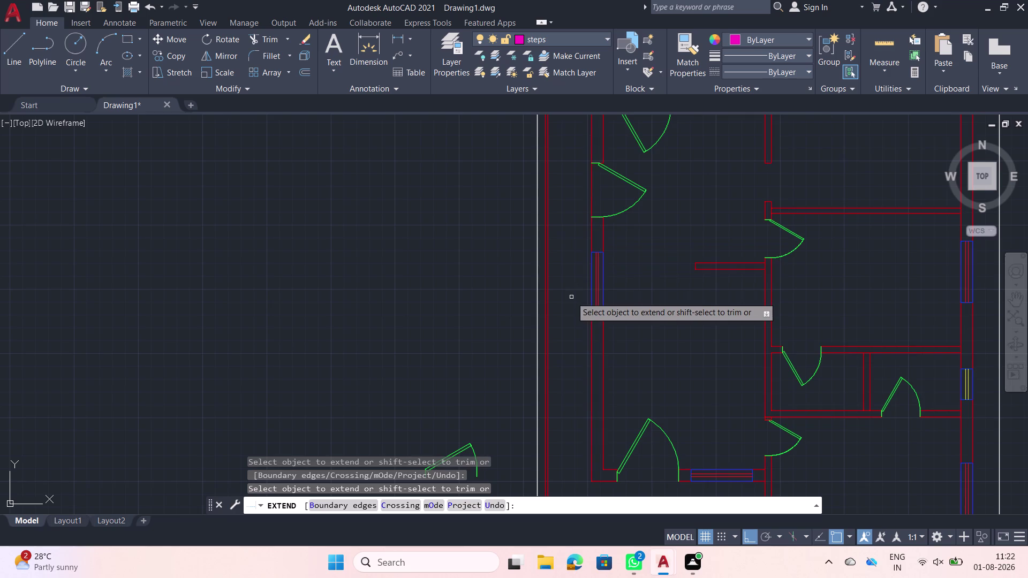
scroll(down, 3)
key(Escape)
scroll(down, 3)
middle_drag(606, 307, 556, 256)
scroll(up, 3)
middle_drag(589, 371, 568, 350)
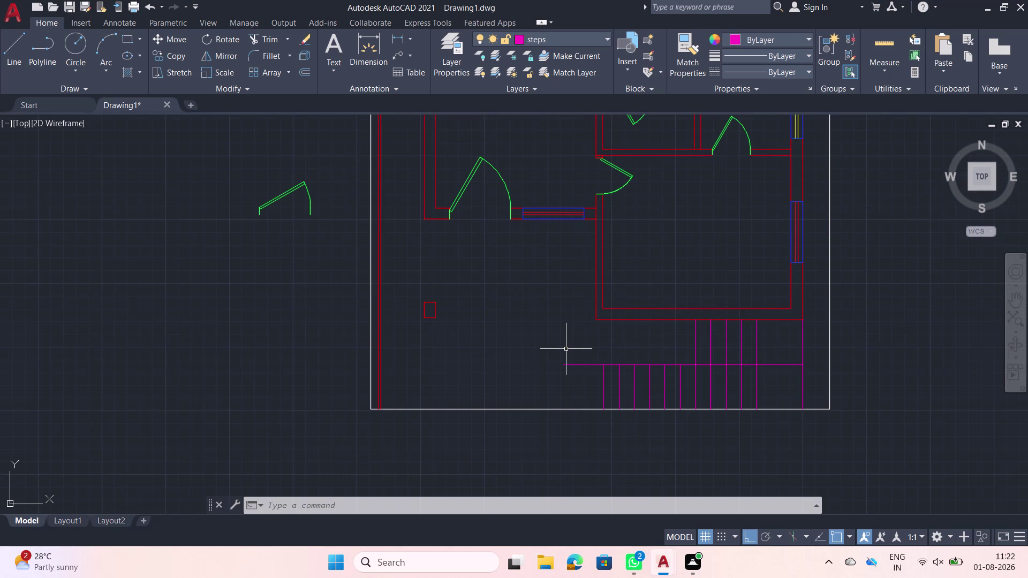
Abandon the polygon attempt and start a polyline below the steps instead.
key(p)
key(o)
key(l)
click(610, 412)
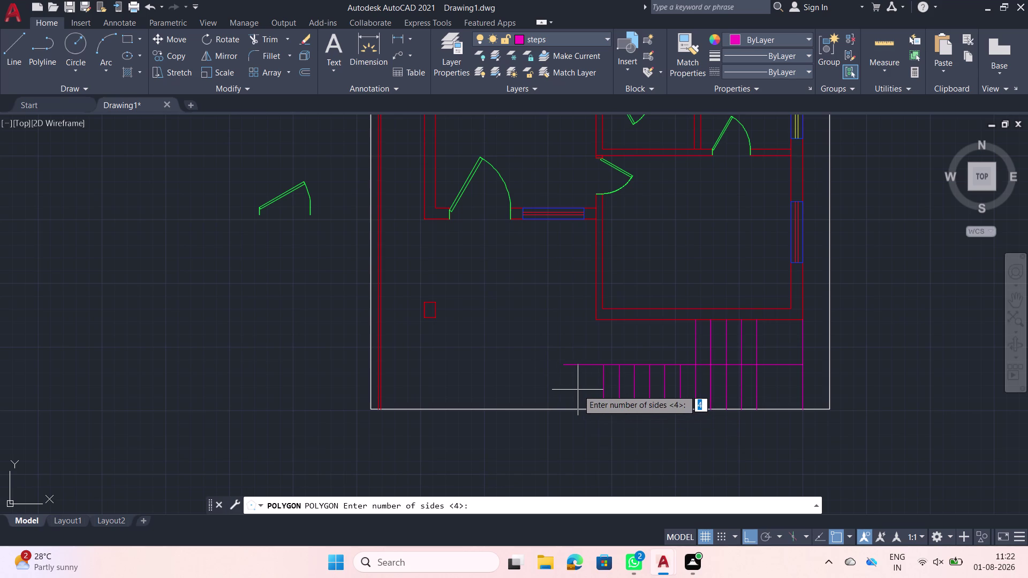
key(Escape)
text(p)
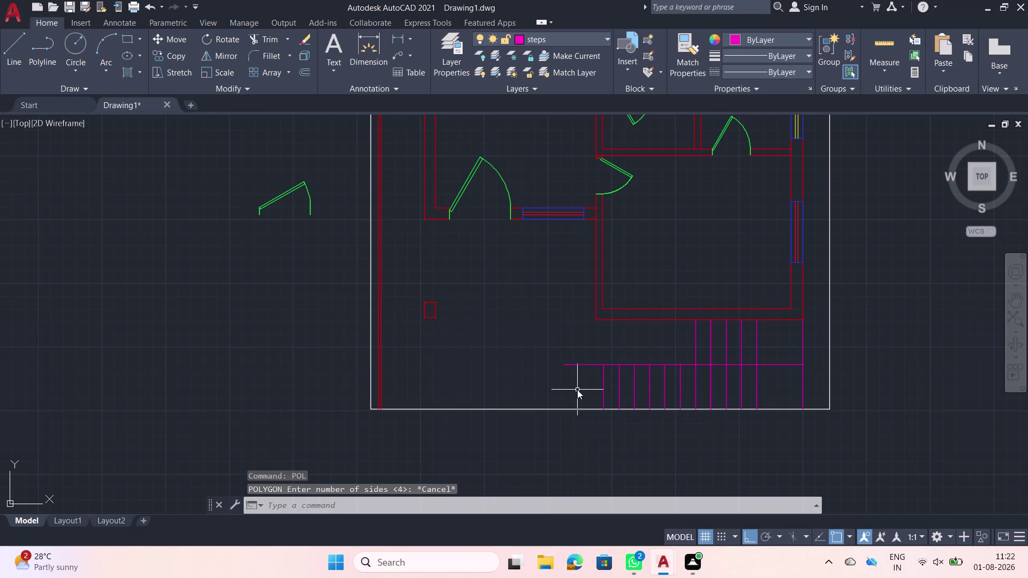
text(olin)
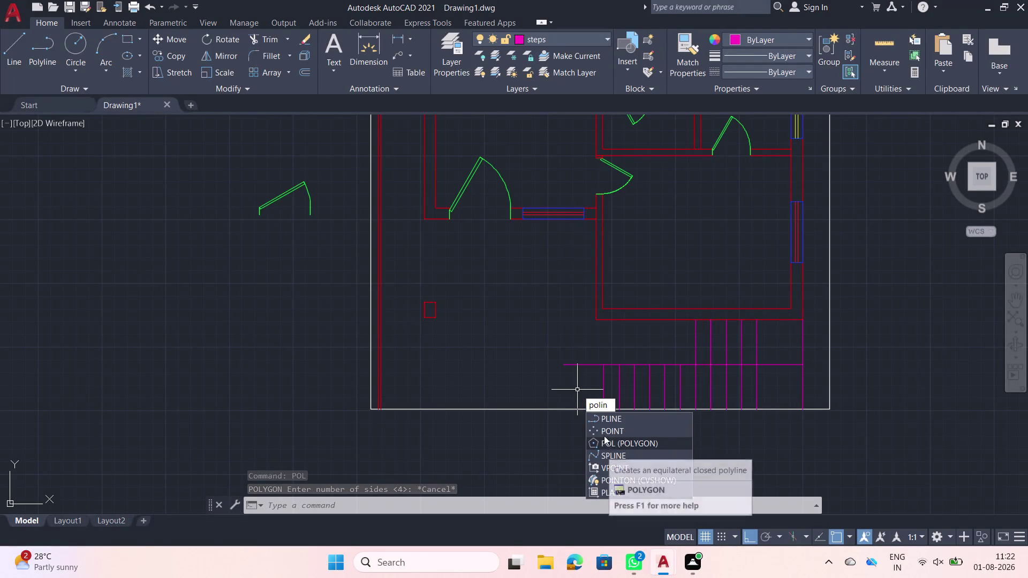
click(44, 45)
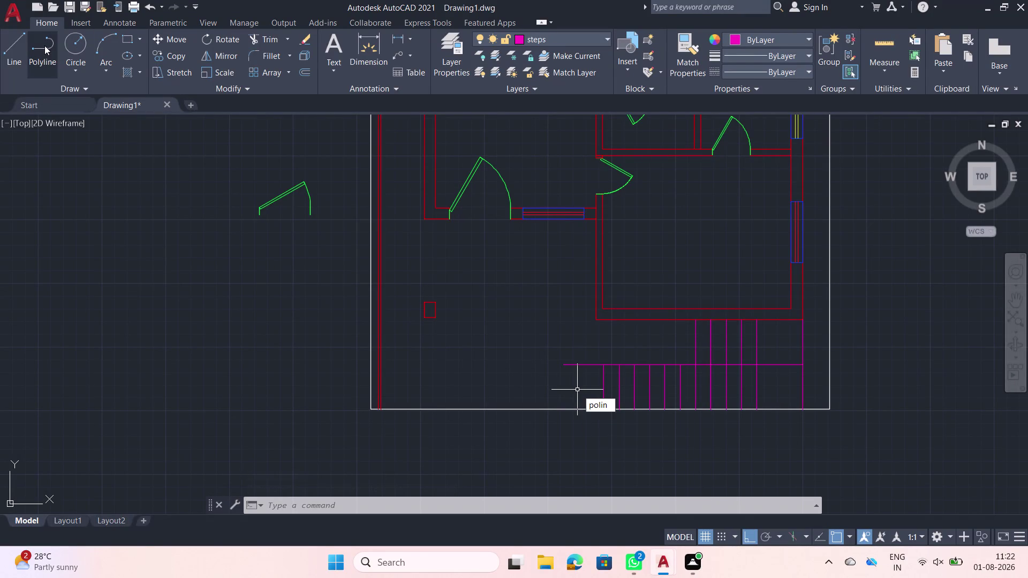
click(44, 46)
scroll(up, 3)
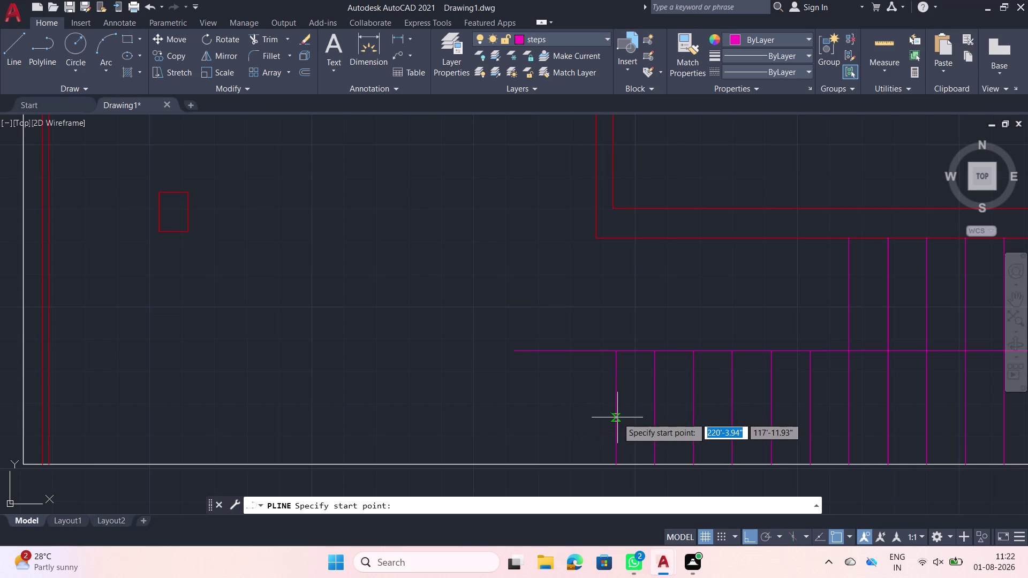
Draw a three-segment open polyline outlining the lower steps: right, up, then left.
click(555, 405)
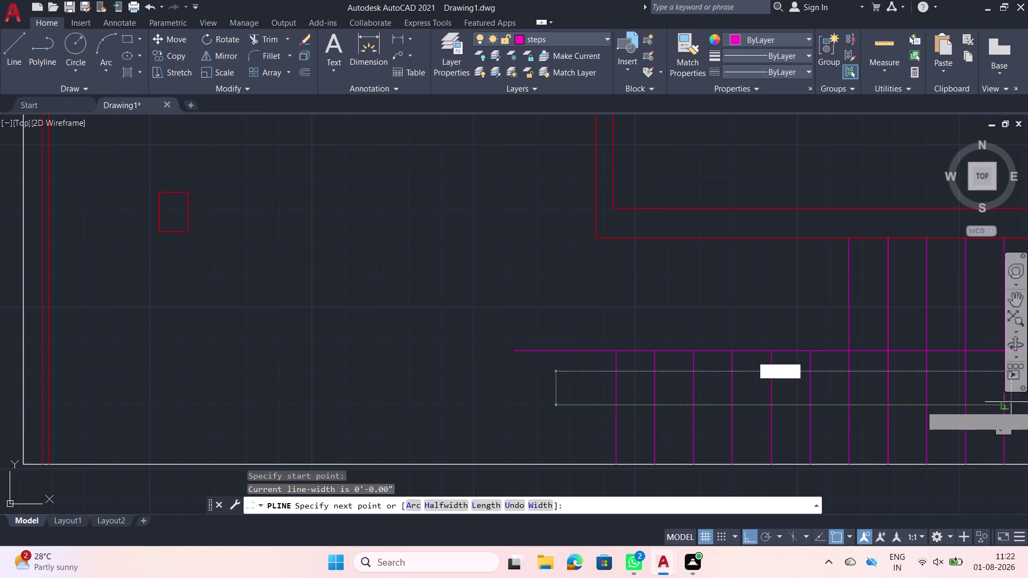
middle_drag(1026, 406, 818, 411)
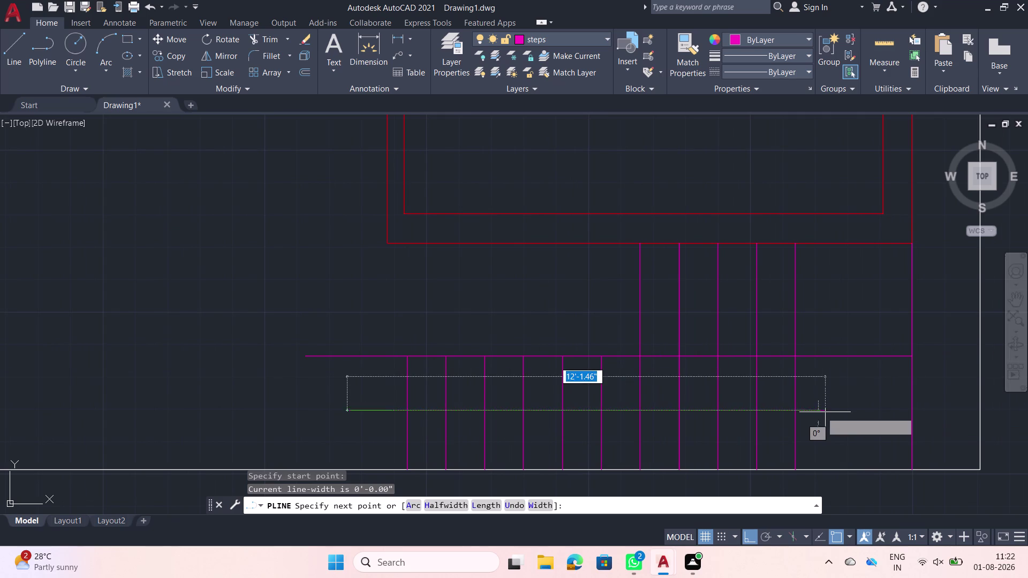
click(865, 414)
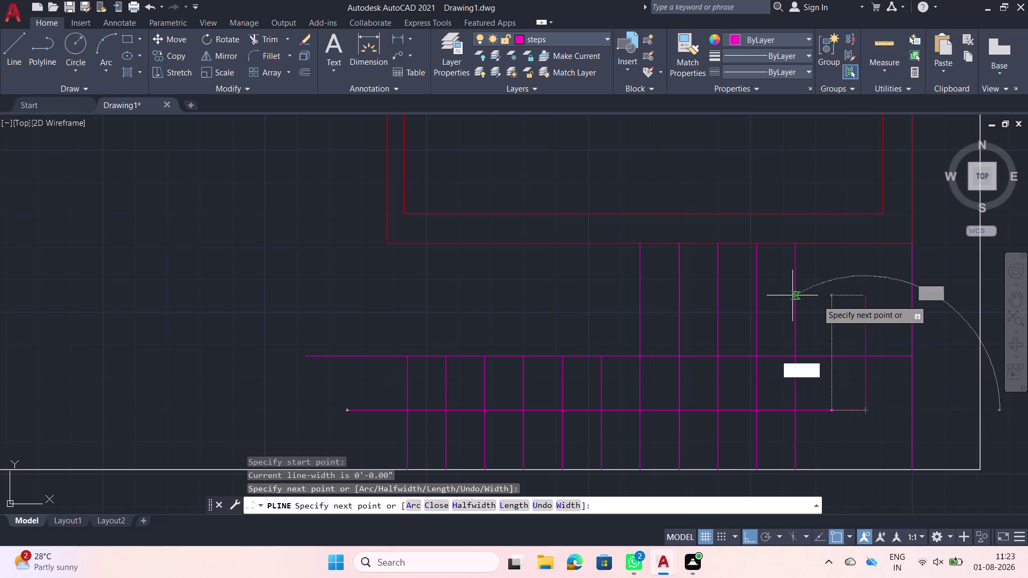
click(822, 300)
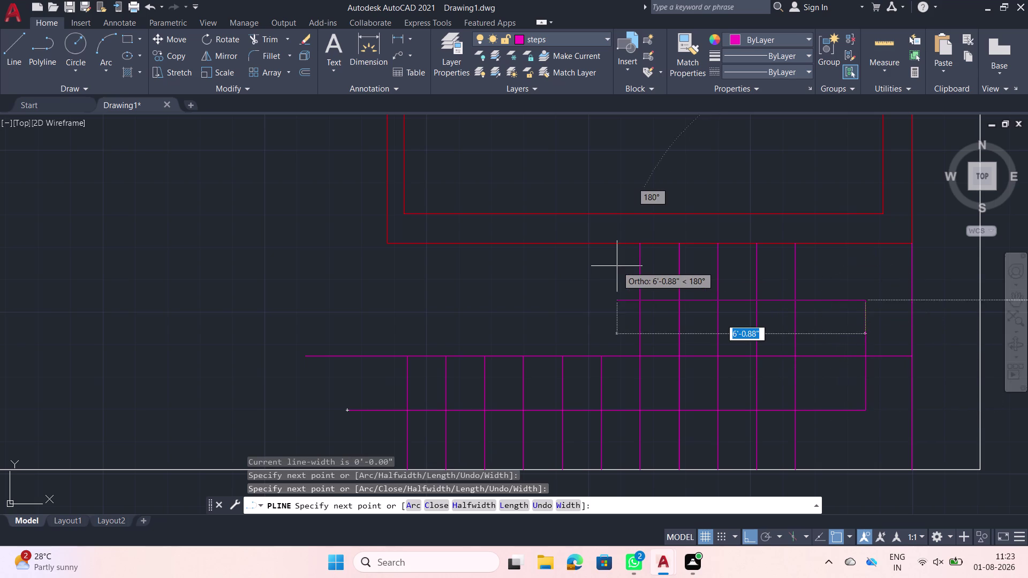
click(621, 268)
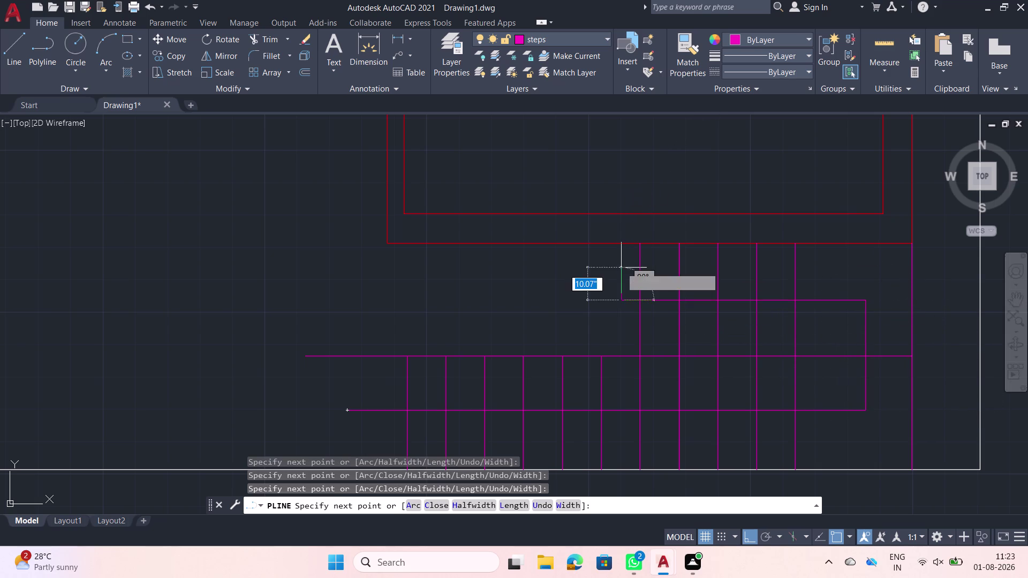
key(Escape)
Put the new outline on Layer5 so it shows white.
click(881, 320)
click(830, 286)
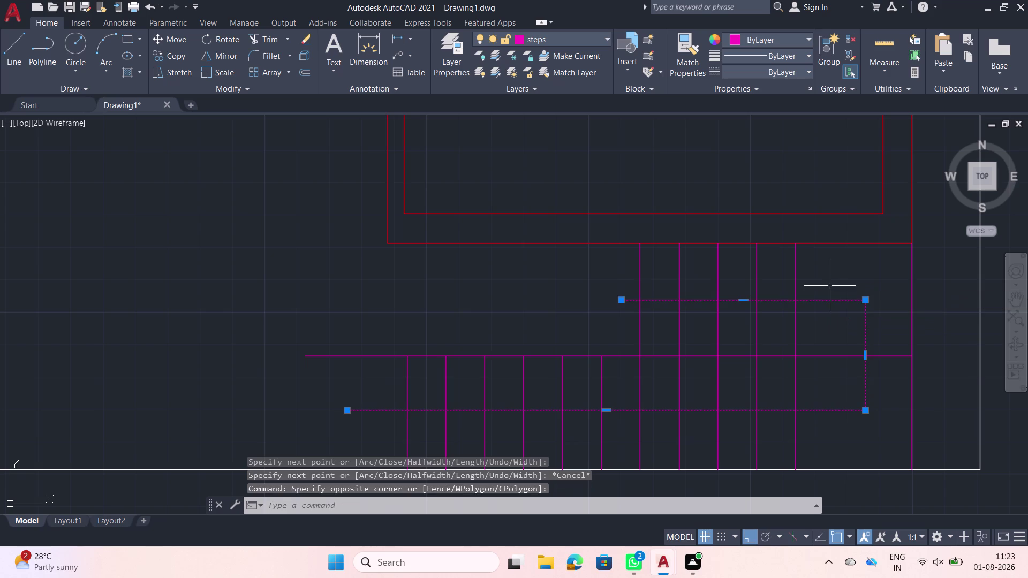
click(598, 42)
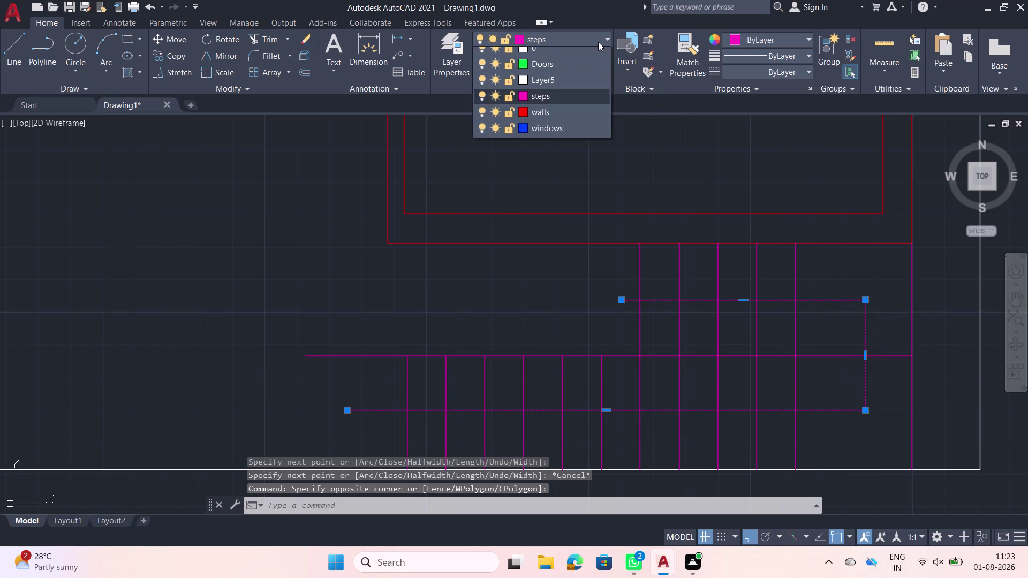
click(543, 82)
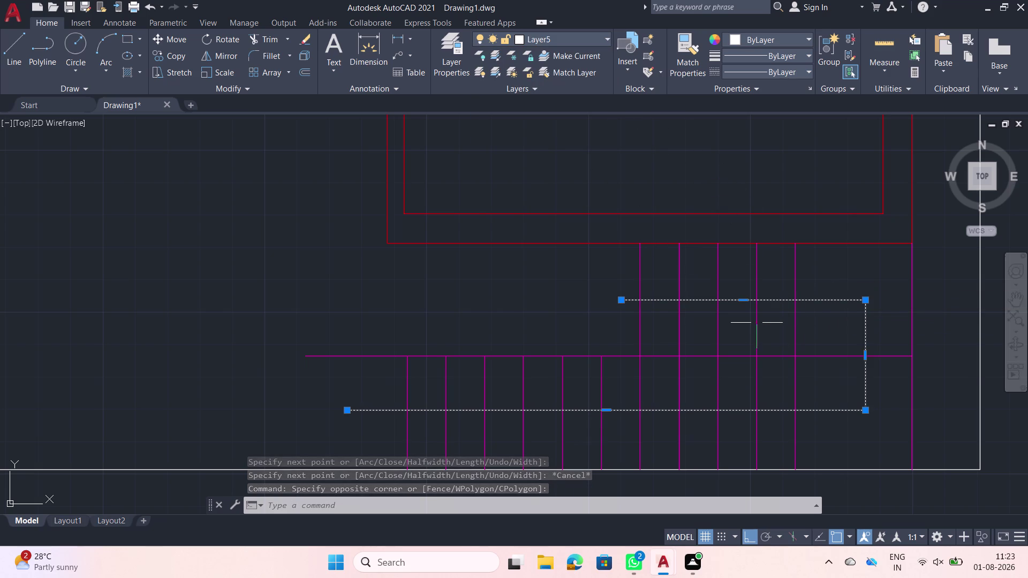
key(Escape)
Start a three-sided polygon, then cancel the centre-point attempt.
text(pol)
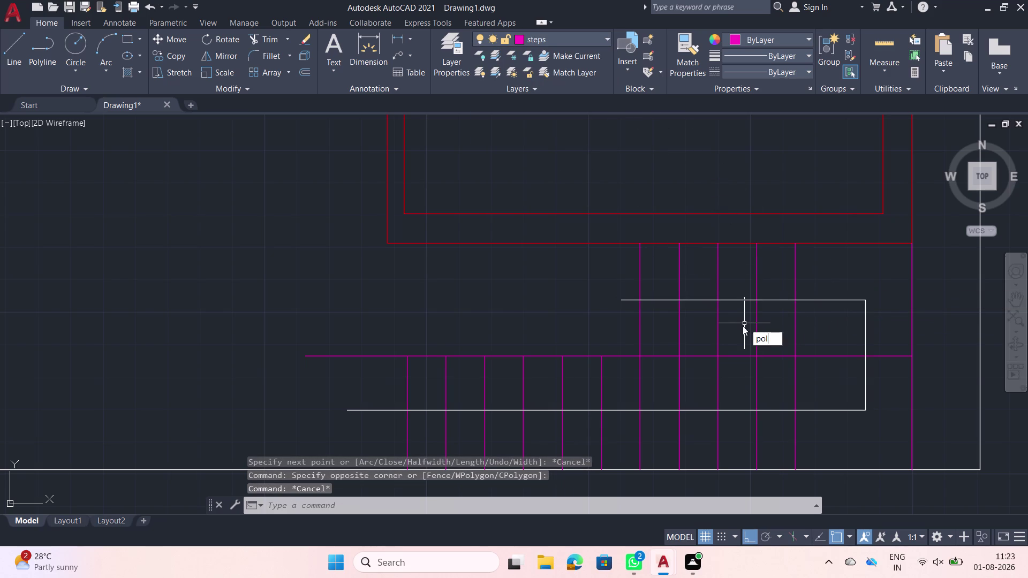
click(791, 350)
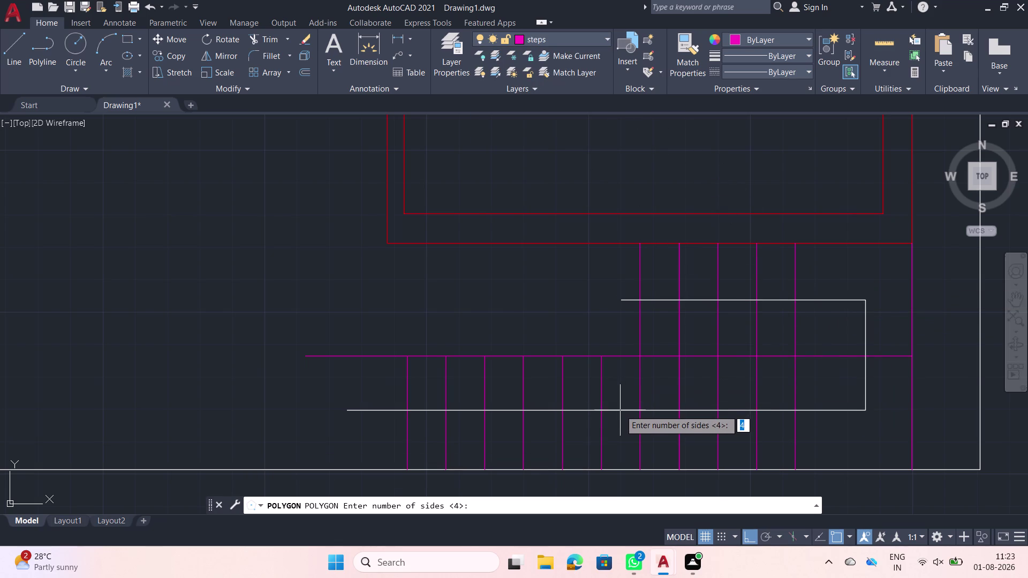
text(3)
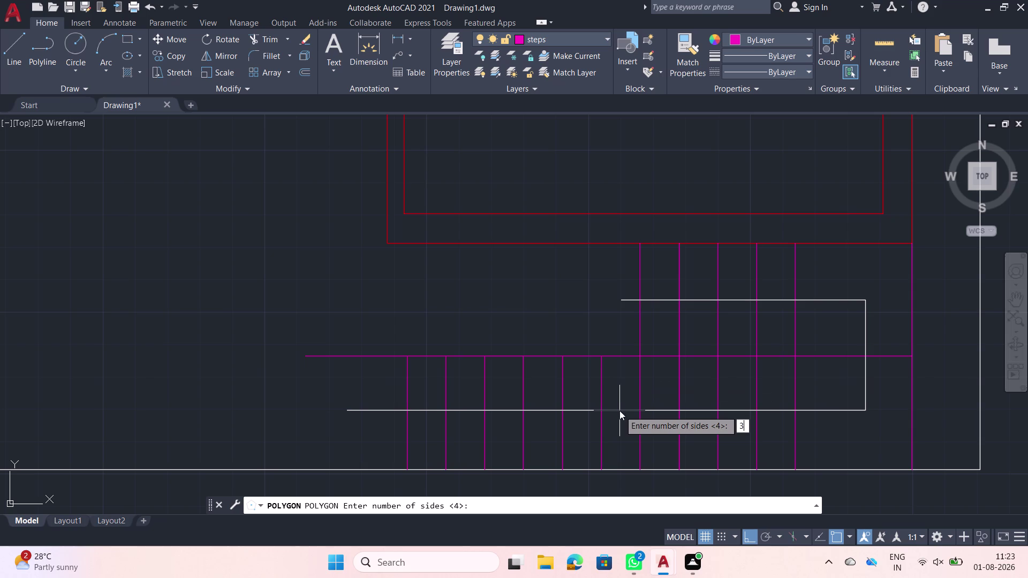
key(space)
click(619, 411)
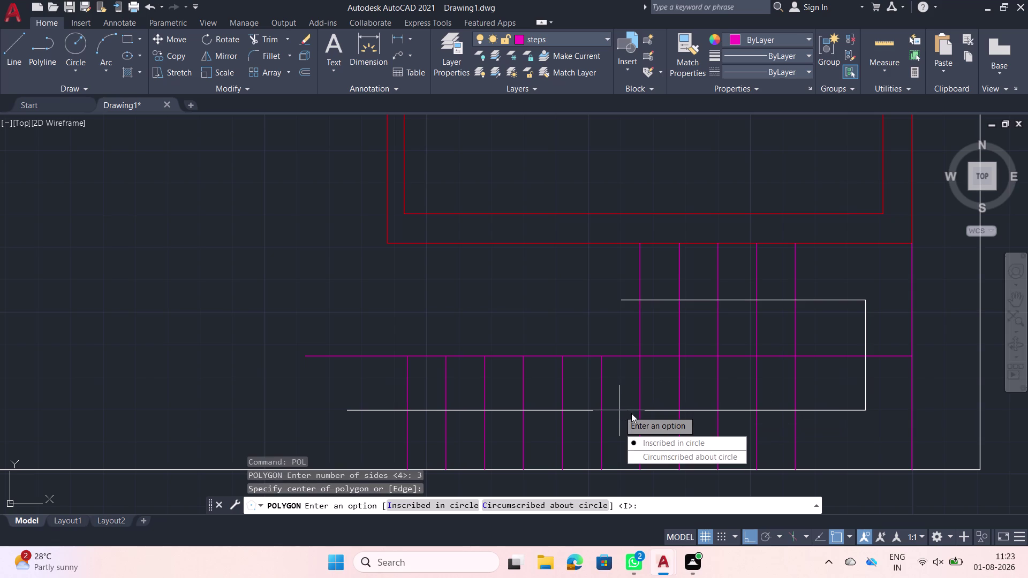
key(Escape)
Draw a 3-sided triangle by edge from the stair line's end straight down, then select it.
text(pol)
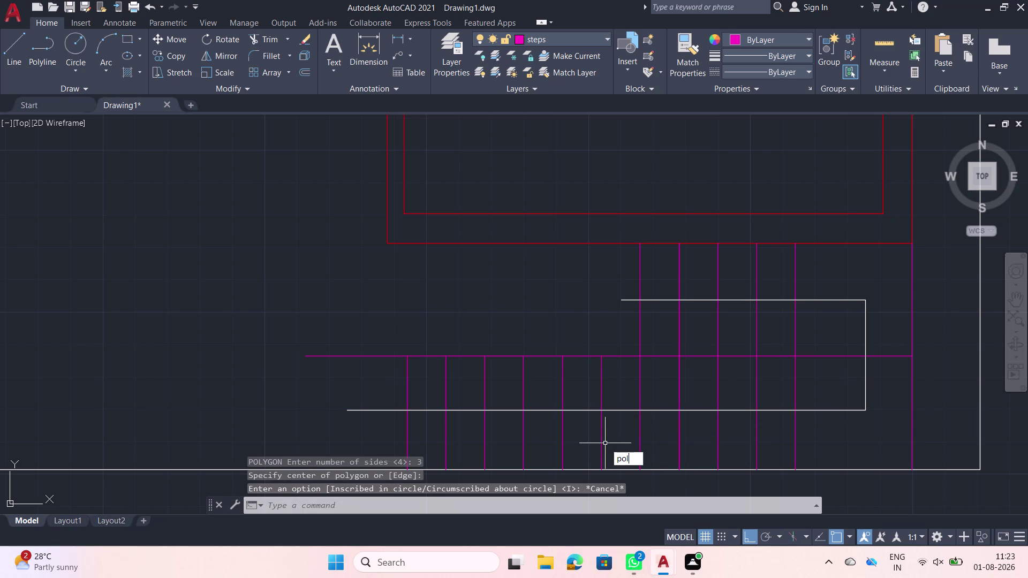
click(634, 471)
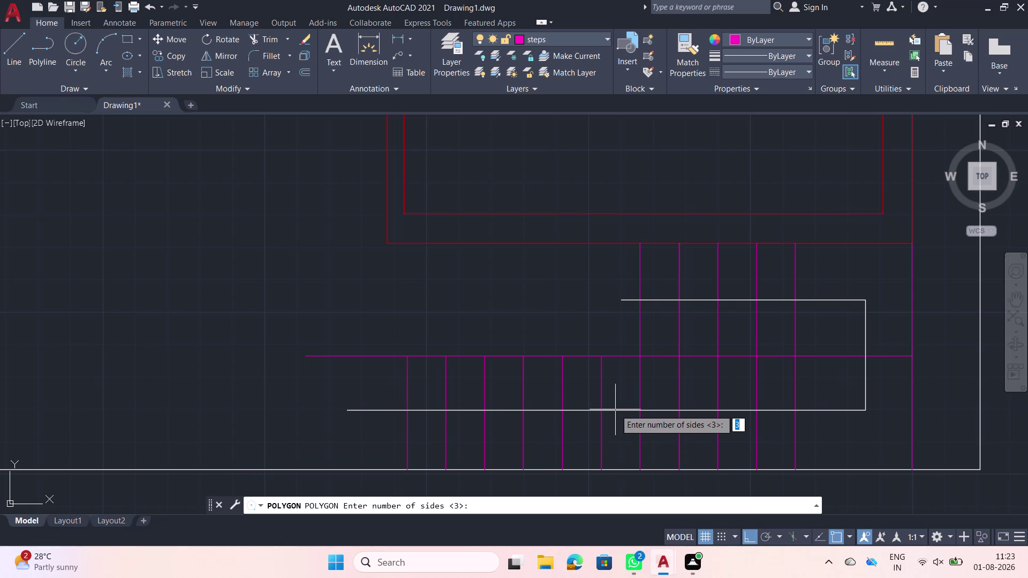
text(3)
key(space)
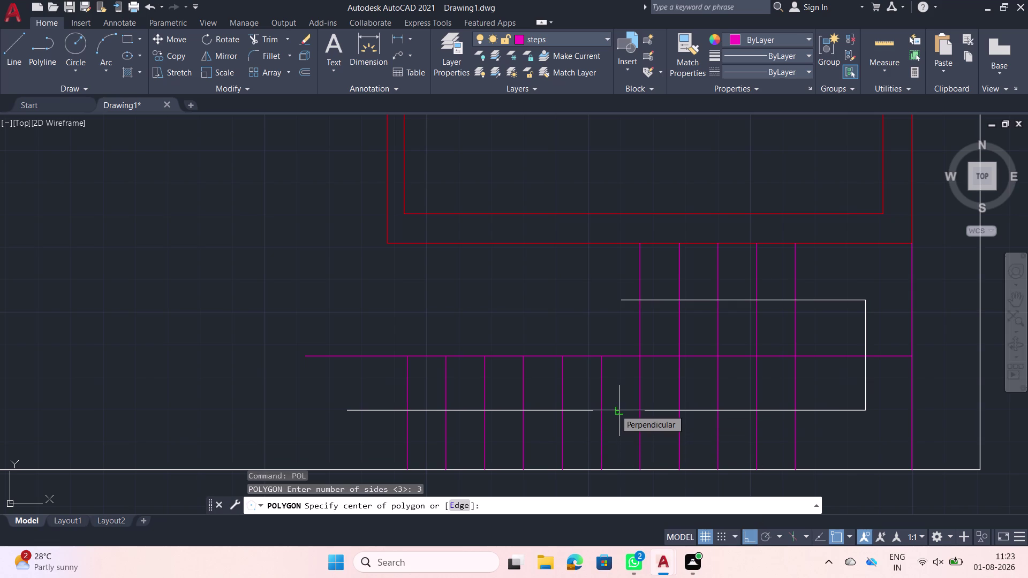
text(e)
key(space)
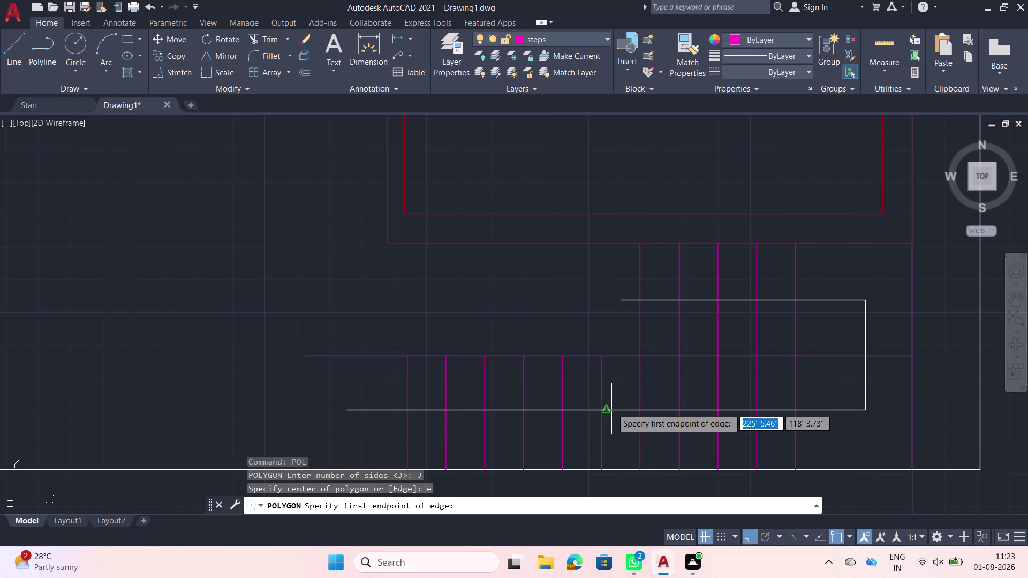
click(611, 409)
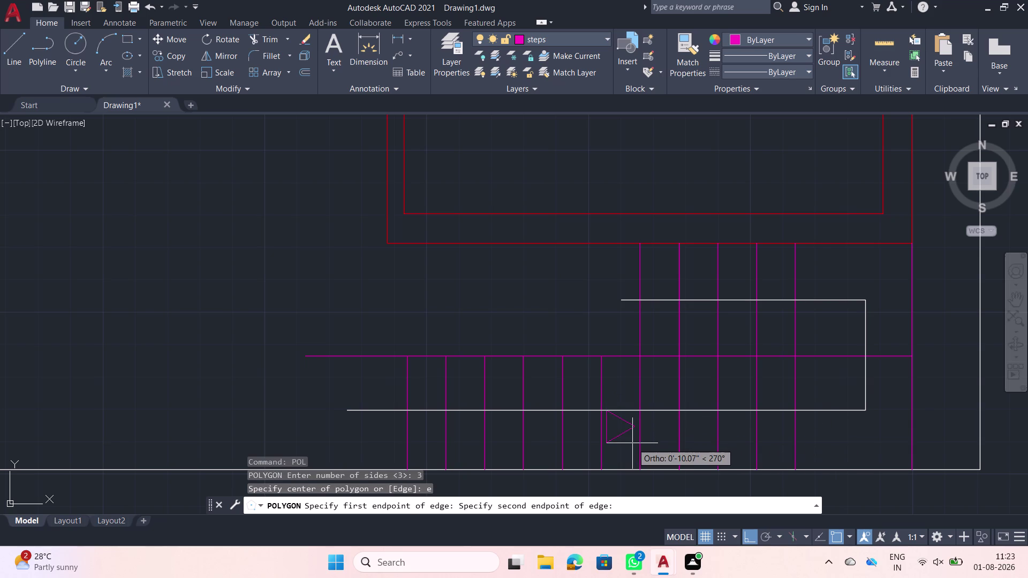
click(633, 443)
scroll(up, 3)
click(627, 434)
click(603, 411)
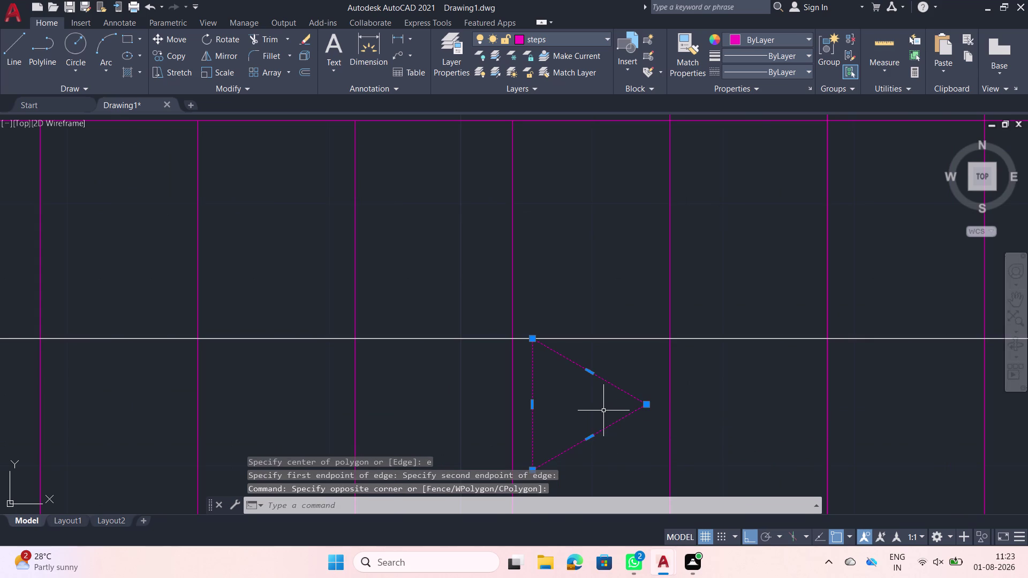
Move the triangle arrowhead by its tip to centre it on the white stair line.
text(m)
key(space)
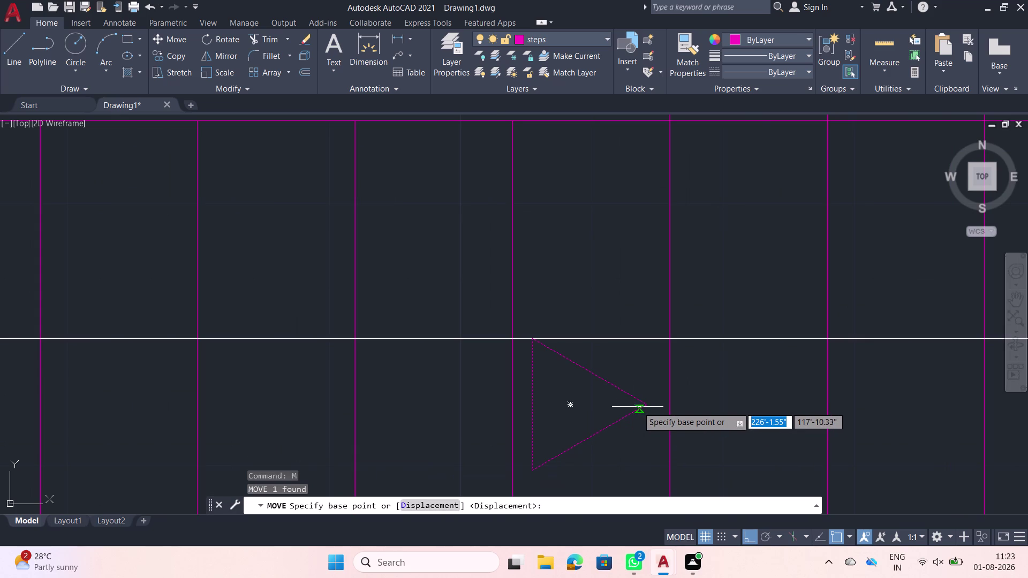
click(641, 406)
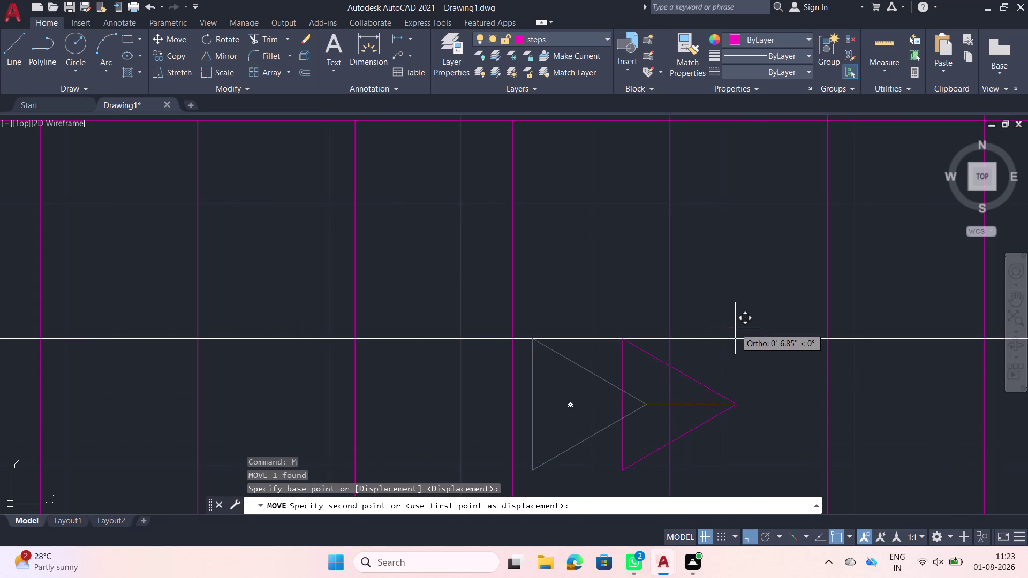
scroll(up, 3)
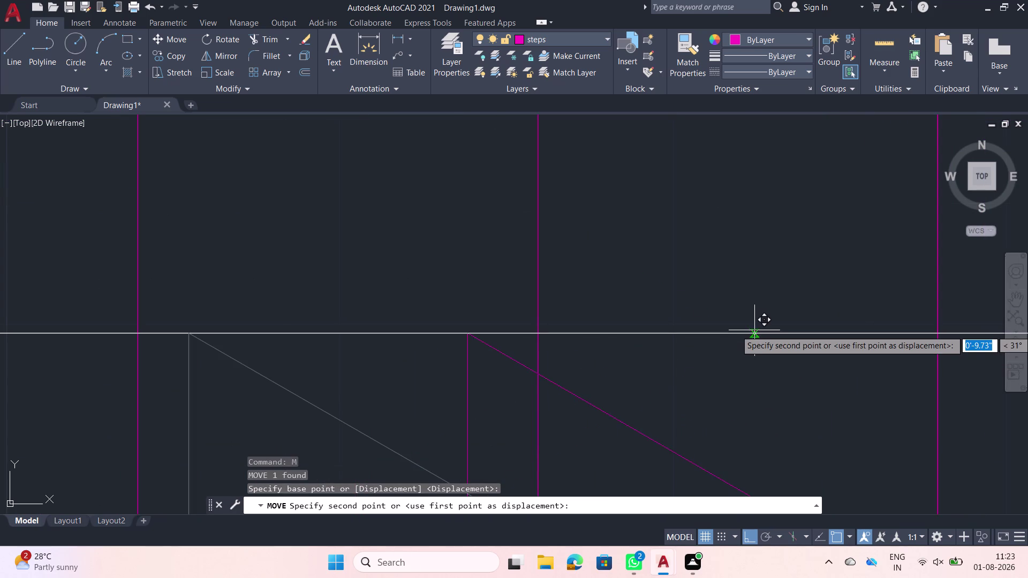
click(754, 336)
Put the triangle arrowhead on Layer5.
scroll(down, 3)
scroll(down, 3)
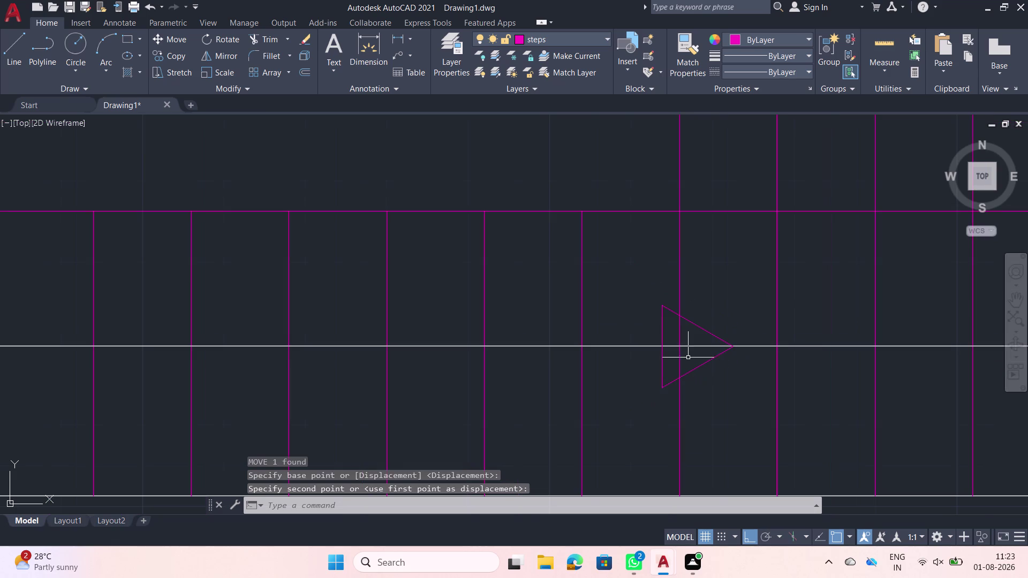
click(720, 368)
click(699, 351)
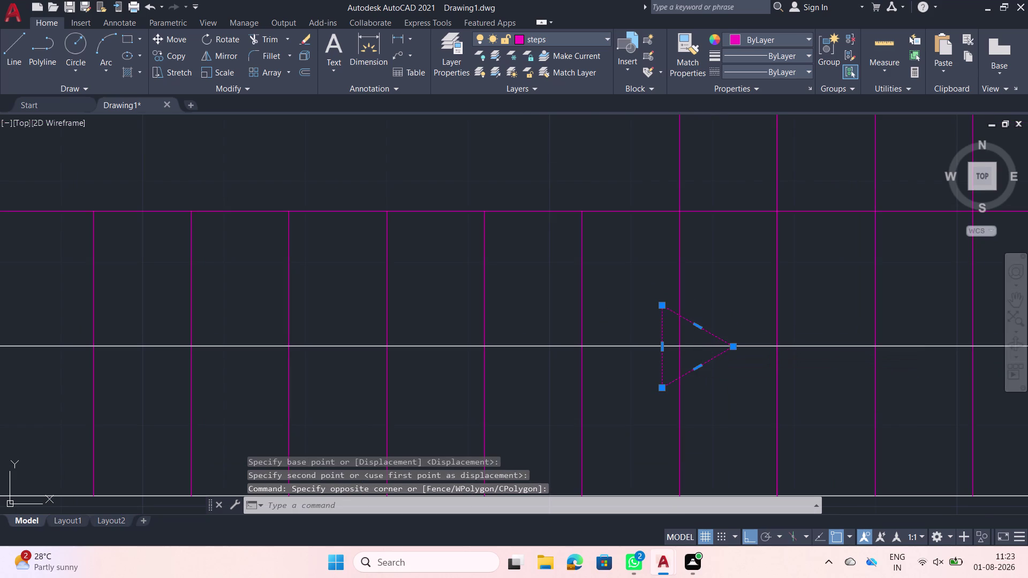
click(569, 38)
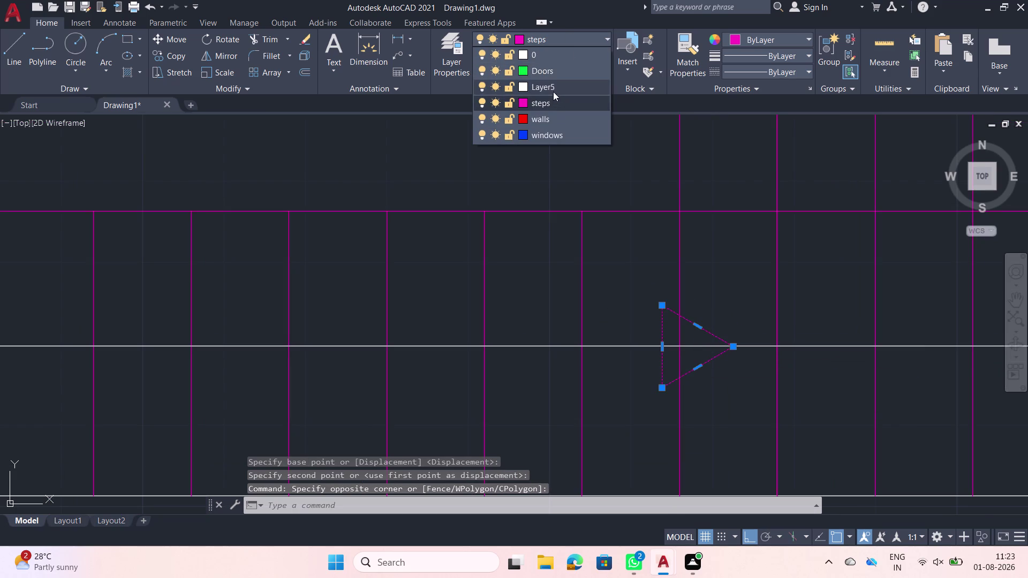
click(553, 89)
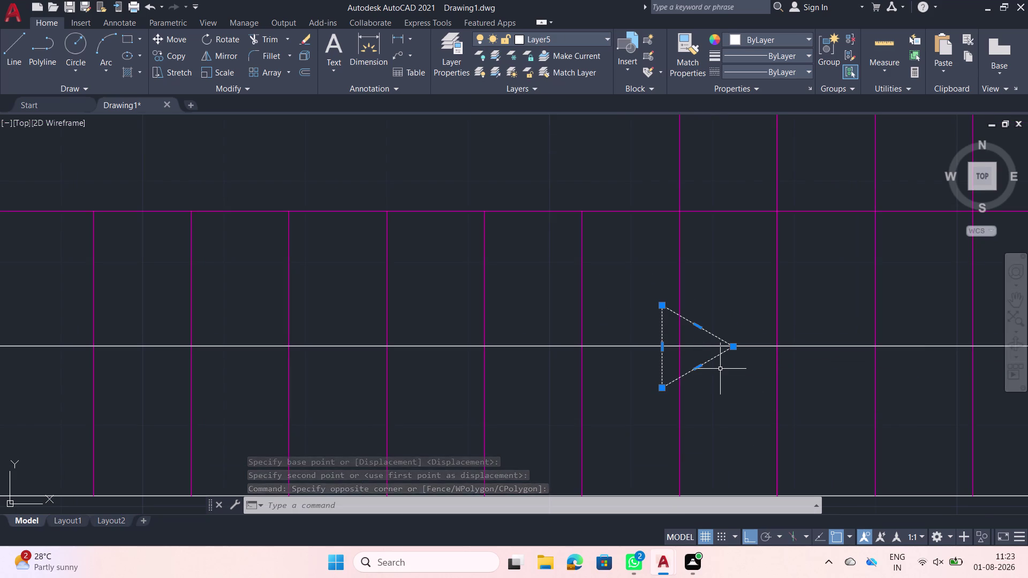
key(Escape)
Trim the stair line around the triangle, then reselect the triangle.
text(tr)
key(space)
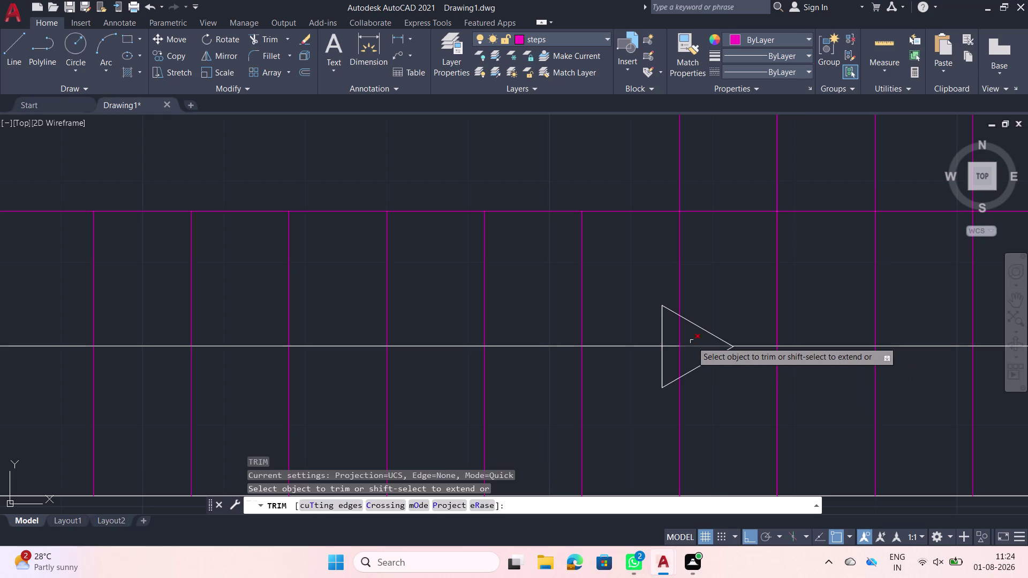
click(692, 342)
click(693, 356)
click(672, 345)
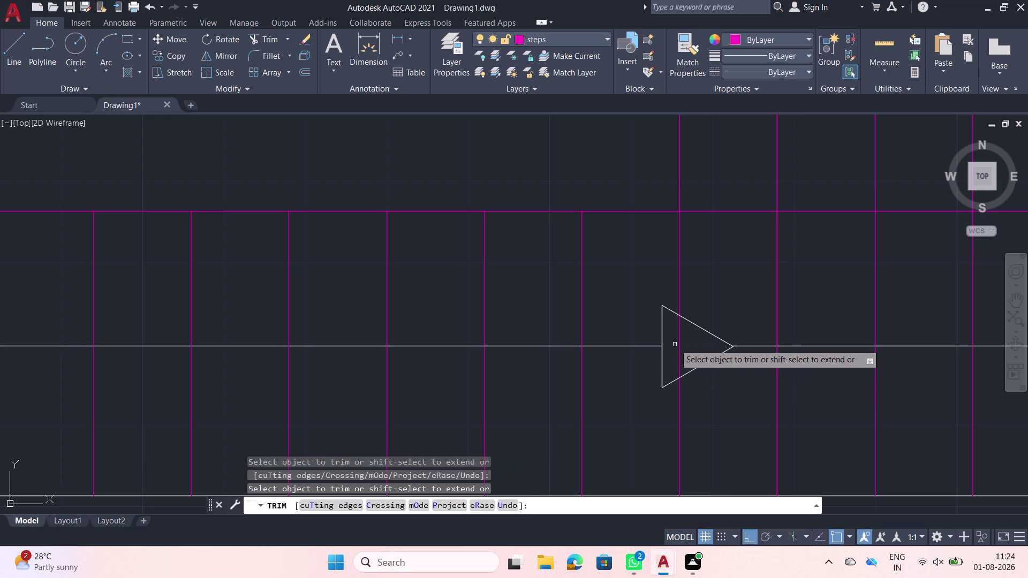
key(Escape)
click(731, 368)
click(709, 349)
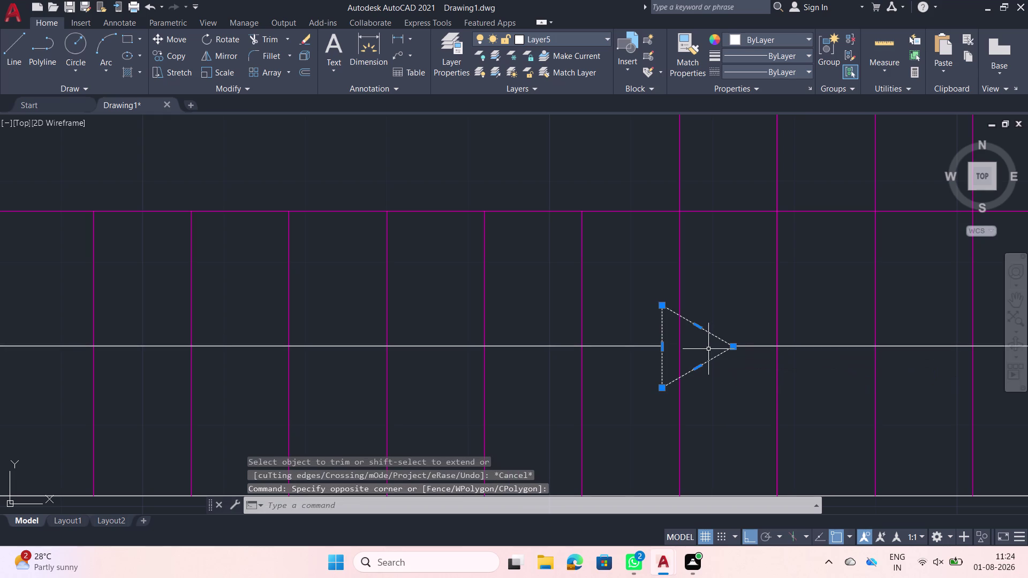
Copy the arrowhead to the end of the upper stair line.
text(co)
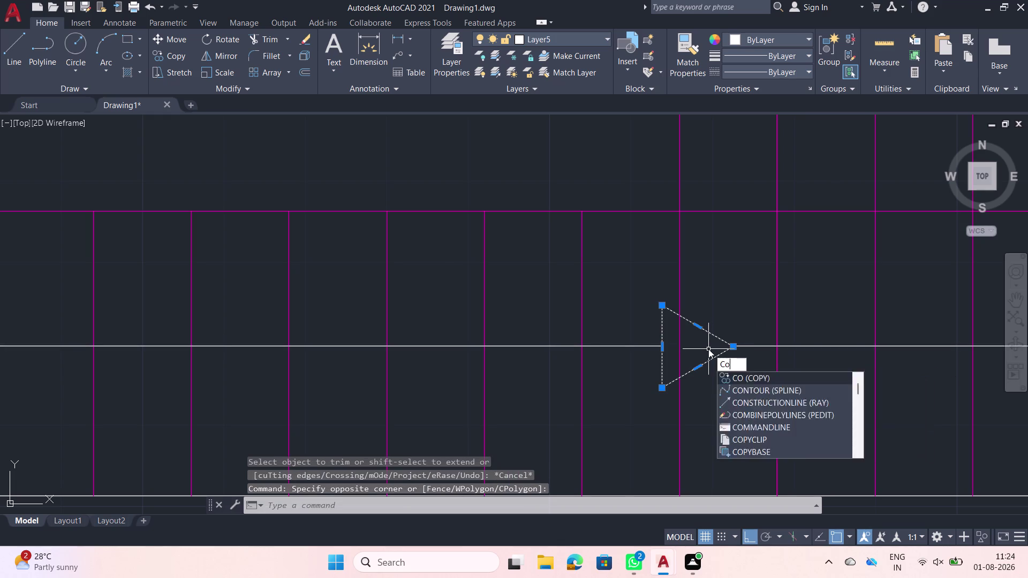
key(space)
click(729, 348)
scroll(down, 3)
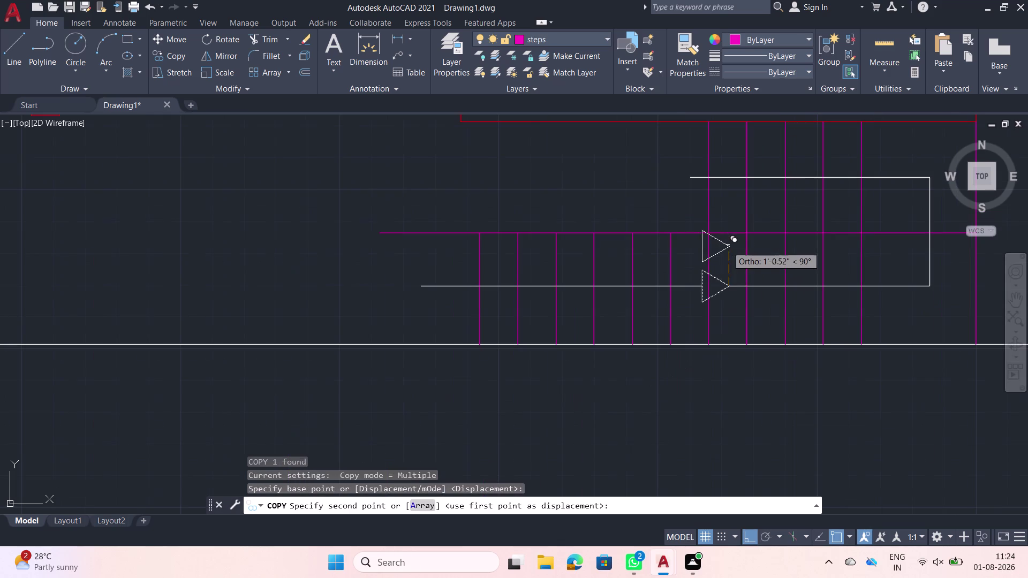
scroll(up, 3)
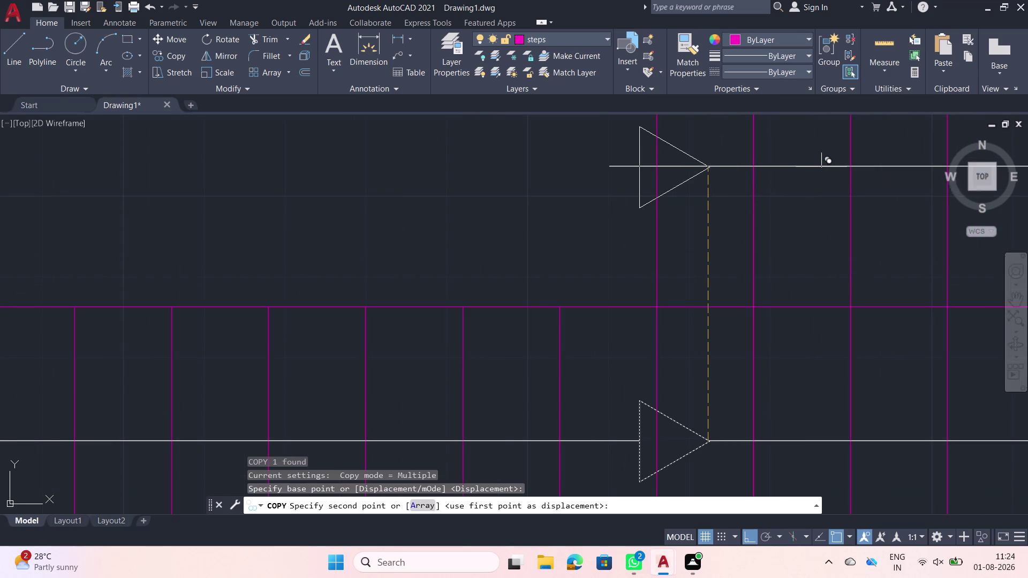
click(824, 167)
key(Escape)
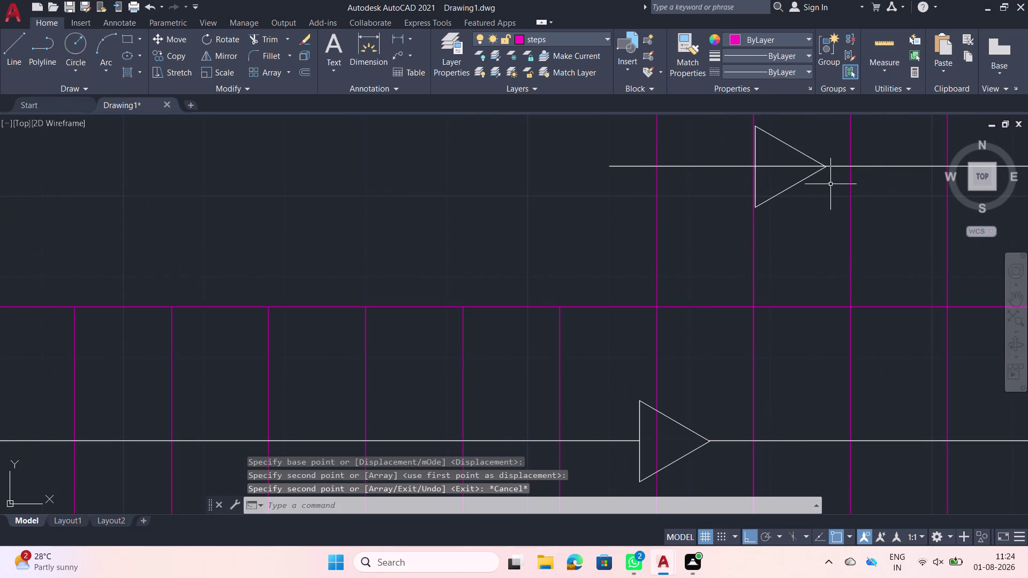
Select the copied arrowhead and rotate it about its tip.
click(830, 184)
click(806, 179)
click(805, 187)
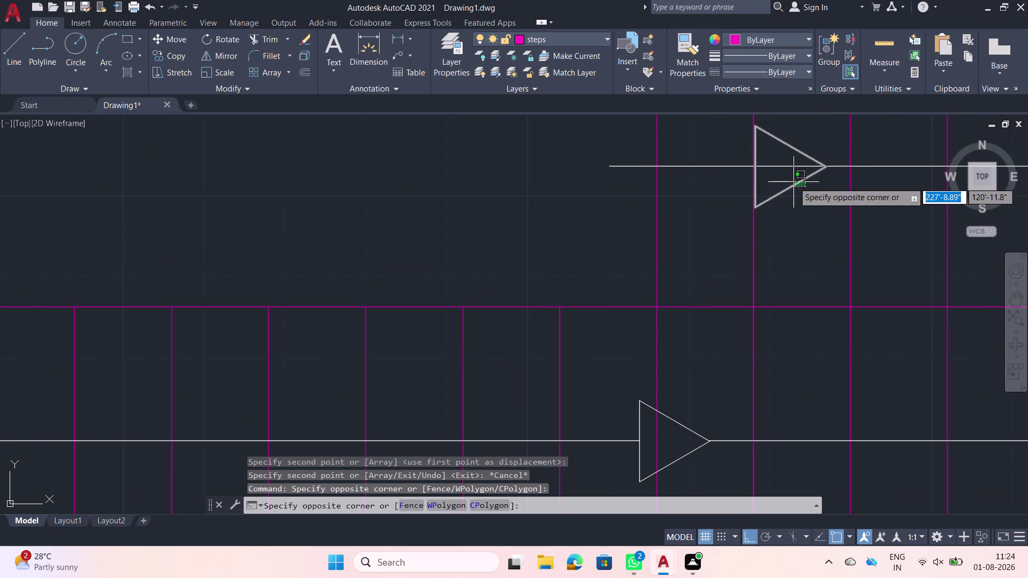
click(793, 182)
text(ro)
key(space)
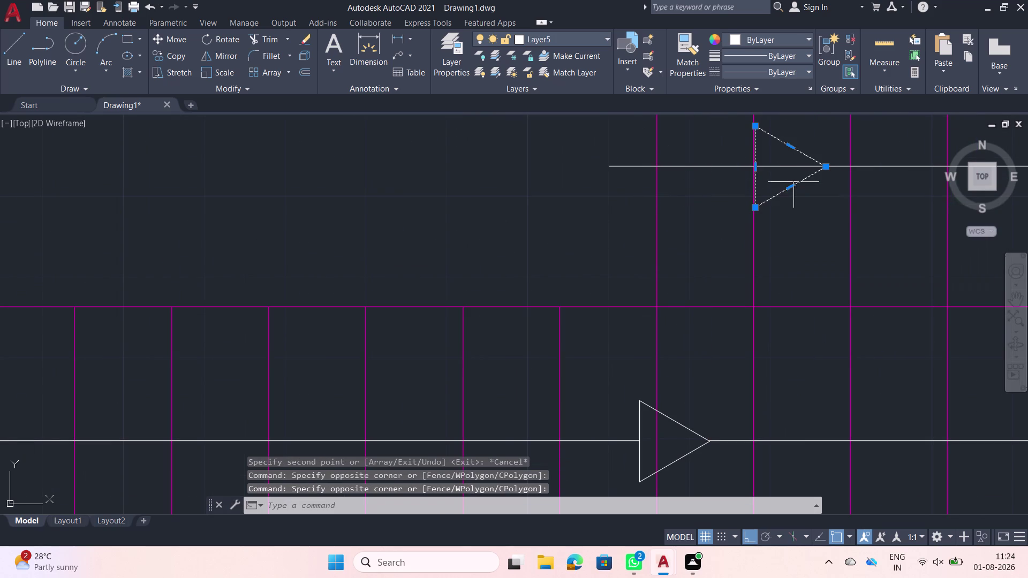
click(827, 168)
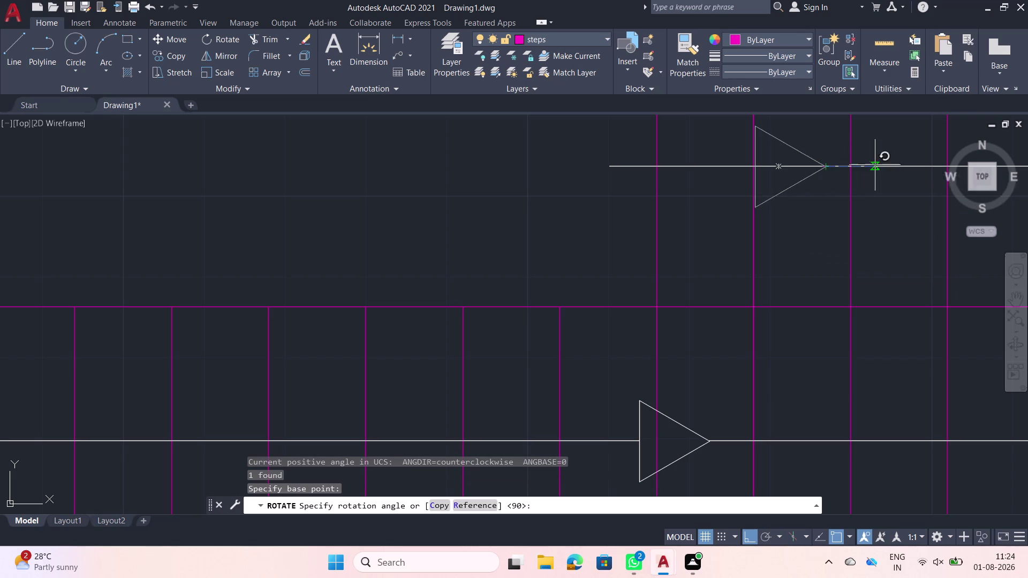
scroll(down, 3)
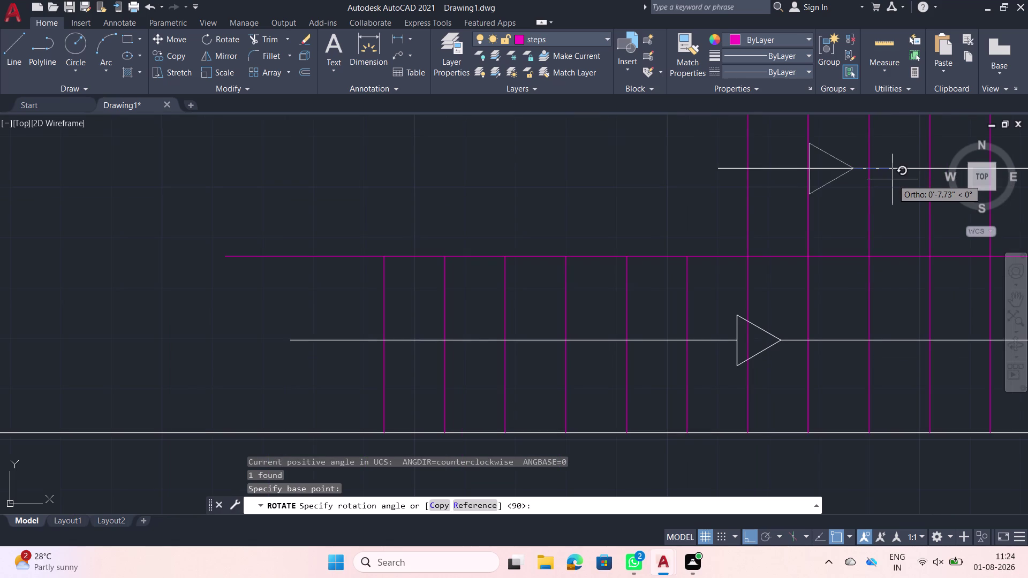
Flip the copied arrowhead with a 180° rotation.
text(180)
key(Return)
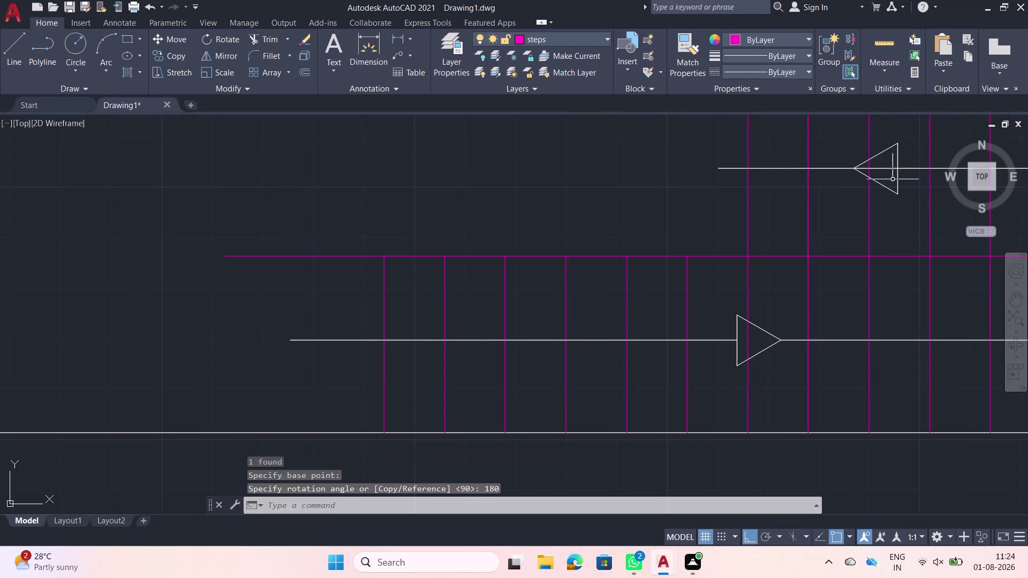
scroll(up, 3)
middle_drag(890, 169, 721, 236)
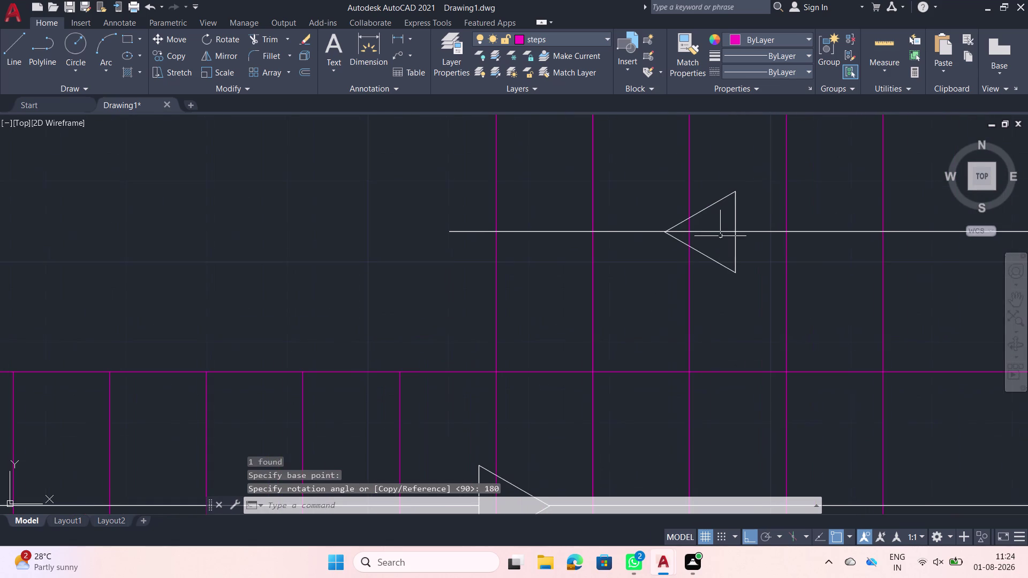
key(Escape)
Trim the line inside the flipped arrowhead and along the upper stair line.
text(tr)
key(space)
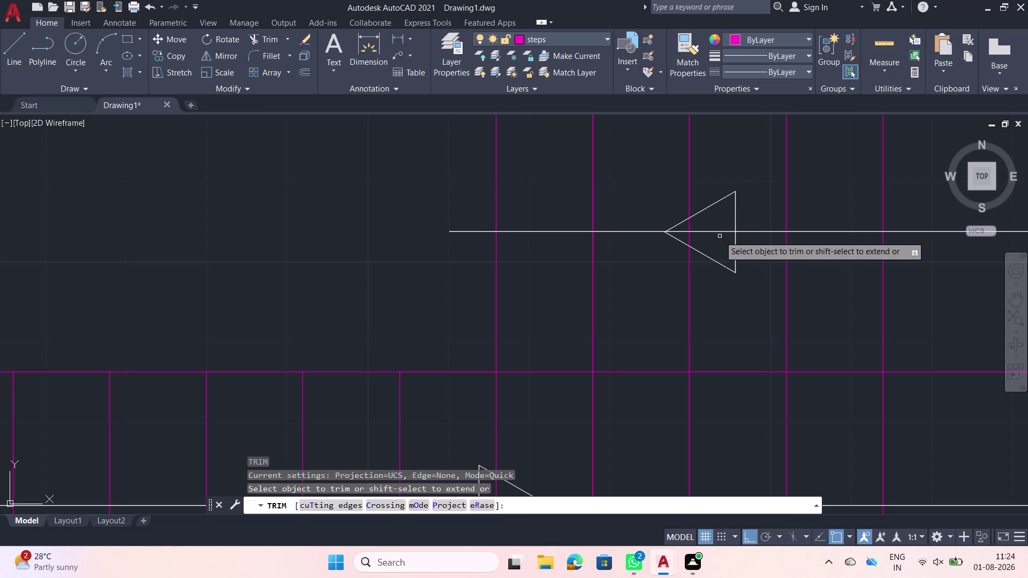
click(720, 239)
click(716, 227)
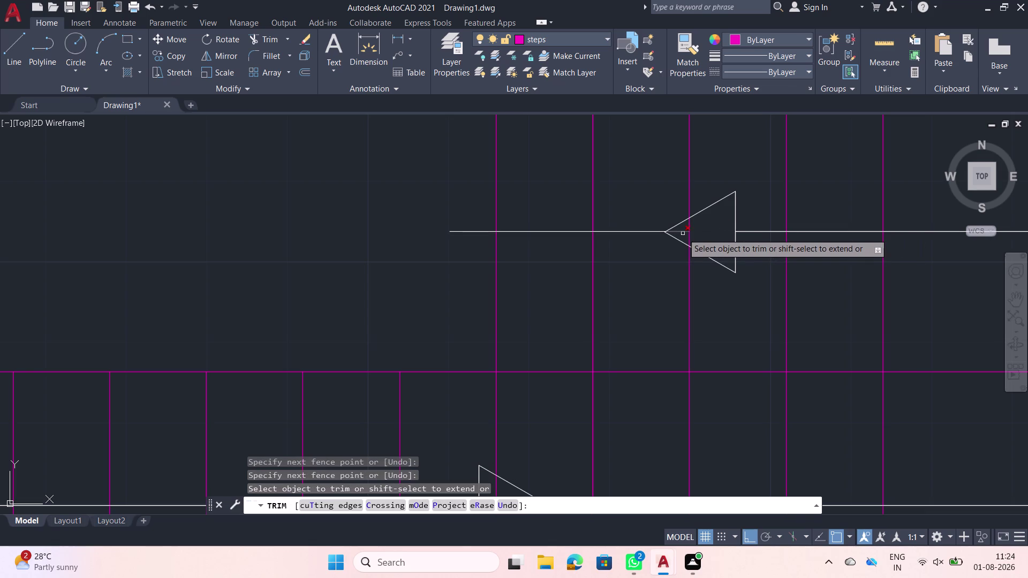
click(682, 234)
click(630, 251)
click(639, 203)
Trim the remaining upper stair line segments and end the trim.
click(552, 203)
click(517, 271)
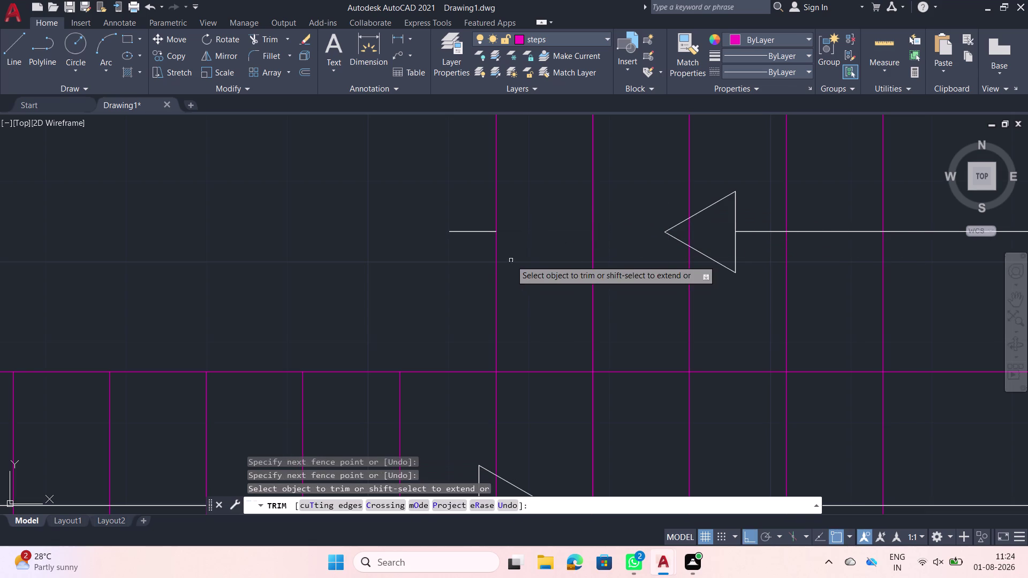
click(468, 257)
click(480, 208)
scroll(down, 3)
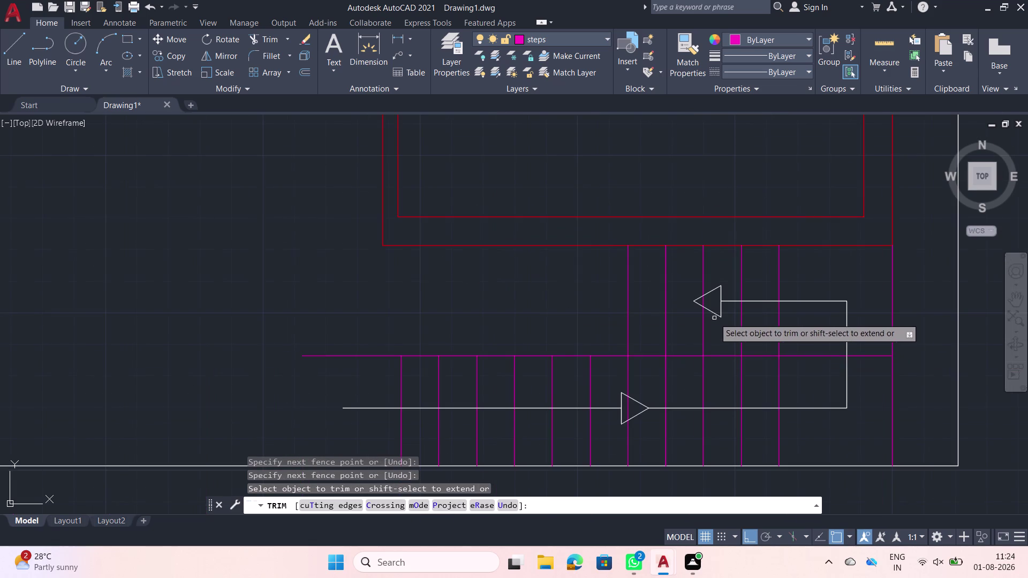
middle_drag(714, 318, 656, 330)
scroll(down, 3)
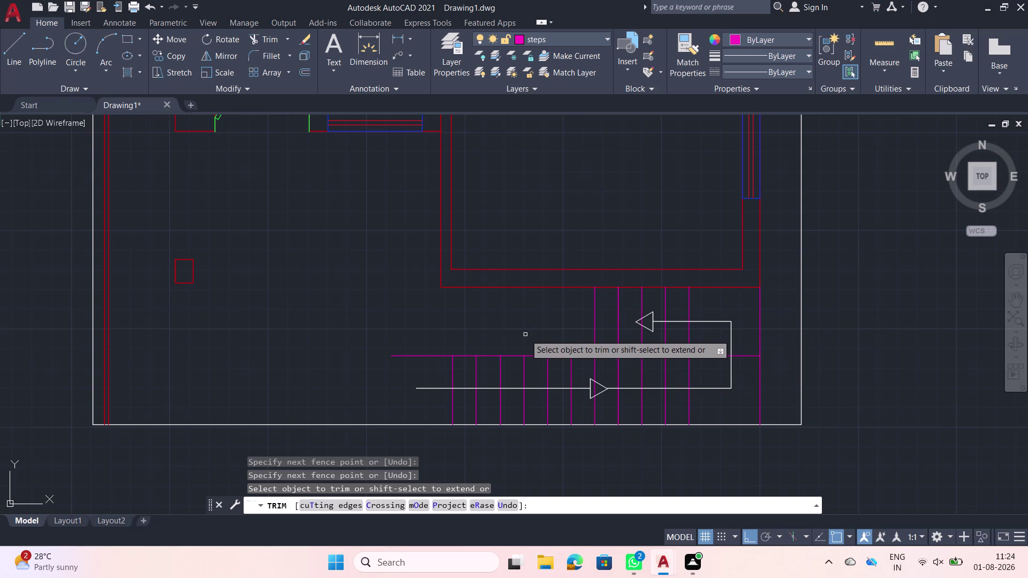
key(Escape)
scroll(down, 3)
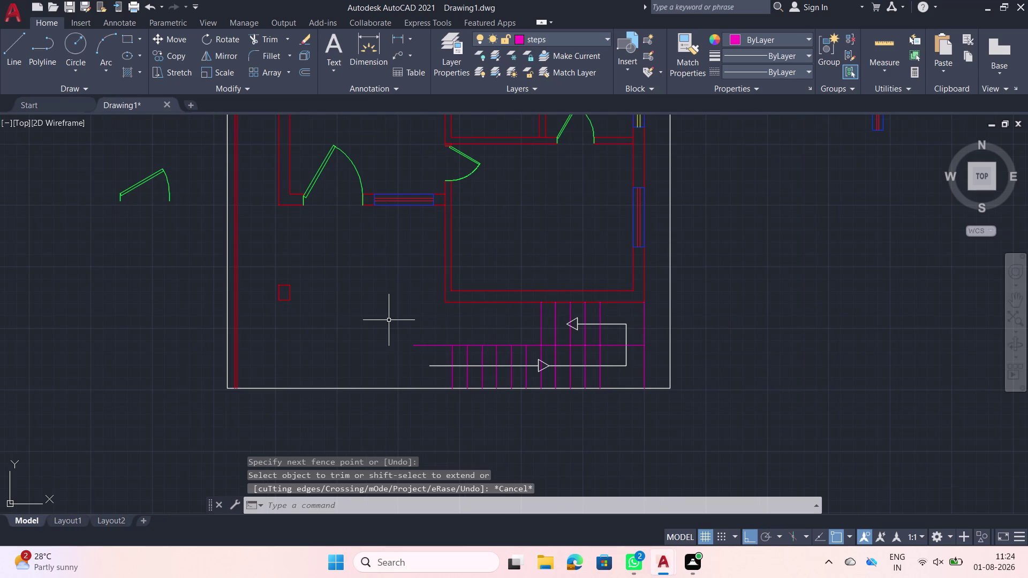
Move the outer left boundary line onto Layer5.
scroll(down, 3)
scroll(down, 3)
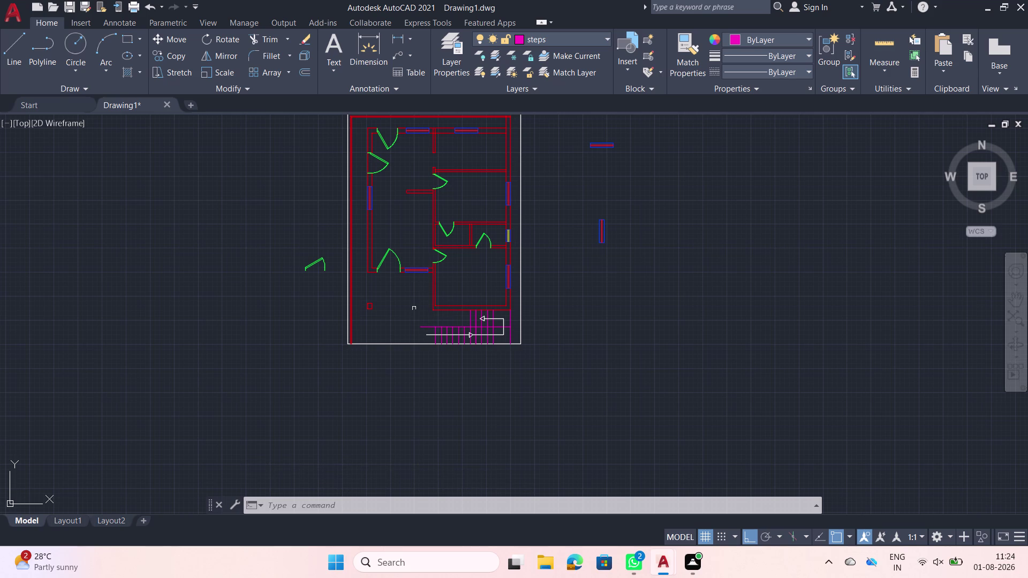
scroll(up, 3)
click(355, 298)
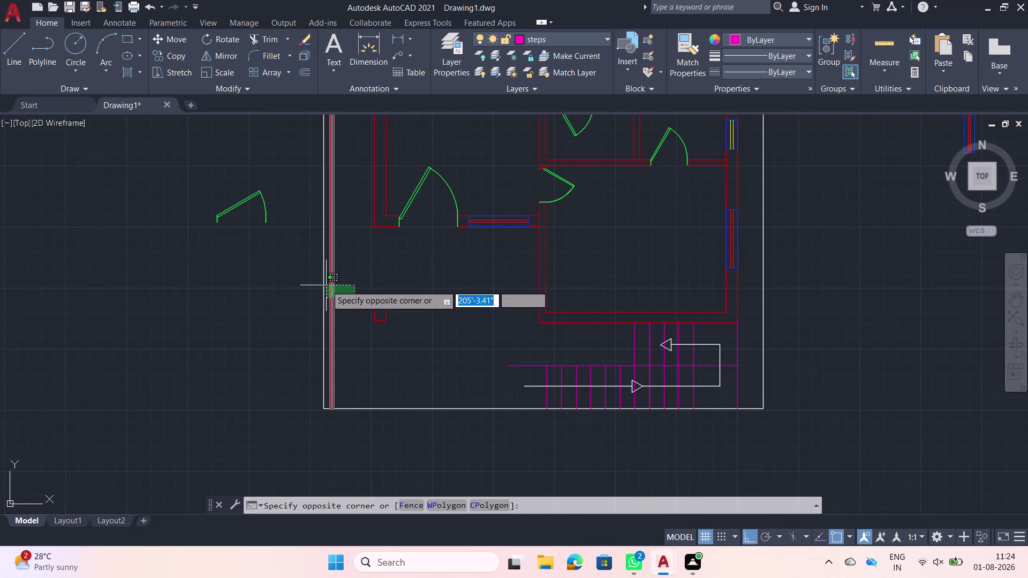
click(325, 286)
scroll(down, 3)
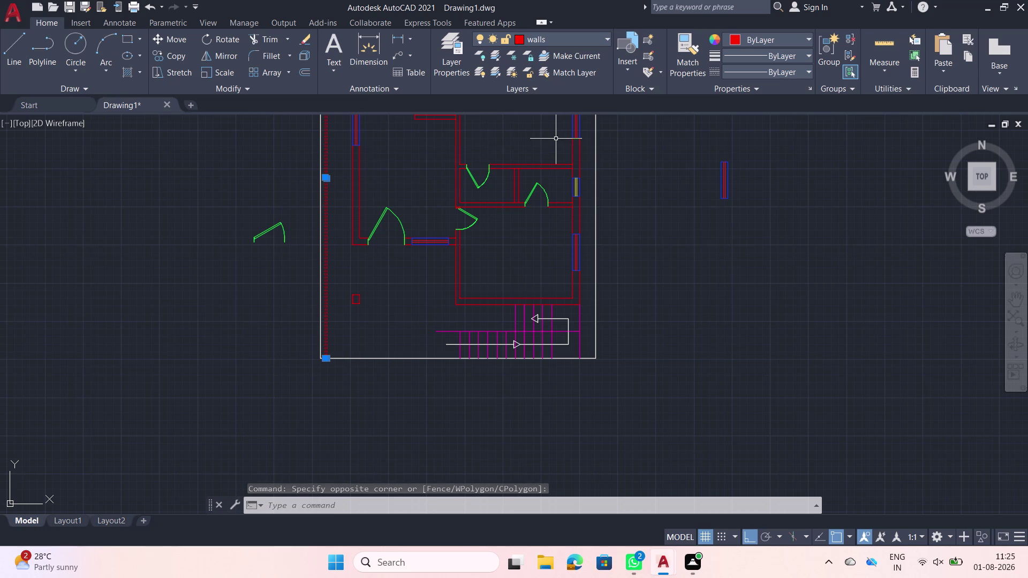
click(583, 35)
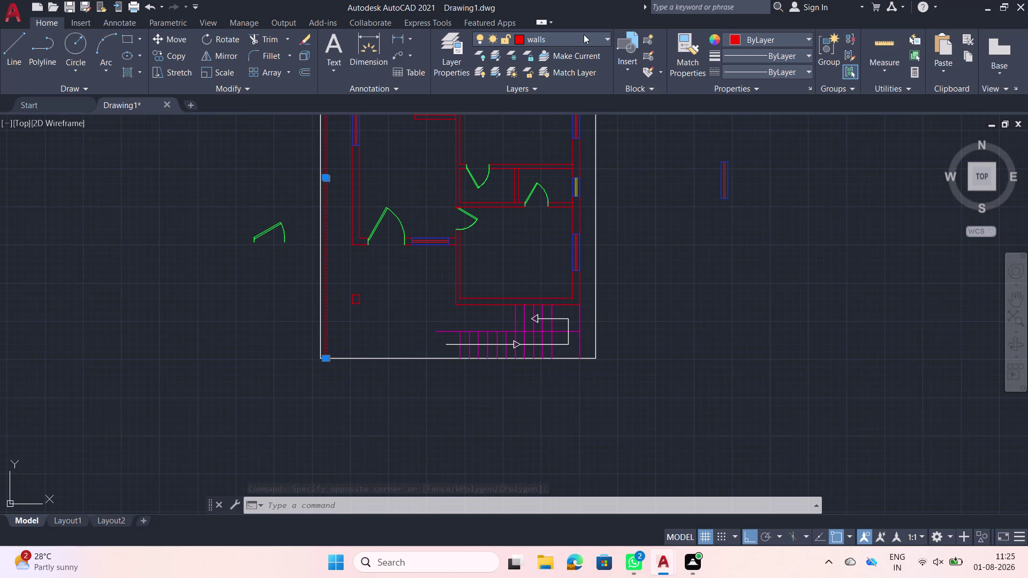
click(536, 85)
scroll(down, 3)
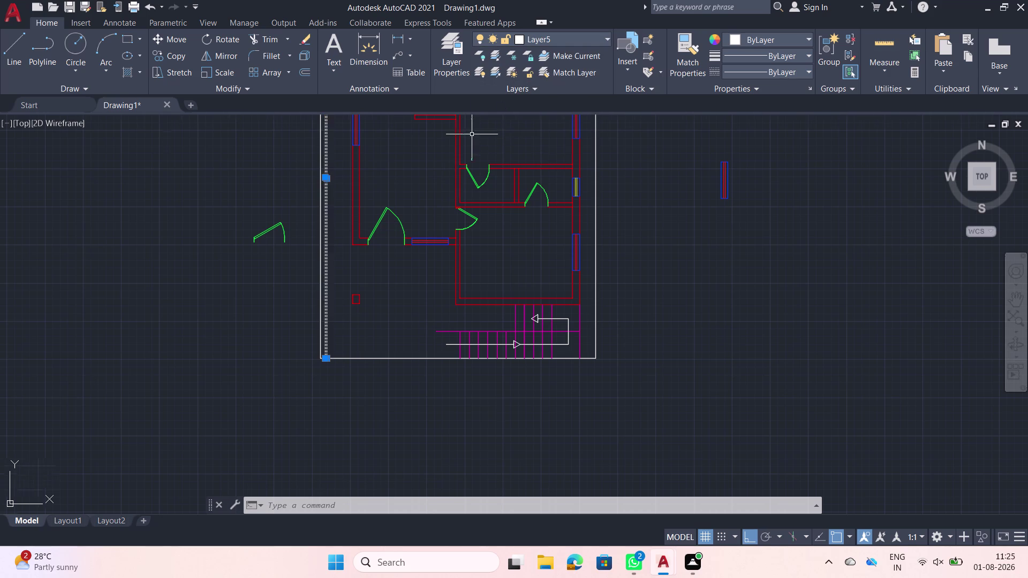
Move the outer top boundary line onto Layer5.
scroll(down, 3)
middle_drag(472, 135, 437, 244)
scroll(up, 3)
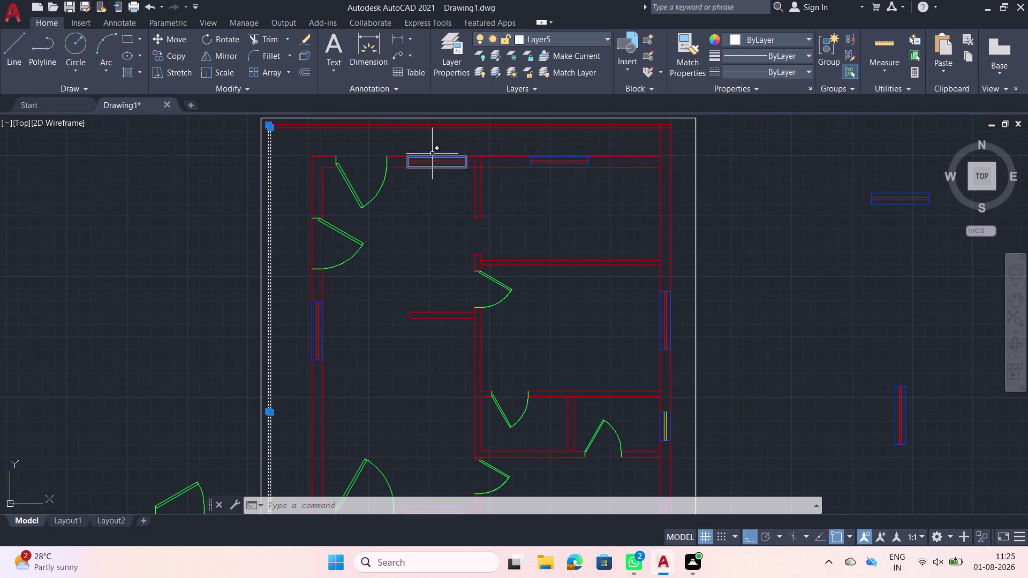
middle_drag(432, 145, 414, 199)
scroll(up, 3)
click(429, 198)
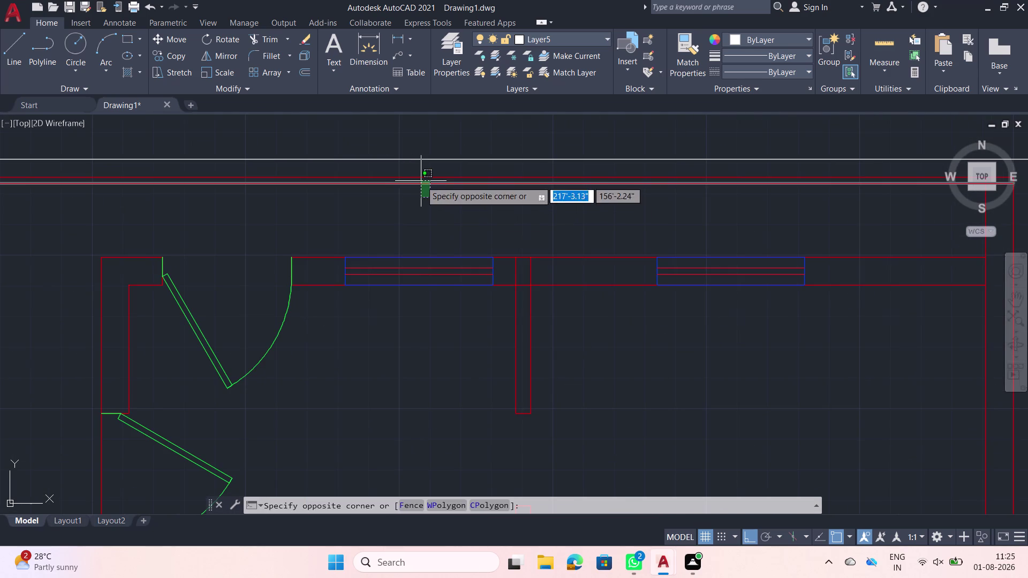
click(414, 175)
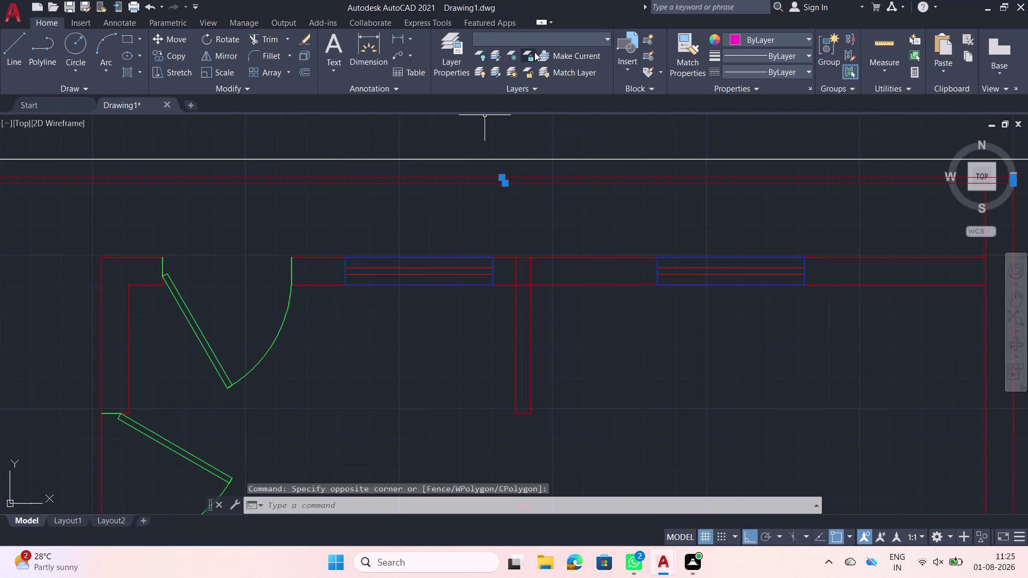
click(494, 36)
click(529, 85)
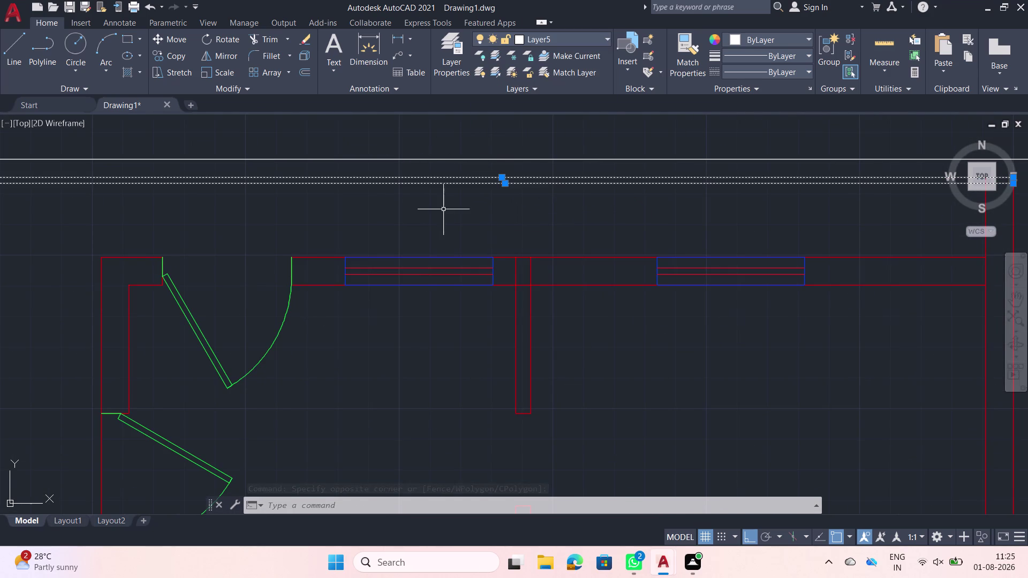
Clear the selection and pan back to the upper-left rooms.
scroll(down, 3)
key(Escape)
scroll(down, 3)
scroll(down, 3)
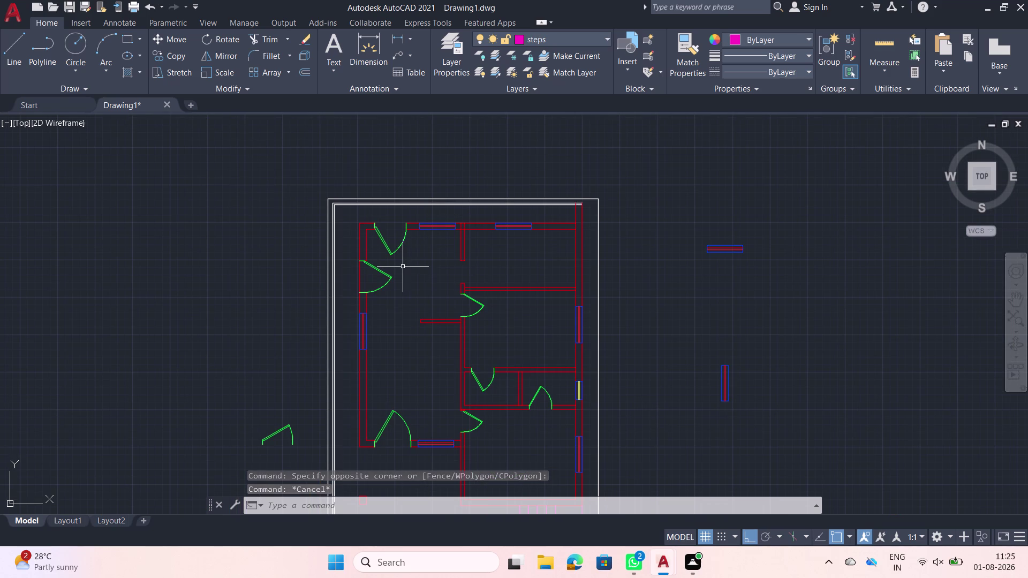
middle_drag(410, 395, 395, 313)
middle_drag(400, 228, 404, 279)
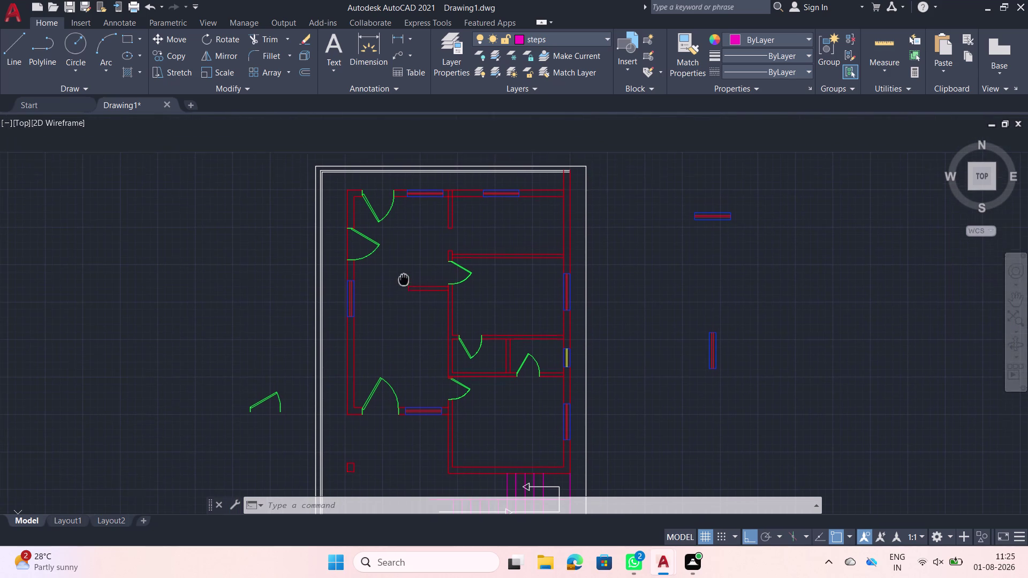
middle_drag(404, 279, 404, 280)
scroll(up, 3)
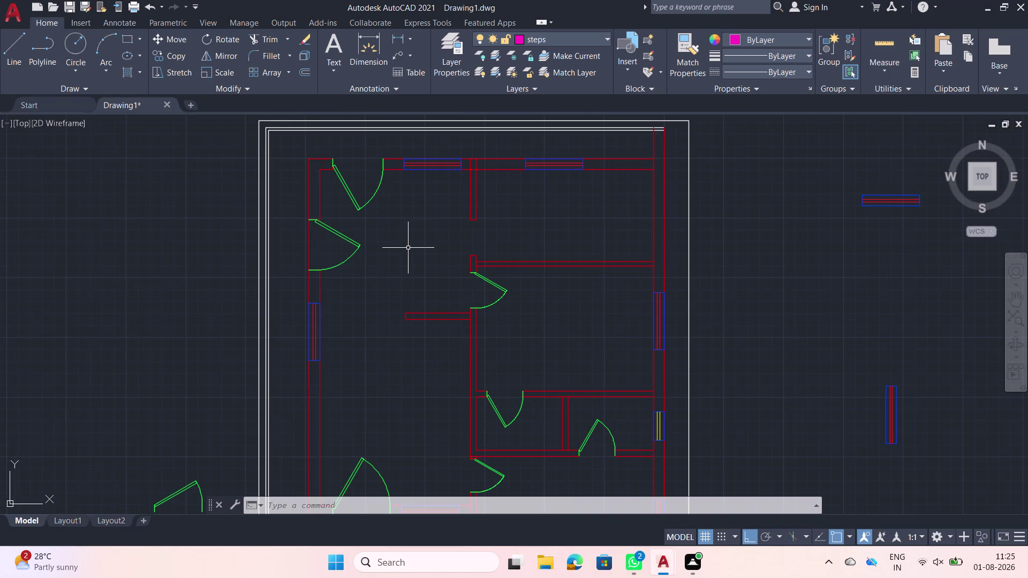
Draw an MTEXT box in the upper-left room and adjust its width.
text(mtr)
key(BackSpace)
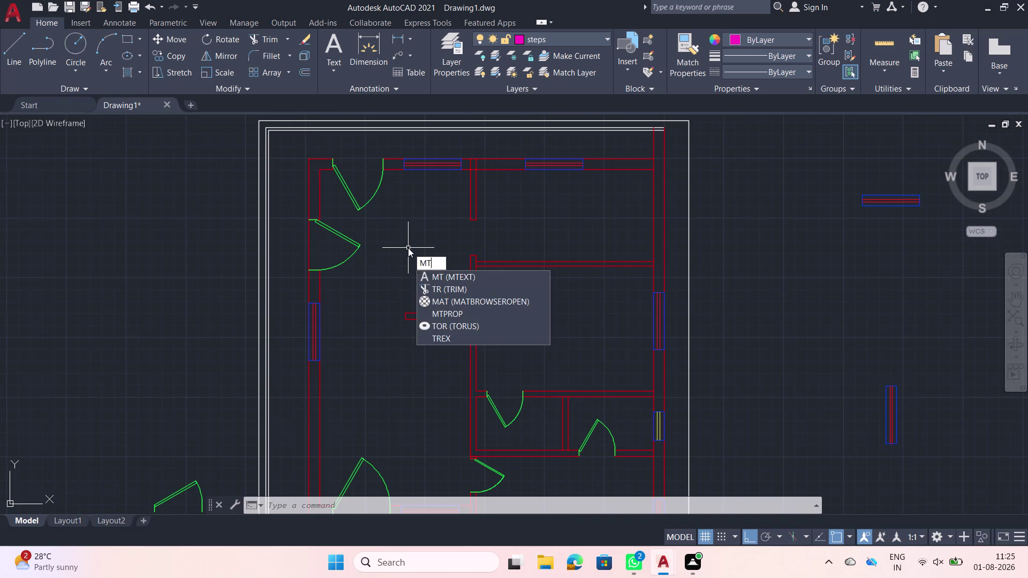
text(ext)
key(space)
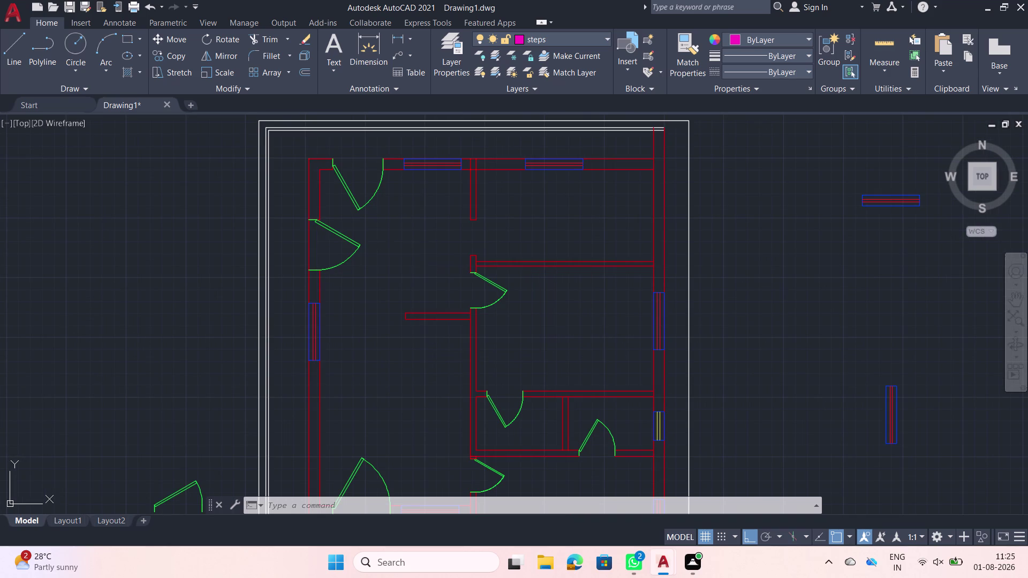
click(378, 219)
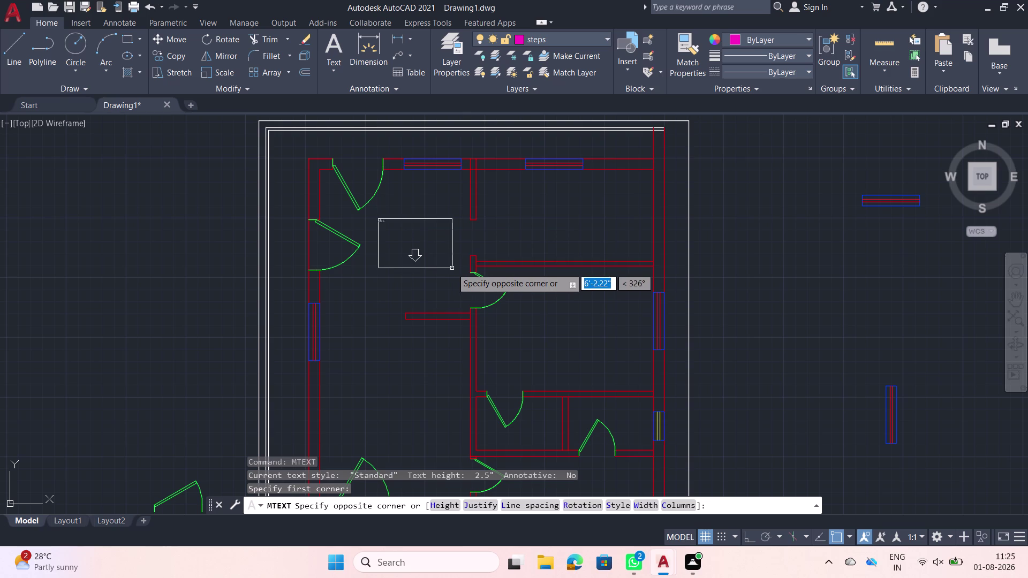
click(461, 261)
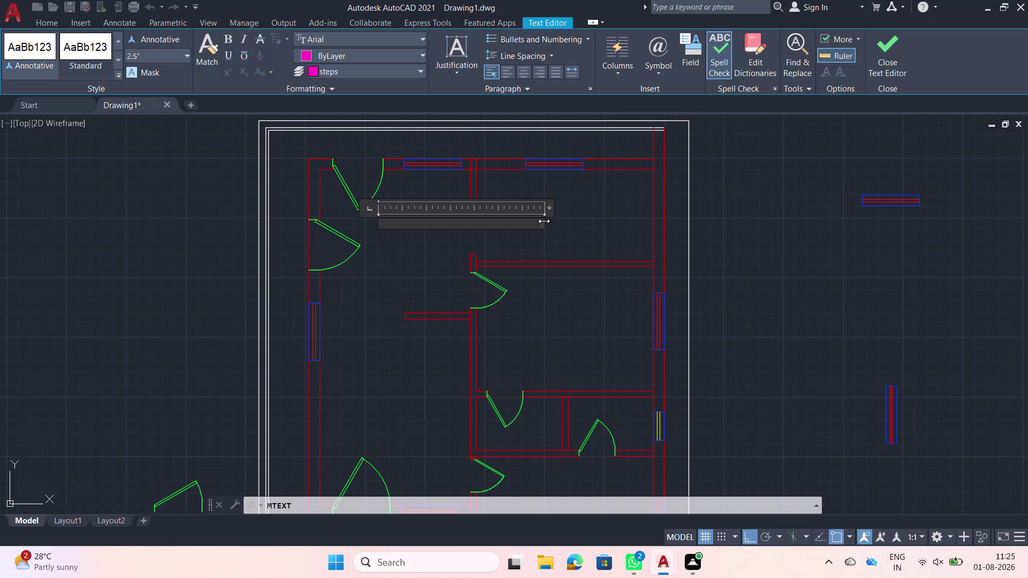
drag(543, 220, 437, 217)
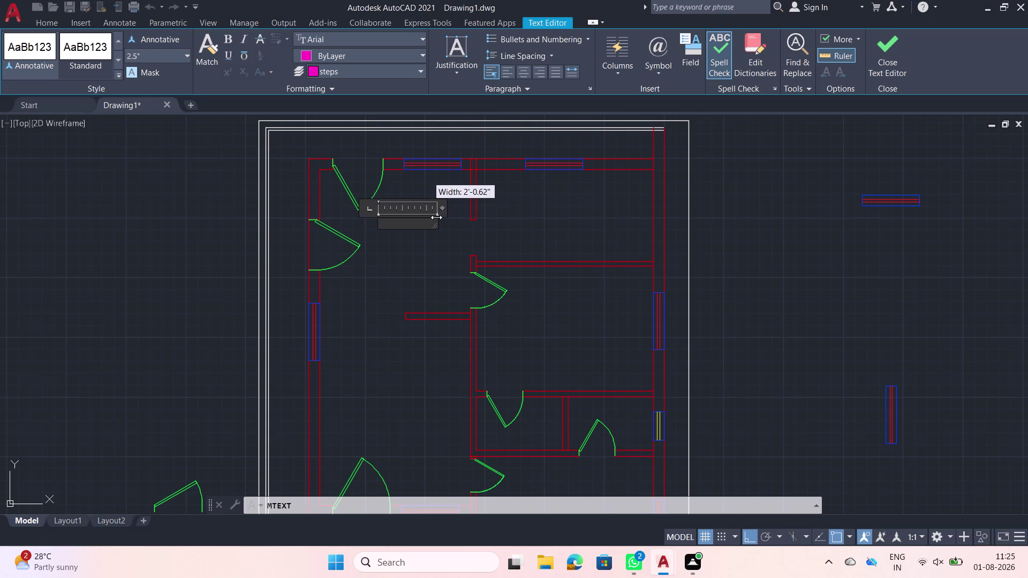
drag(437, 218, 458, 216)
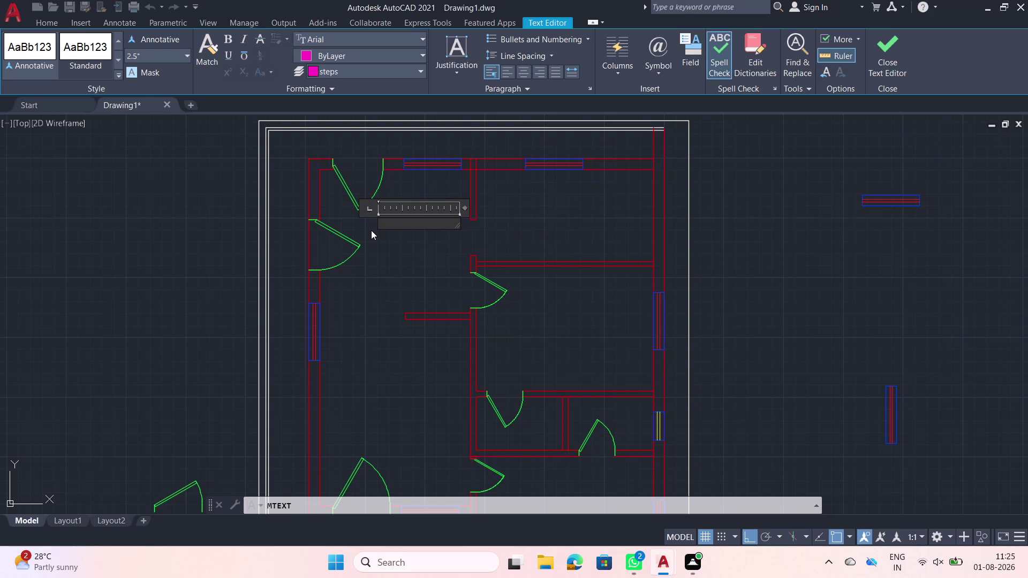
scroll(up, 3)
scroll(up, 3)
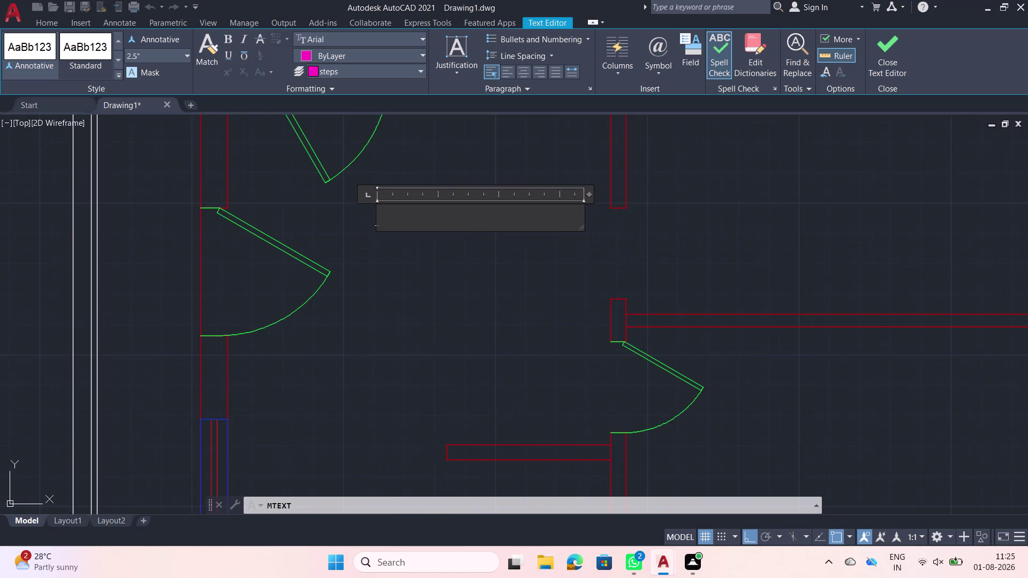
middle_drag(410, 229, 380, 249)
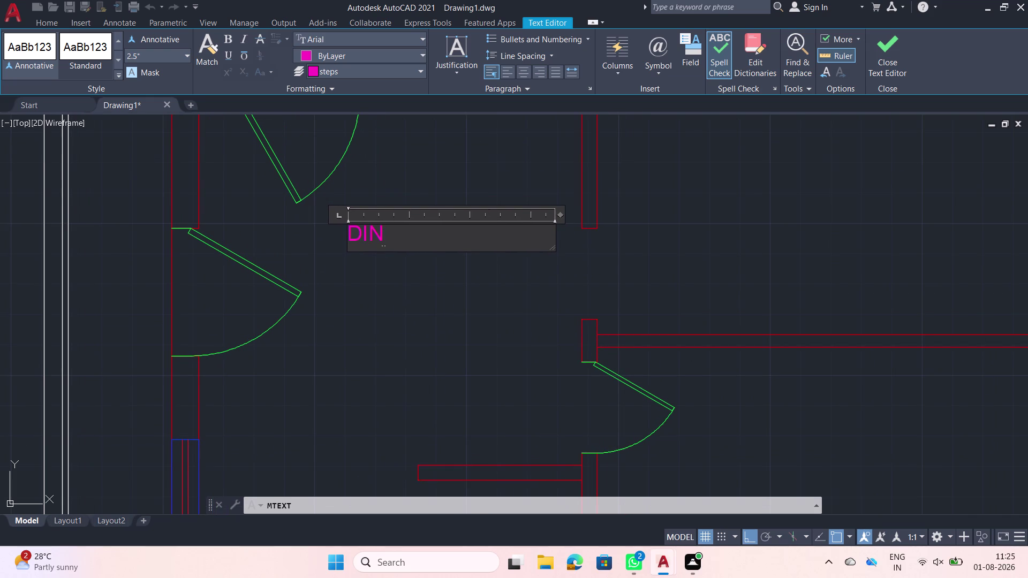
Enter DINING over 10'6"X10' and close the Text Editor.
text(ING)
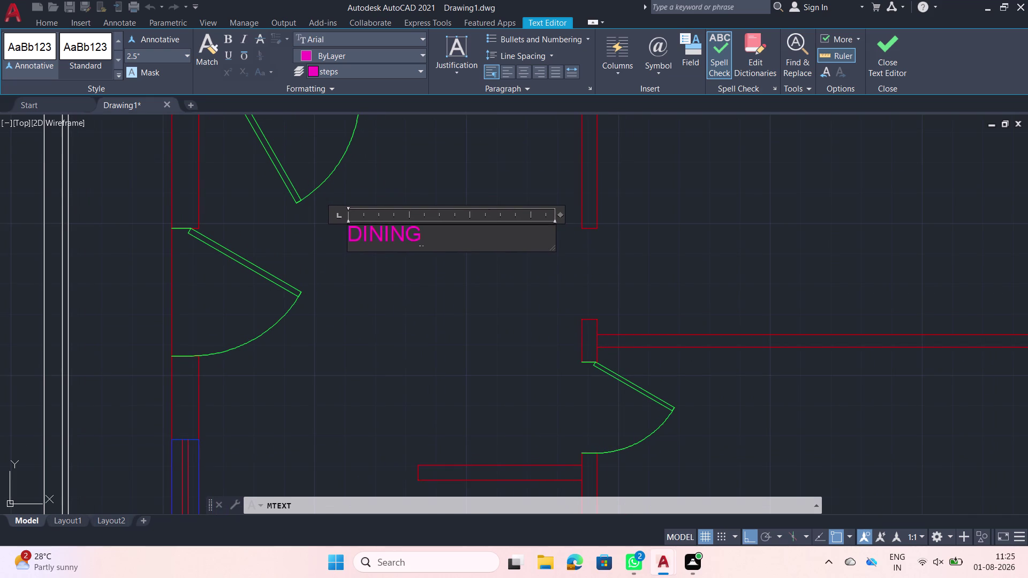
key(space)
key(Return)
text(10')
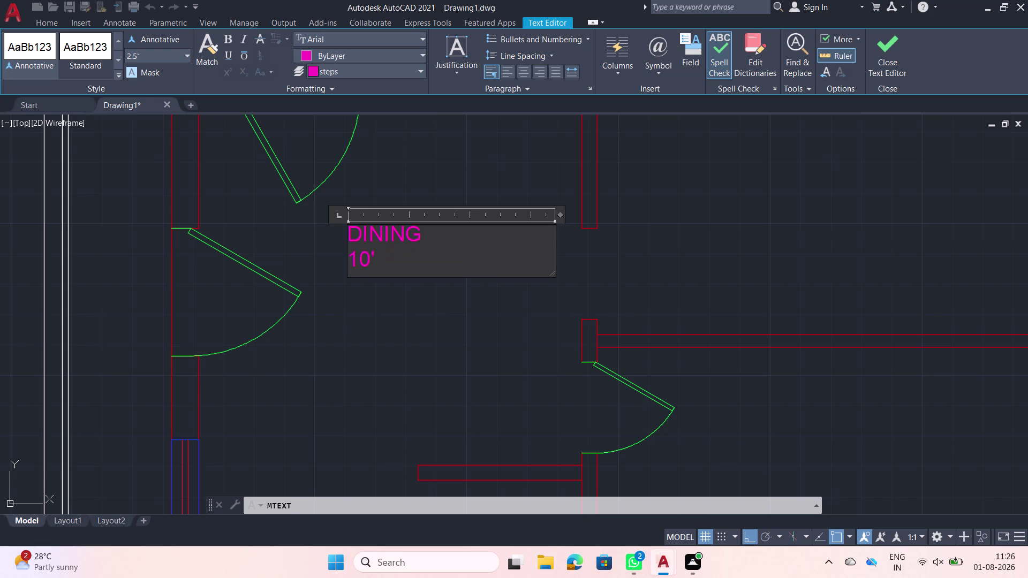
text(6")
text(X)
text(10)
text(')
click(440, 301)
scroll(up, 3)
click(435, 248)
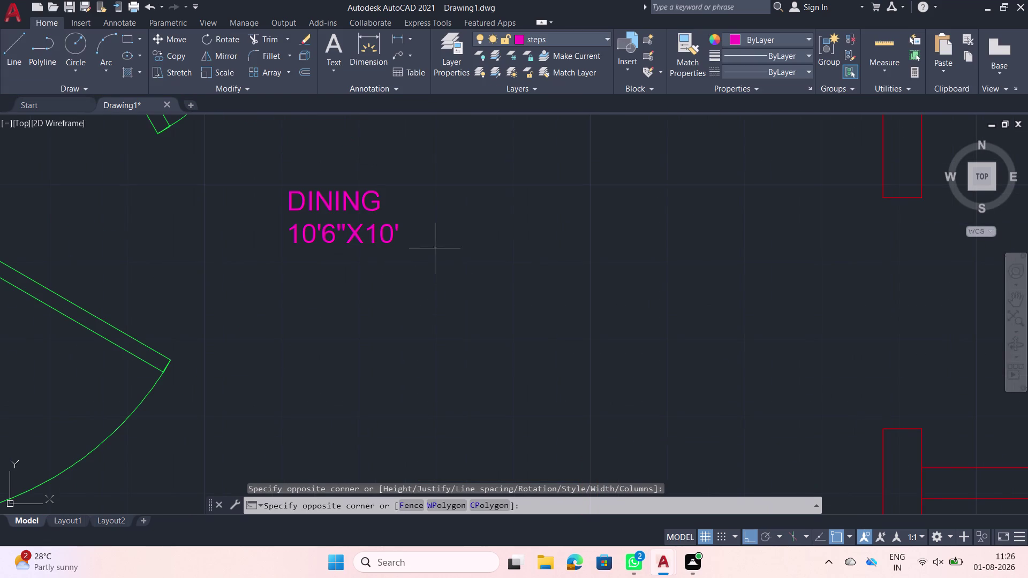
Scale up the DINING label with SC from a base point at its left.
click(325, 185)
text(SC)
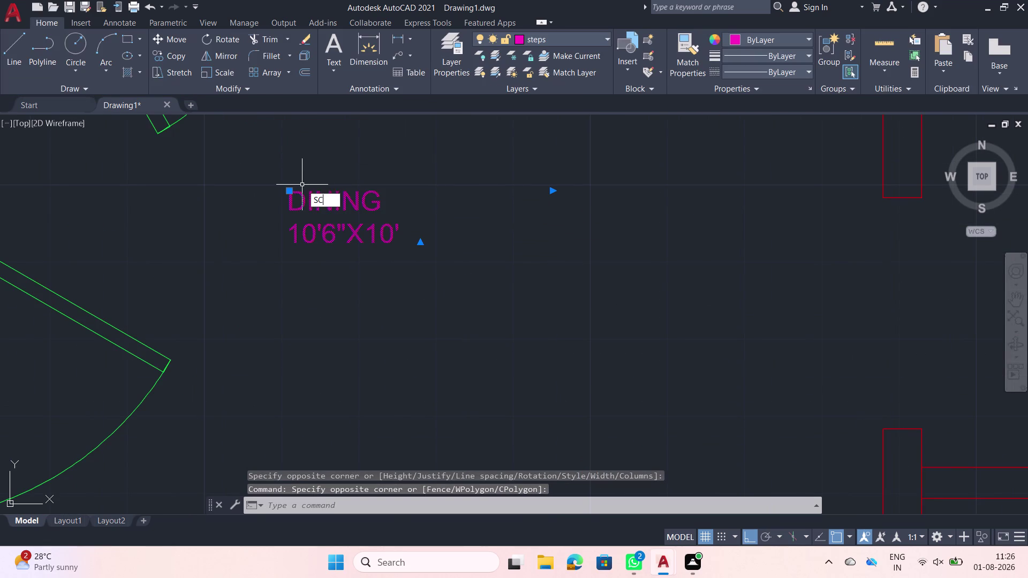
key(space)
click(293, 186)
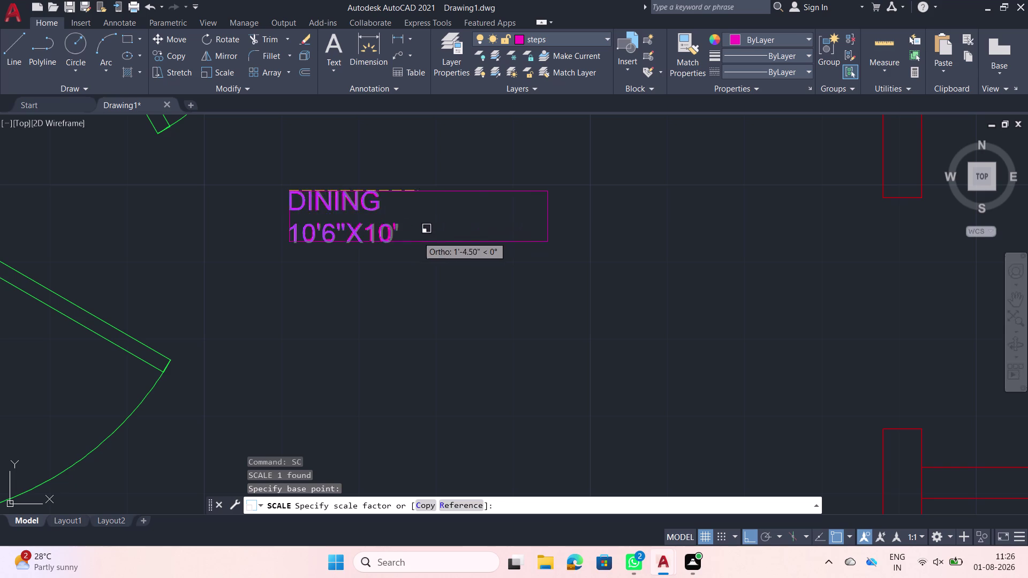
scroll(down, 3)
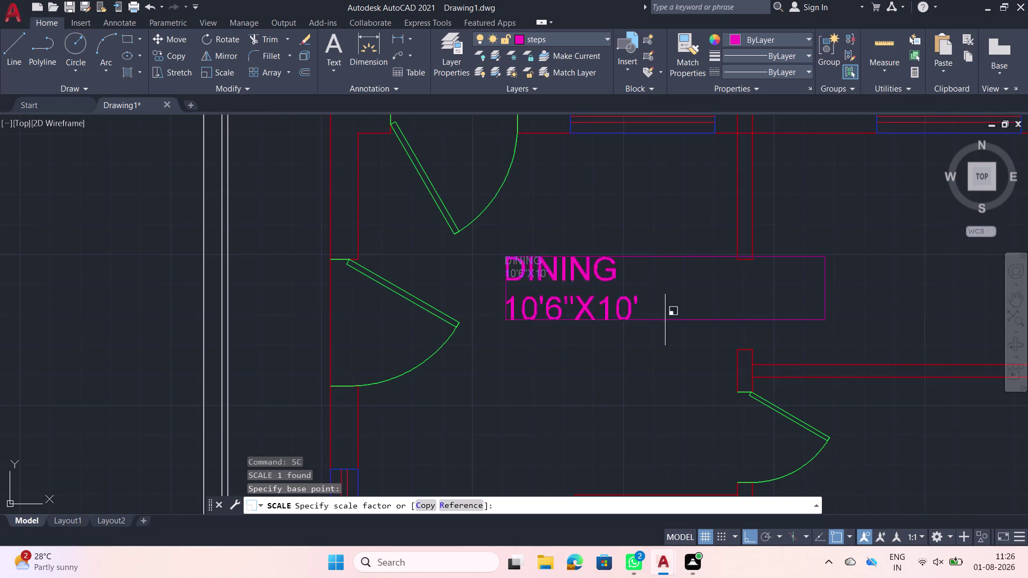
click(734, 358)
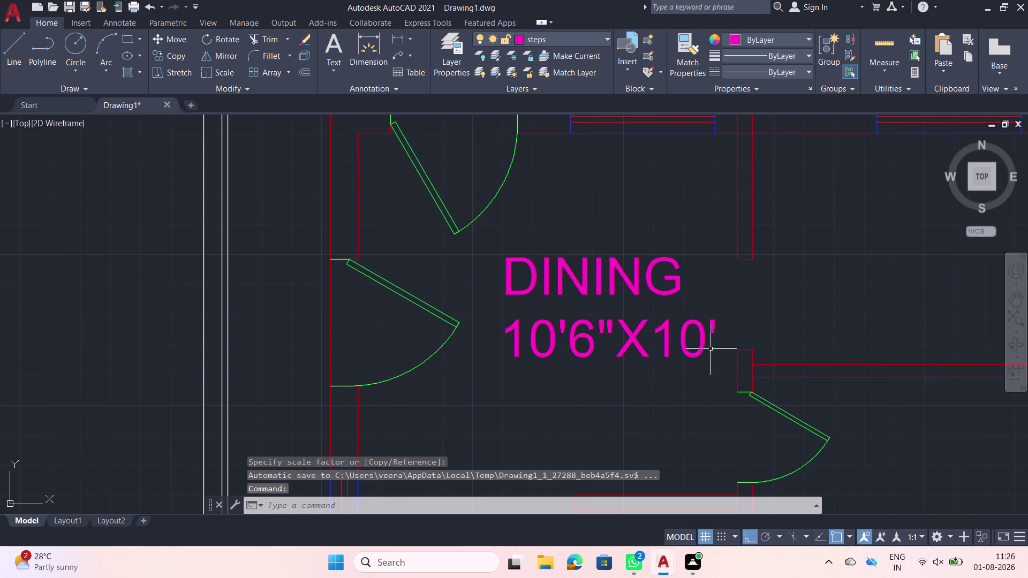
scroll(down, 3)
scroll(down, 3)
middle_drag(658, 335, 600, 282)
click(595, 282)
text(C)
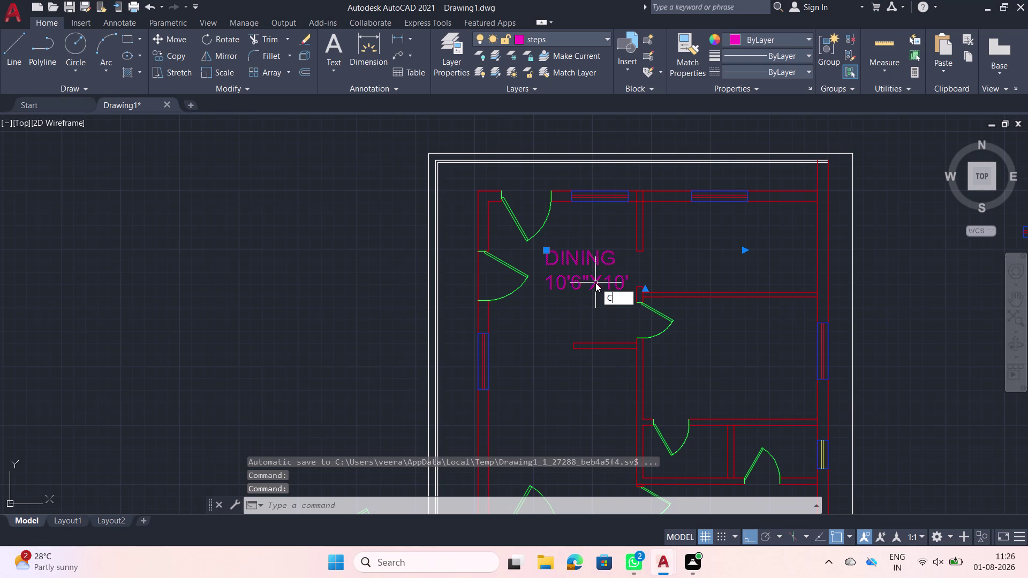
Start copying the DINING label with ortho off, then cancel the copy.
text(O)
key(space)
click(595, 283)
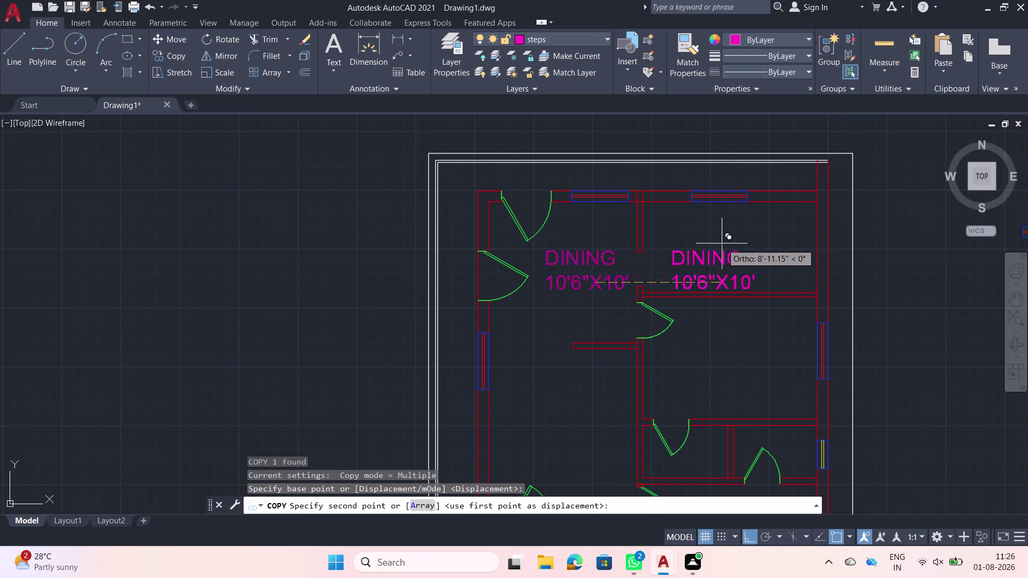
key(F8)
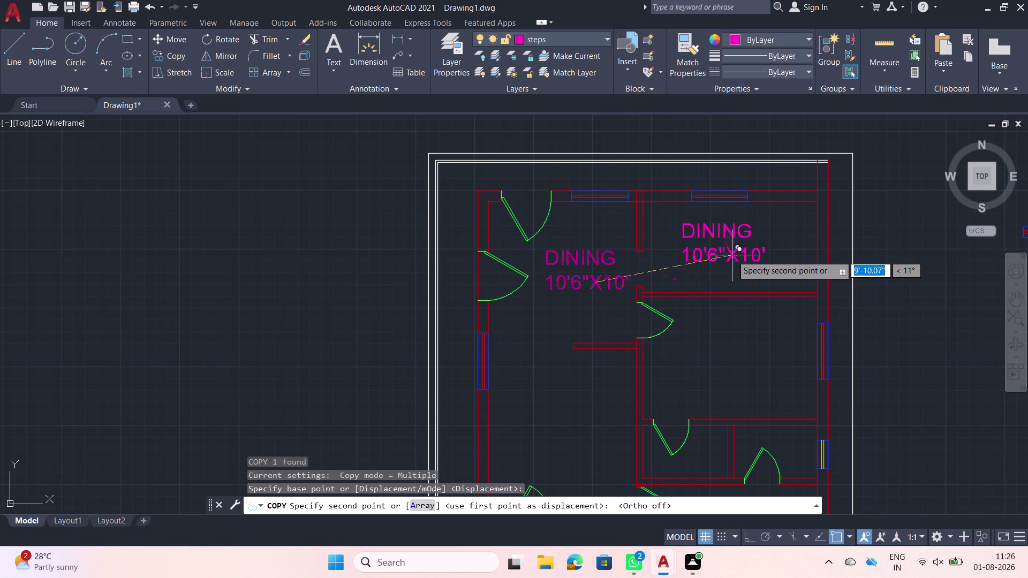
click(732, 259)
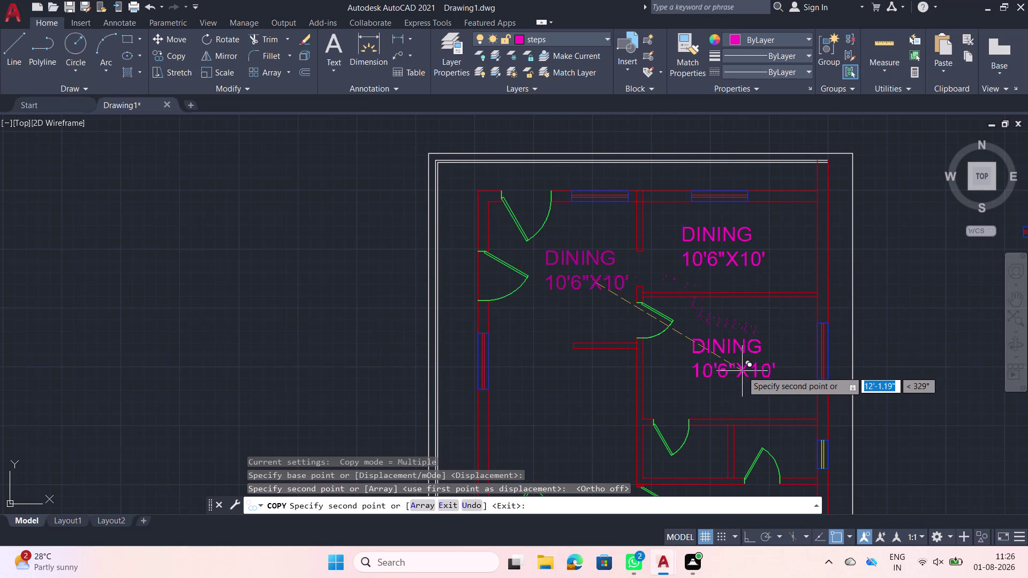
key(Escape)
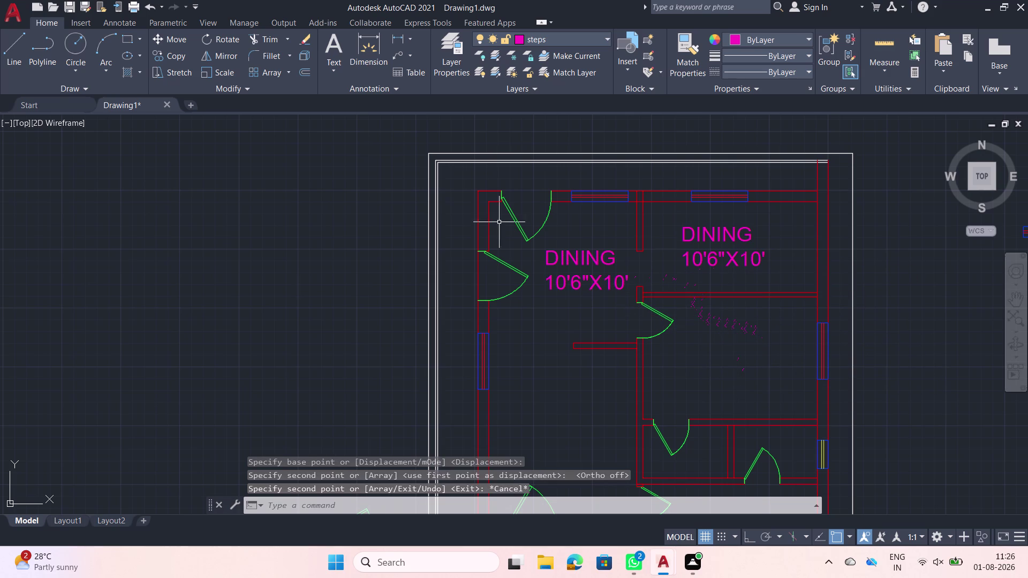
key(Escape)
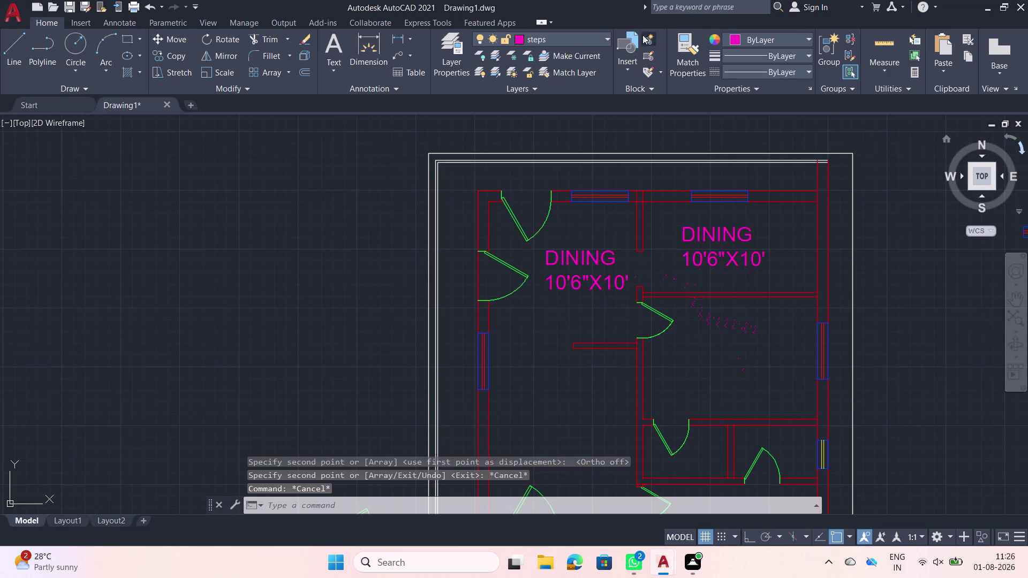
Make Layer5 current and move both DINING labels onto Layer5.
click(610, 38)
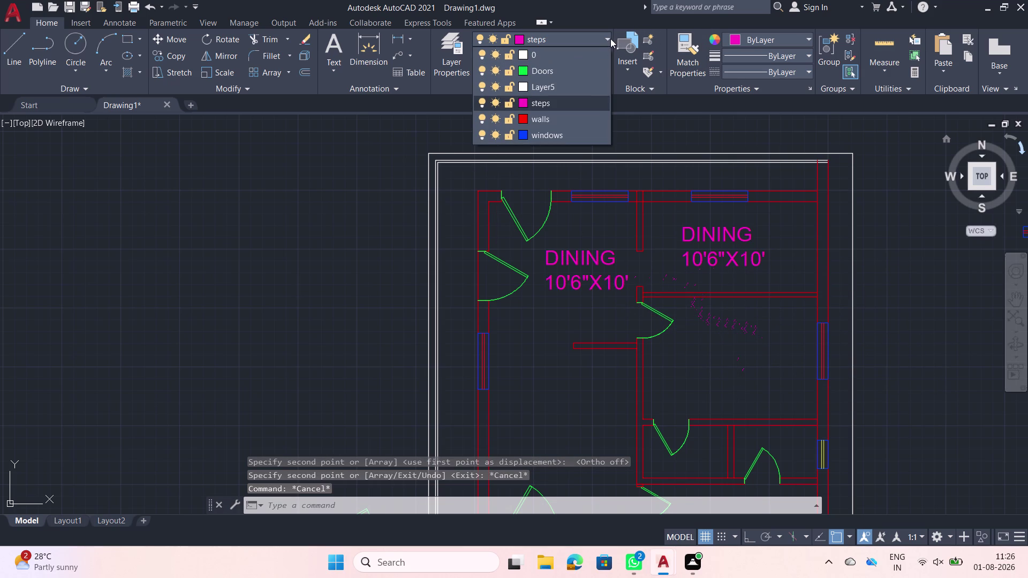
click(565, 84)
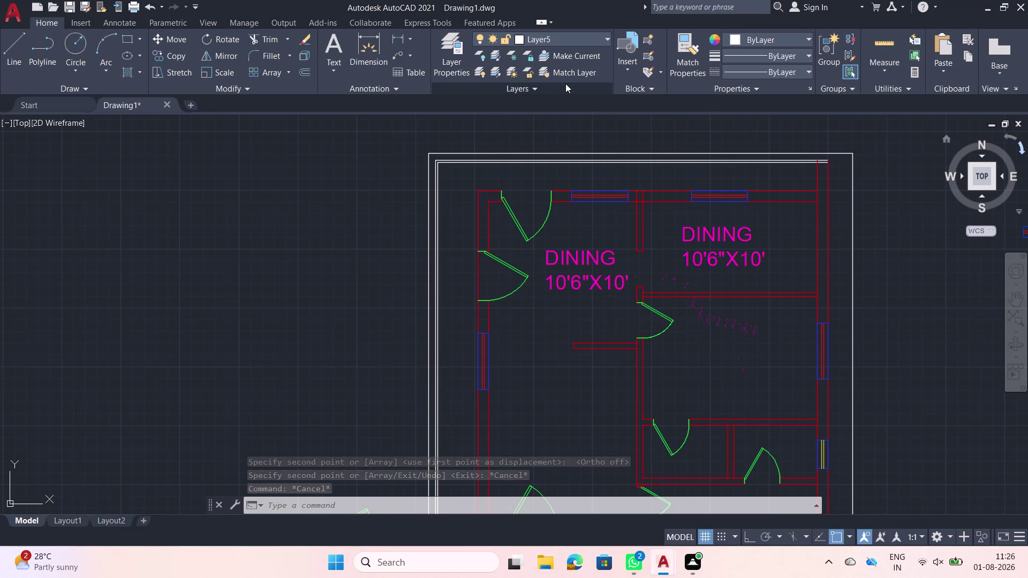
click(578, 259)
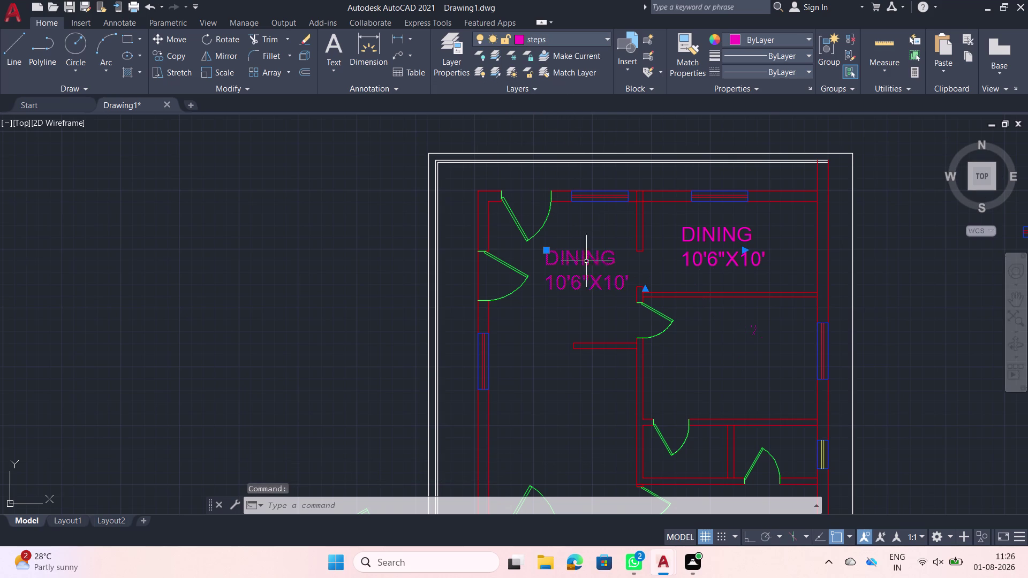
click(696, 231)
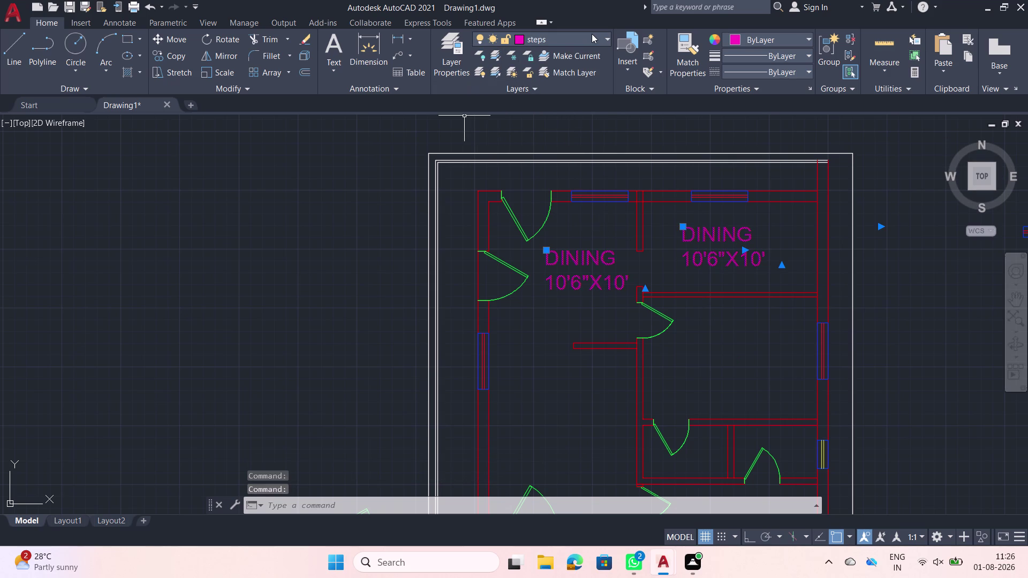
click(591, 34)
click(541, 89)
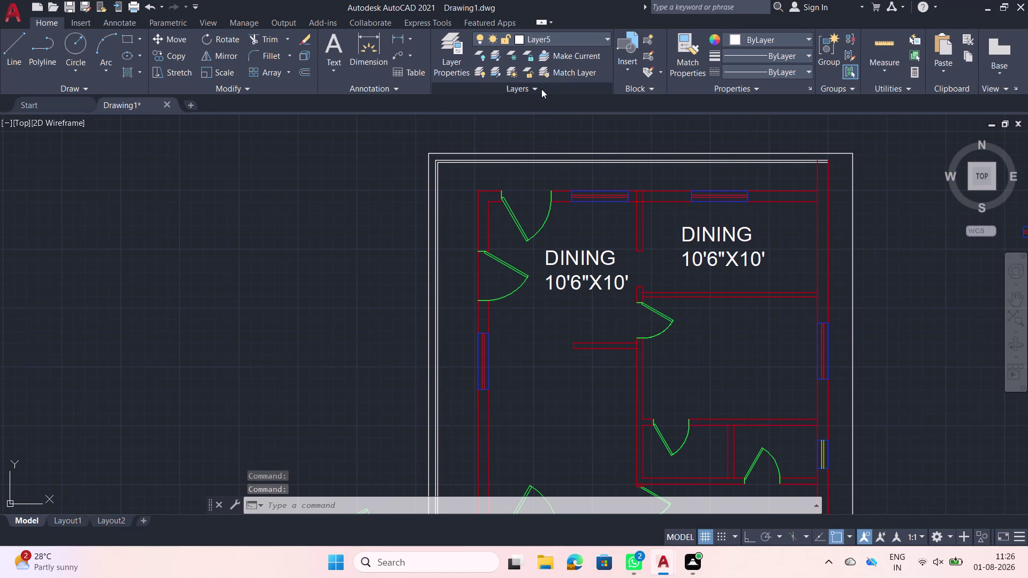
click(453, 35)
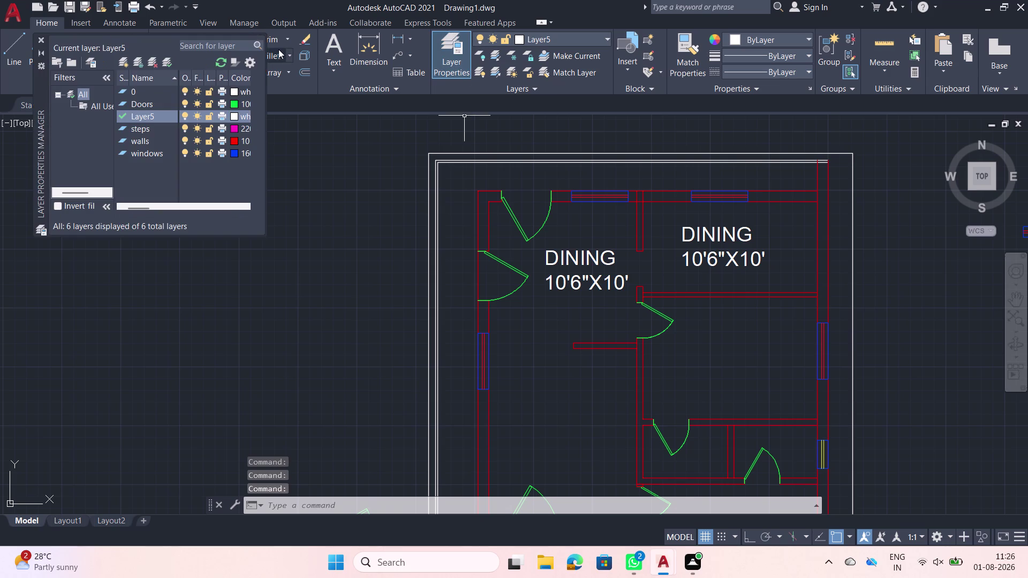
Add a TEXT layer with colour 130, set it current, and close the manager.
click(119, 61)
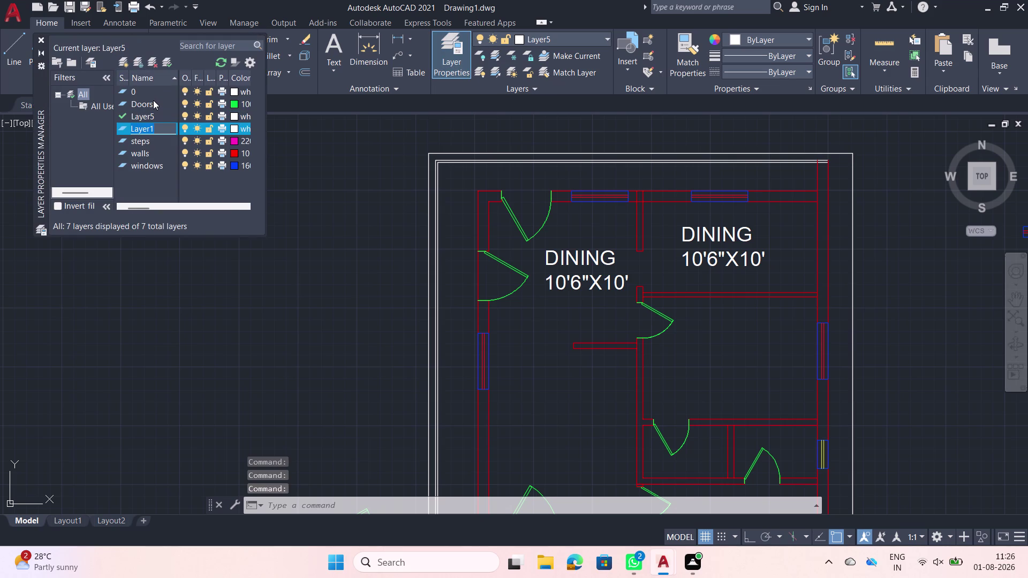
text(T)
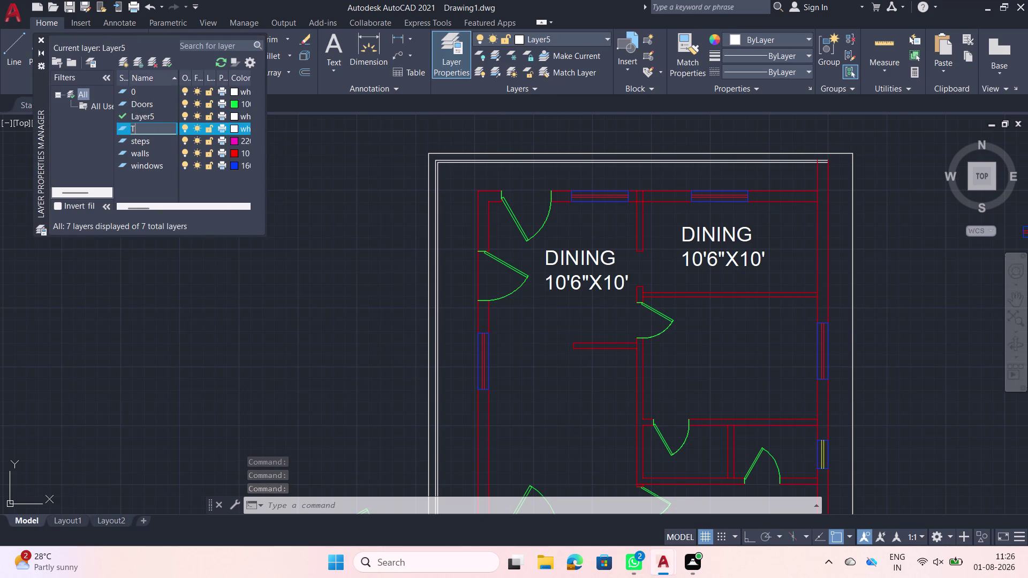
text(EXT)
scroll(down, 3)
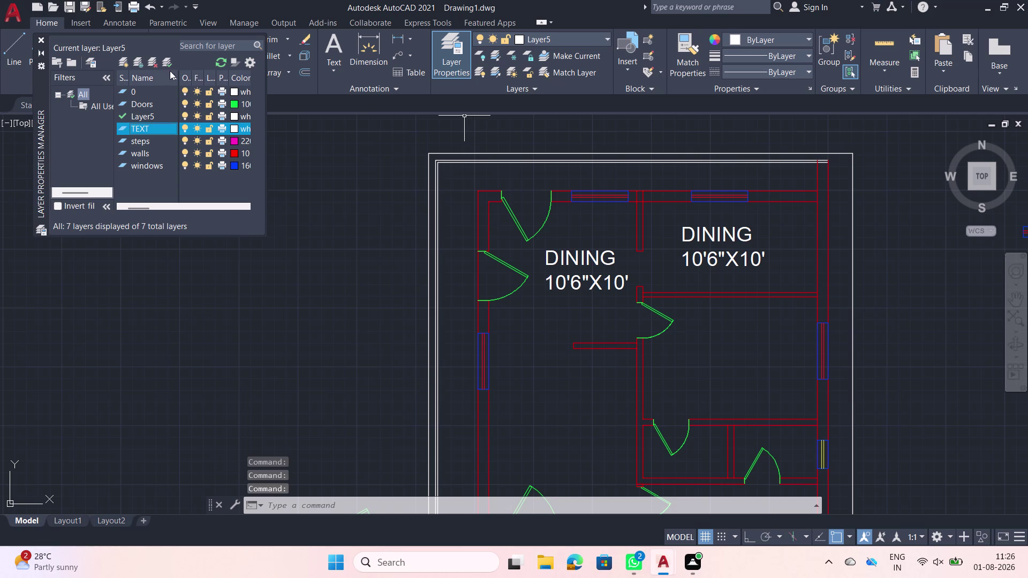
click(235, 125)
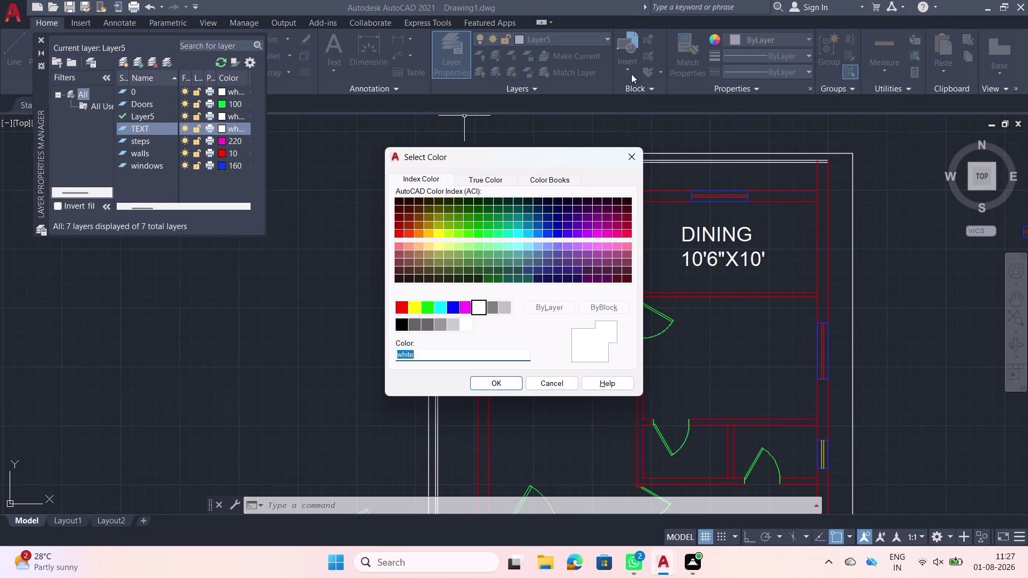
click(519, 233)
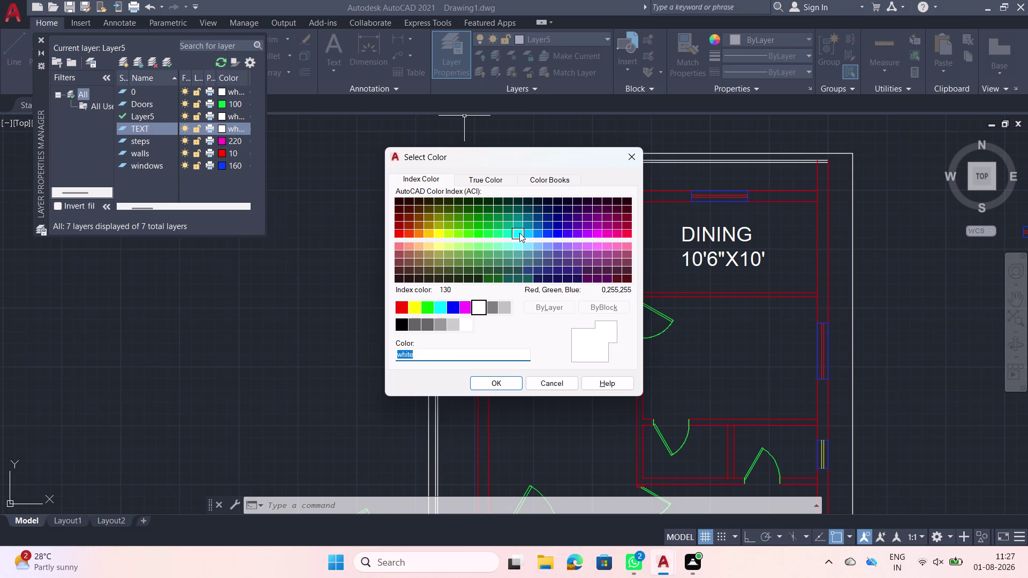
click(500, 383)
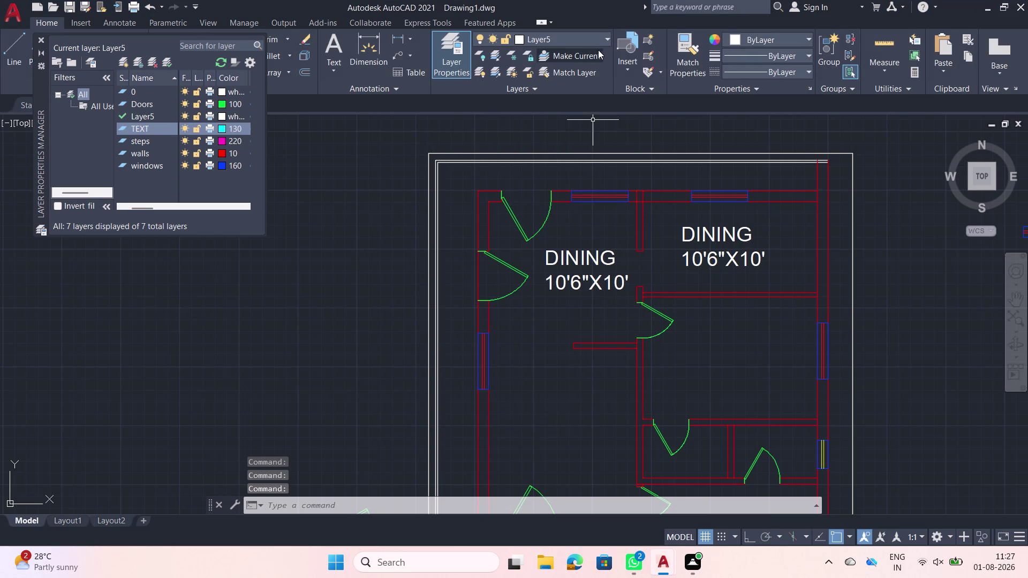
click(605, 36)
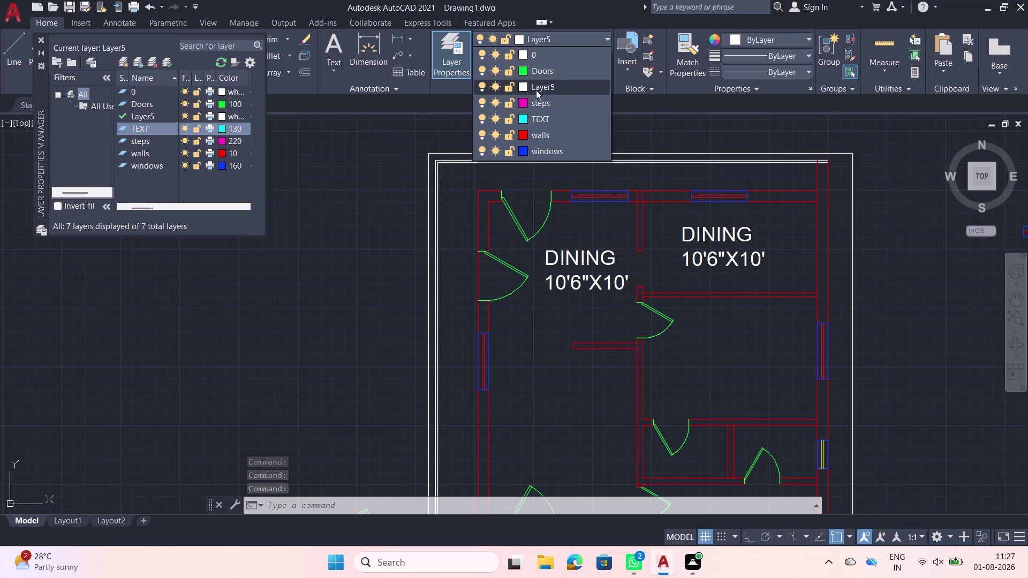
click(548, 115)
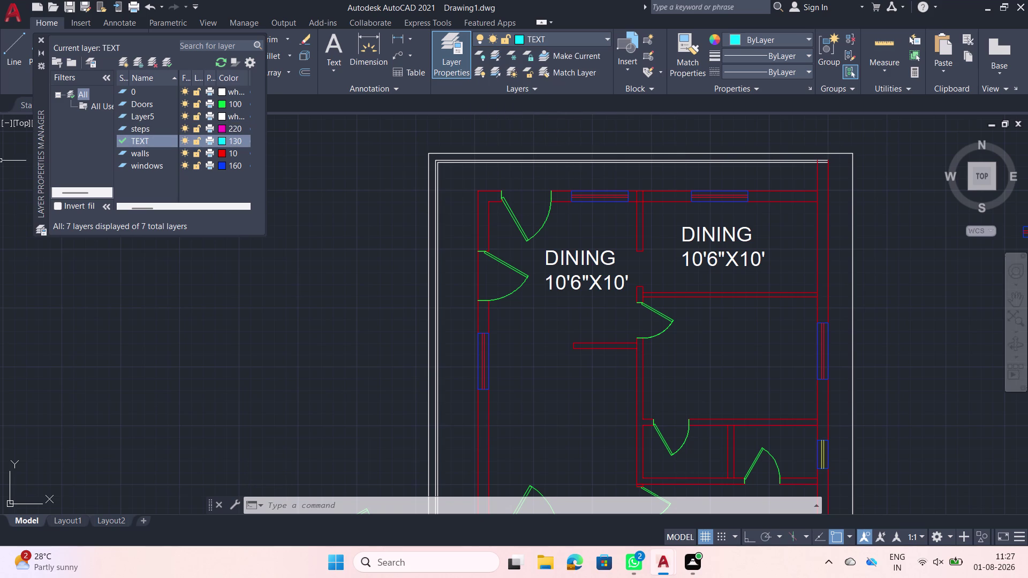
click(39, 42)
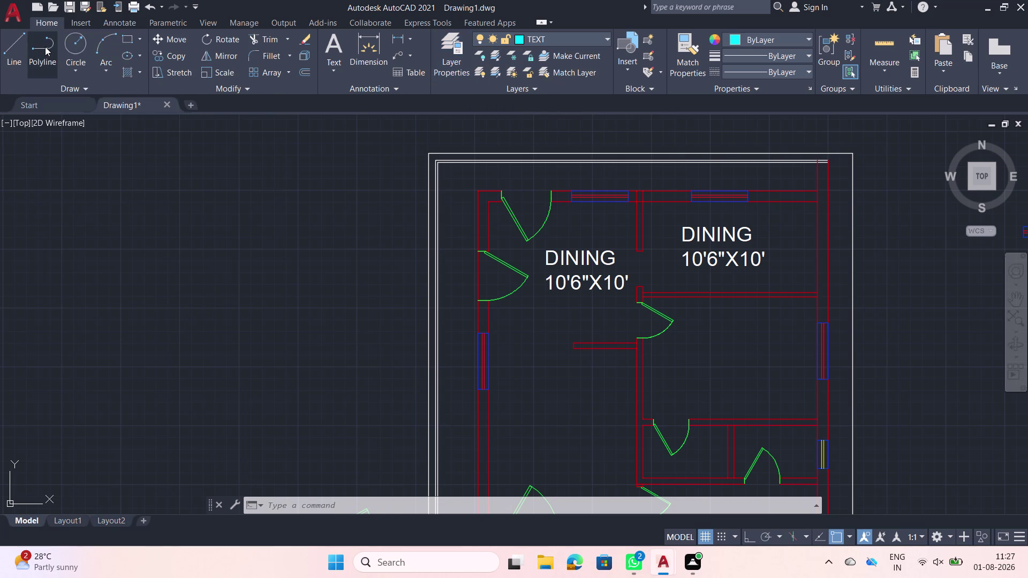
Put both DINING room labels on the cyan TEXT layer and deselect them.
click(589, 254)
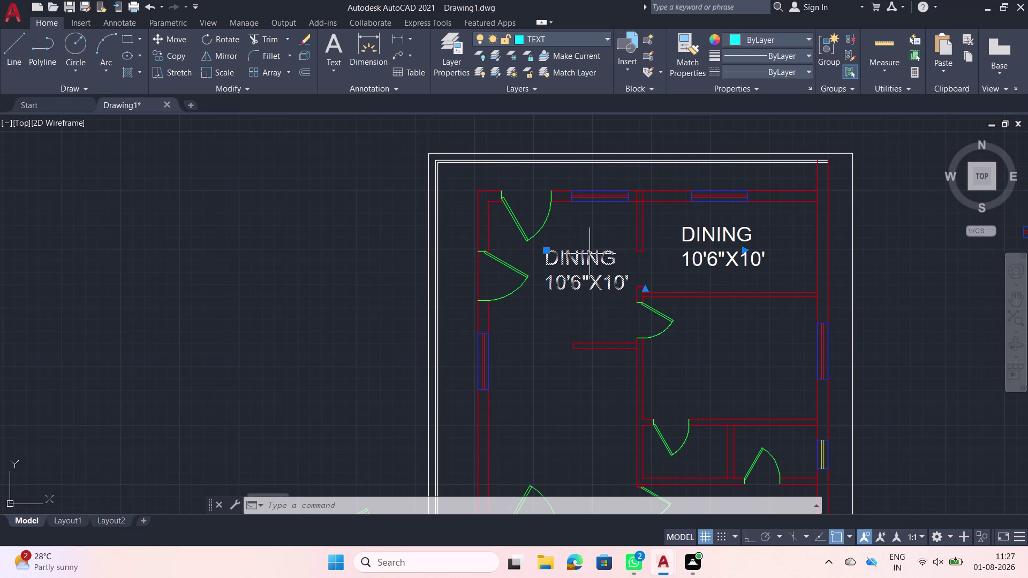
click(716, 239)
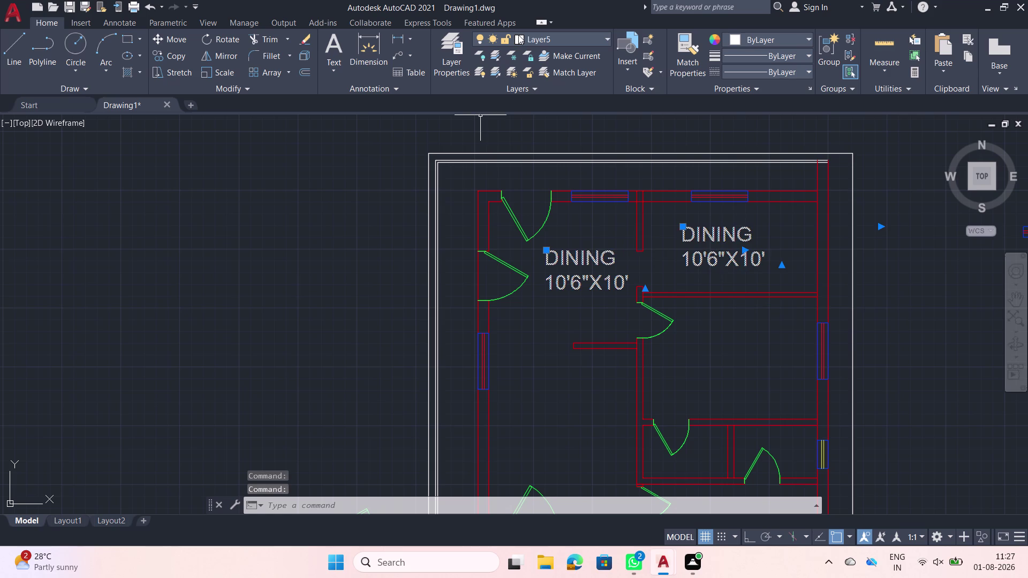
click(545, 39)
click(532, 120)
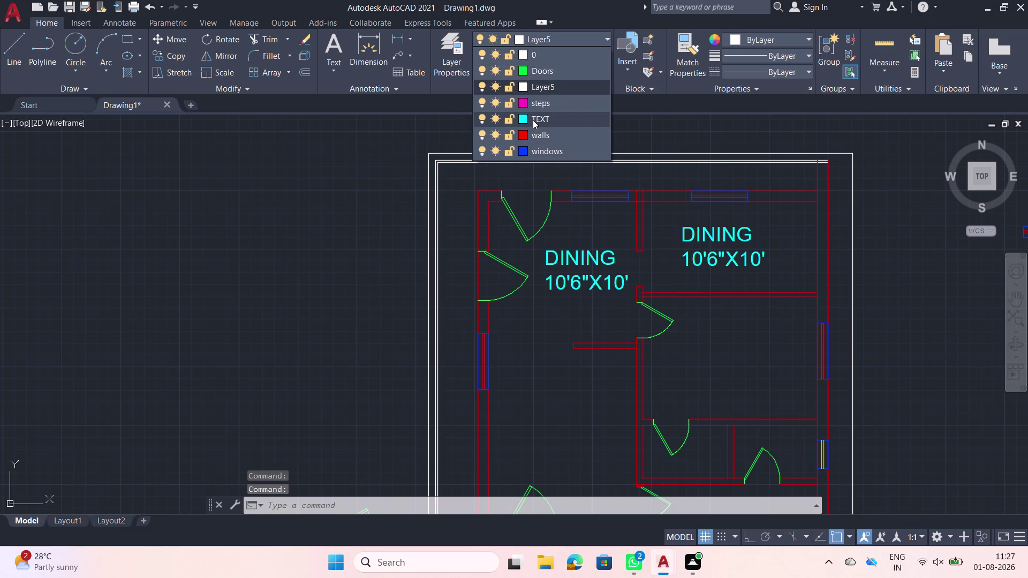
key(Escape)
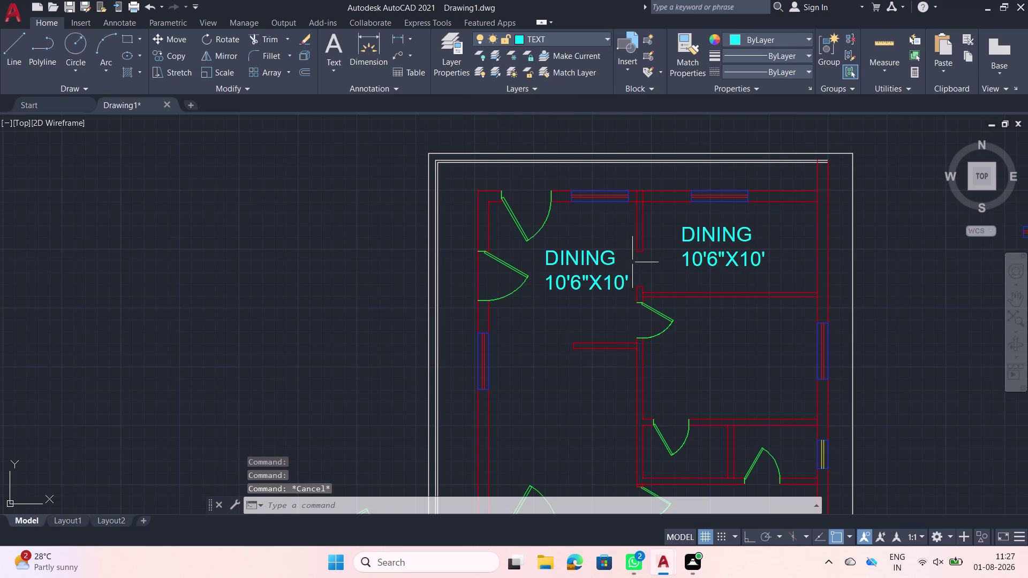
click(691, 229)
Rename the right-hand DINING label to KITCHEN.
double_click(691, 229)
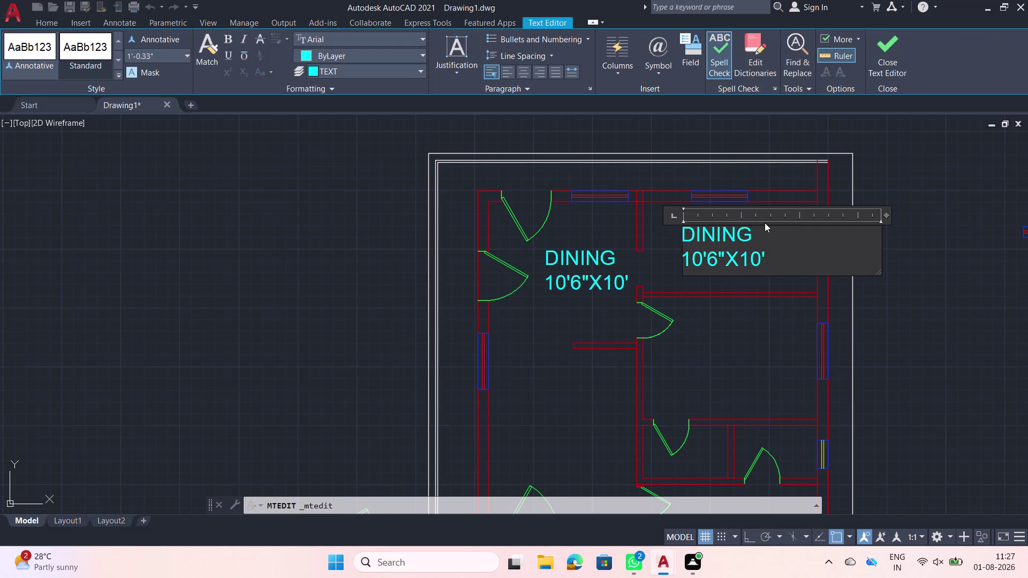
click(751, 236)
key(BackSpace)
key(BackSpace)
key(BackSpace)
key(BackSpace)
key(BackSpace)
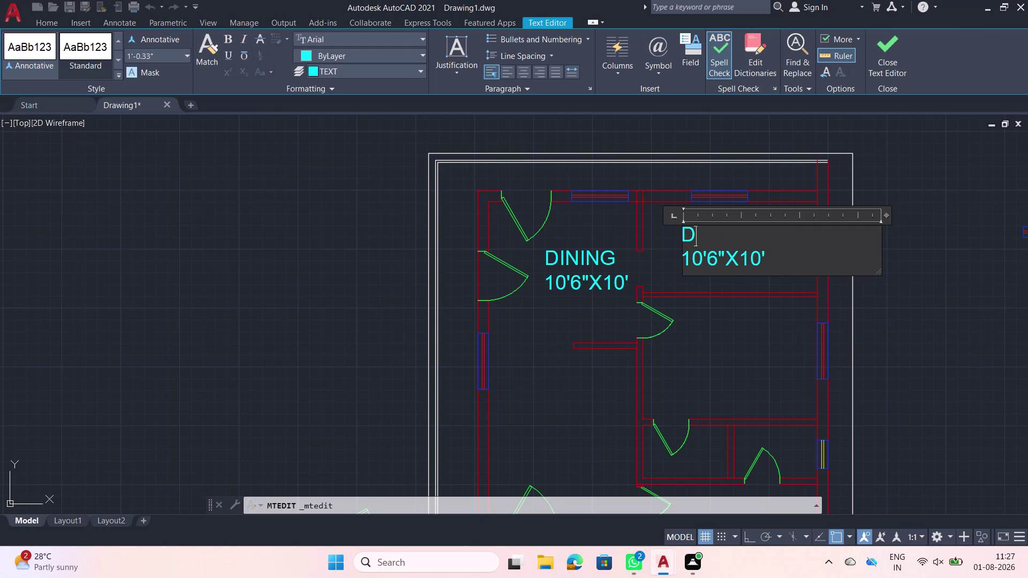
key(BackSpace)
text(KIT)
text(C)
key(k)
key(BackSpace)
key(BackSpace)
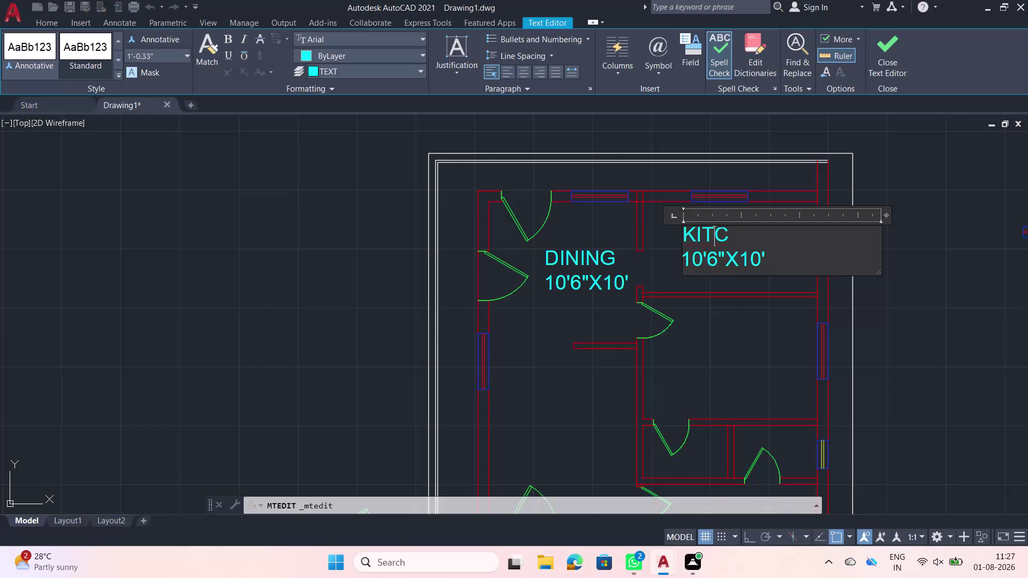
key(BackSpace)
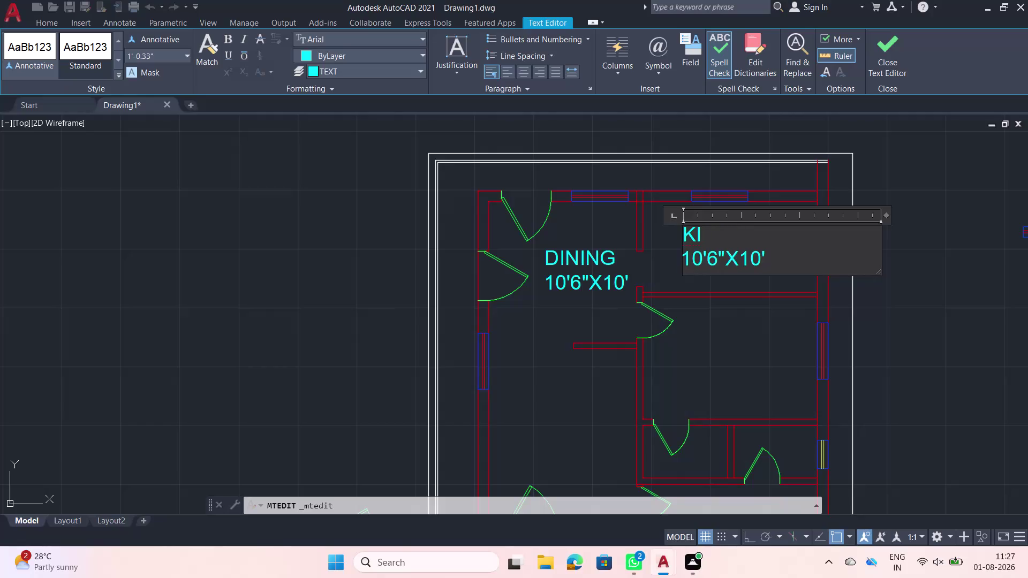
key(t)
text(CHEN)
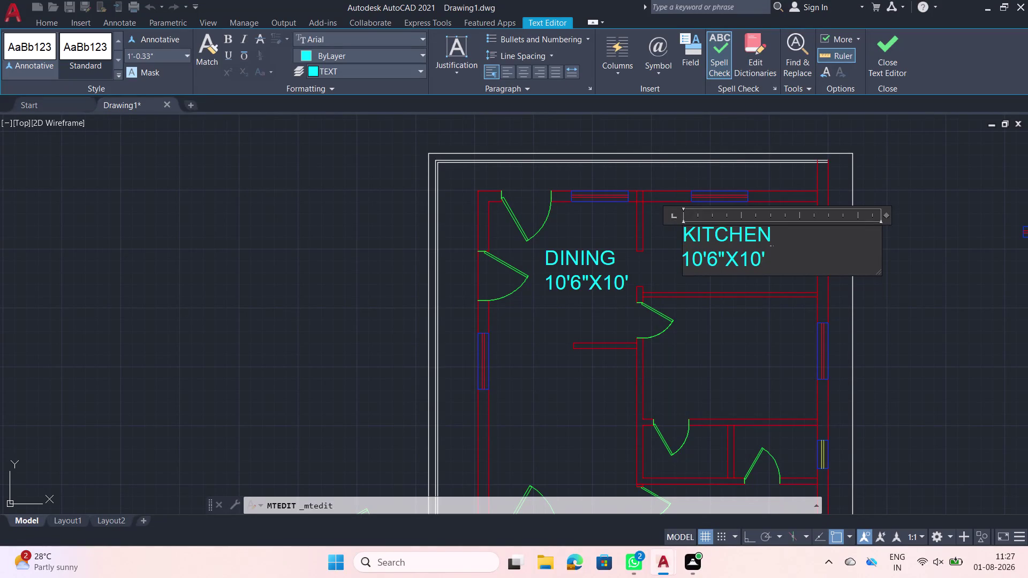
Change the KITCHEN label's dimensions to 12'4"X6' and finish editing.
click(723, 258)
key(BackSpace)
key(BackSpace)
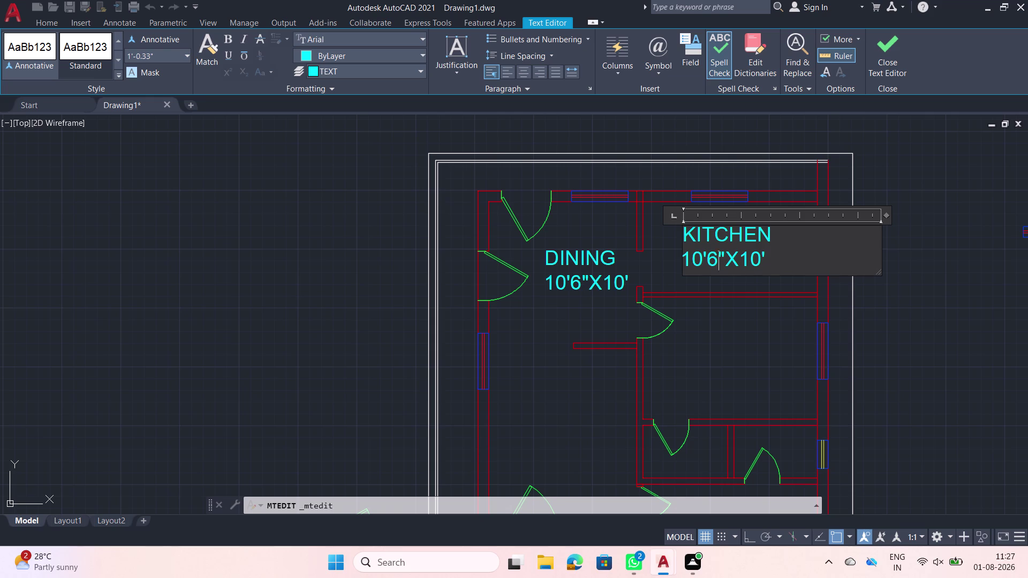
key(BackSpace)
key(BackSpace)
text(2)
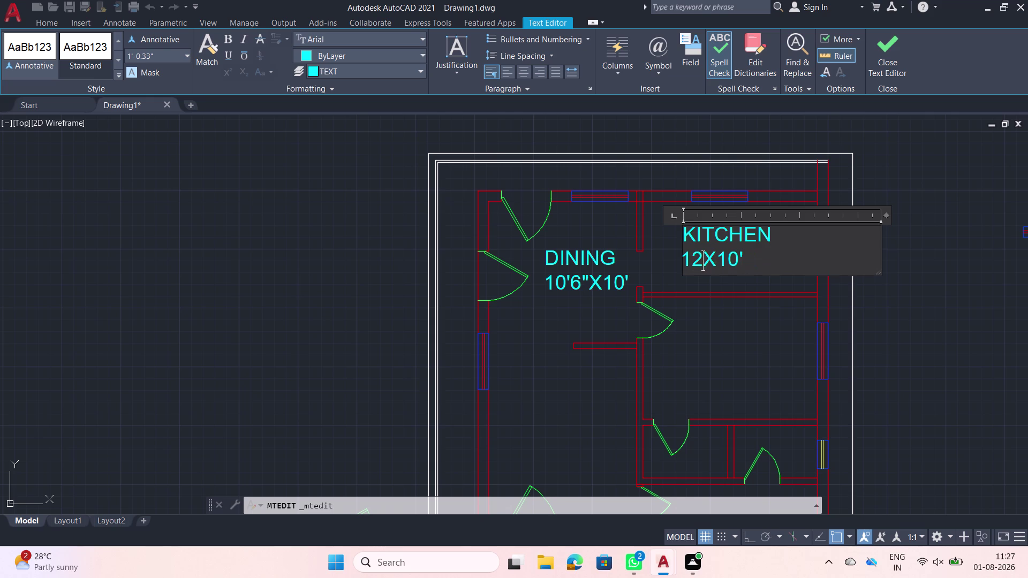
text(')
text(4")
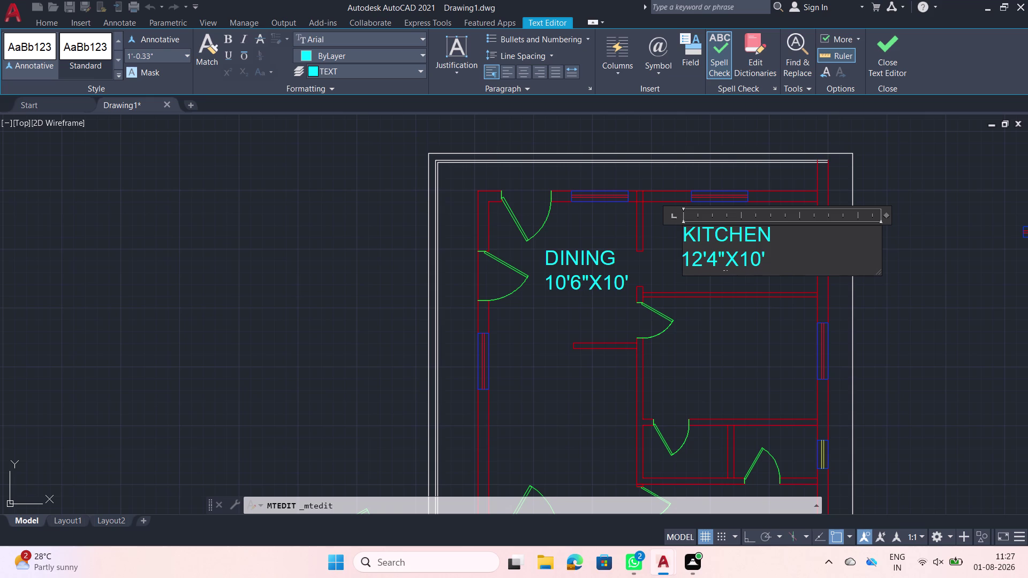
key(Right)
key(Right)
key(Delete)
key(BackSpace)
key(6)
click(720, 307)
click(689, 253)
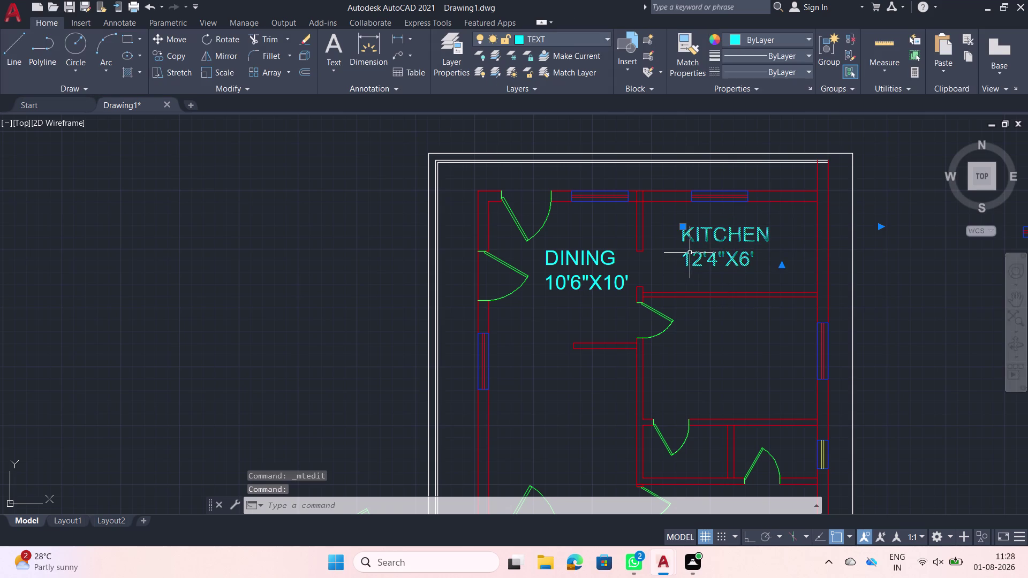
Copy the KITCHEN 12'4"X6' label into four rooms down the right side, including the small and lower-right rooms.
text(CO)
key(space)
click(689, 252)
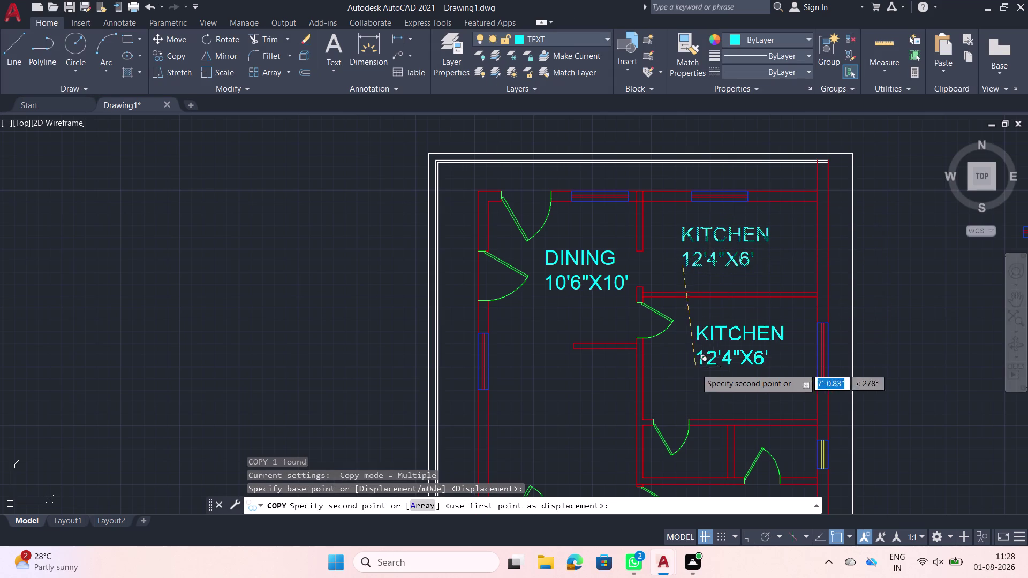
click(694, 375)
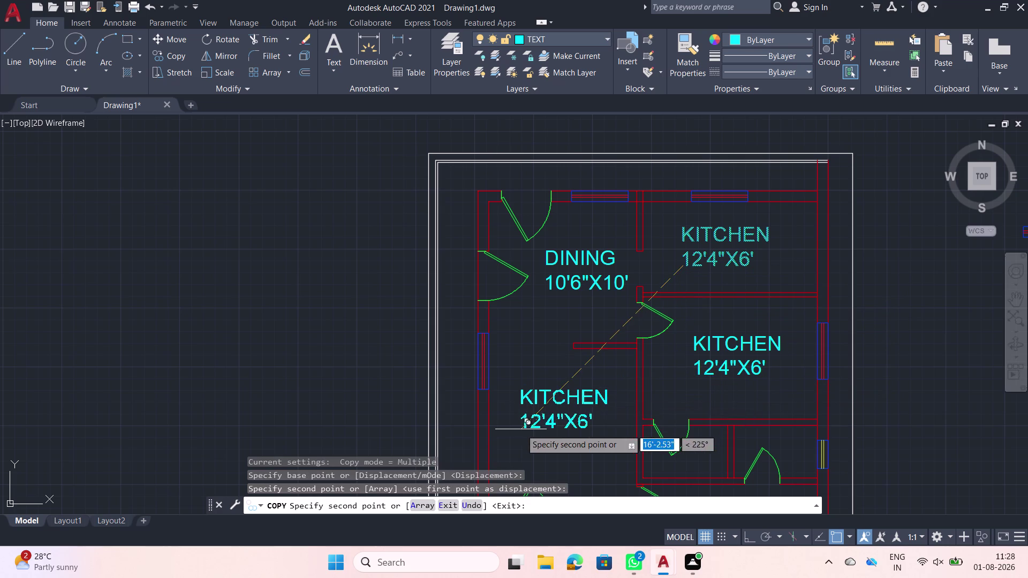
middle_drag(520, 430, 520, 379)
click(531, 388)
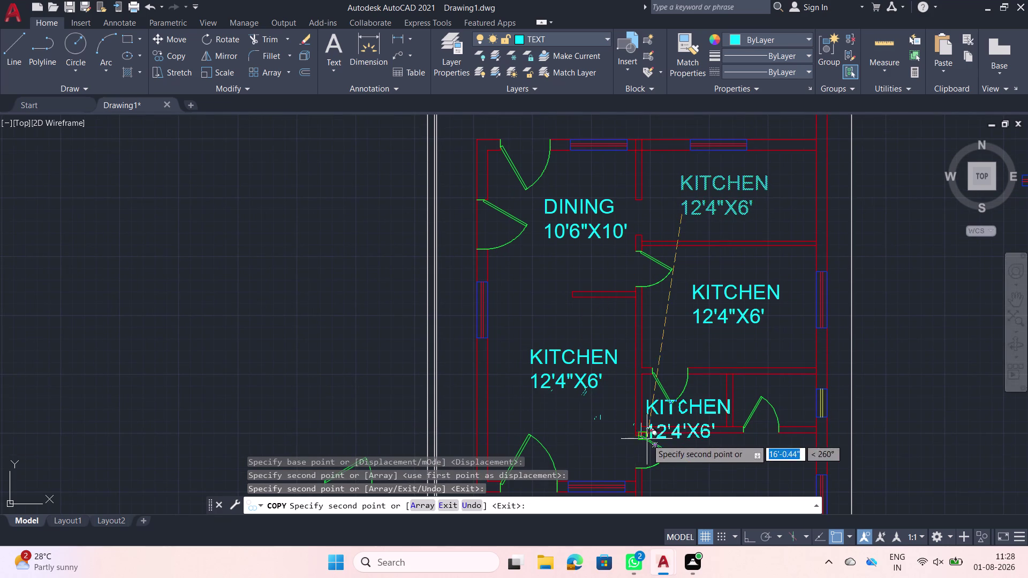
middle_drag(646, 447, 625, 361)
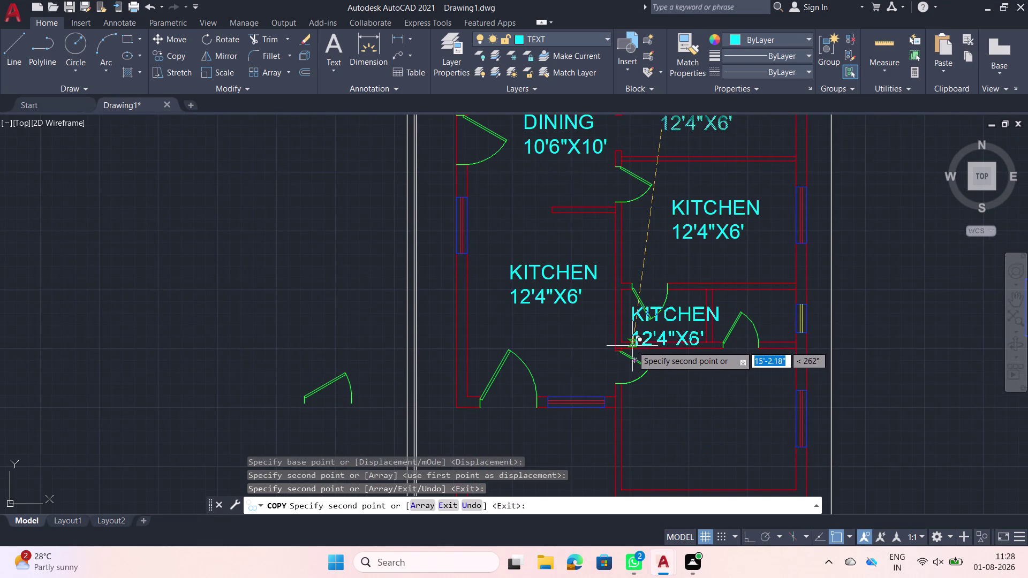
click(632, 346)
click(668, 439)
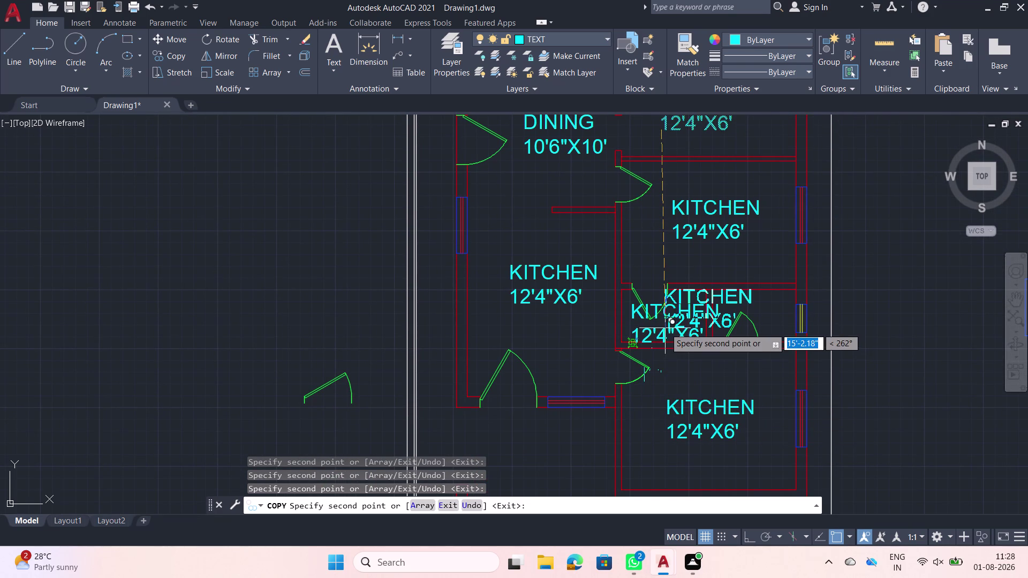
key(Escape)
Replace KITCHEN with BED ROOM in the upper-right room label.
double_click(698, 201)
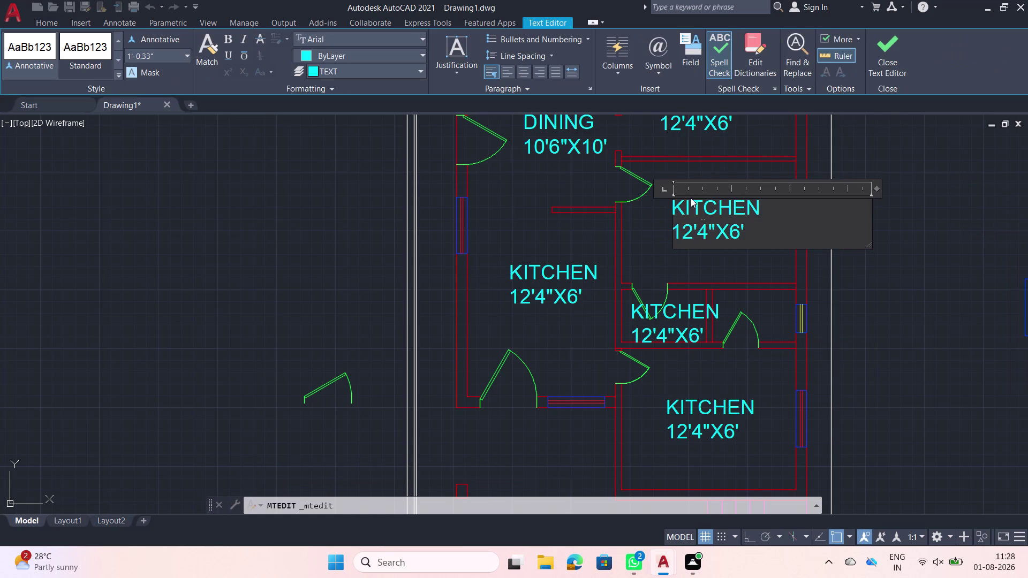
click(773, 209)
key(BackSpace)
key(BackSpace)
key(BackSpace)
key(BackSpace)
key(BackSpace)
key(BackSpace)
key(BackSpace)
key(BackSpace)
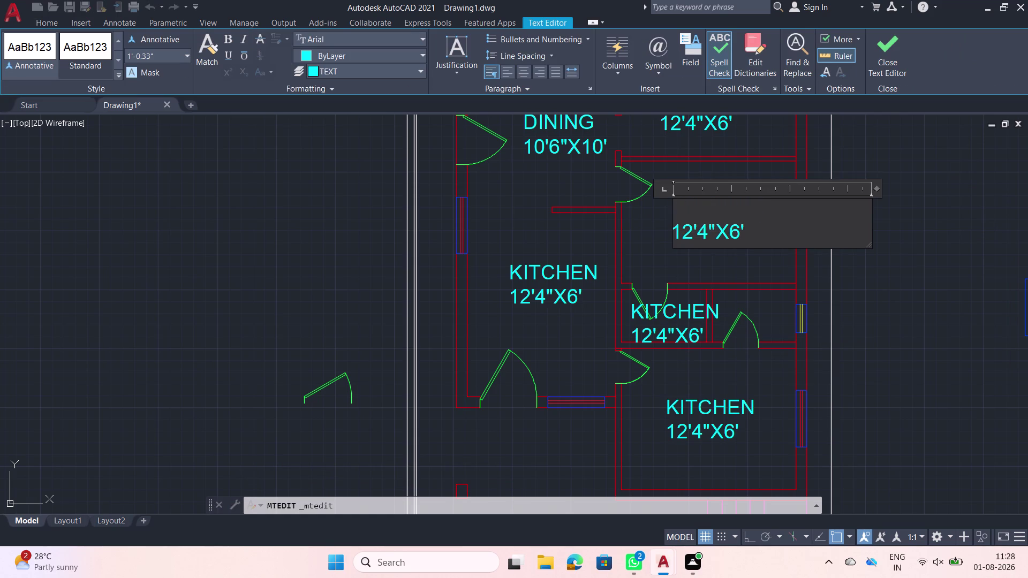
text(BED R)
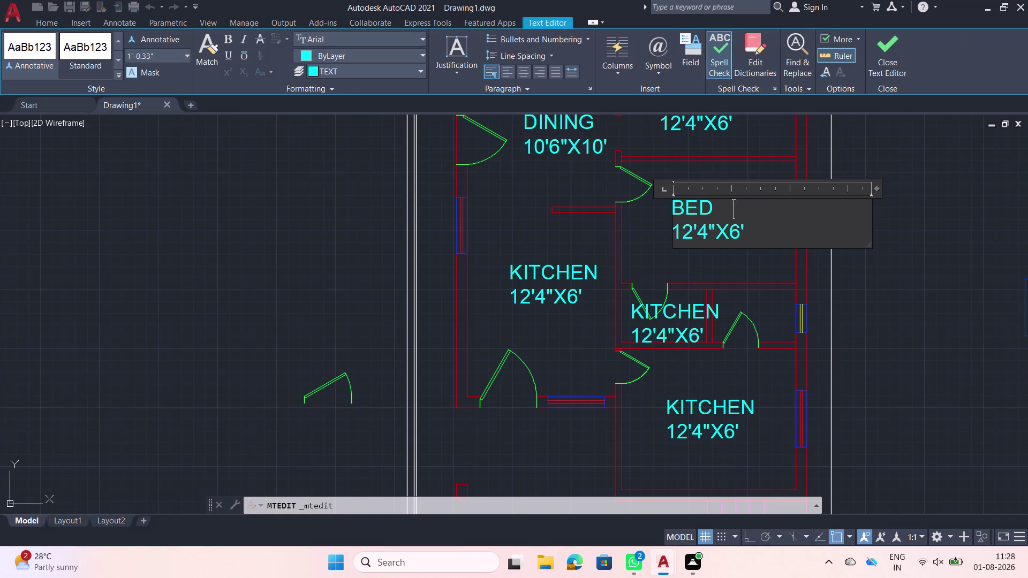
text(OOM)
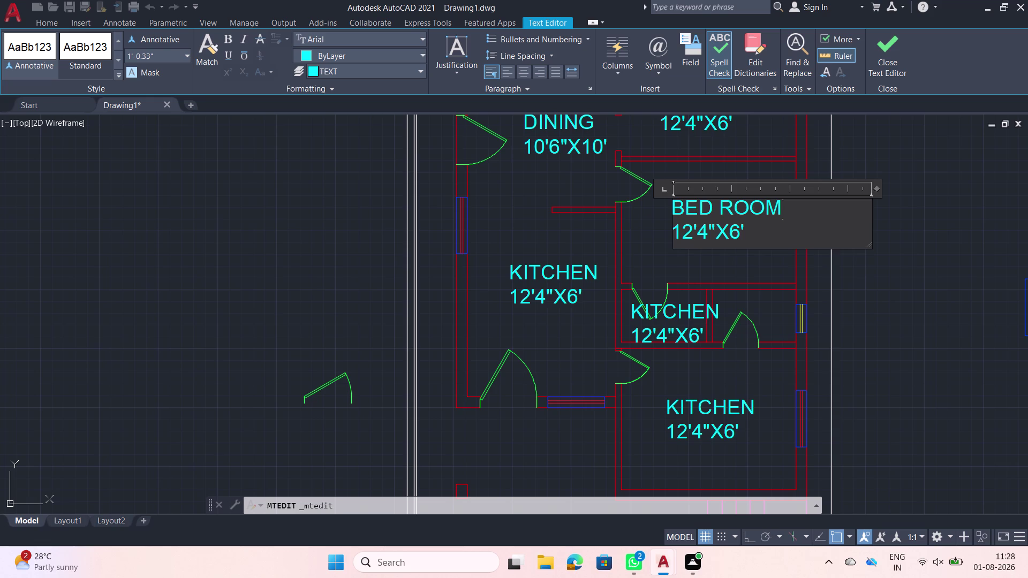
Set the bedroom label's dimensions to 12'4"X9' and finish editing.
key(Down)
key(Up)
key(Down)
key(BackSpace)
key(BackSpace)
key(BackSpace)
key(BackSpace)
key(BackSpace)
key(BackSpace)
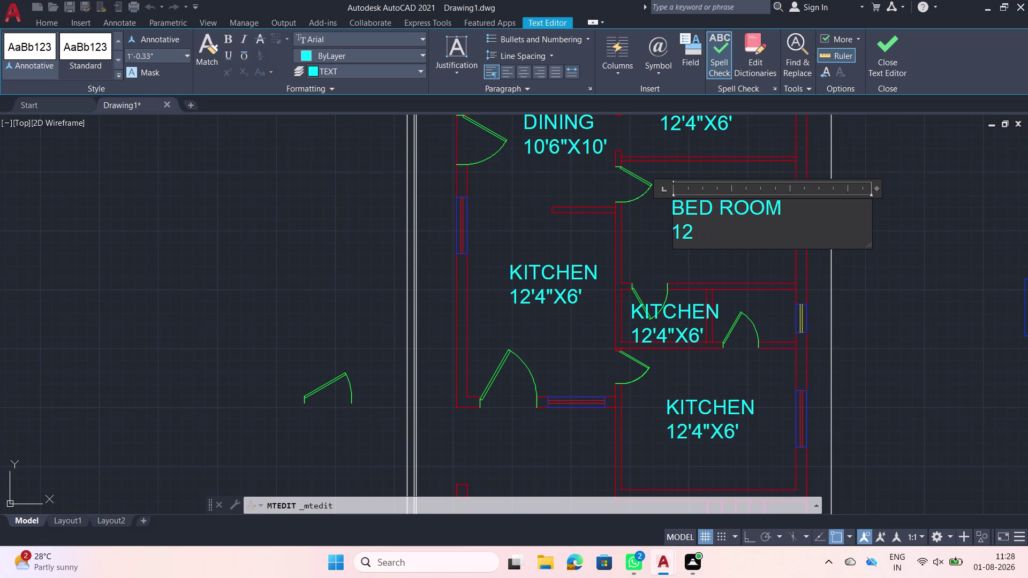
key(apostrophe)
text(4")
text(X)
text(9")
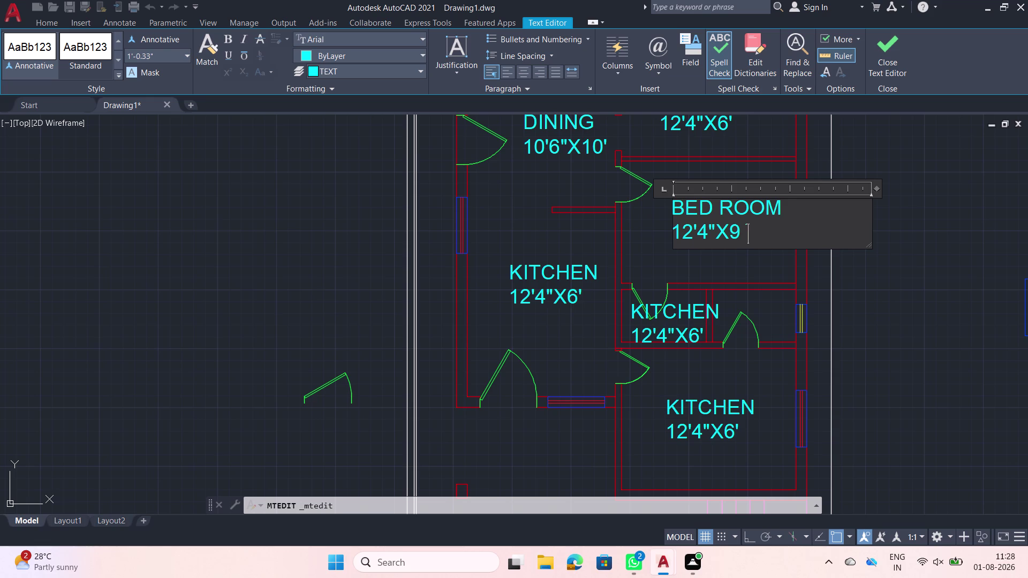
key(BackSpace)
key(apostrophe)
click(740, 258)
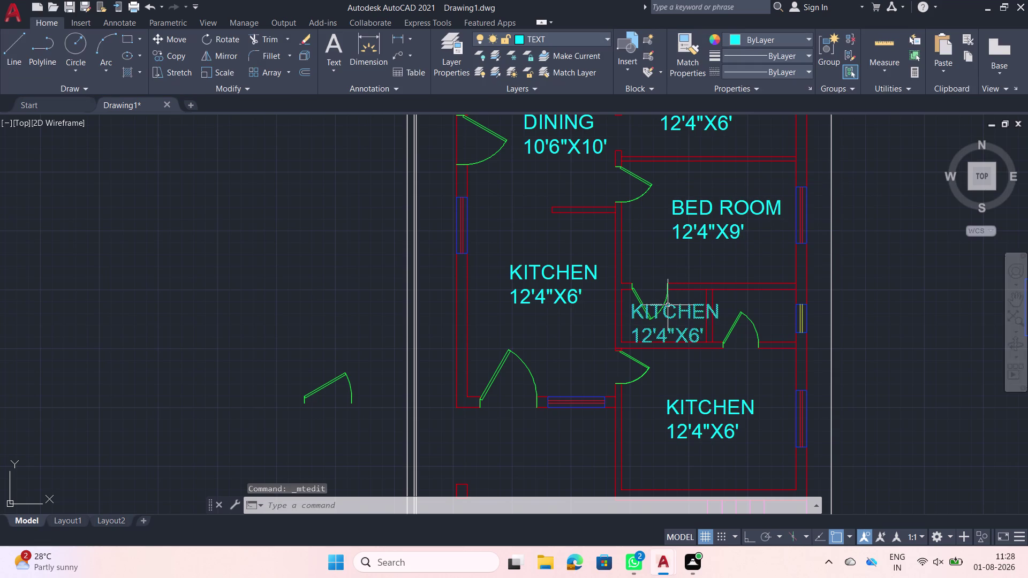
Replace KITCHEN with TOILET in the small room's label.
double_click(668, 305)
key(Delete)
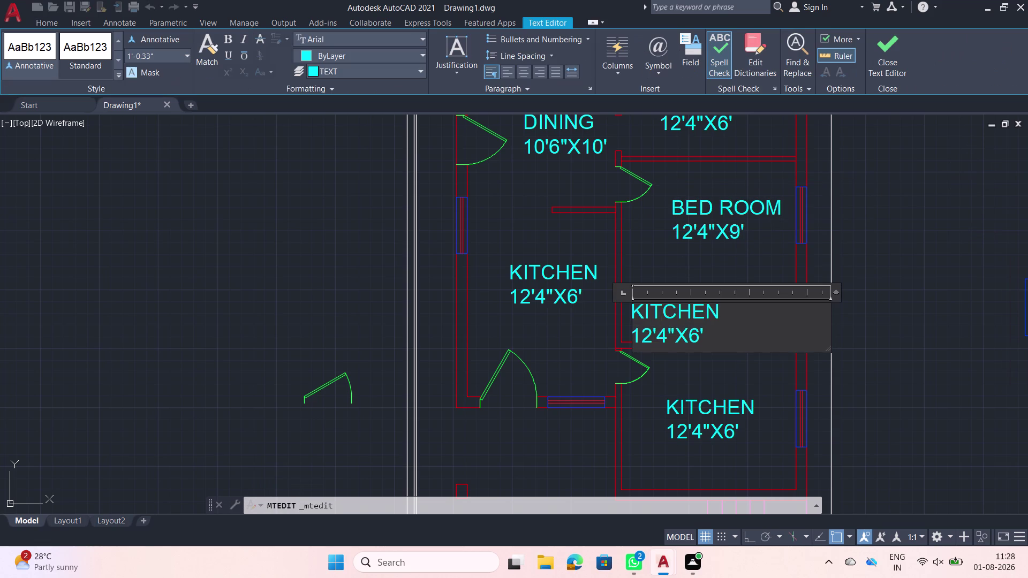
key(Delete)
key(Delete)
key(Delete)
key(Delete)
key(BackSpace)
key(BackSpace)
key(BackSpace)
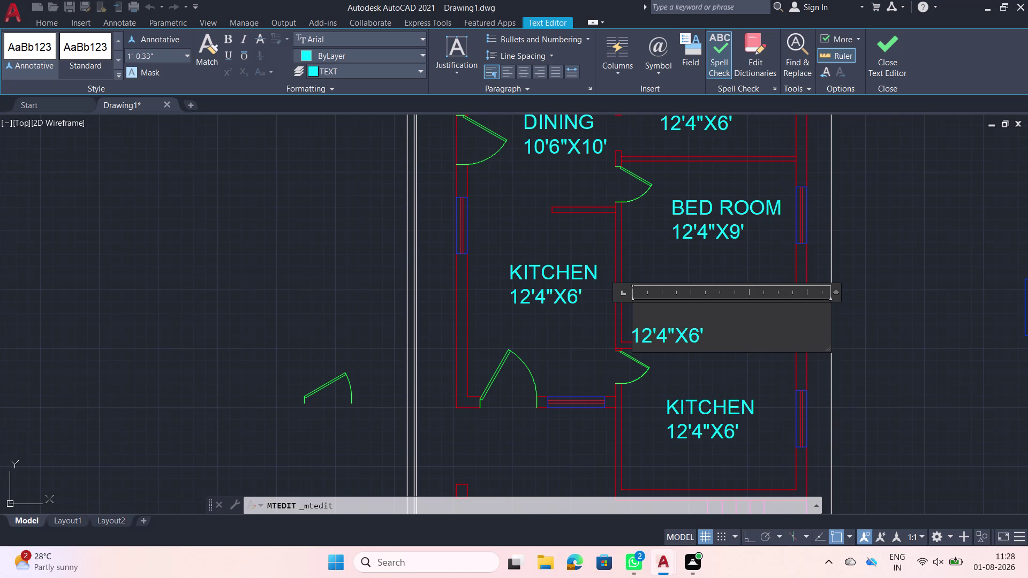
text(TO)
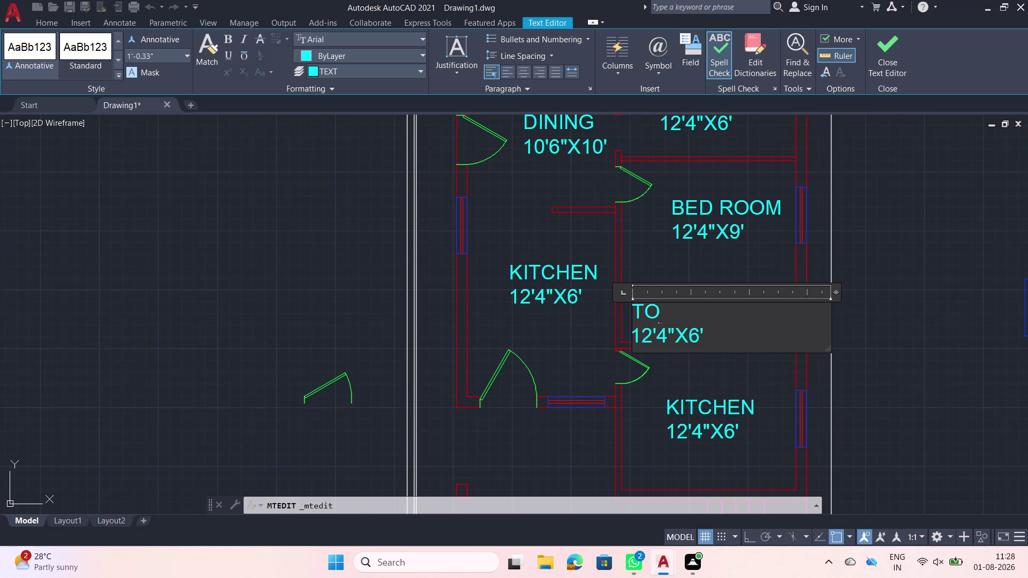
text(I)
text(LE)
text(T)
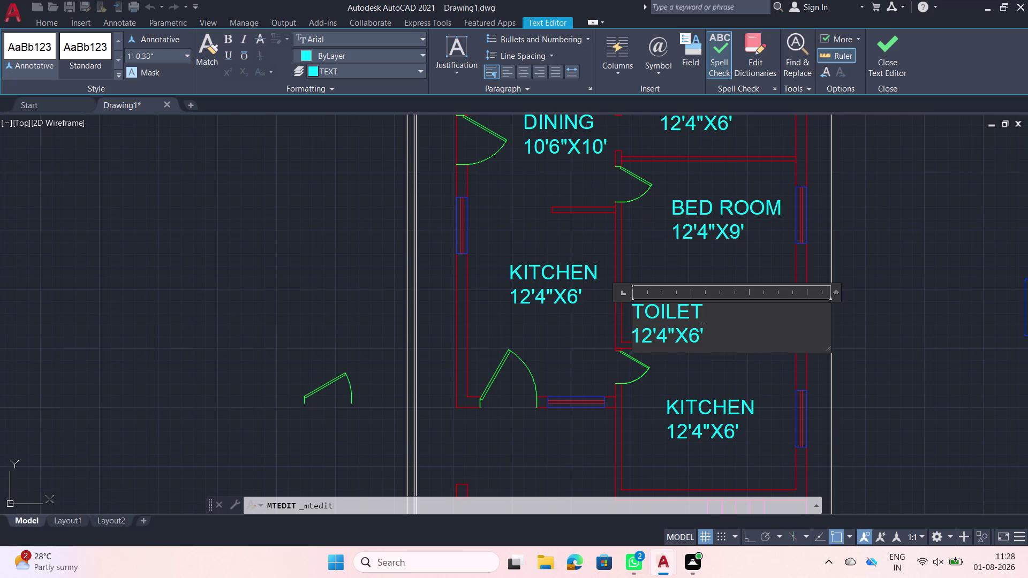
Set the toilet label's dimensions to 6'X3'9" and finish editing.
click(694, 340)
key(Down)
key(BackSpace)
key(BackSpace)
key(BackSpace)
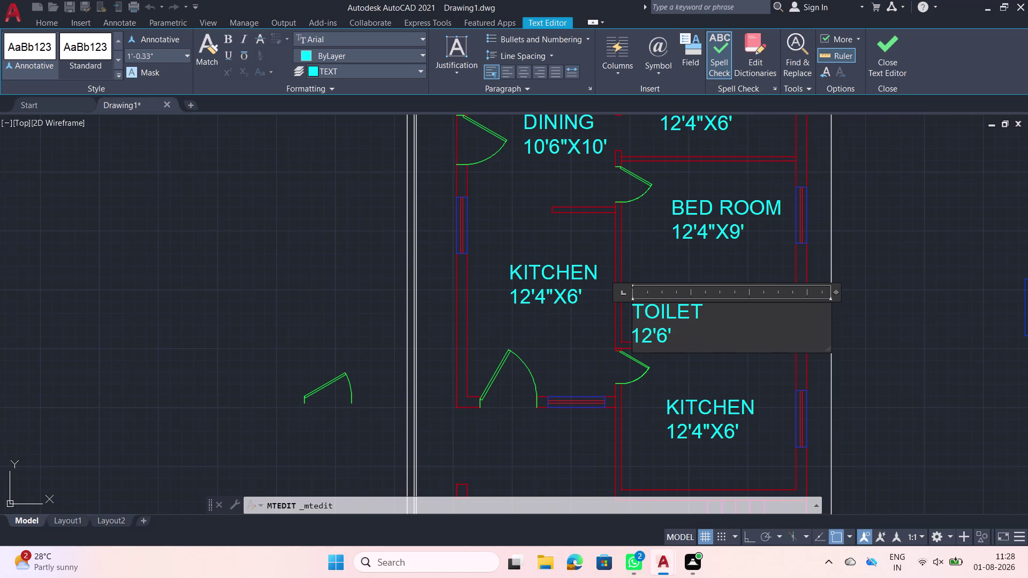
key(BackSpace)
key(BackSpace)
key(BackSpace)
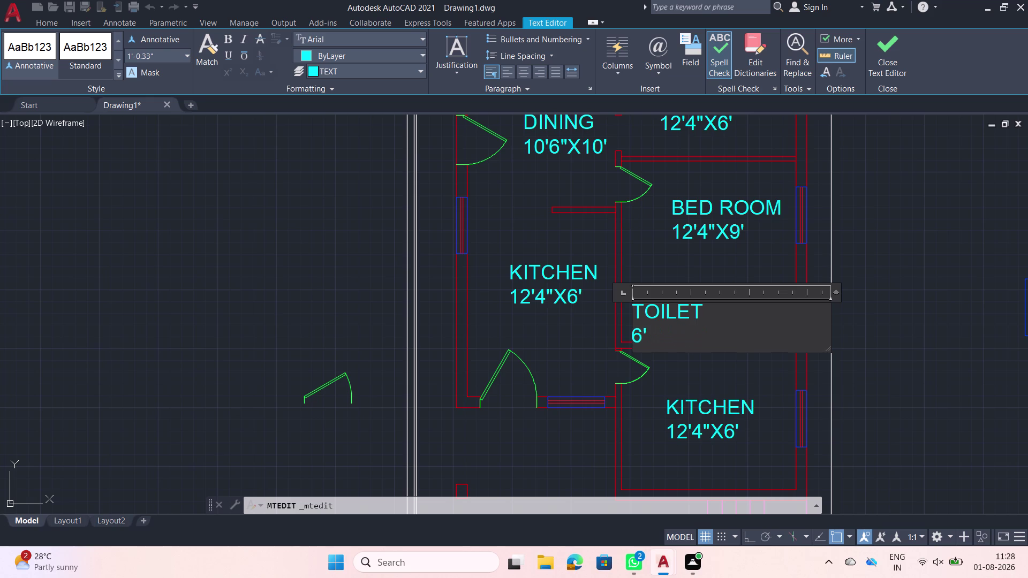
text(6')
key(x)
text(3')
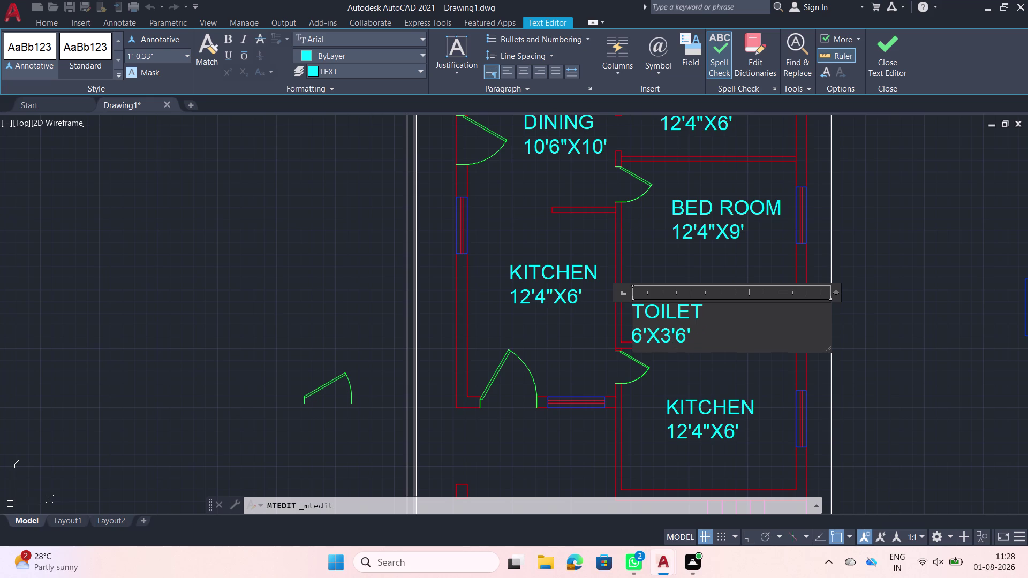
text(9")
key(Delete)
key(Delete)
click(679, 367)
click(672, 317)
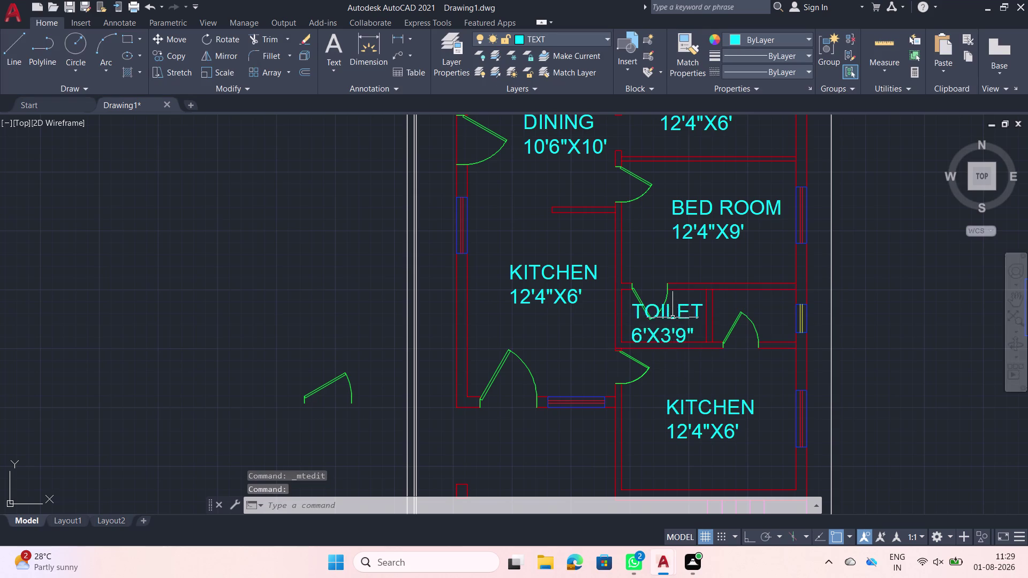
text(SC)
key(space)
Scale the TOILET label down to fit the small room.
click(673, 317)
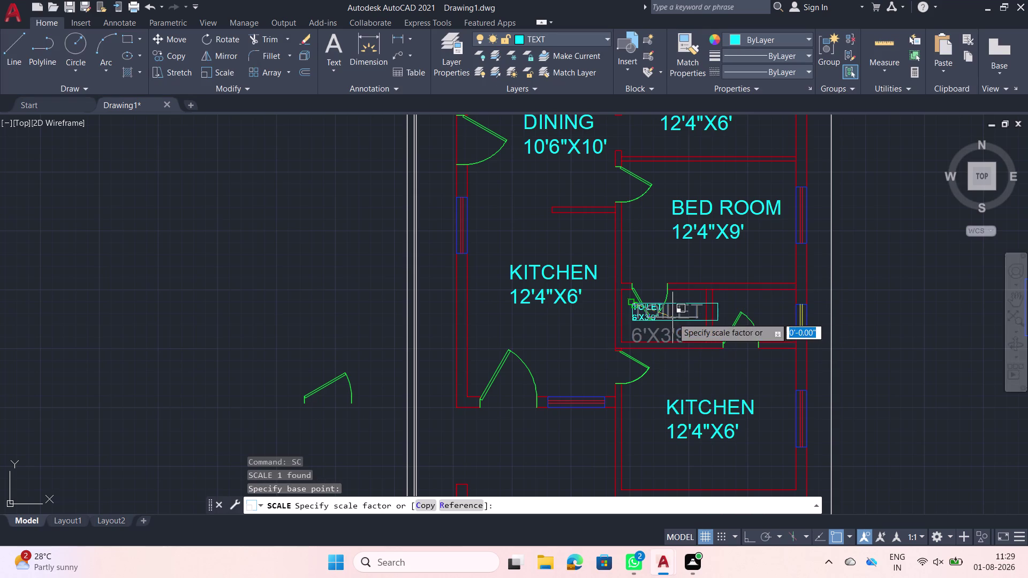
middle_drag(651, 324, 654, 327)
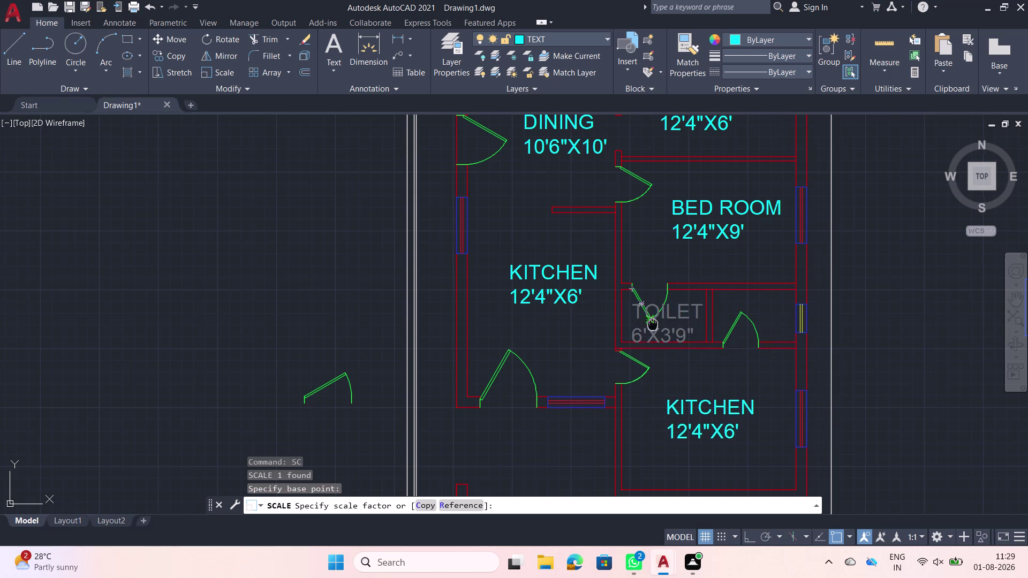
middle_drag(654, 327, 682, 354)
scroll(up, 3)
middle_drag(692, 360, 667, 323)
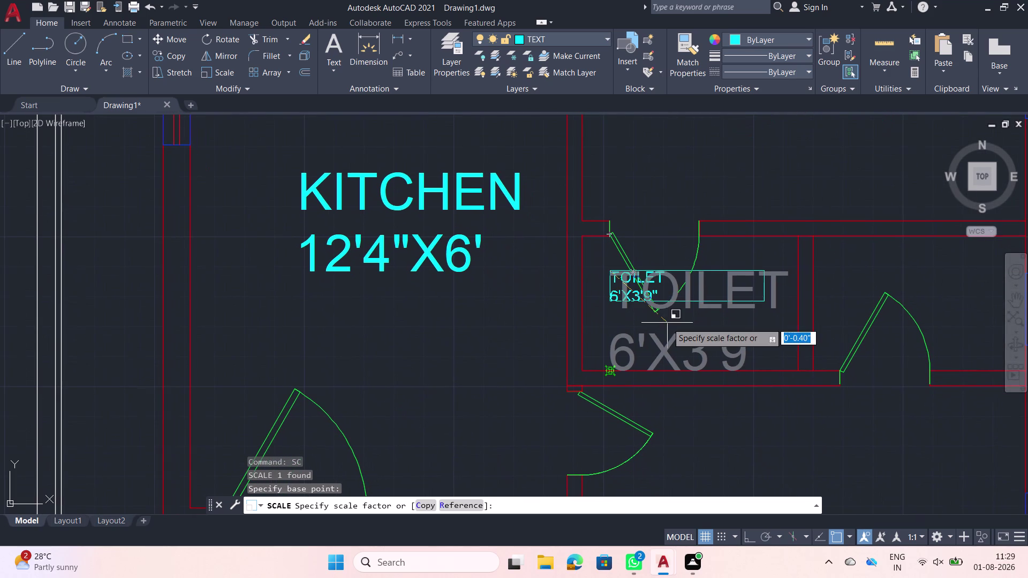
scroll(up, 3)
scroll(up, 3)
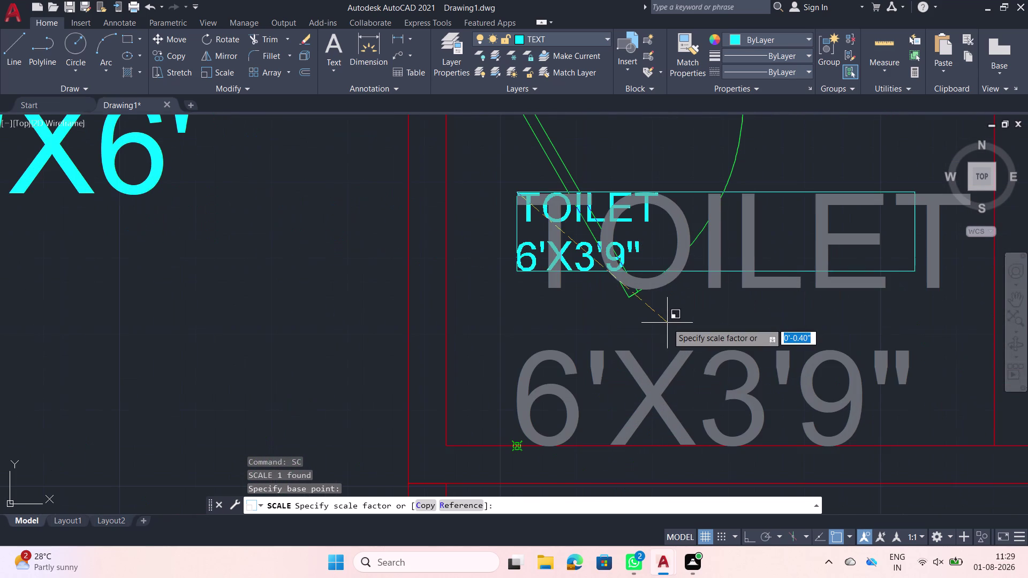
scroll(up, 3)
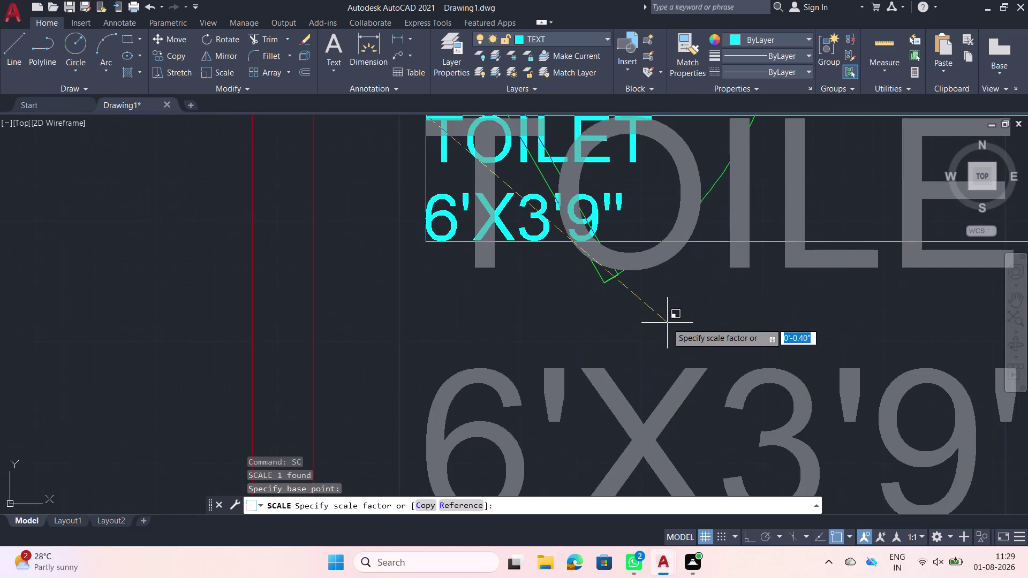
scroll(down, 3)
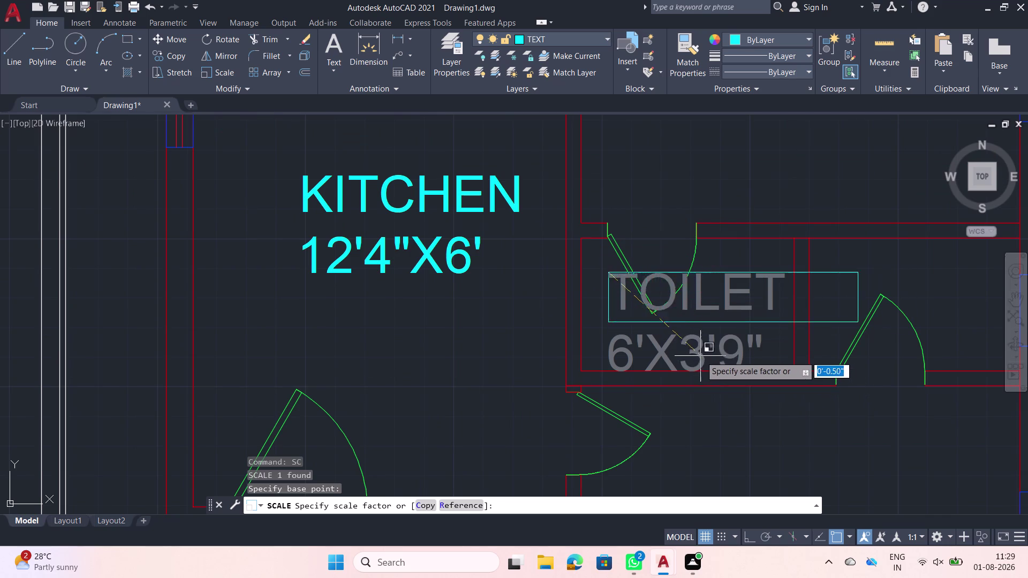
click(740, 377)
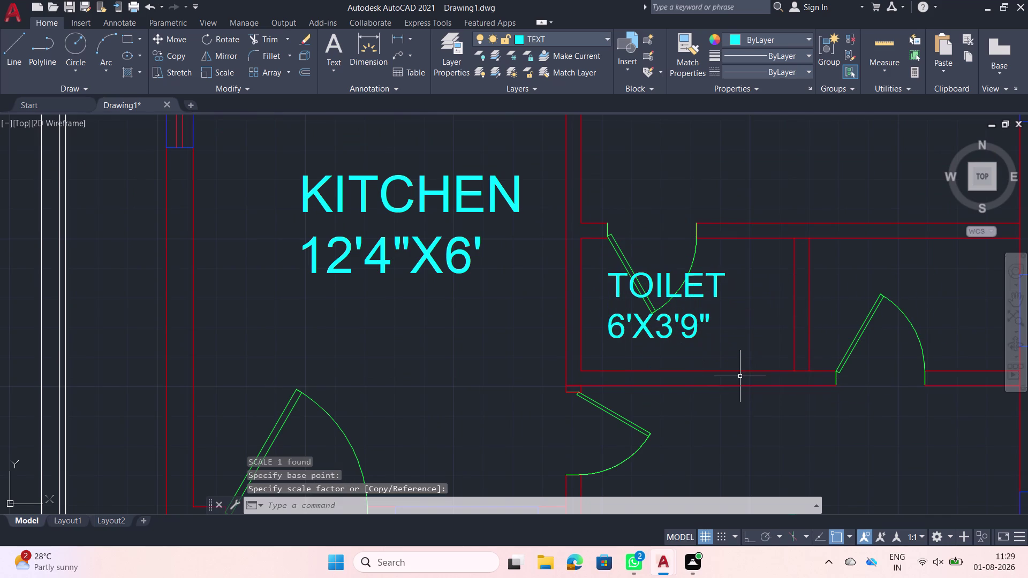
Move the TOILET label further right within the room.
click(625, 273)
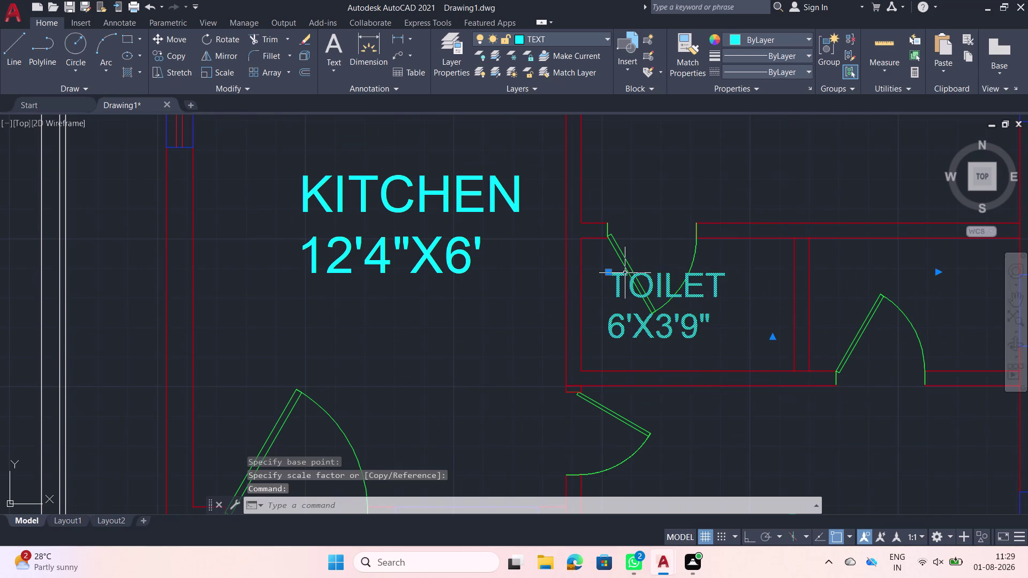
text(M)
key(space)
click(615, 274)
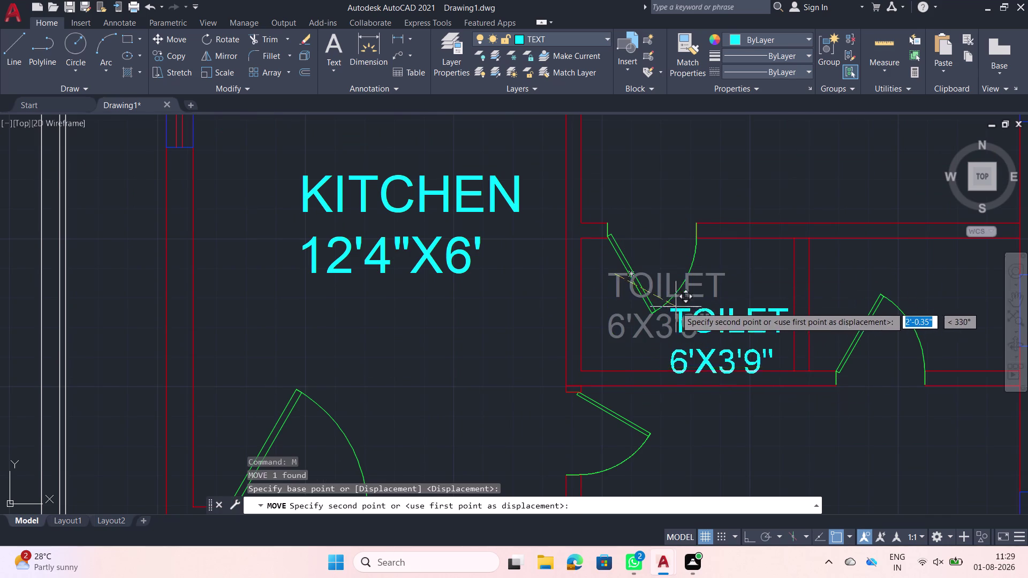
click(684, 294)
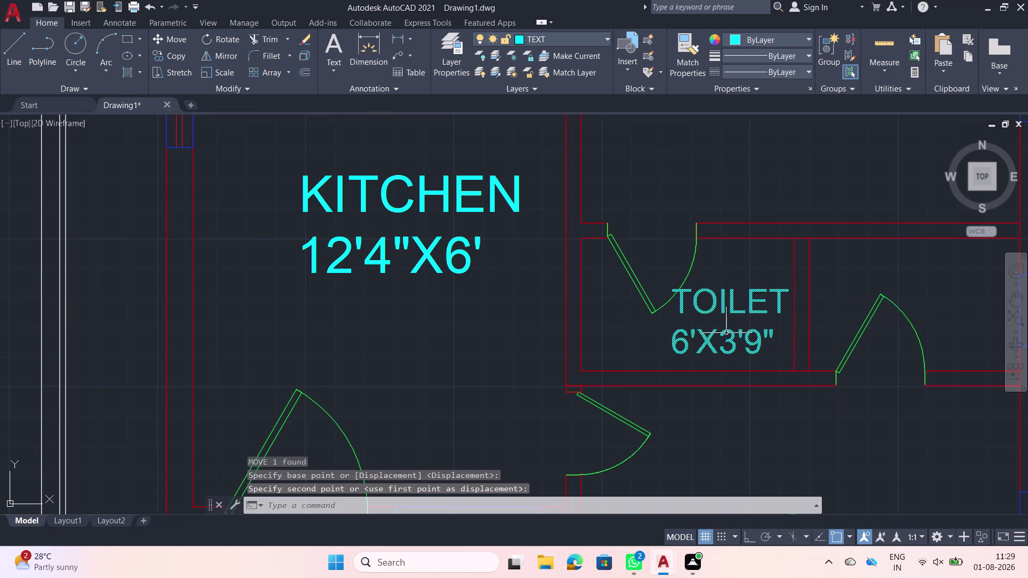
Shrink the TOILET label slightly more with SC.
click(737, 344)
text(SC)
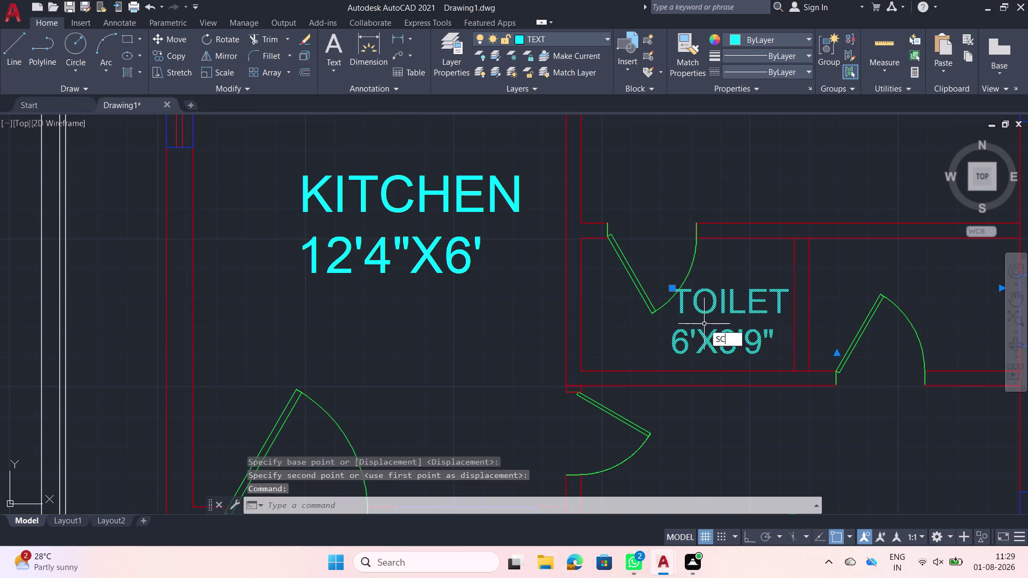
key(space)
click(704, 324)
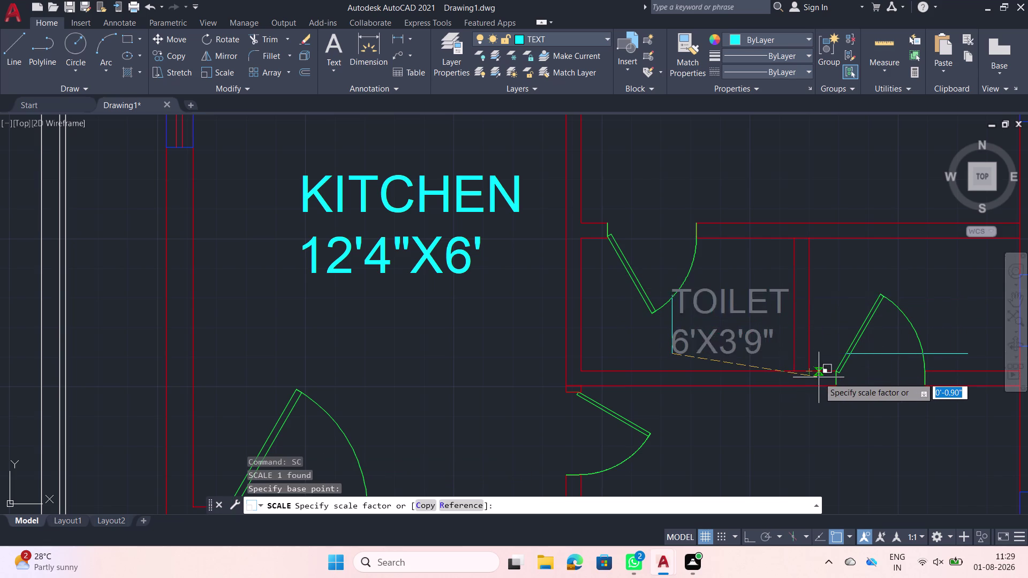
click(824, 380)
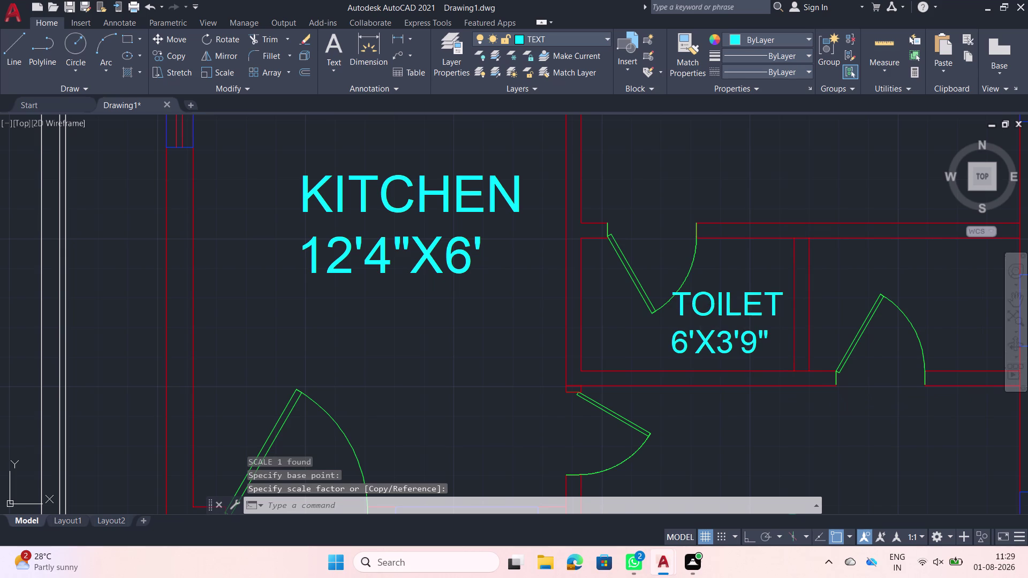
Move the TOILET 6'X3'9" label into its final spot inside the toilet room.
click(695, 303)
text(M)
key(space)
click(695, 303)
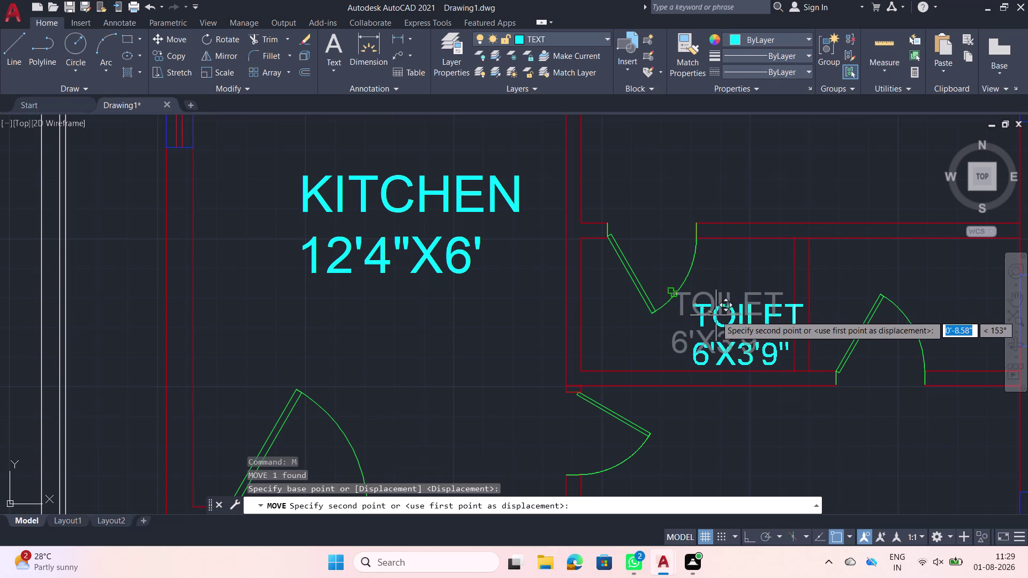
click(702, 311)
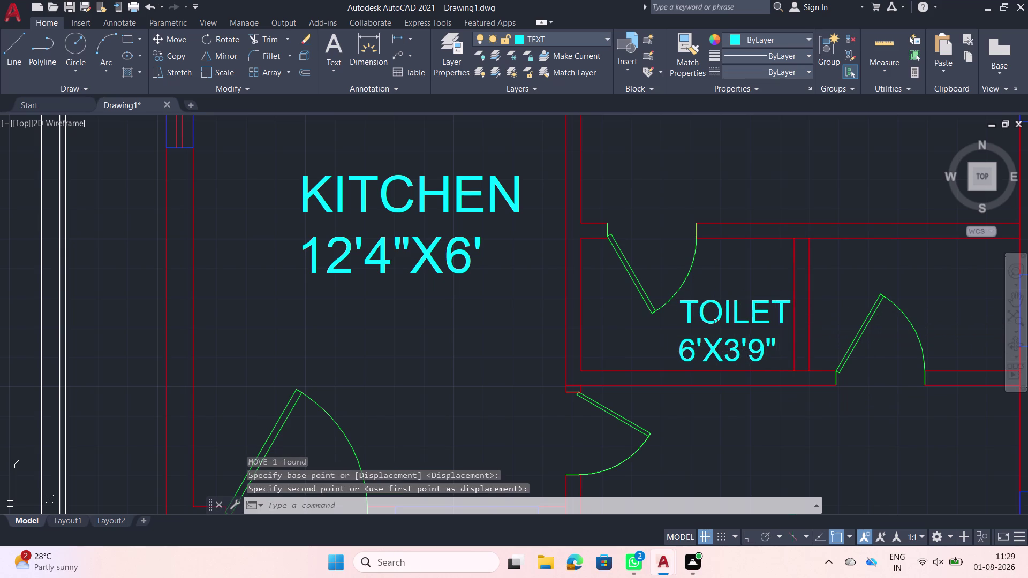
click(704, 310)
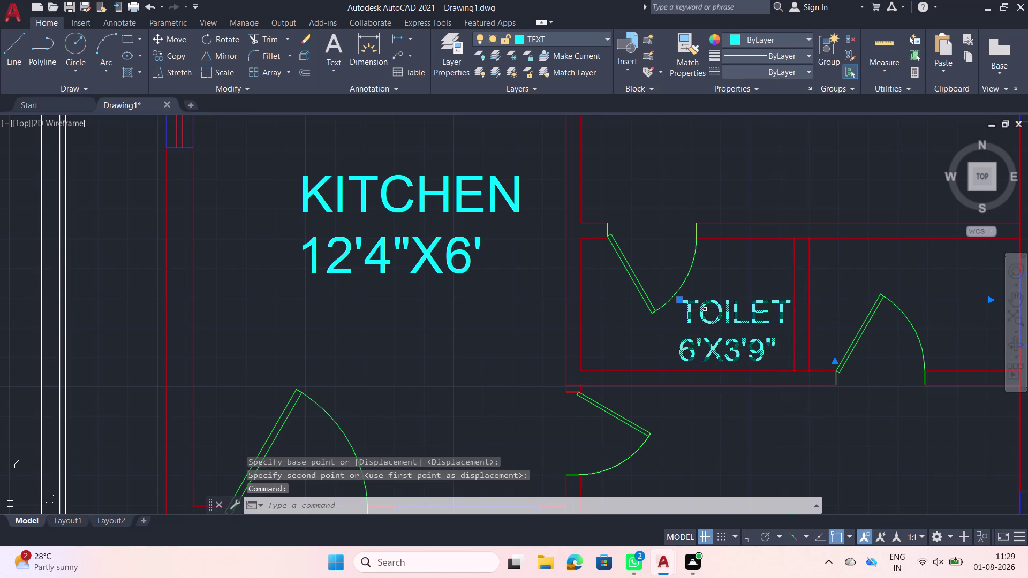
text(CO)
key(space)
Place a duplicate TOILET 6'X3'9" label inside the second toilet, then end copying.
click(705, 309)
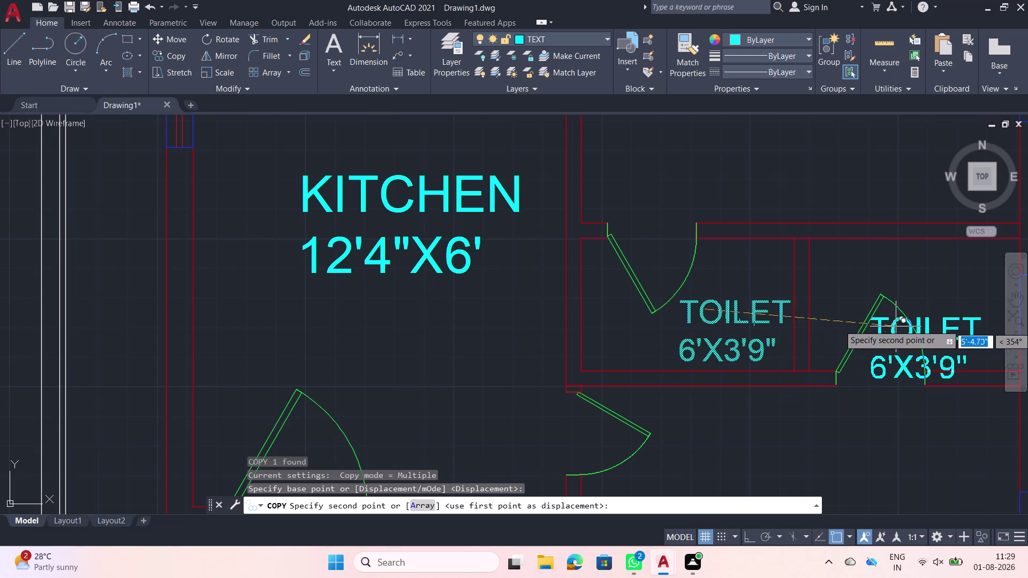
middle_drag(899, 309, 692, 311)
scroll(up, 3)
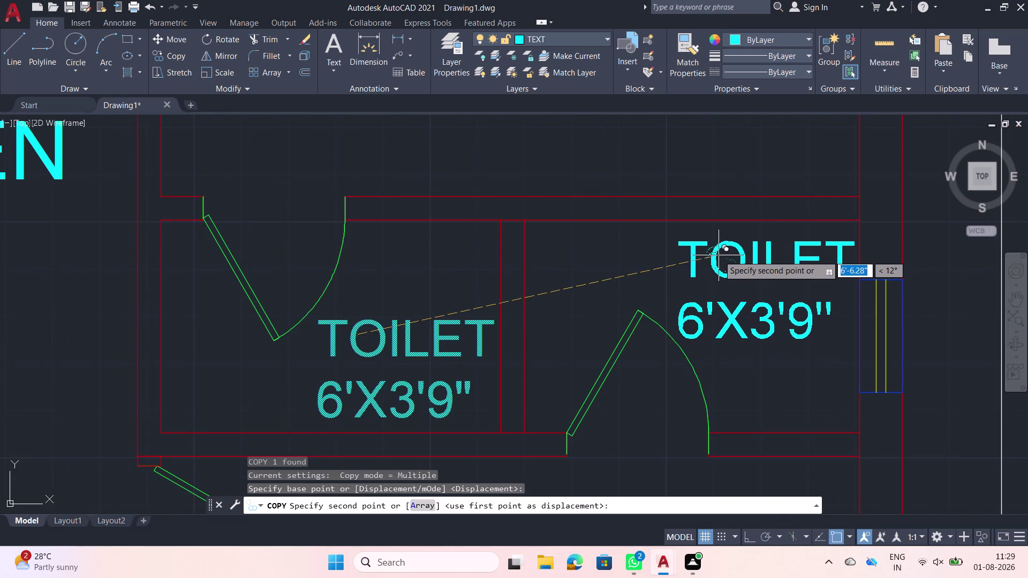
click(717, 250)
scroll(down, 3)
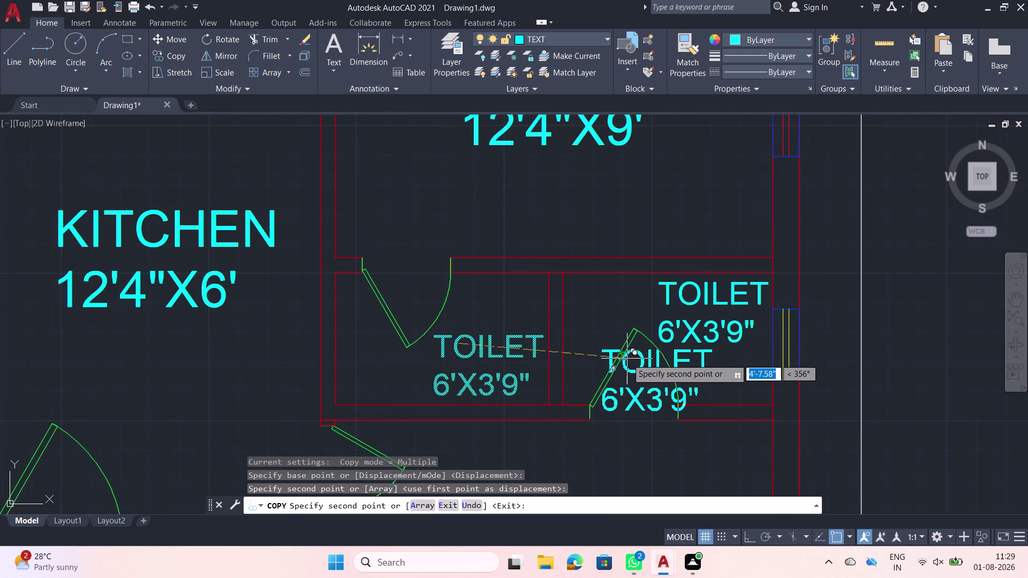
key(Escape)
middle_drag(624, 373, 604, 236)
scroll(down, 3)
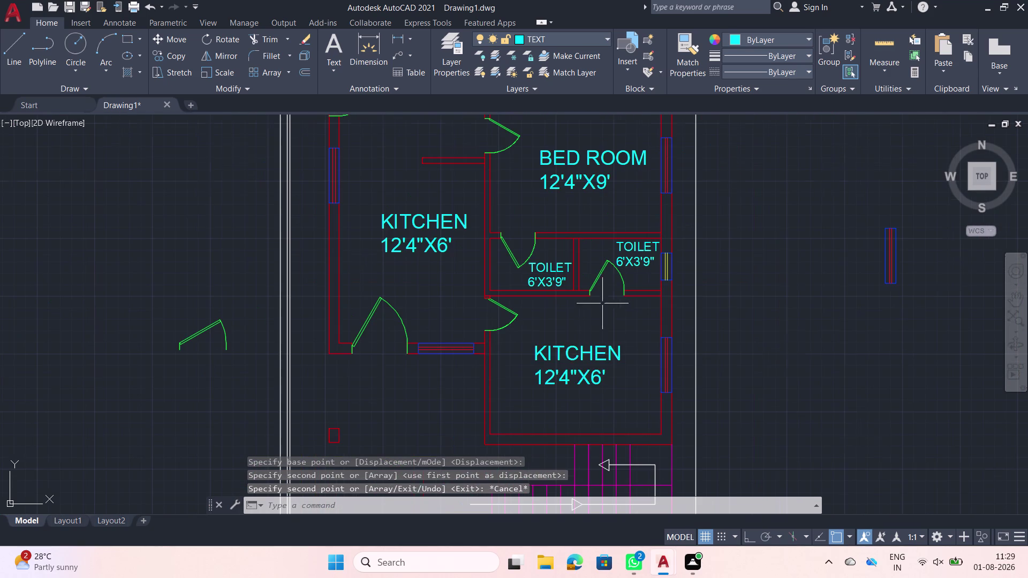
Replace the word KITCHEN with BED ROOM in the lower kitchen label.
double_click(562, 355)
double_click(551, 353)
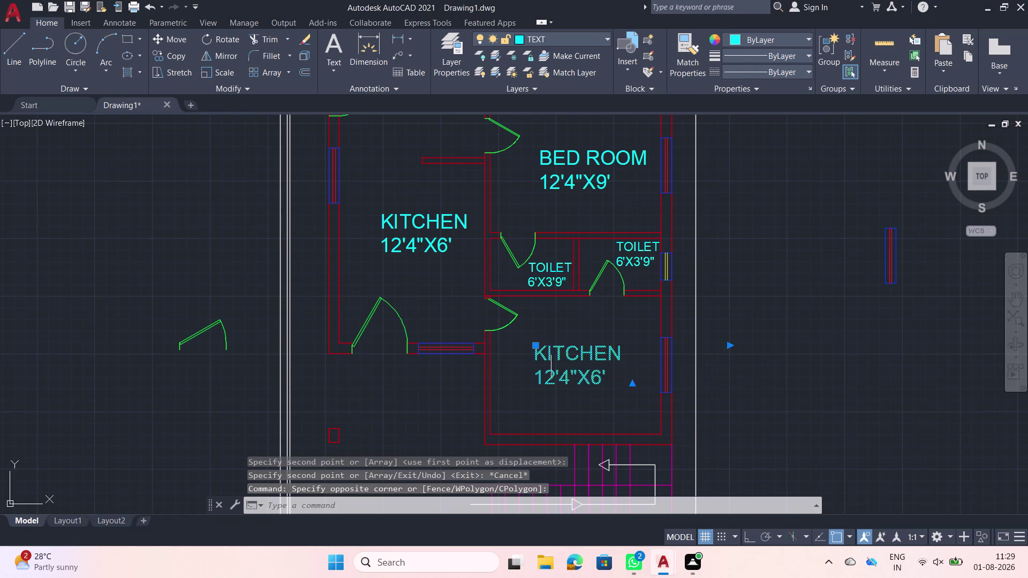
drag(622, 355, 524, 347)
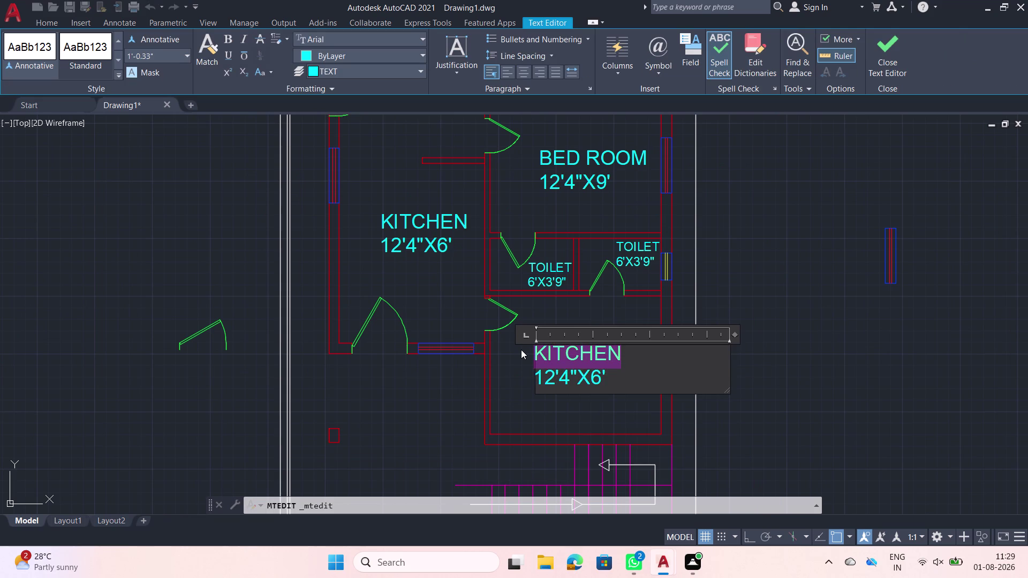
text(BECD RP)
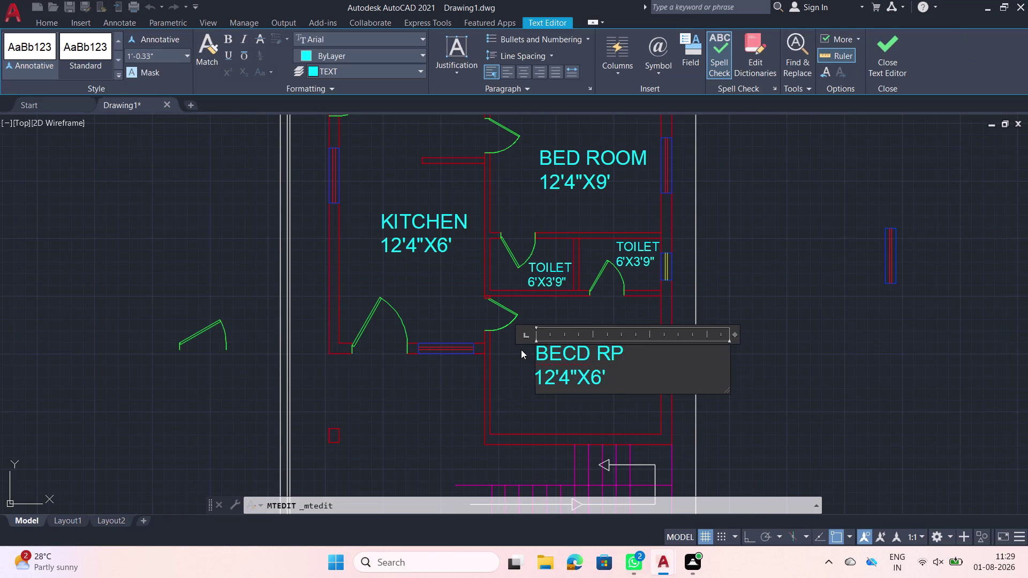
key(BackSpace)
text(OOM)
key(space)
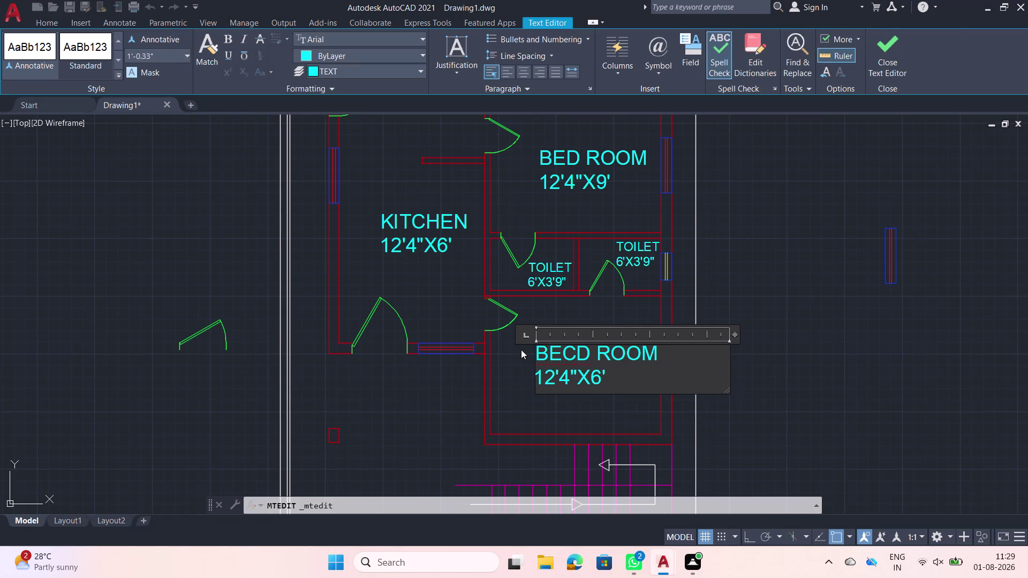
click(574, 350)
key(BackSpace)
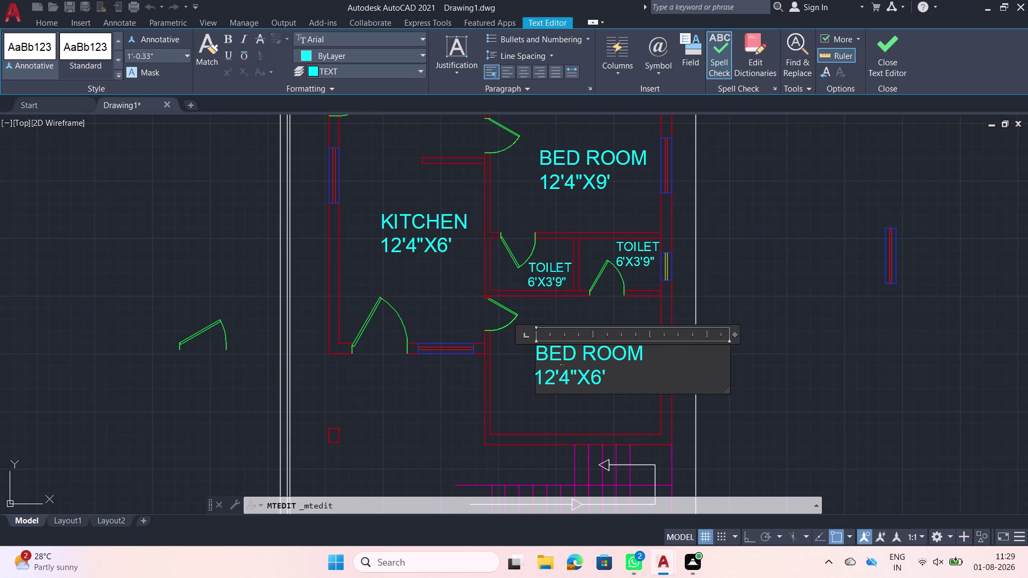
Change the label size from X6' to X10' and close the editor, keeping the changes.
click(601, 376)
key(BackSpace)
text(10)
scroll(down, 3)
middle_drag(414, 315, 430, 332)
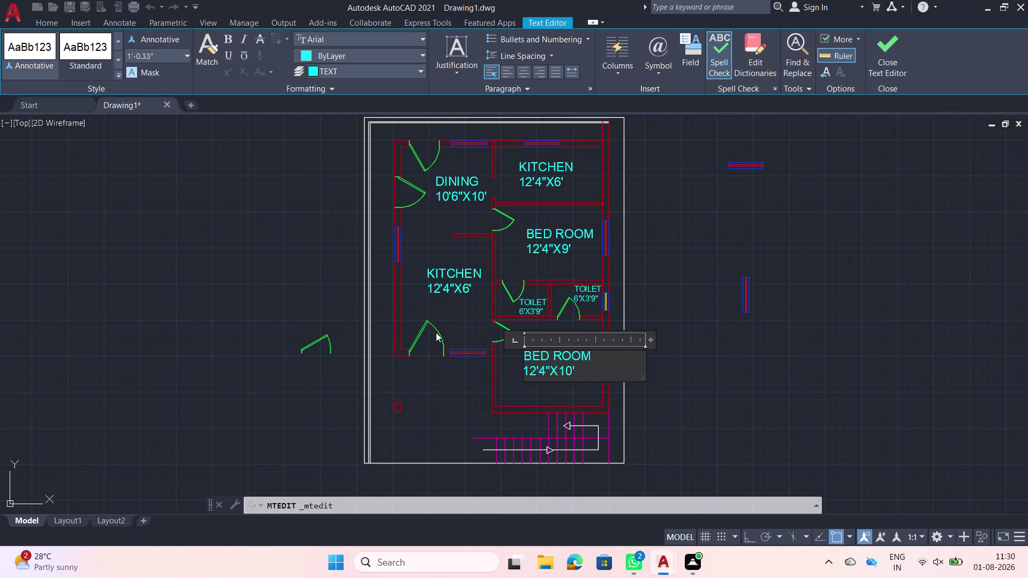
scroll(up, 3)
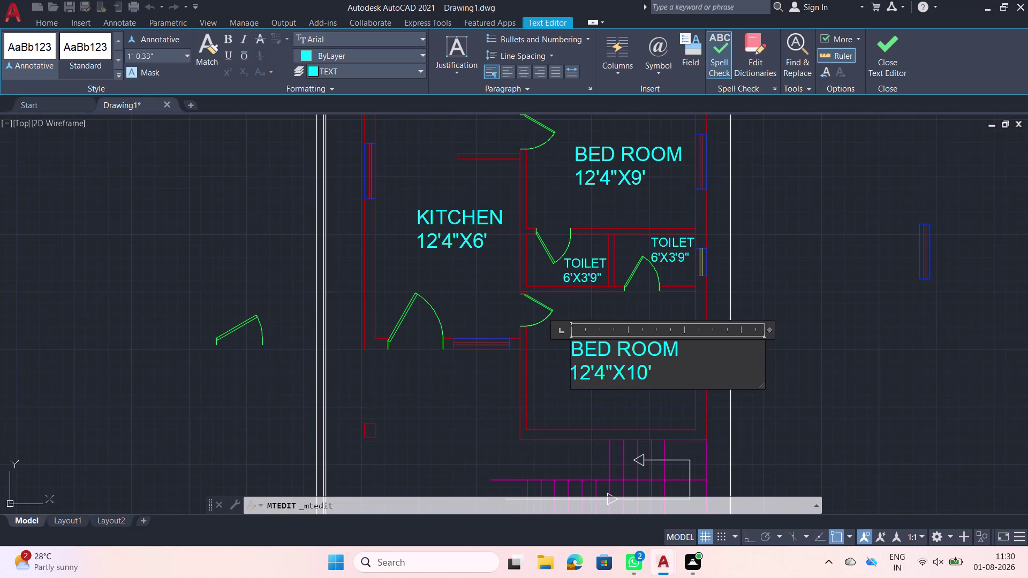
key(Escape)
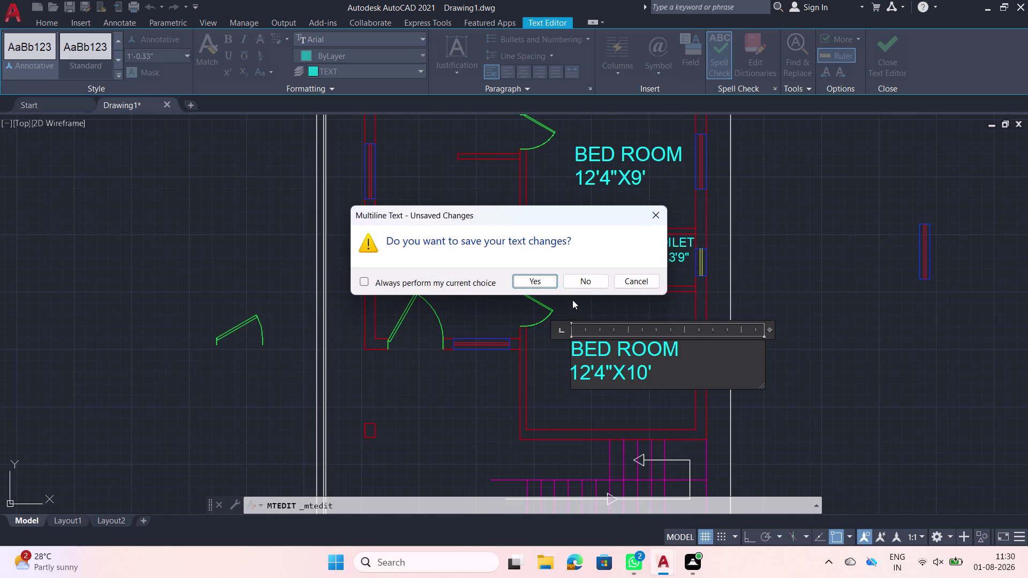
click(655, 219)
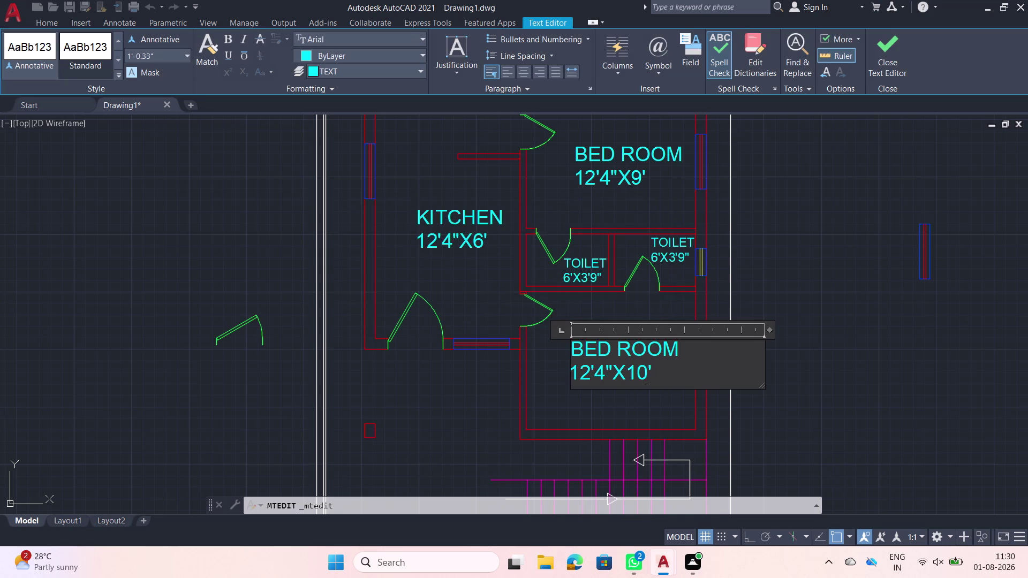
click(655, 391)
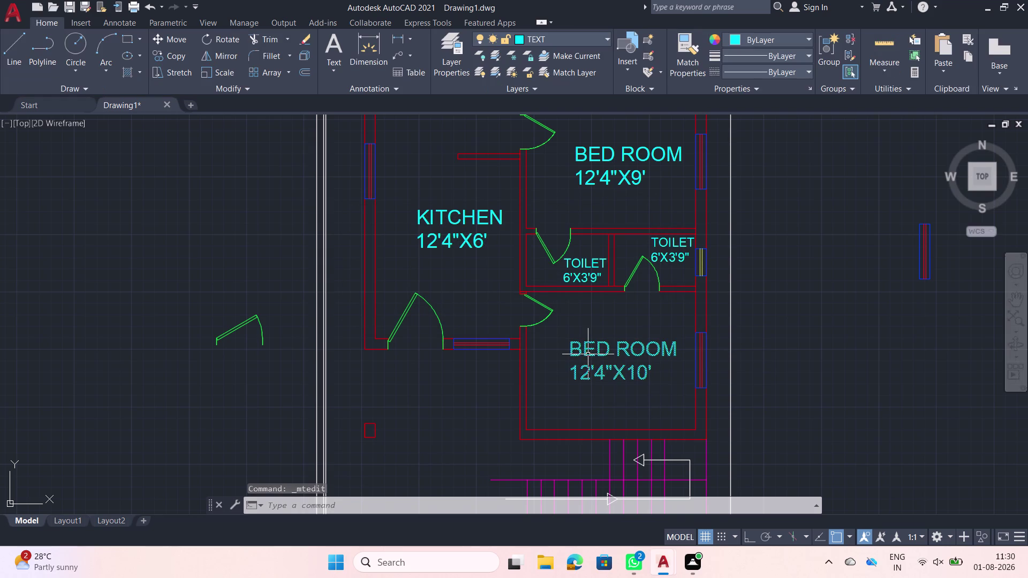
click(592, 354)
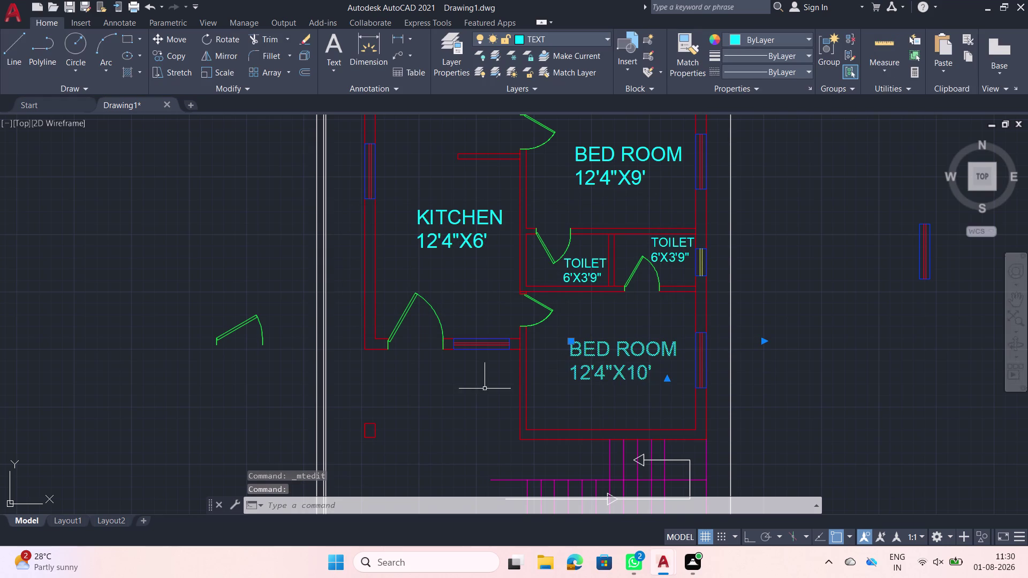
Copy the BED ROOM label to the lower left of the plan with CO.
text(CO)
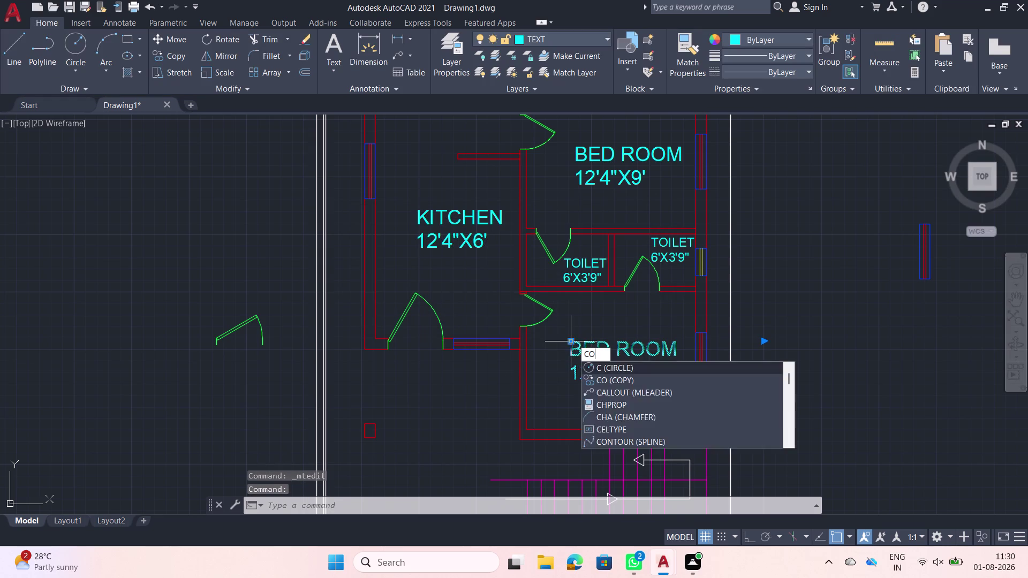
key(space)
click(573, 339)
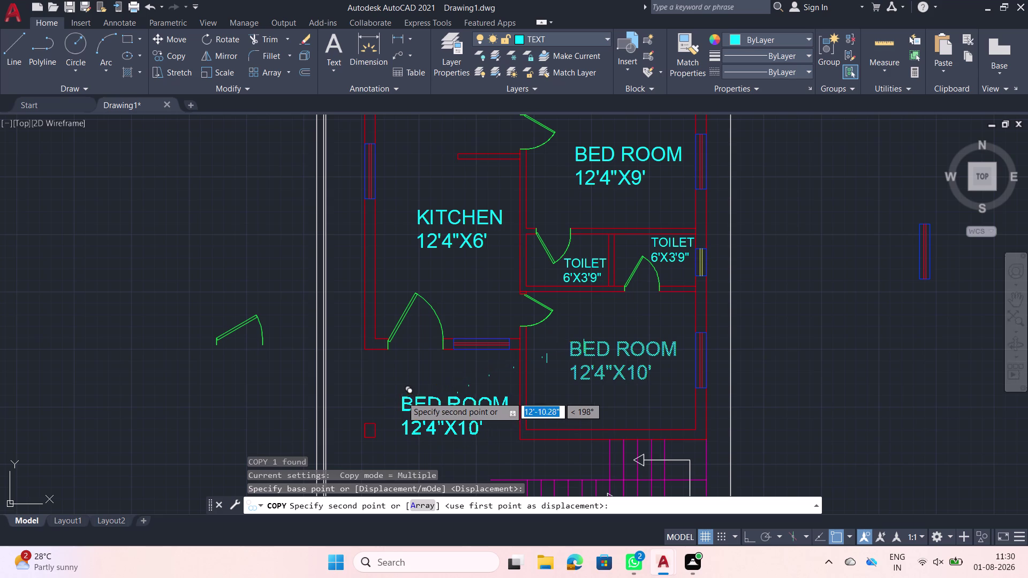
click(402, 397)
key(Escape)
Change the copy's room name from BED ROOM to PARKING.
double_click(417, 403)
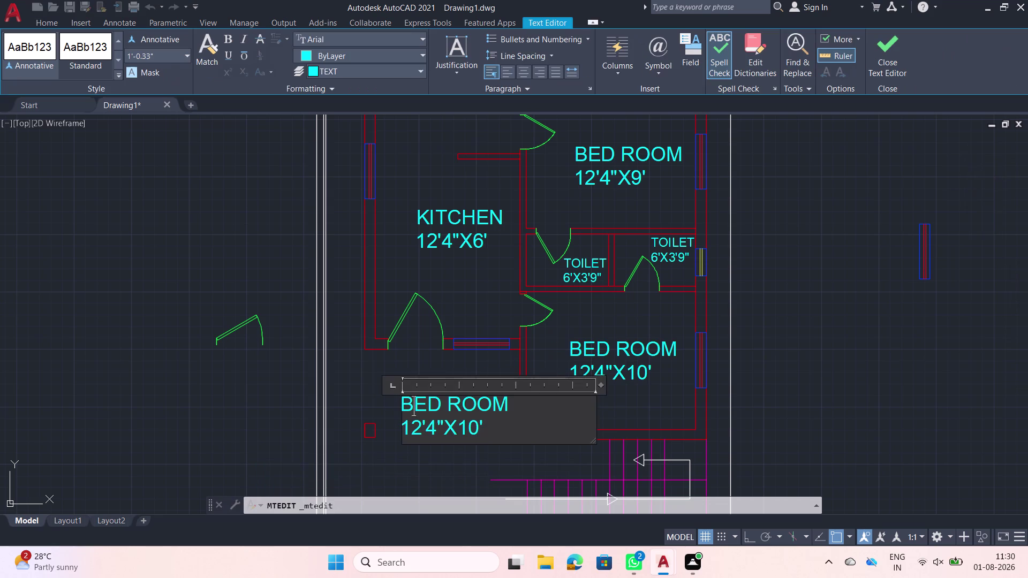
drag(519, 404, 392, 401)
text(PAR)
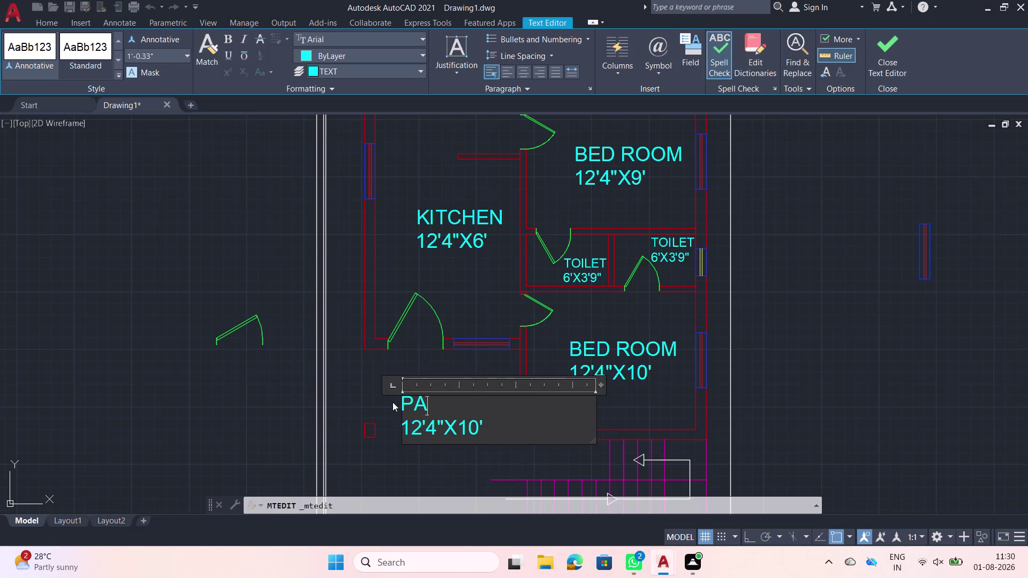
text(KING)
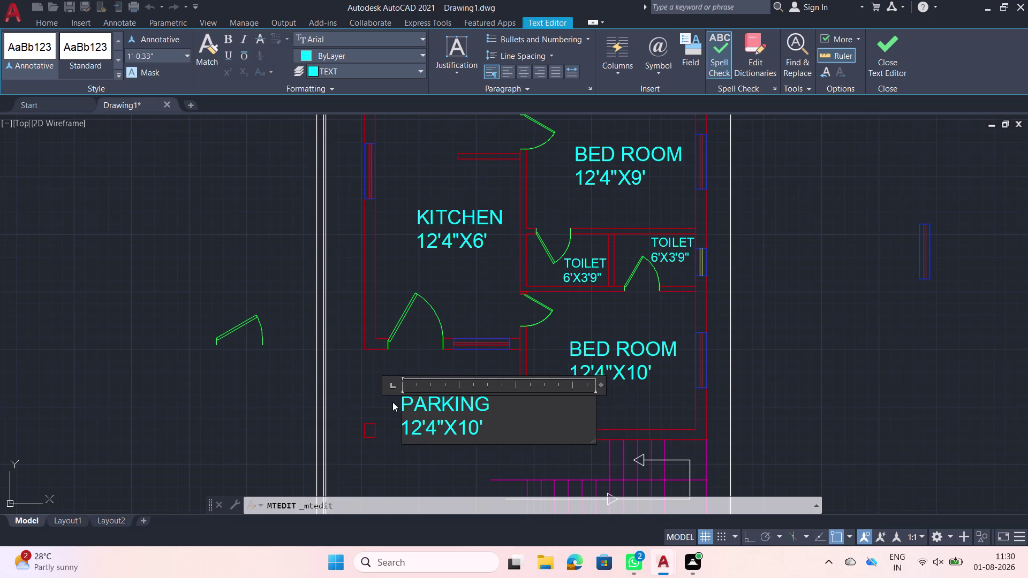
Replace the old room size with 10'6"X13' and close the Text Editor.
key(Down)
key(BackSpace)
key(BackSpace)
key(BackSpace)
key(BackSpace)
key(BackSpace)
key(BackSpace)
key(BackSpace)
key(BackSpace)
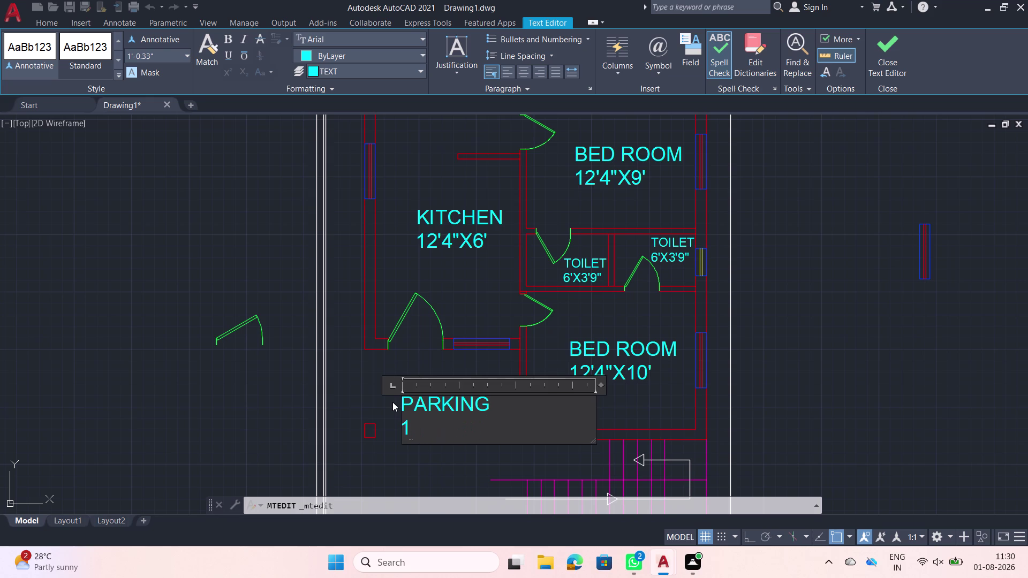
key(0)
key(apostrophe)
text(6"X)
text(13')
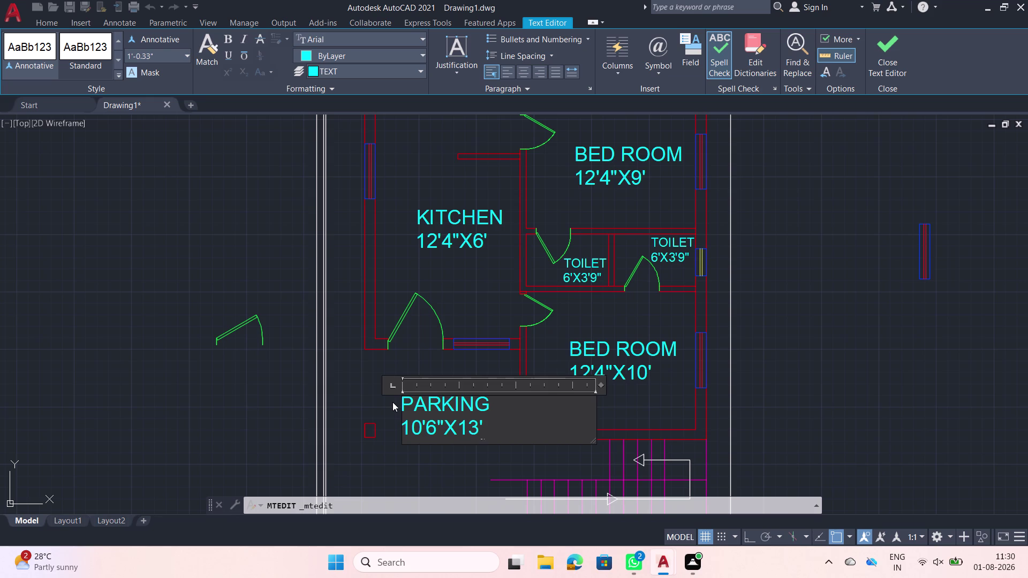
click(657, 305)
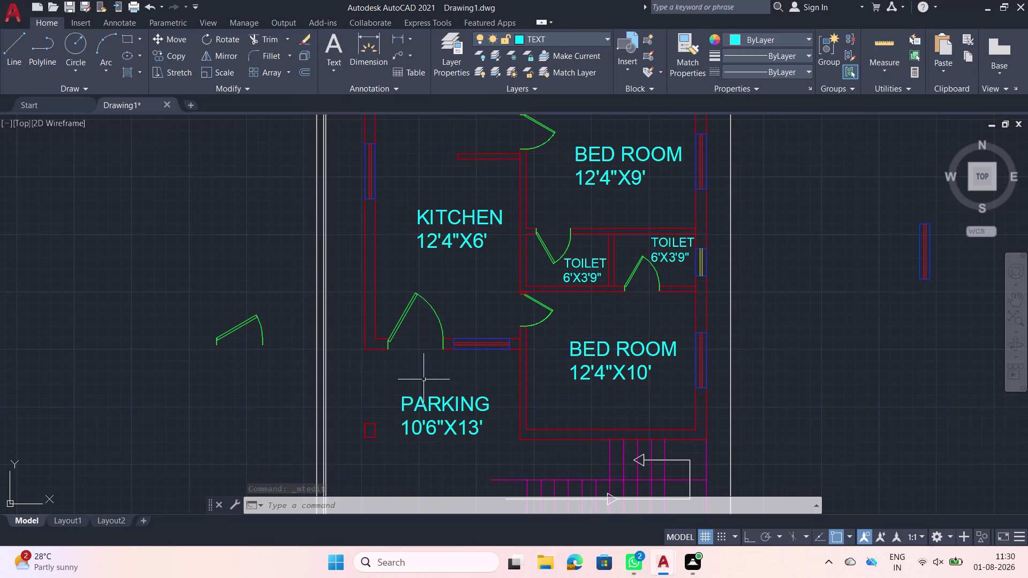
click(428, 396)
Copy the PARKING label to the top of the plan above the dining room.
text(C)
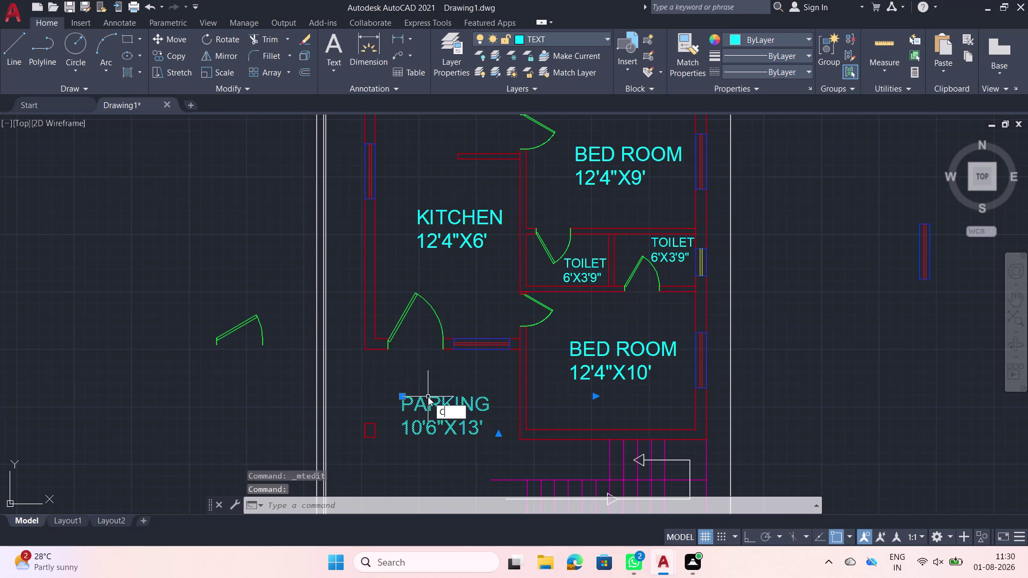
text(O)
key(space)
click(427, 396)
scroll(down, 3)
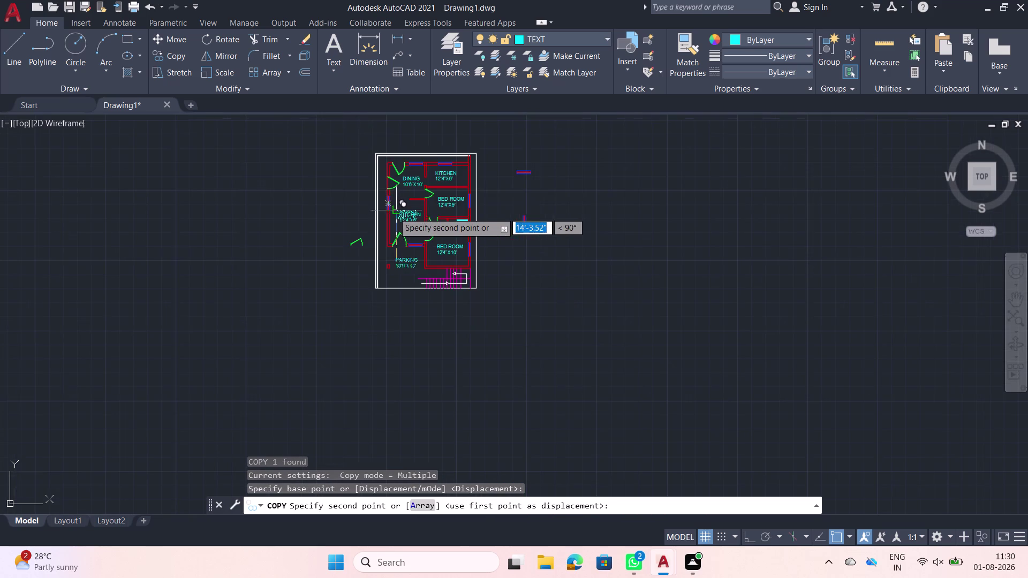
middle_drag(402, 166, 398, 288)
scroll(up, 3)
scroll(down, 3)
scroll(up, 3)
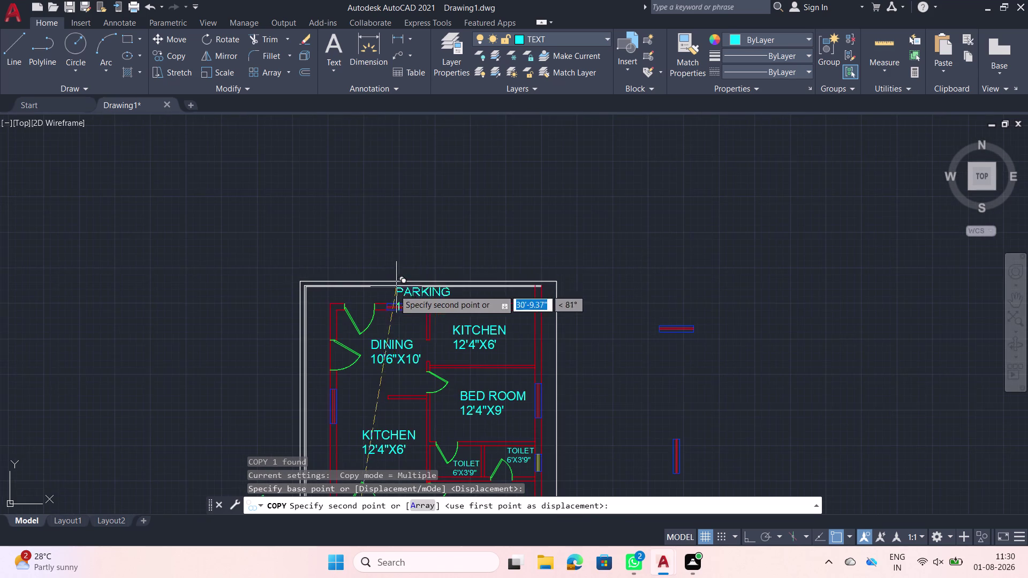
scroll(up, 3)
click(342, 278)
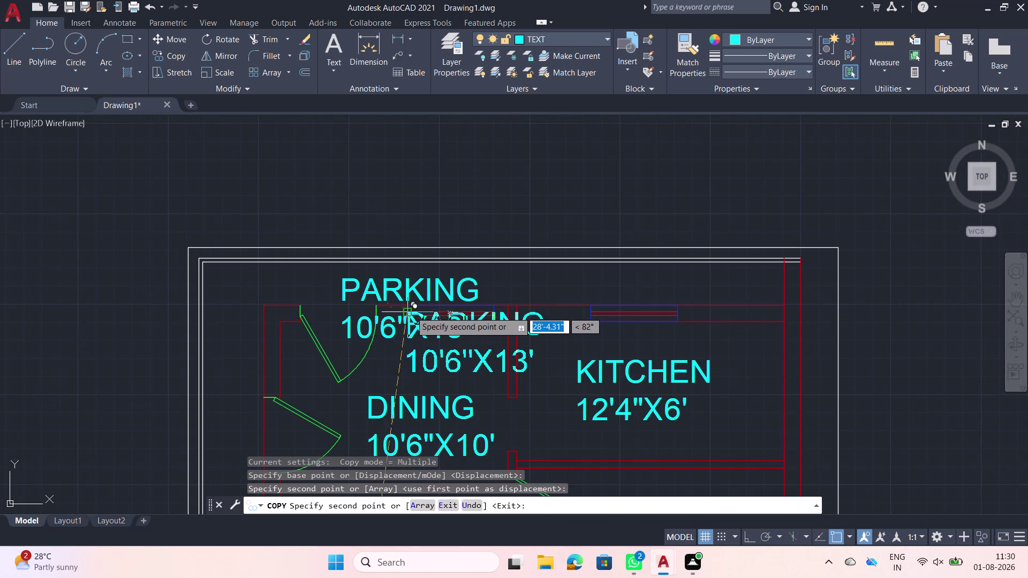
key(Escape)
Widen the copy's text box and replace PARKING with BALCONY.
double_click(372, 294)
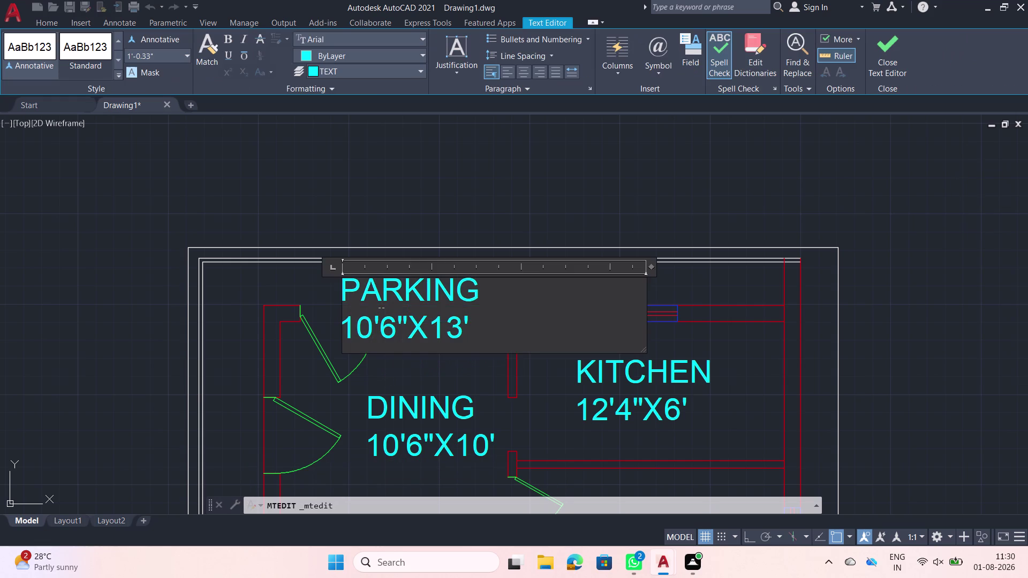
drag(644, 289, 801, 273)
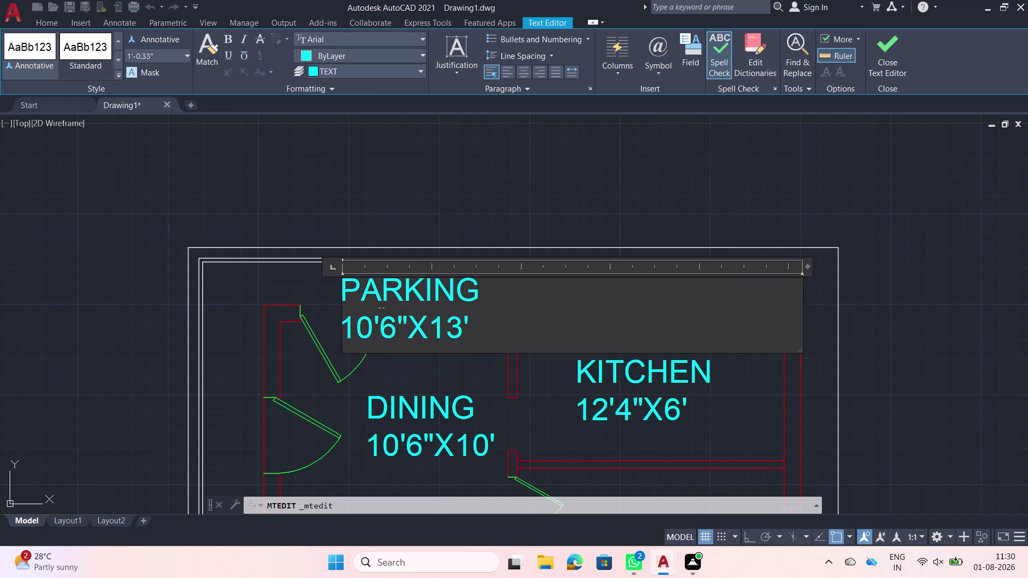
click(348, 325)
key(Left)
key(BackSpace)
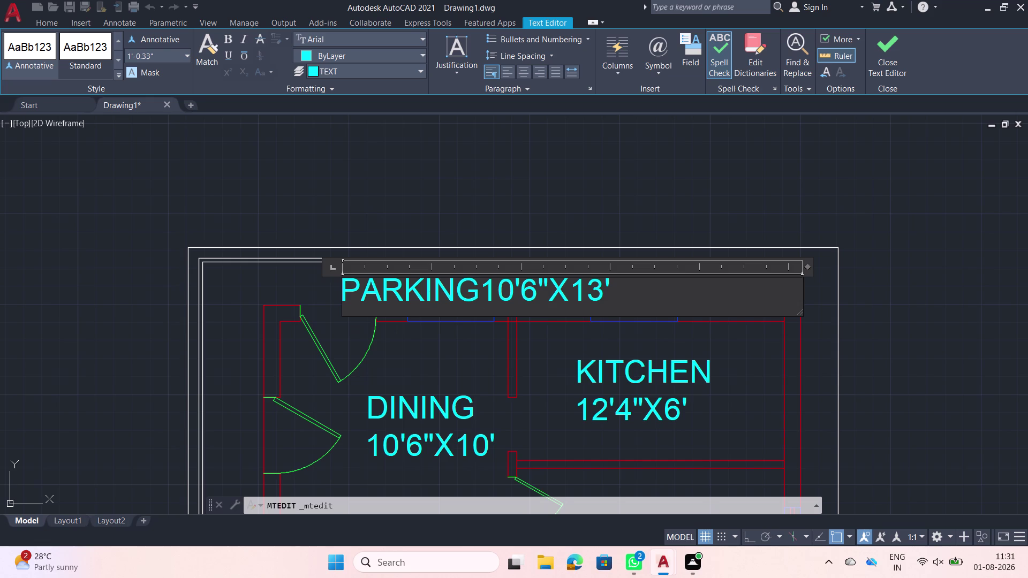
key(BackSpace)
key(BackSpace)
key(BackSpace)
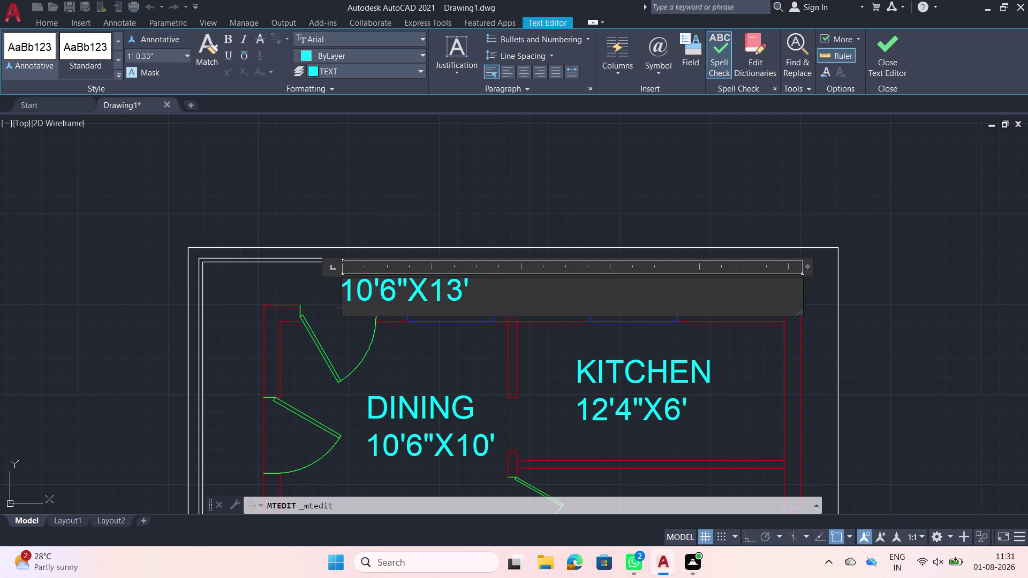
text(BAL)
text(CO)
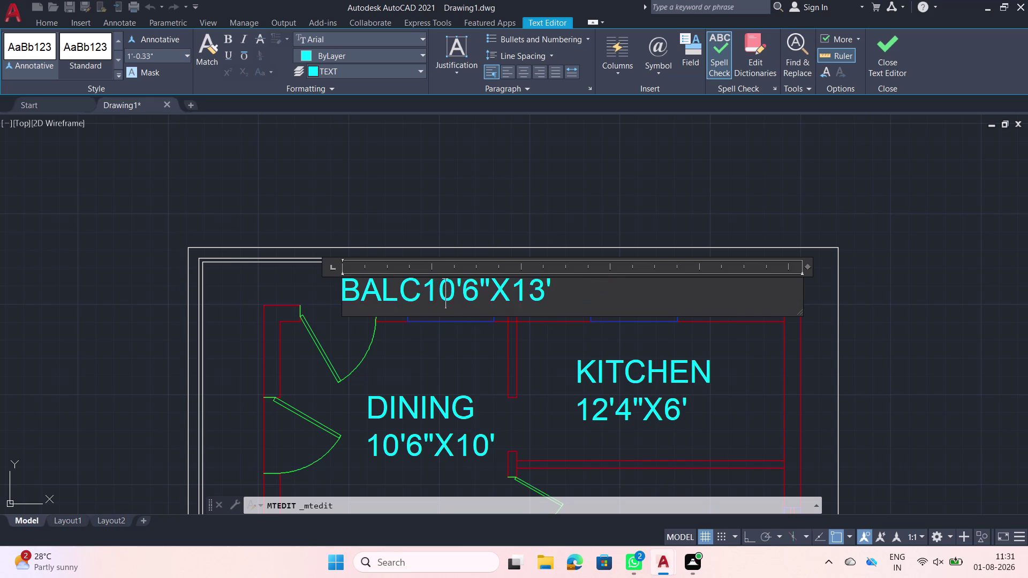
text(NY)
Replace the leftover parking size with 2'2" and close the Text Editor.
key(Delete)
key(Delete)
key(Delete)
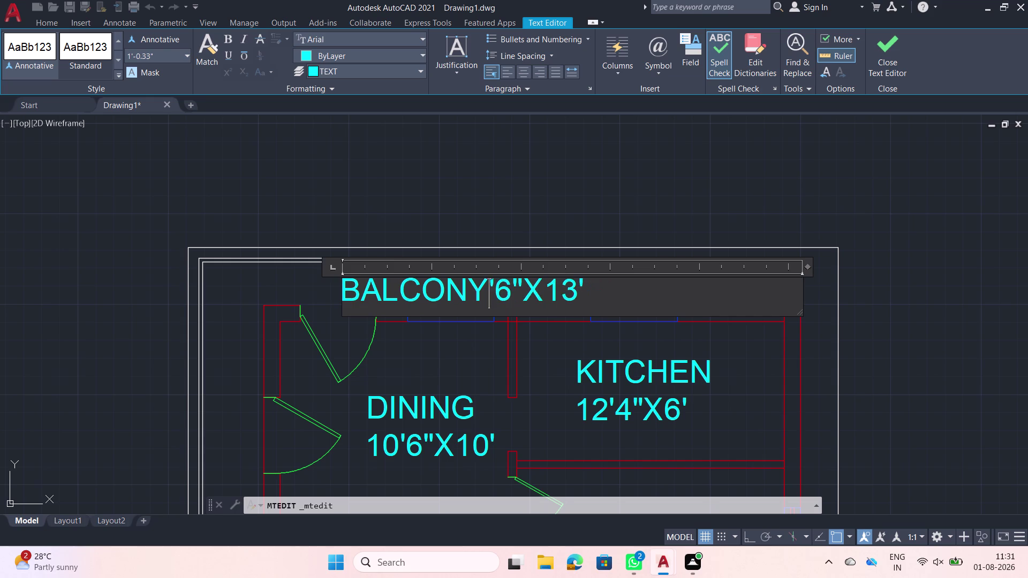
key(Delete)
key(Delete)
key(Delete)
key(Delete)
key(Delete)
key(Delete)
key(Delete)
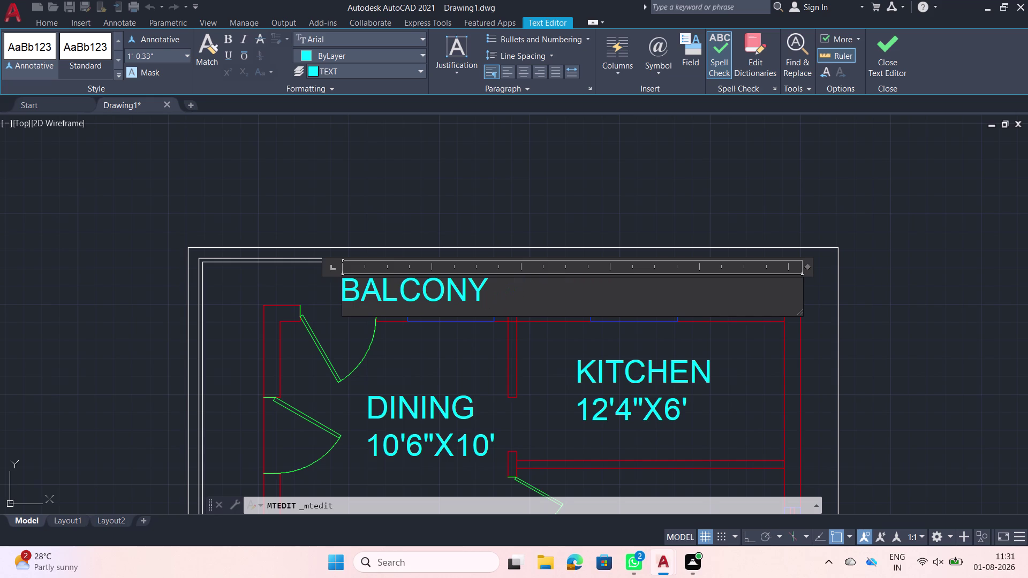
key(space)
text(2')
text(2")
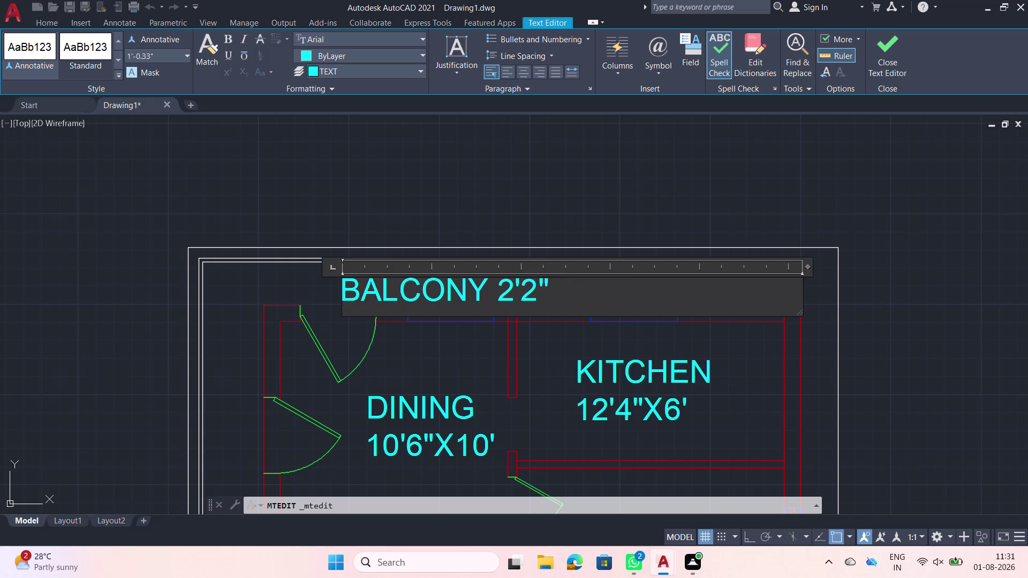
click(590, 302)
click(541, 365)
click(399, 283)
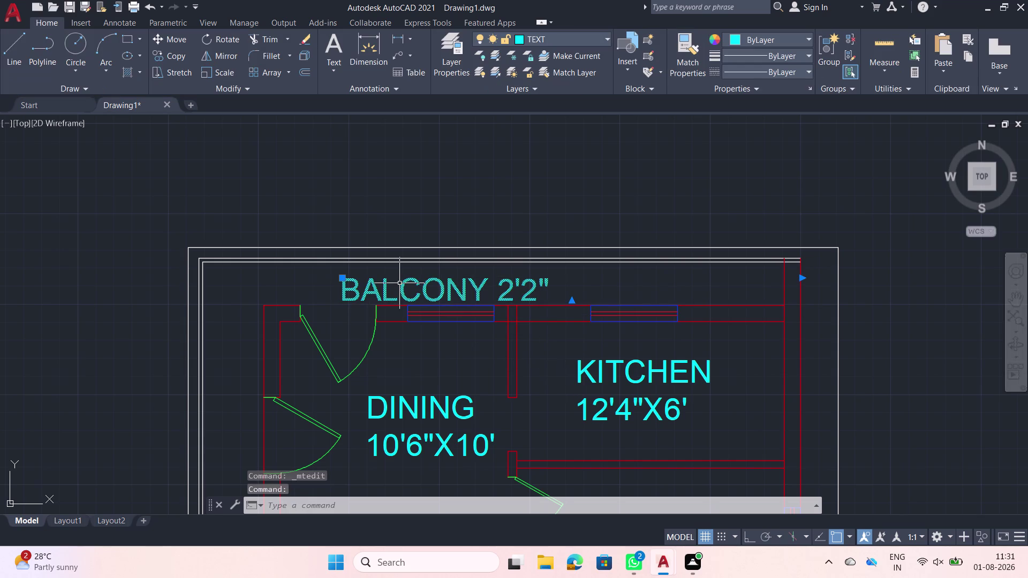
Move the BALCONY 2'2" label up to sit just above the top wall.
text(M)
key(space)
click(399, 283)
scroll(up, 3)
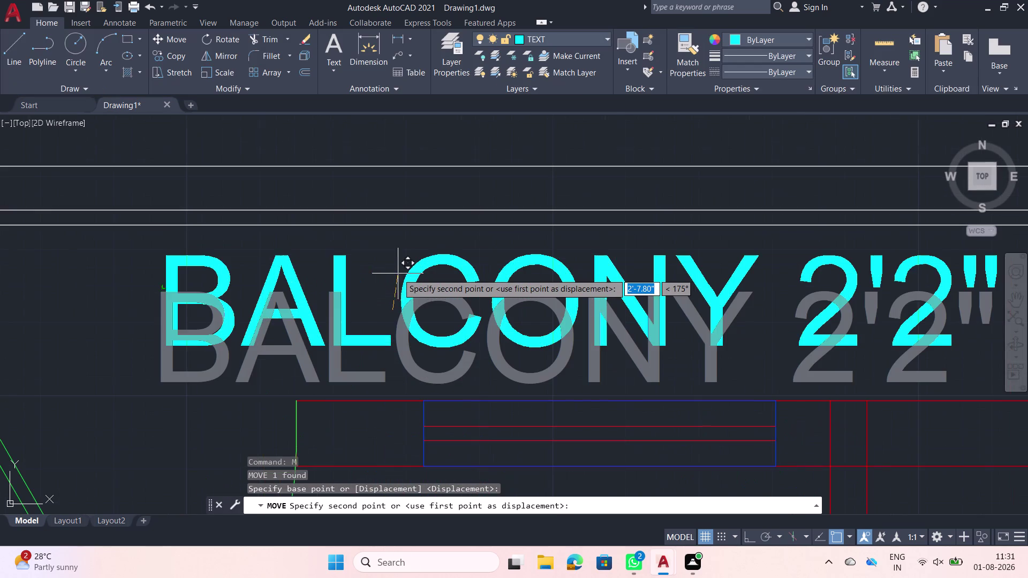
click(402, 272)
scroll(down, 3)
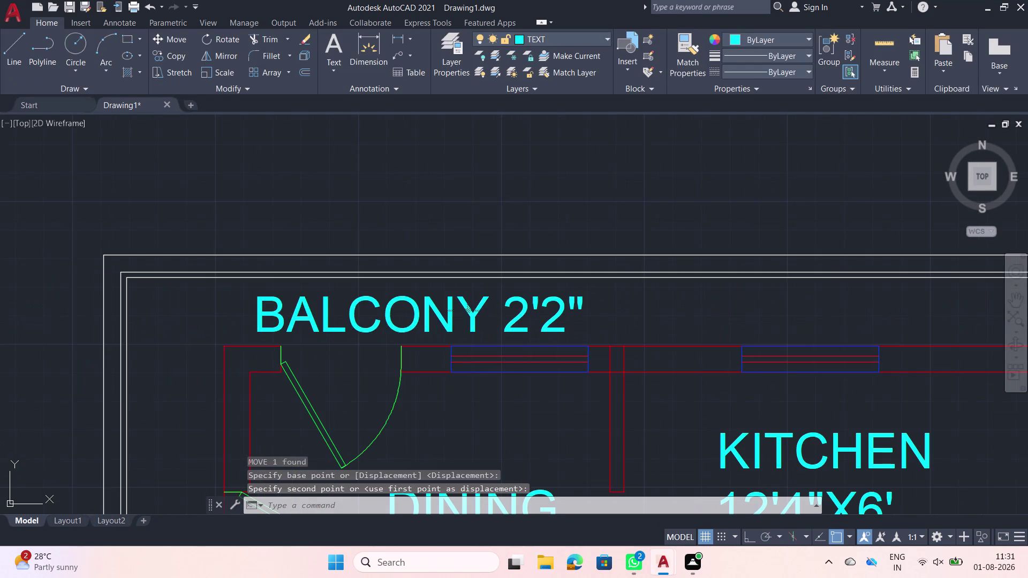
Start rotating the balcony label, then cancel the rotation.
click(465, 311)
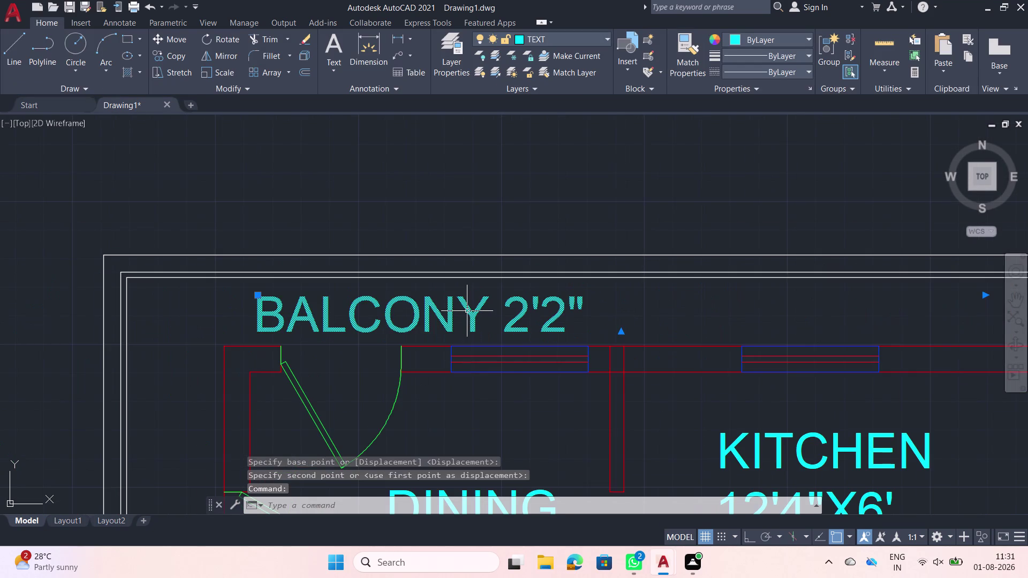
key(r)
key(o)
key(space)
click(464, 310)
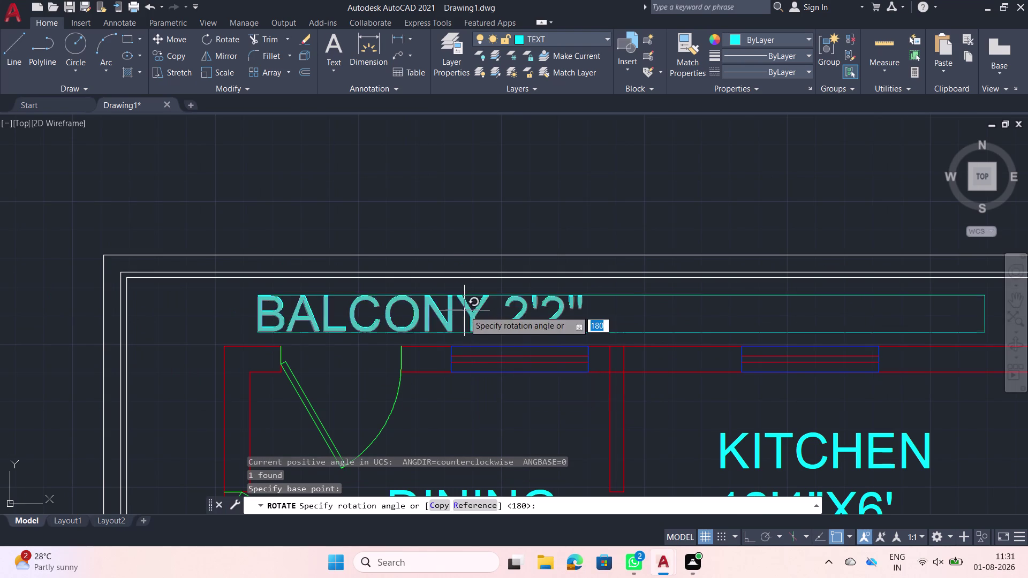
key(Escape)
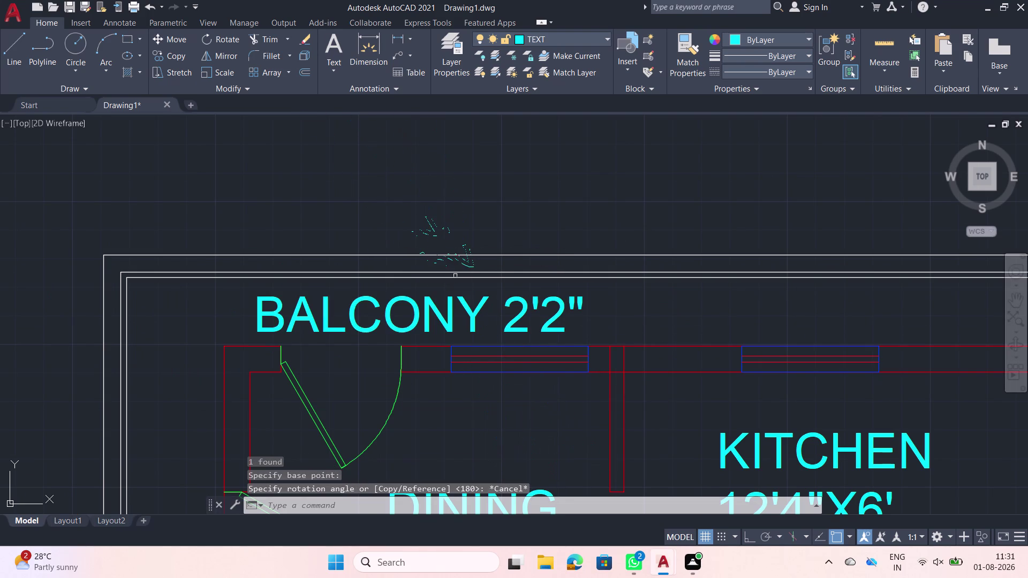
click(355, 310)
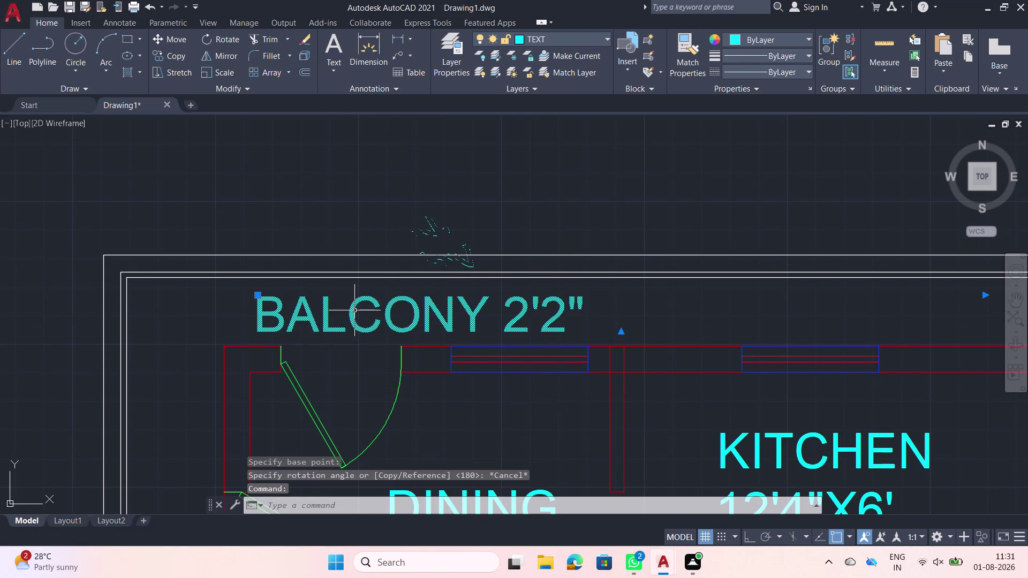
Copy the BALCONY 2'2" label to beside the left outer wall.
text(CO)
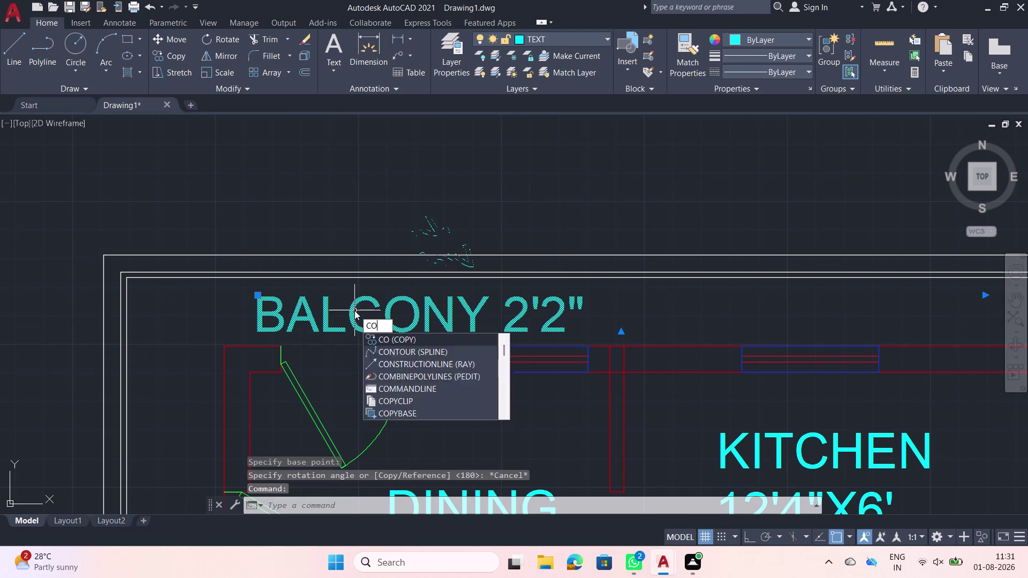
key(space)
click(354, 311)
scroll(down, 3)
middle_drag(278, 352, 473, 238)
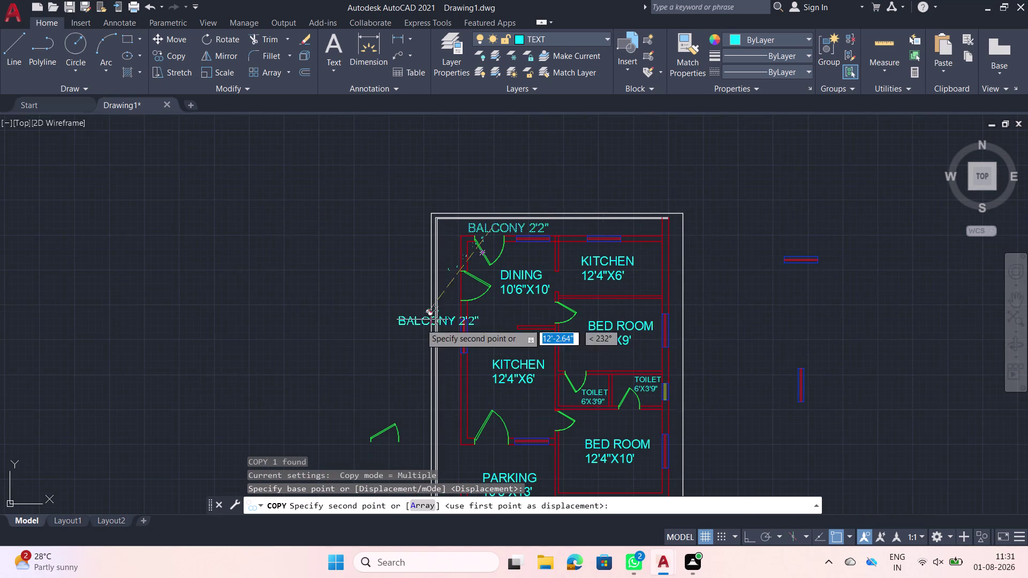
scroll(up, 3)
click(415, 386)
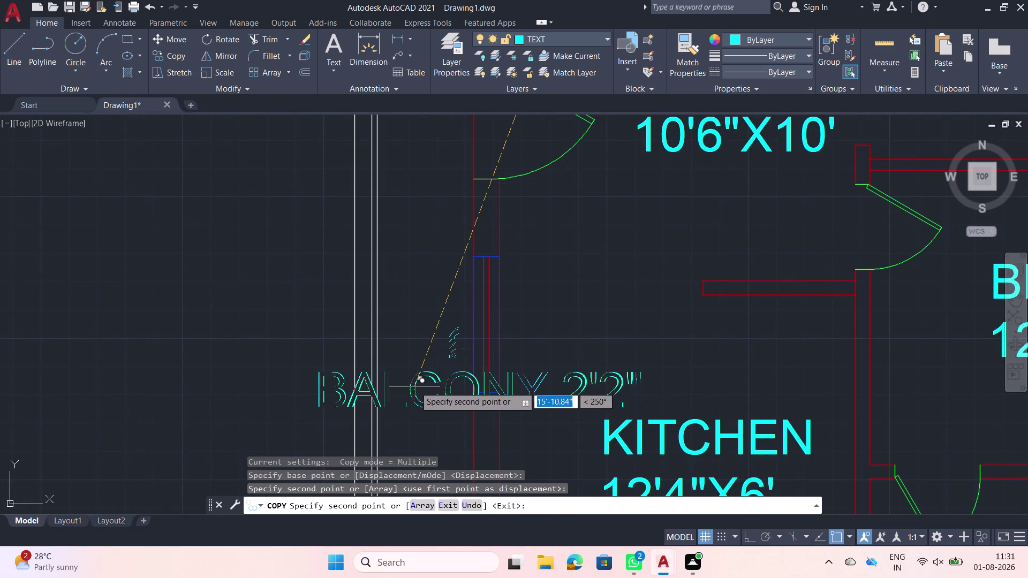
key(Escape)
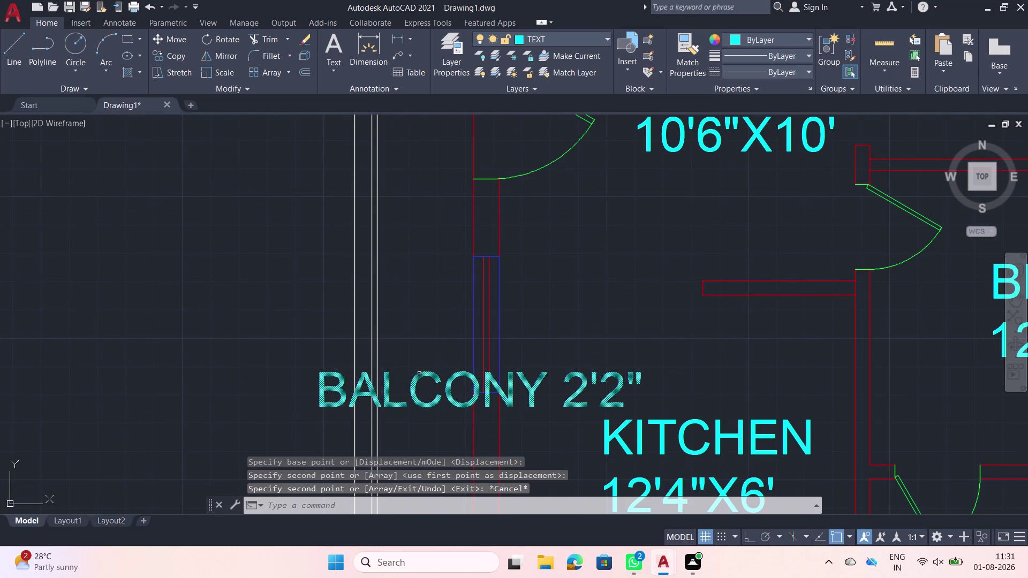
Rotate the copied balcony label 90 degrees so it runs vertically.
click(419, 375)
text(R)
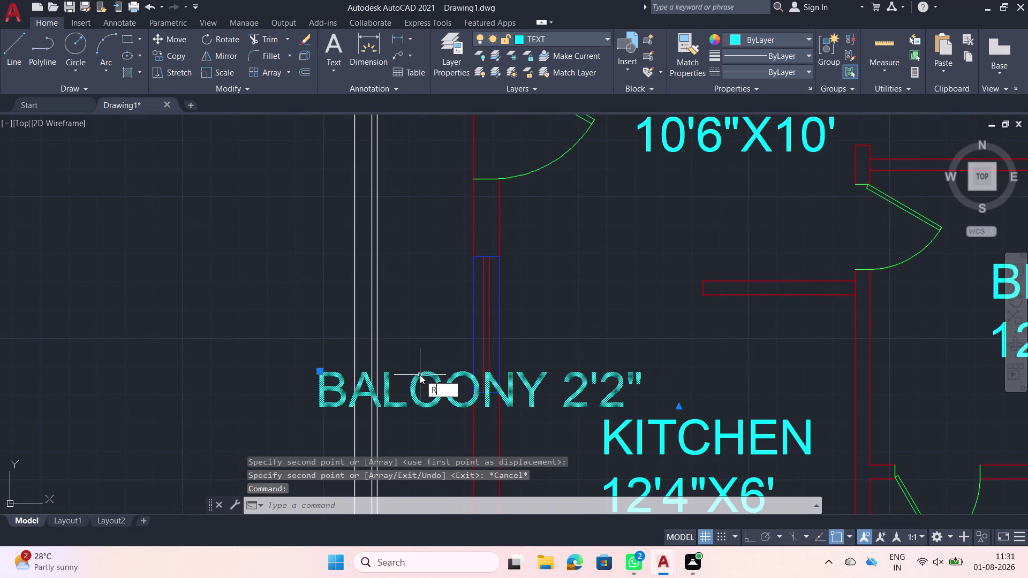
text(O)
key(space)
click(420, 375)
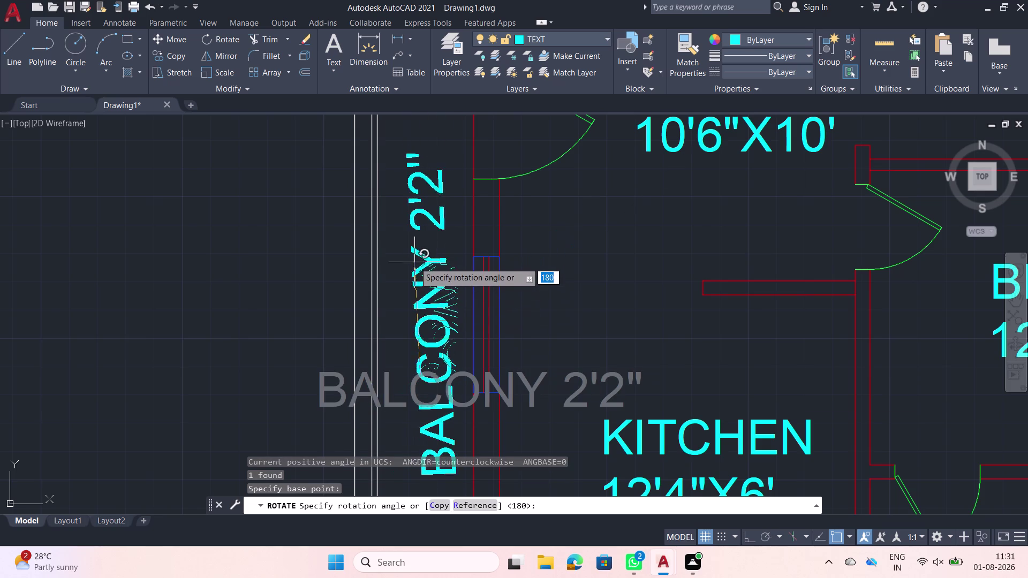
text(90)
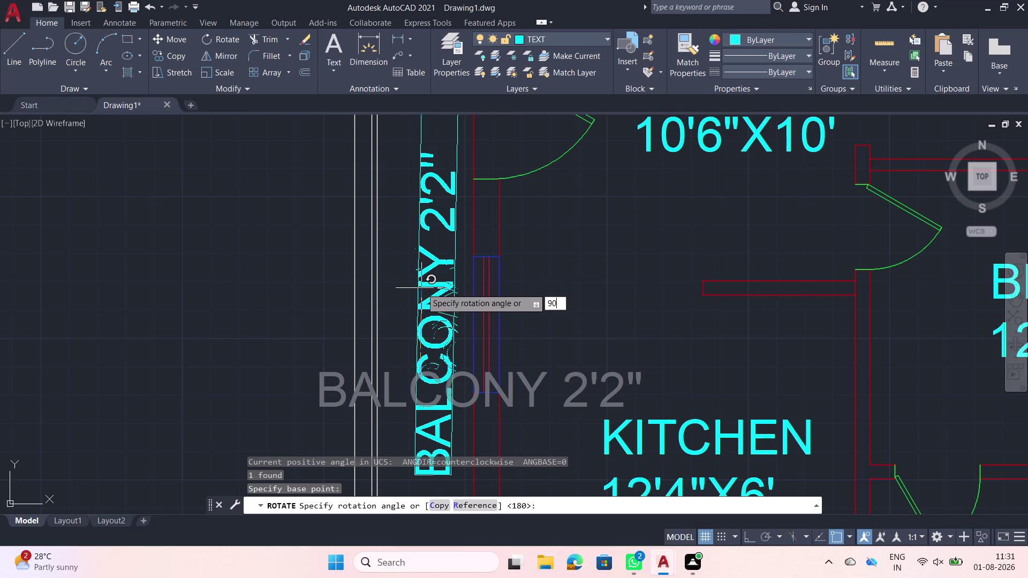
key(Return)
scroll(down, 3)
middle_drag(434, 229, 426, 247)
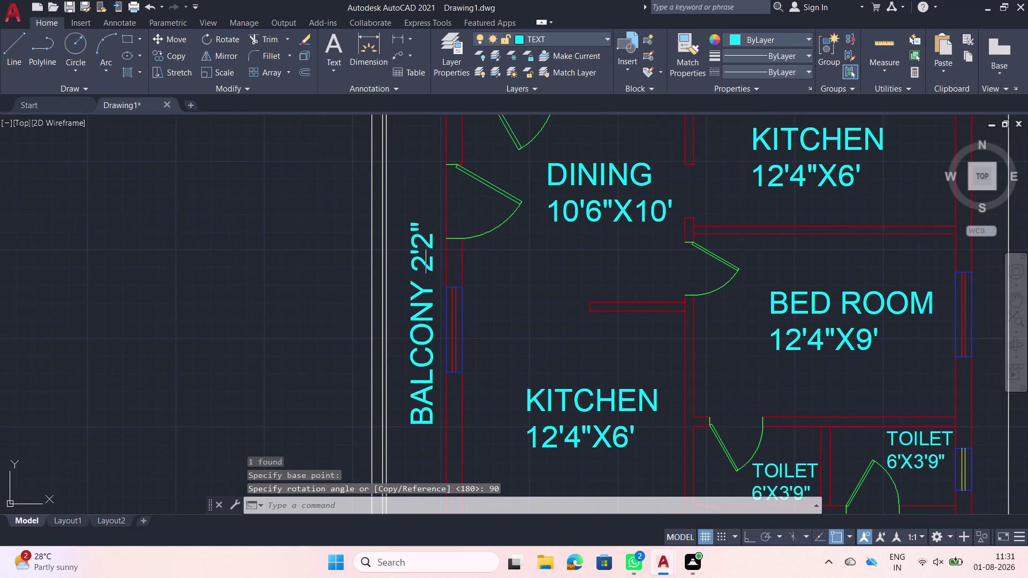
scroll(up, 3)
Replace the vertical label's 2'2" dimension with 3'.
double_click(422, 242)
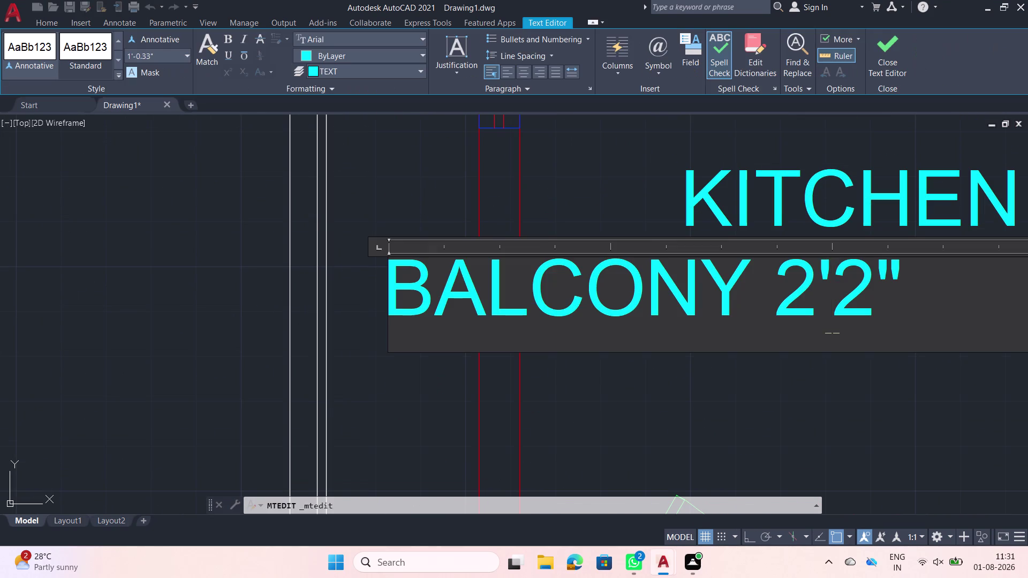
key(Delete)
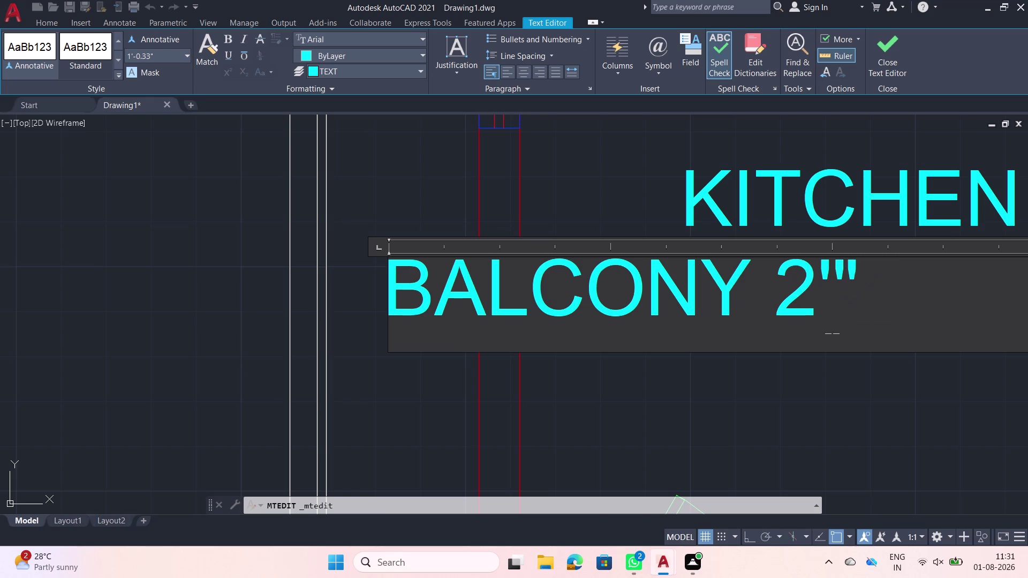
key(Delete)
key(Delete)
key(BackSpace)
key(BackSpace)
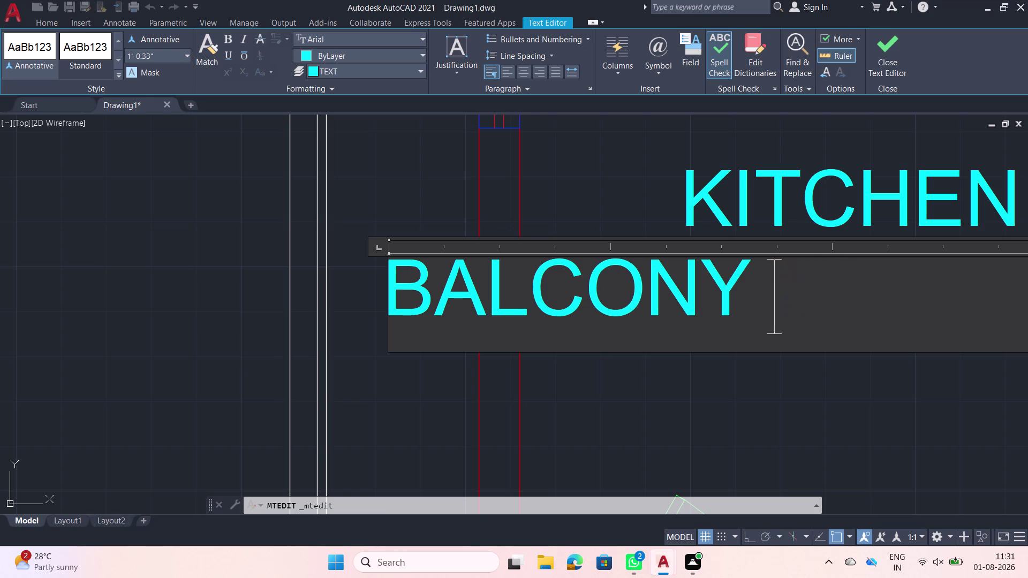
text(3')
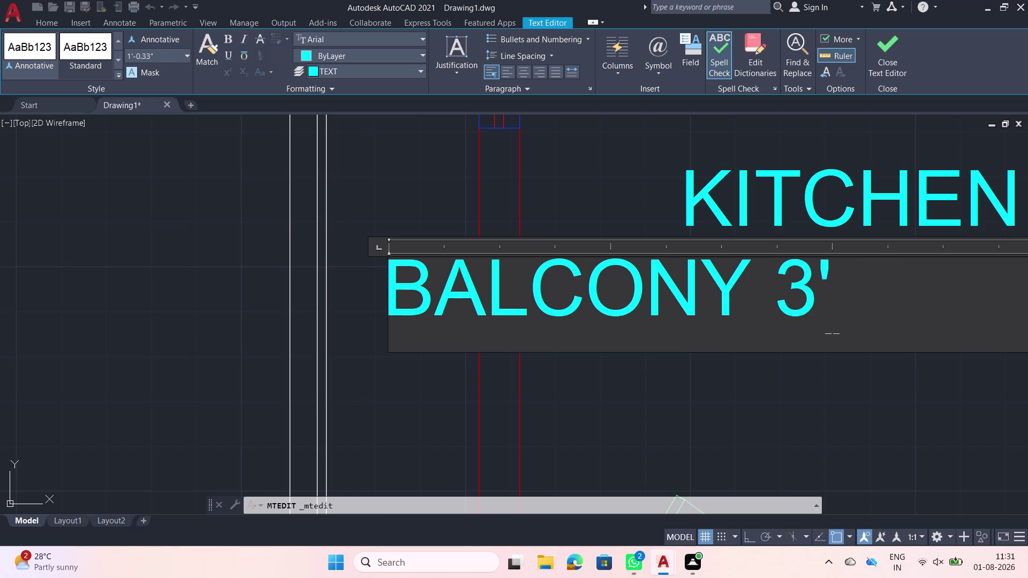
key(Return)
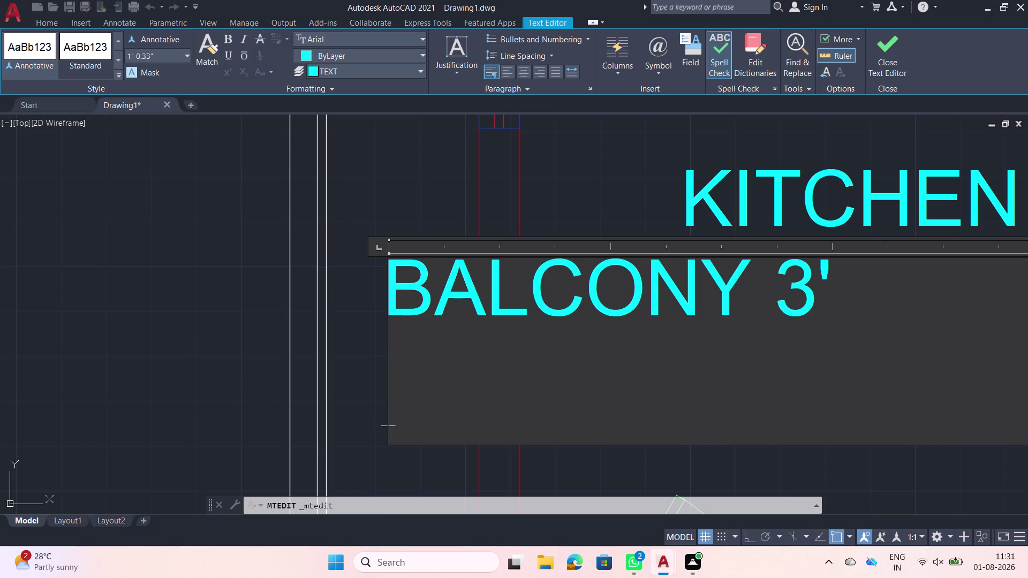
key(BackSpace)
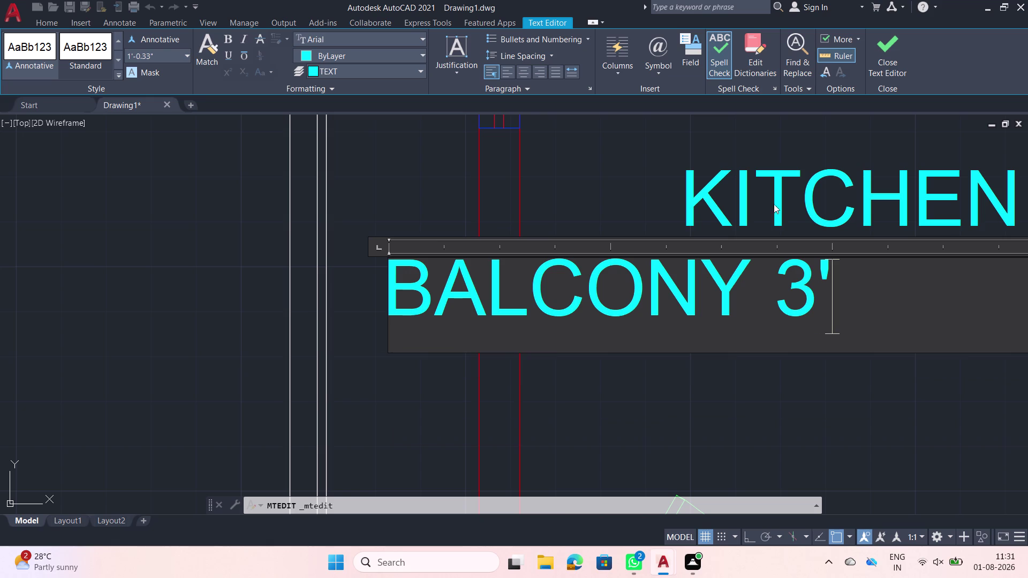
Close the Text Editor and pan around the plan to check the BALCONY 3' label.
click(645, 151)
scroll(down, 3)
middle_drag(561, 194, 533, 266)
middle_drag(510, 178, 504, 232)
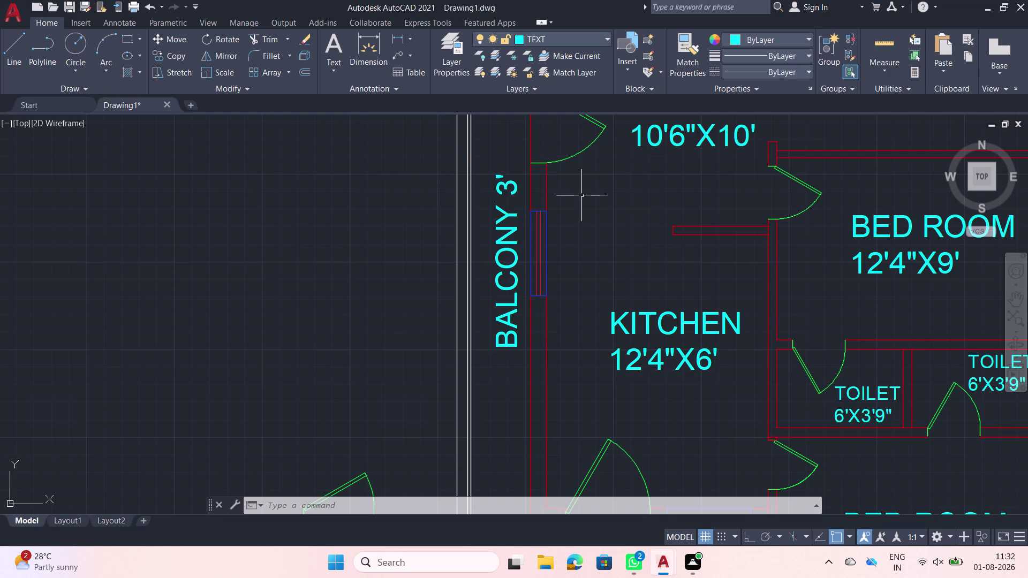
Trim the wall lines at the dining room's left-wall doorway.
middle_drag(581, 194, 556, 274)
scroll(up, 3)
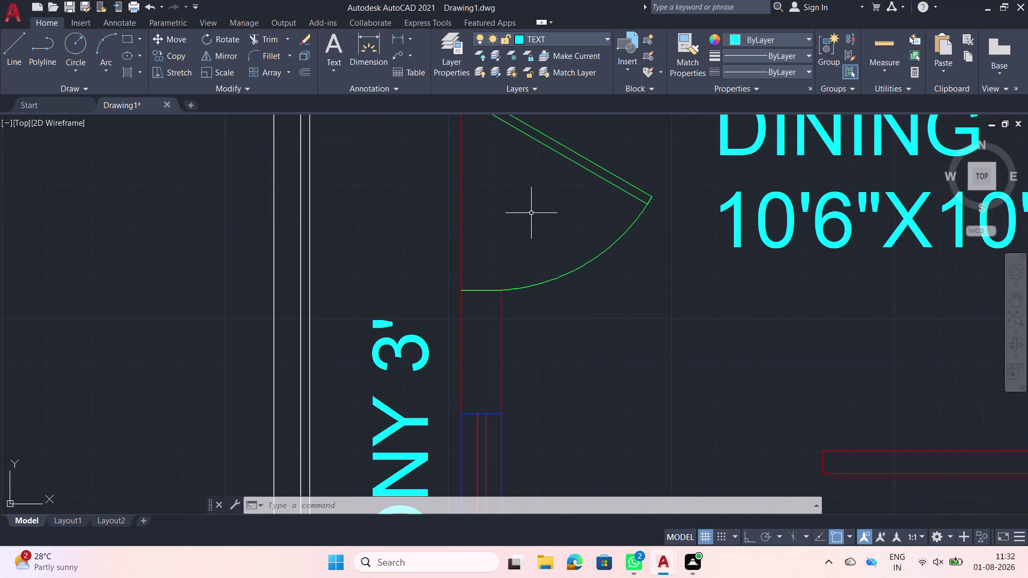
text(TR B)
click(531, 213)
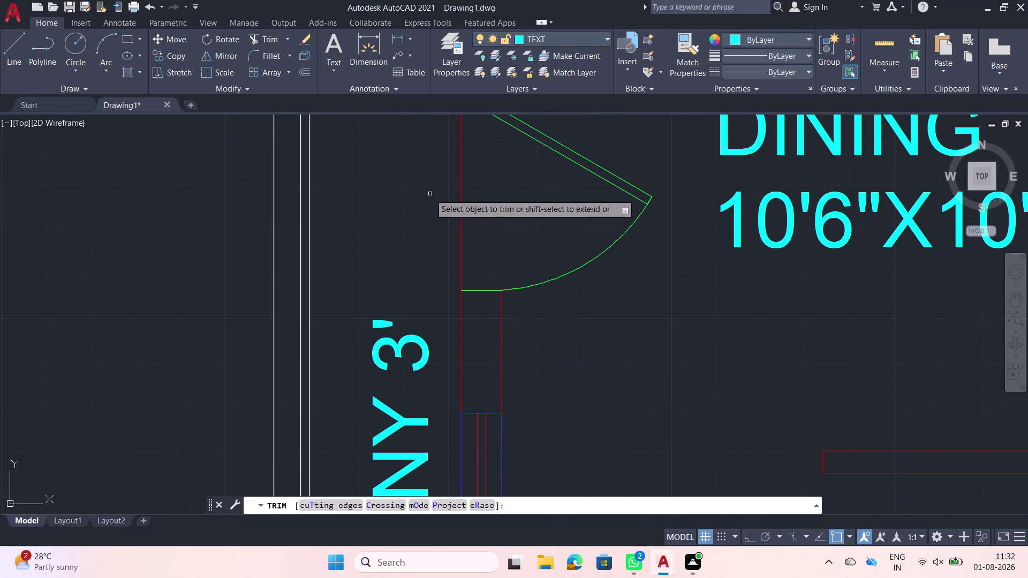
click(460, 208)
scroll(down, 3)
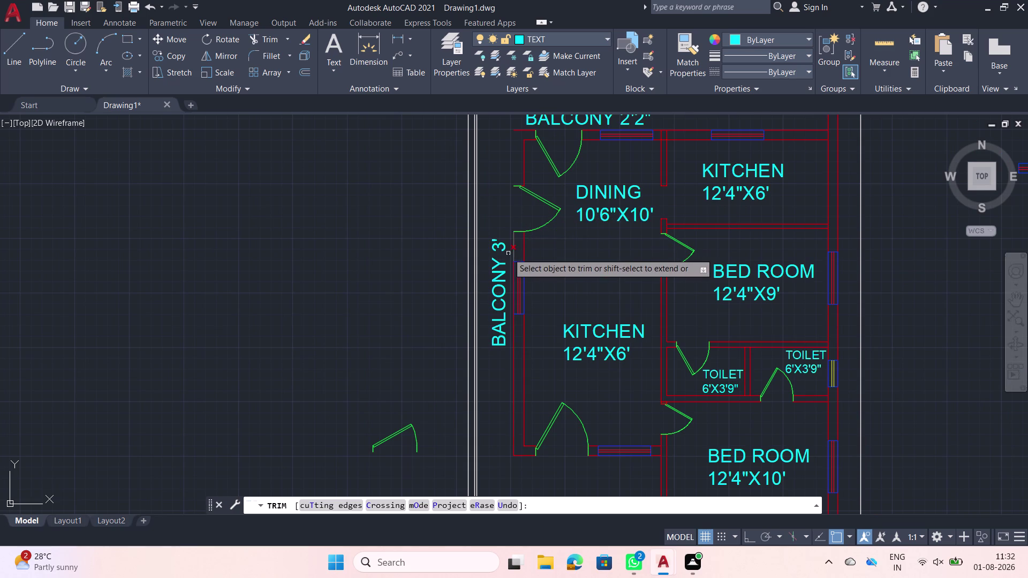
key(Escape)
Extend two wall lines to the edge of the door opening.
text(EX)
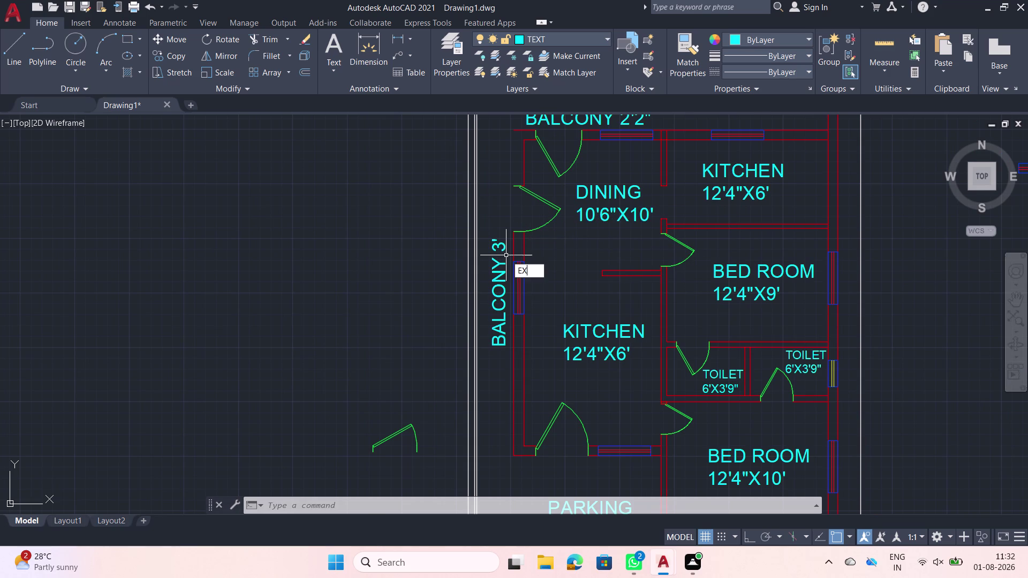
key(space)
click(515, 250)
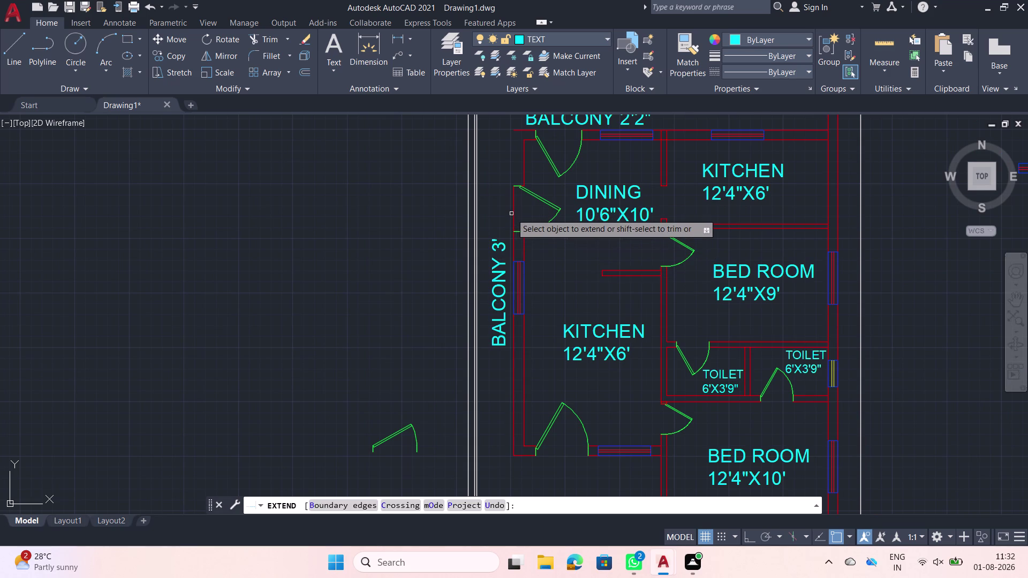
click(515, 211)
key(Escape)
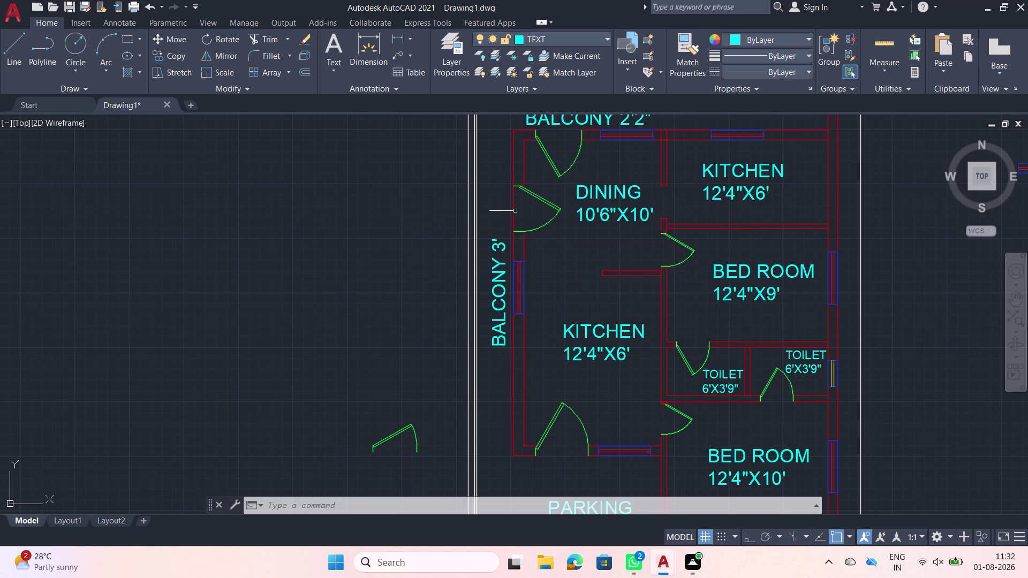
Fence-trim the stray wall line left at the door opening.
text(TR)
key(space)
click(511, 211)
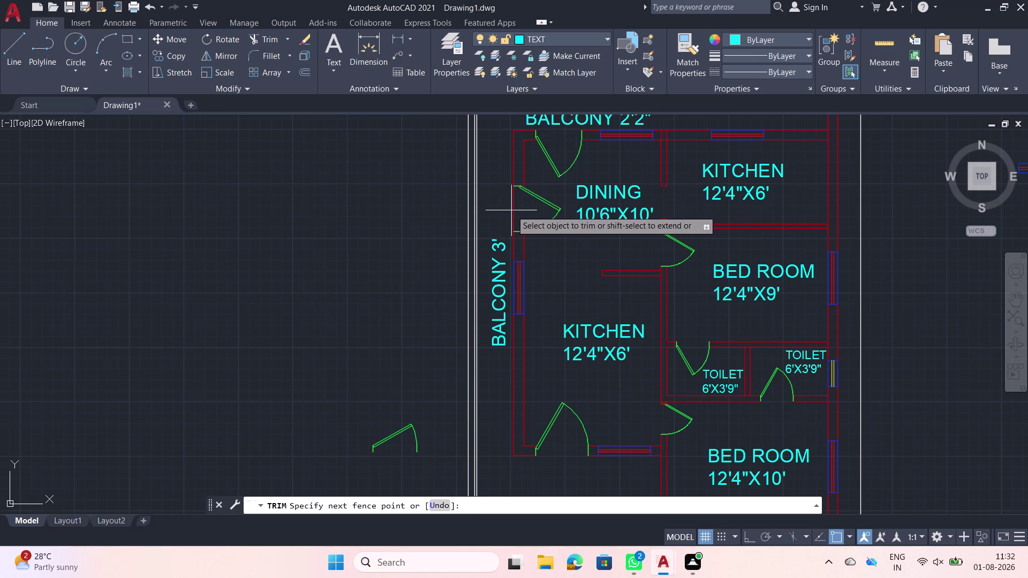
click(514, 211)
middle_drag(549, 199, 545, 207)
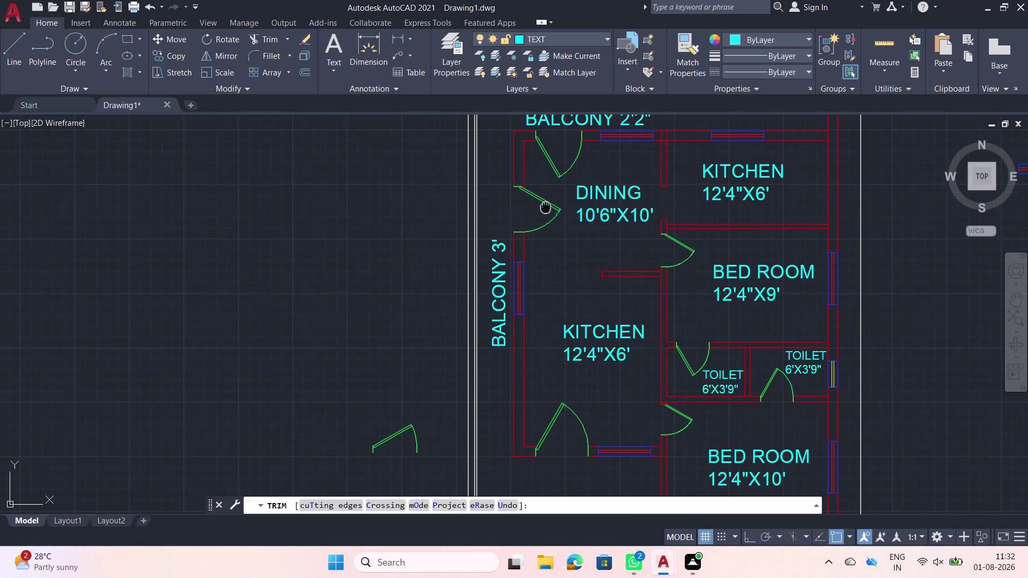
middle_drag(545, 207, 545, 208)
key(Escape)
click(575, 199)
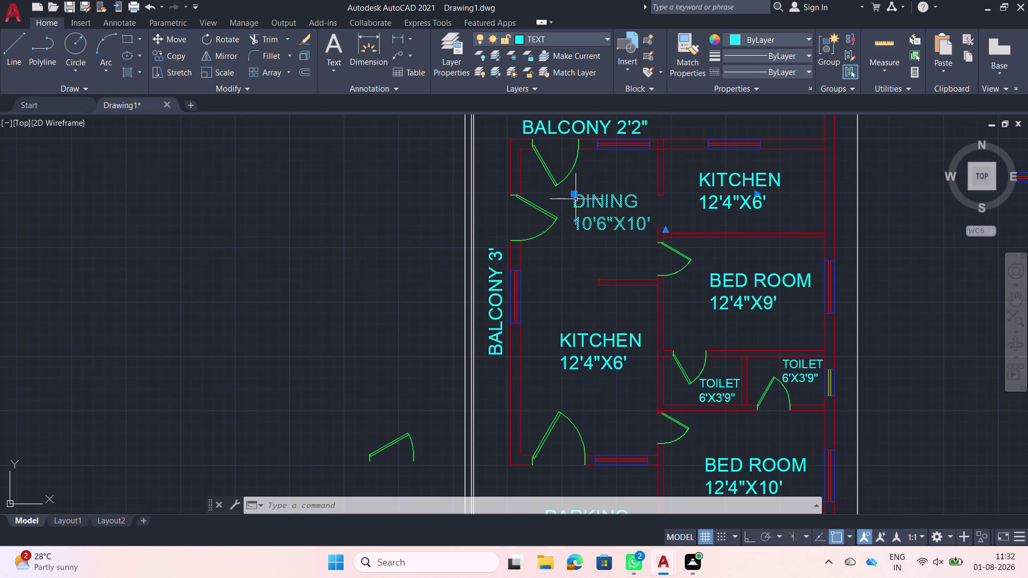
Copy the DINING label to a spot left of the plan.
text(CO)
key(space)
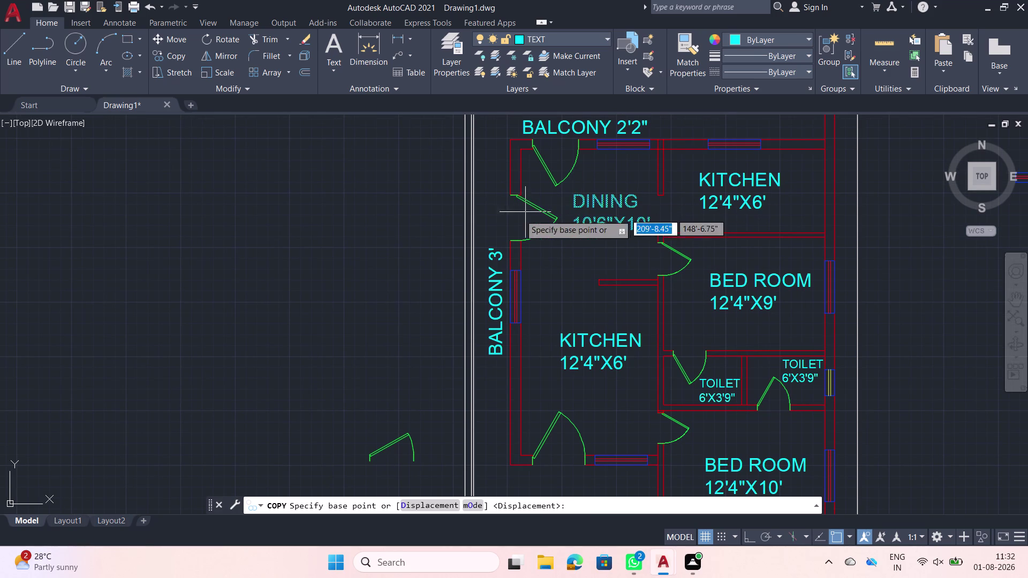
click(576, 198)
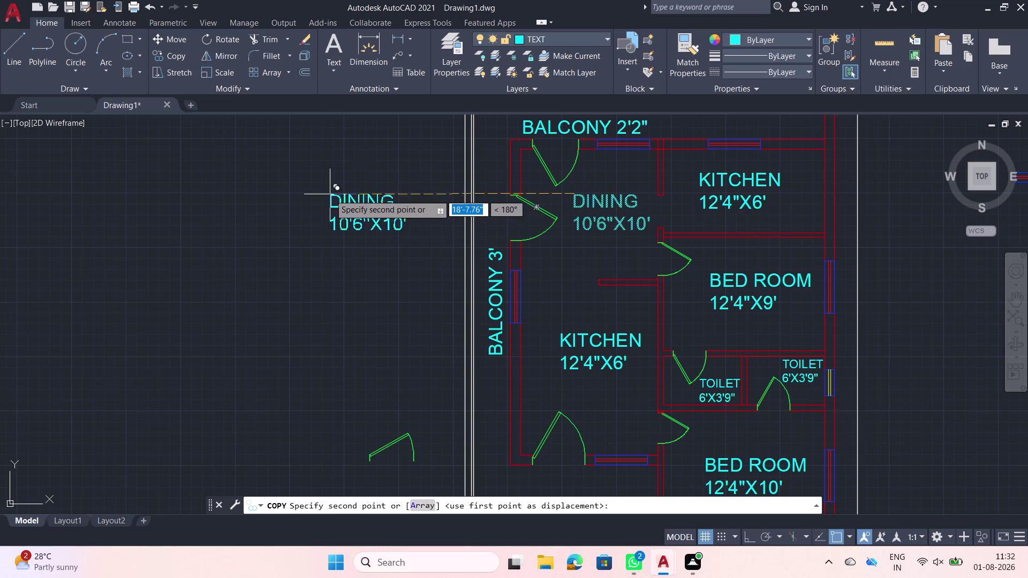
click(329, 195)
key(Escape)
Change the copied label's text to read D1.
double_click(361, 205)
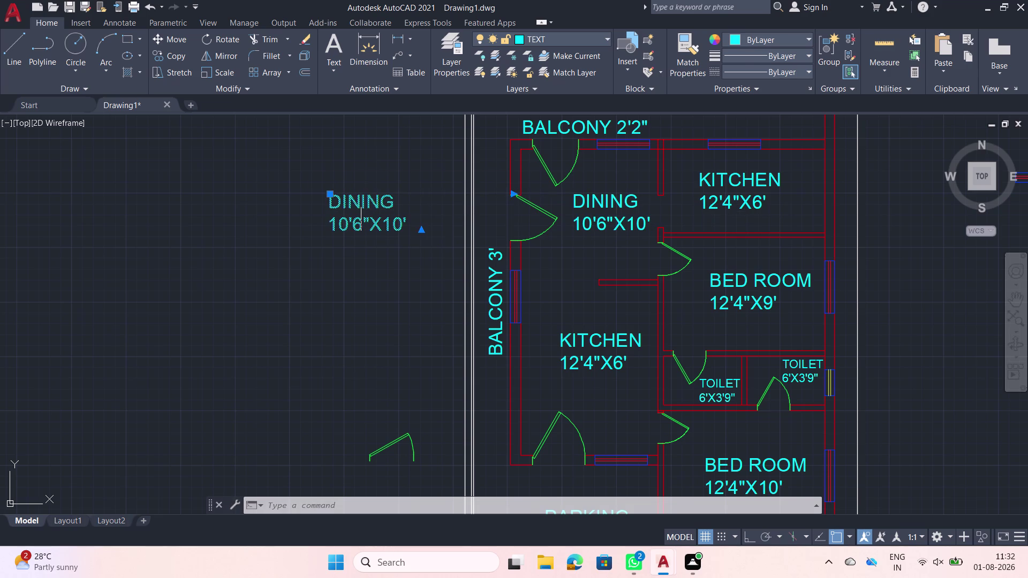
drag(422, 231, 342, 198)
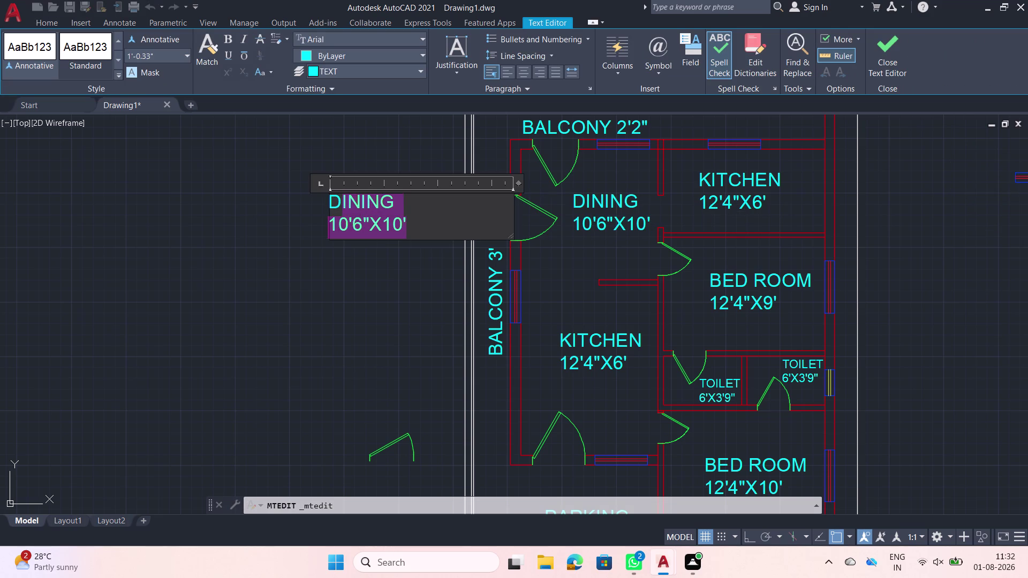
key(BackSpace)
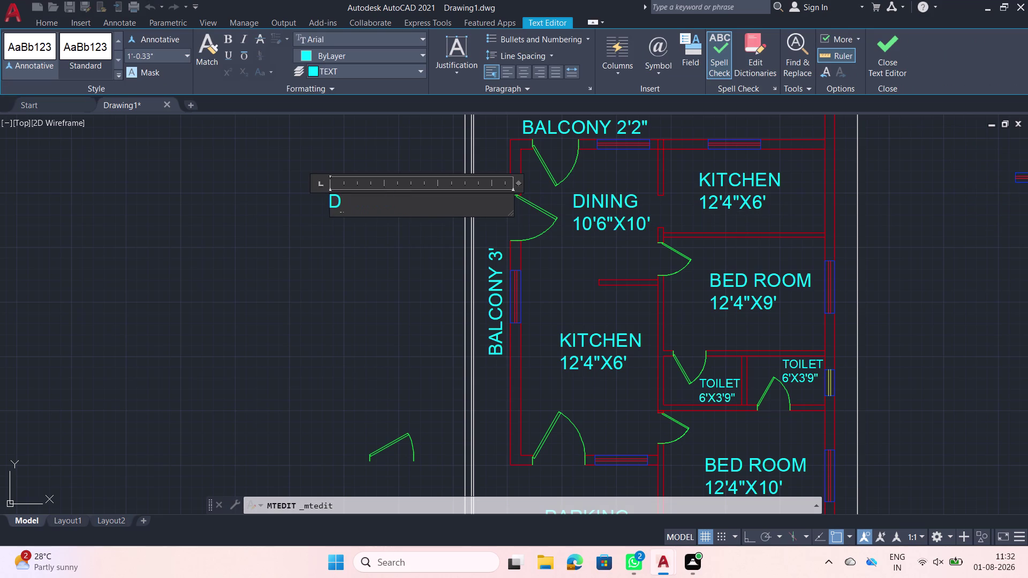
key(1)
click(372, 230)
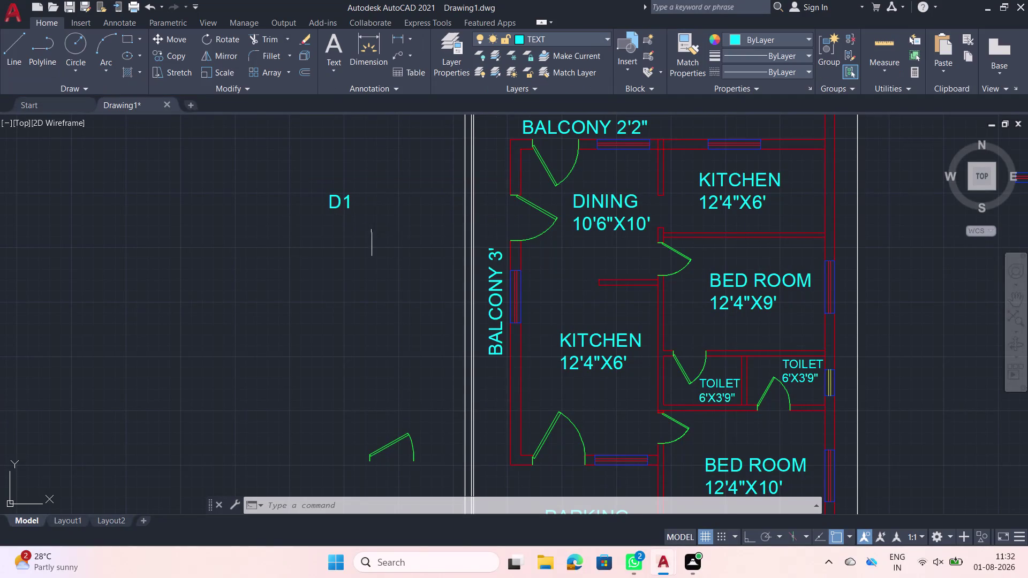
click(378, 225)
click(318, 189)
Copy the D1 tag beside the dining room's left door.
text(C)
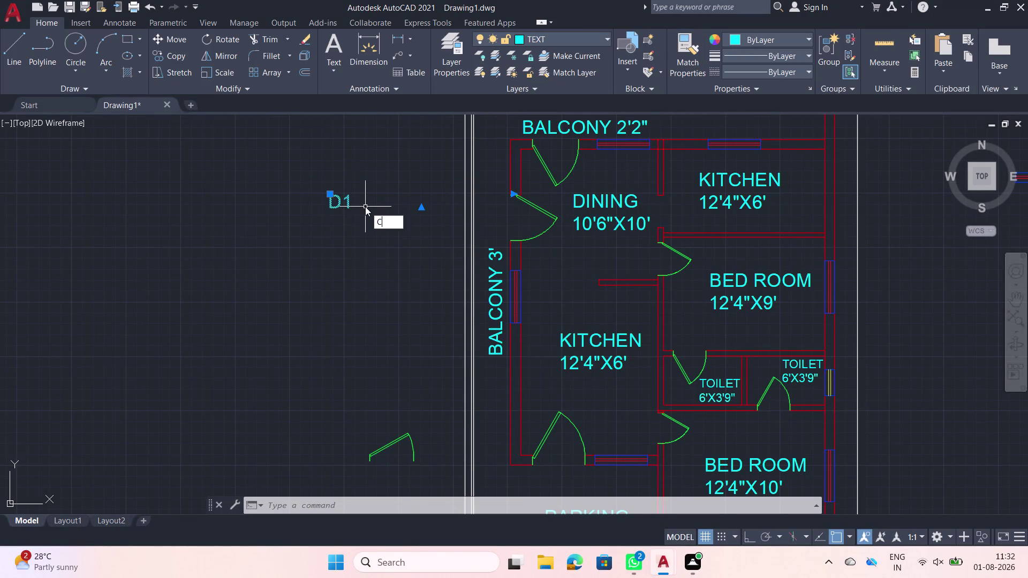
text(O)
key(space)
click(332, 196)
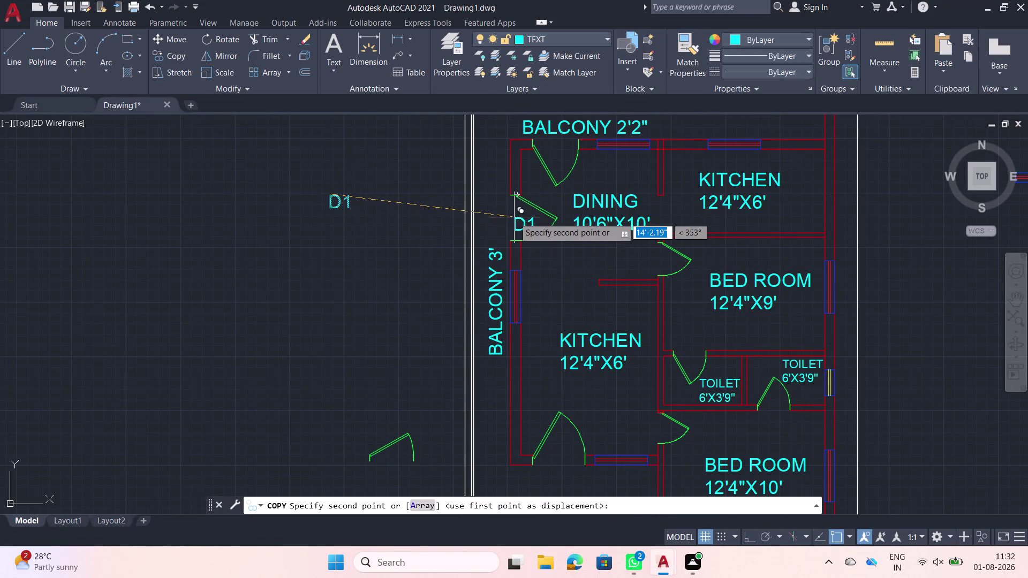
scroll(up, 3)
click(496, 207)
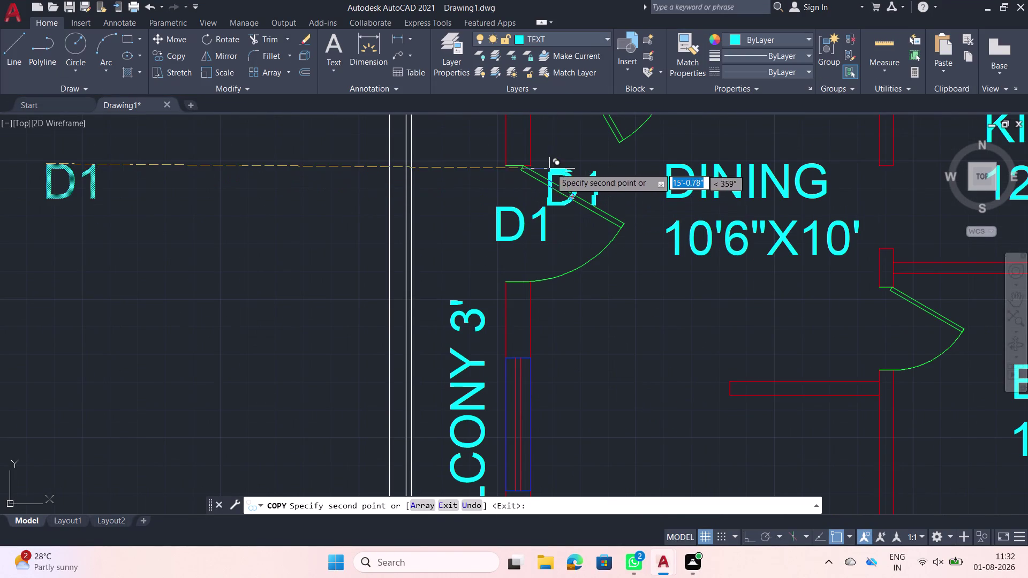
Place a second D1 tag beside the top door below BALCONY 2'2".
middle_drag(550, 166, 505, 222)
scroll(down, 3)
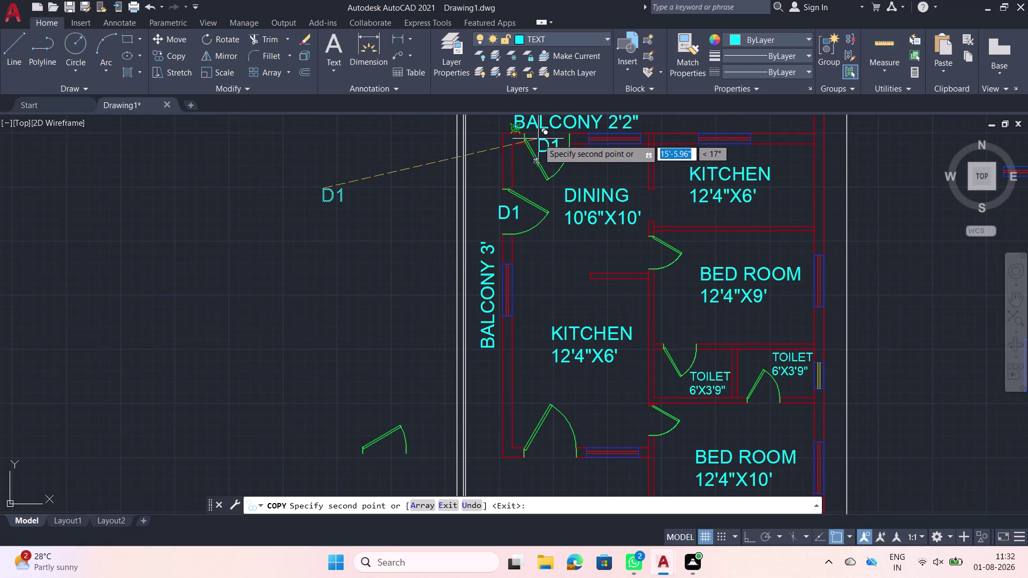
scroll(up, 3)
middle_drag(538, 138, 532, 161)
click(534, 158)
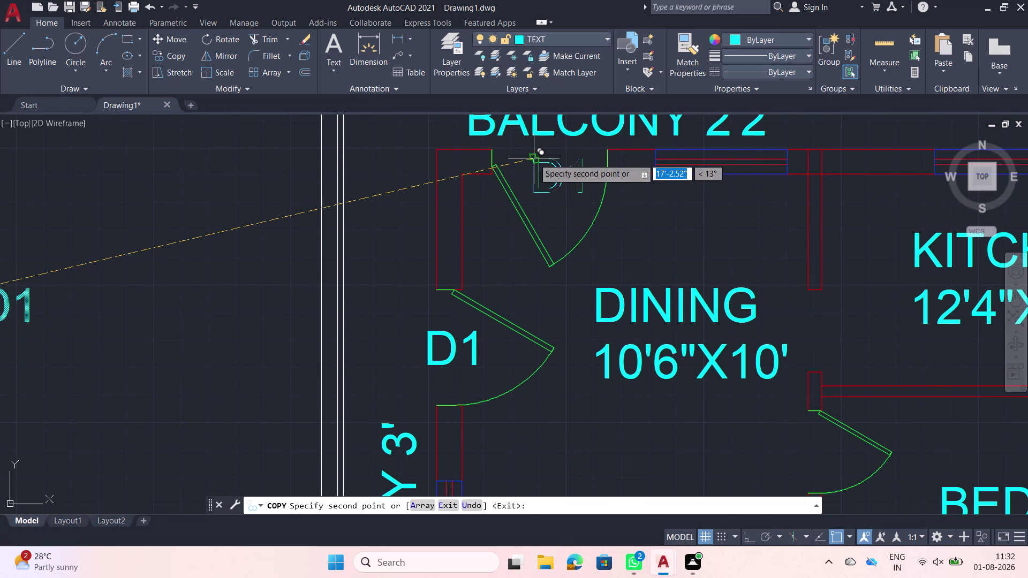
middle_drag(685, 186, 647, 247)
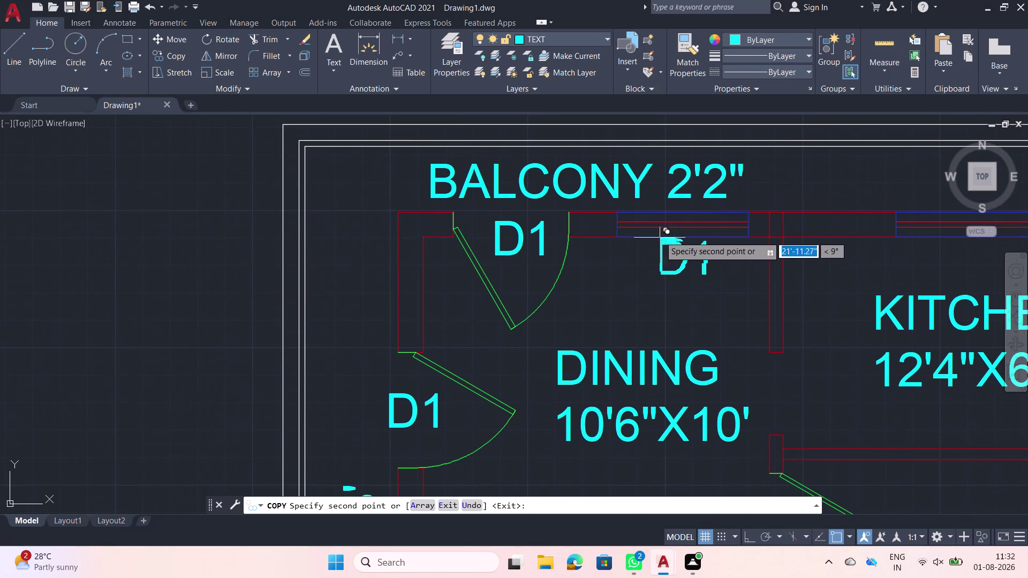